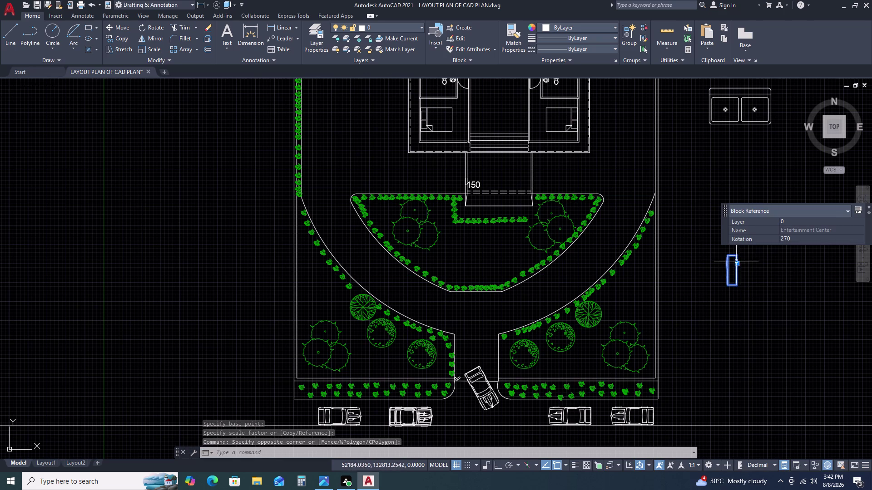
Draw a narrow vertical rectangle with REC, directly above the Entertainment Center block.
key(Escape)
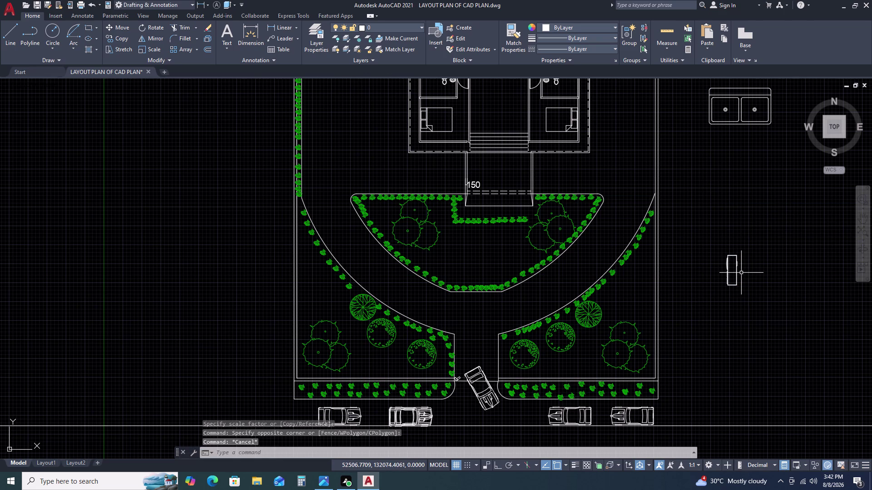
text(REC)
key(space)
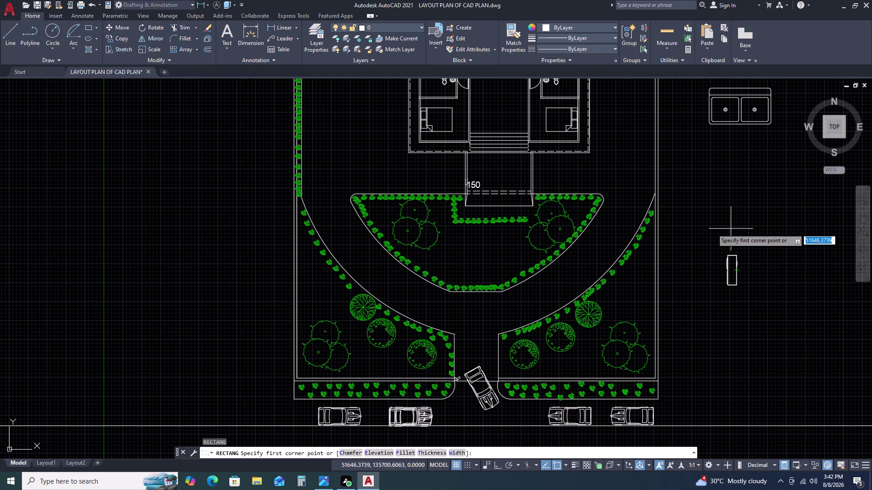
click(713, 192)
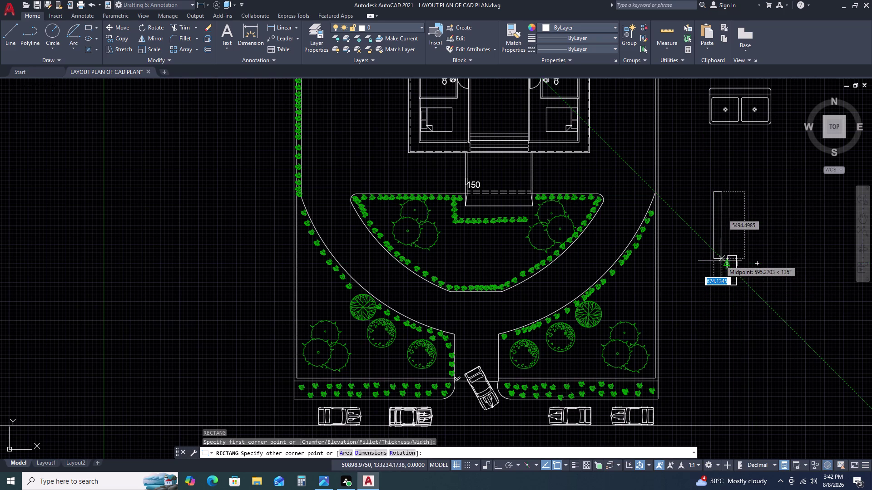
click(720, 261)
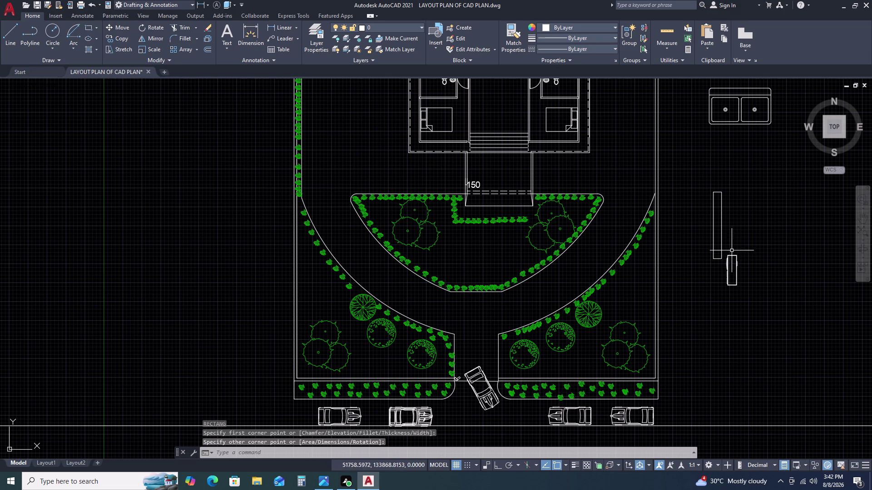
Zoom in and select the Entertainment Center block.
scroll(up, 3)
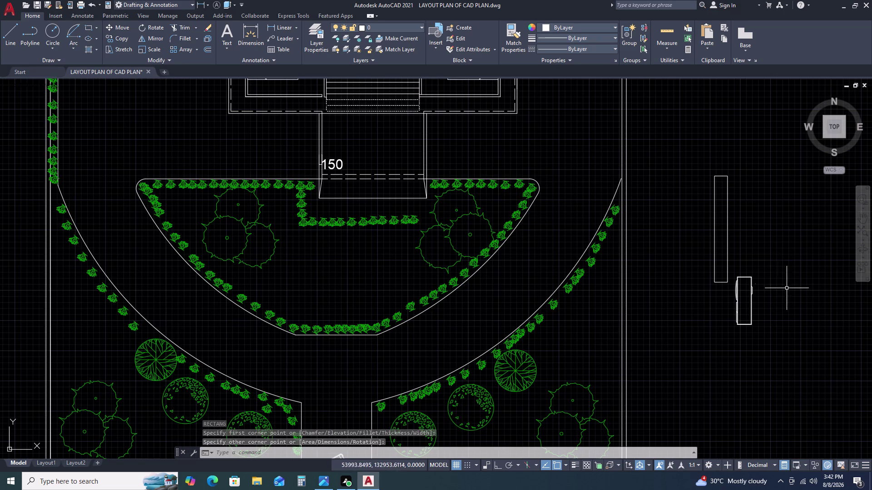
click(757, 285)
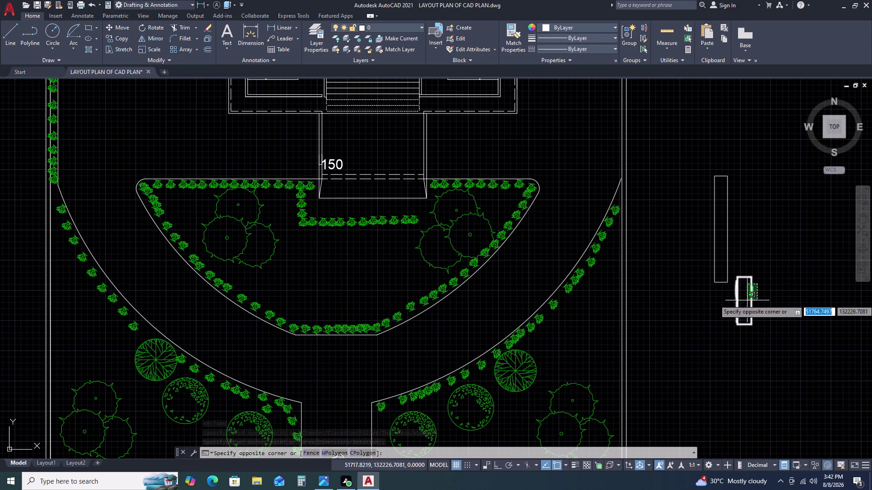
key(Escape)
scroll(up, 3)
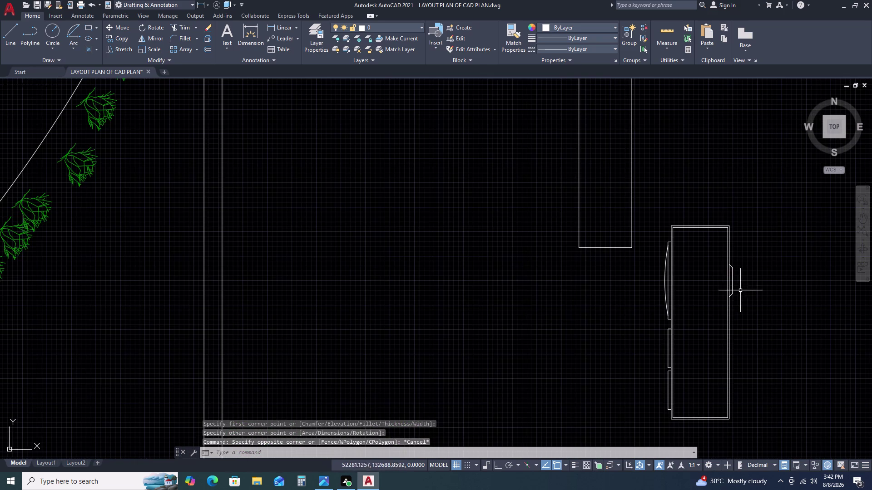
click(732, 279)
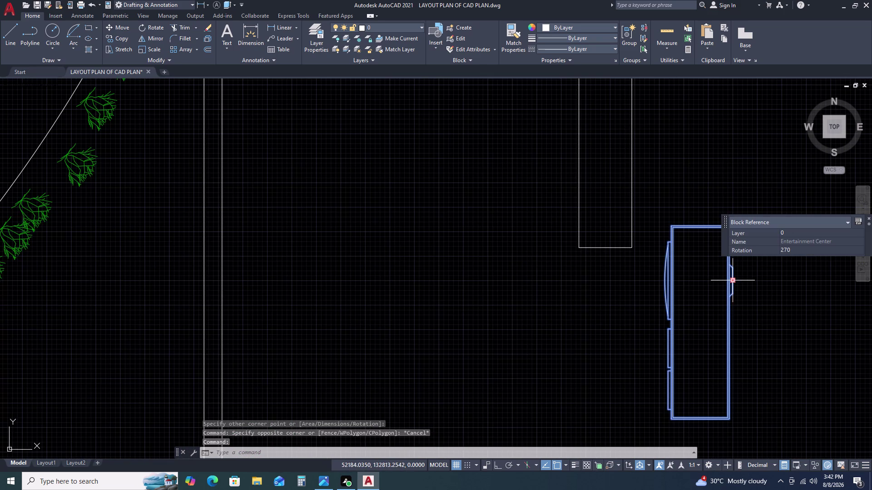
Explode the Entertainment Center block with X and select its small bracket piece.
text(X)
key(space)
click(734, 287)
click(725, 295)
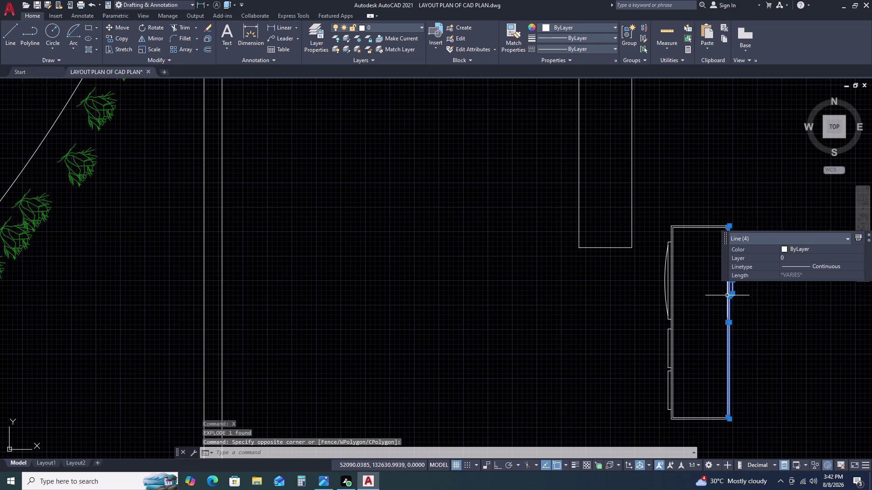
scroll(up, 3)
key(Escape)
click(729, 289)
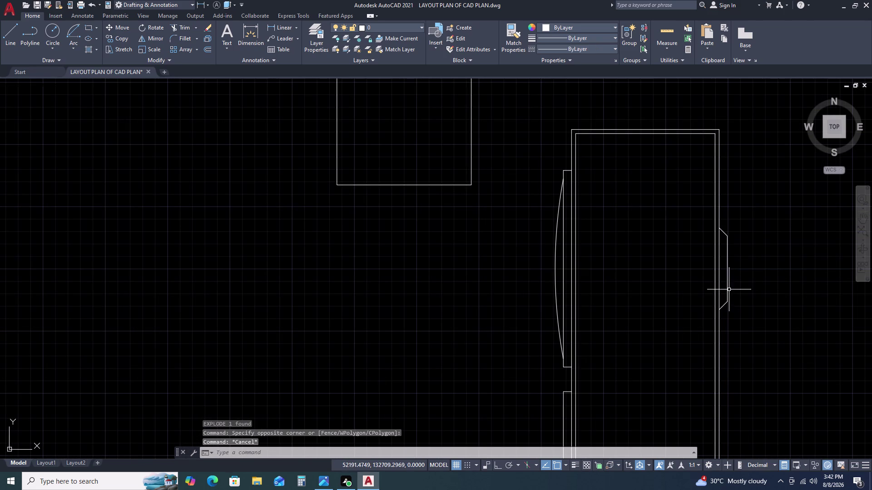
click(728, 298)
key(Escape)
drag(706, 217, 707, 222)
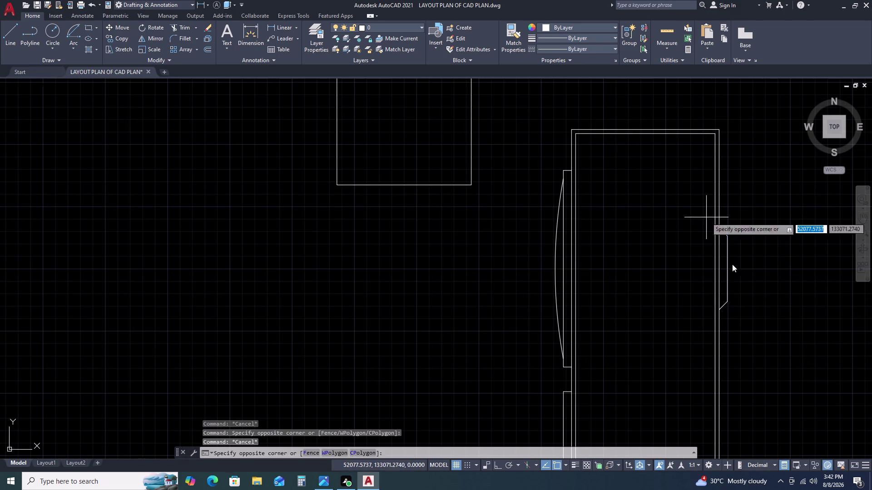
click(751, 323)
Move the bracket piece to the left of the rectangle.
text(M)
key(space)
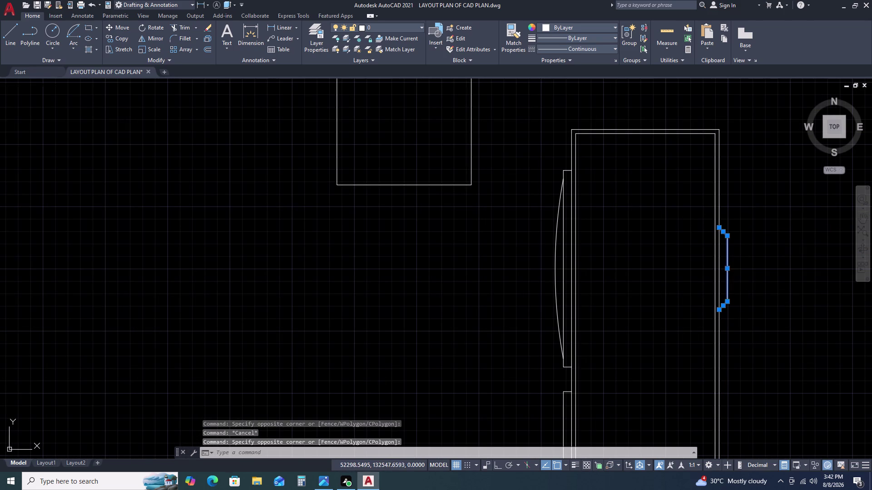
click(730, 270)
scroll(down, 3)
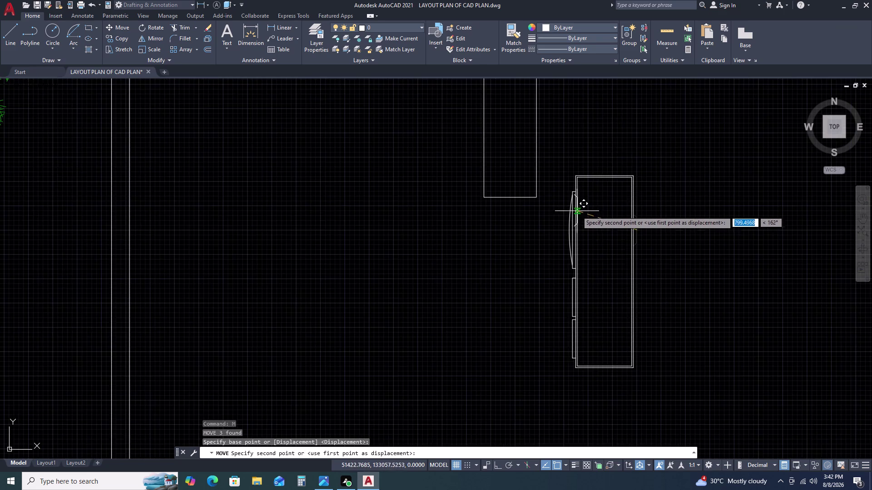
scroll(down, 3)
click(476, 173)
key(Escape)
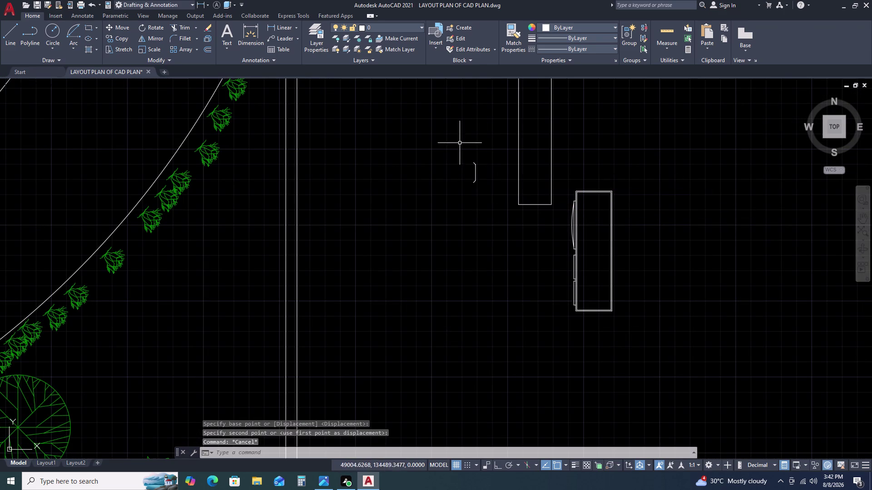
Rotate the moved bracket piece with ortho mode on.
drag(461, 150, 465, 182)
click(497, 223)
text(RO)
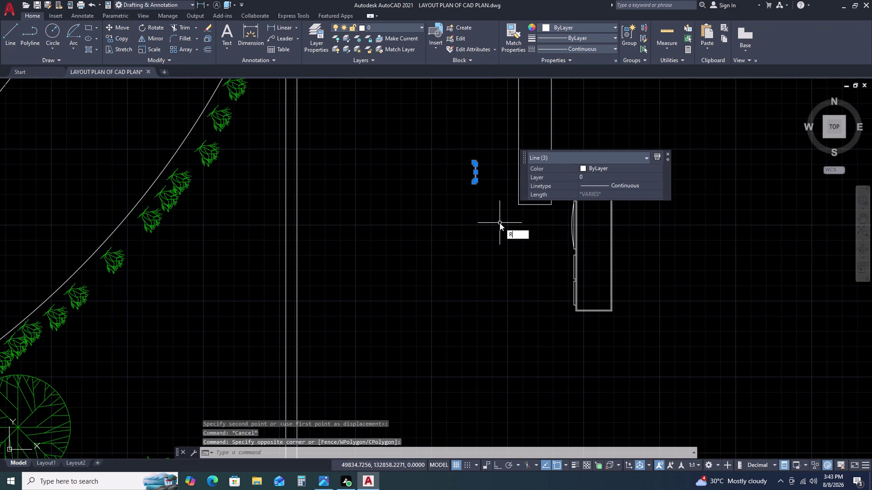
key(space)
drag(491, 216, 493, 211)
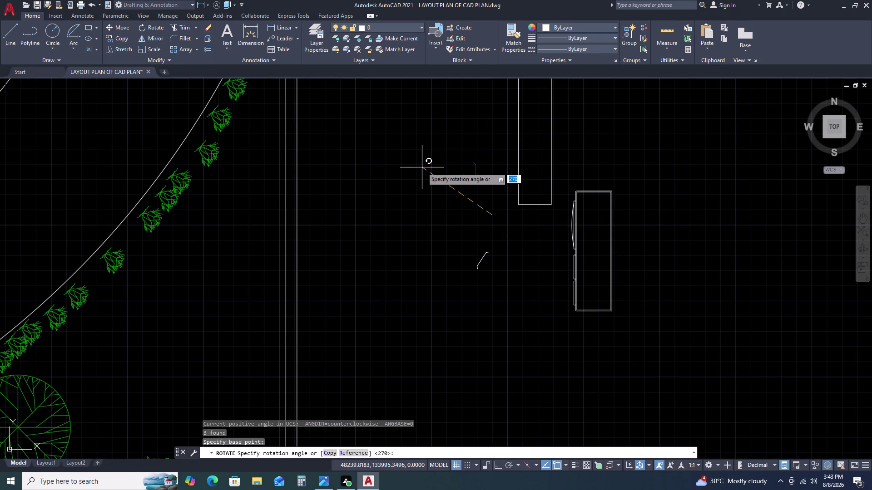
key(F8)
click(433, 178)
Move the rotated bracket piece against the rectangle's left side.
click(521, 225)
click(495, 284)
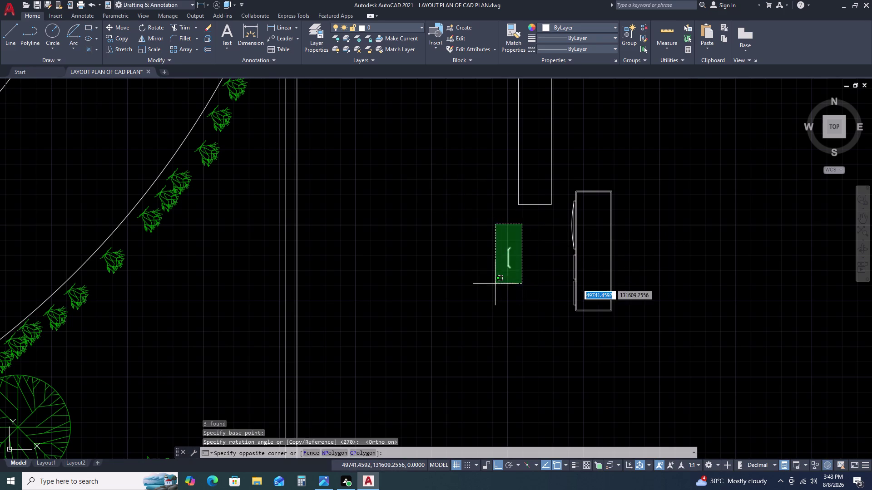
key(m)
key(space)
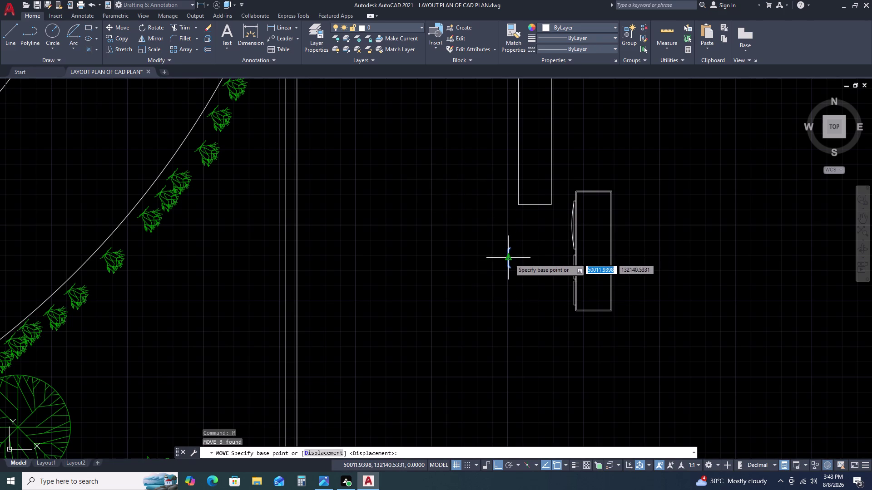
drag(509, 258, 511, 244)
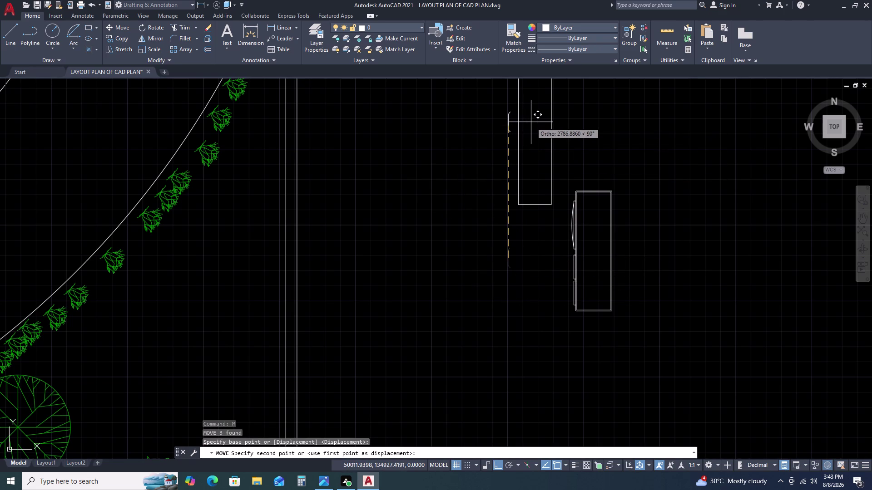
click(532, 123)
scroll(down, 3)
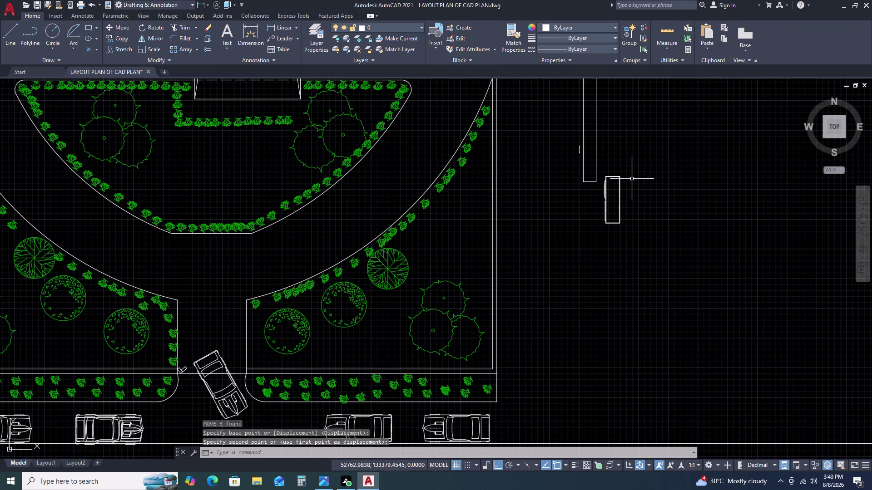
middle_drag(605, 183, 608, 301)
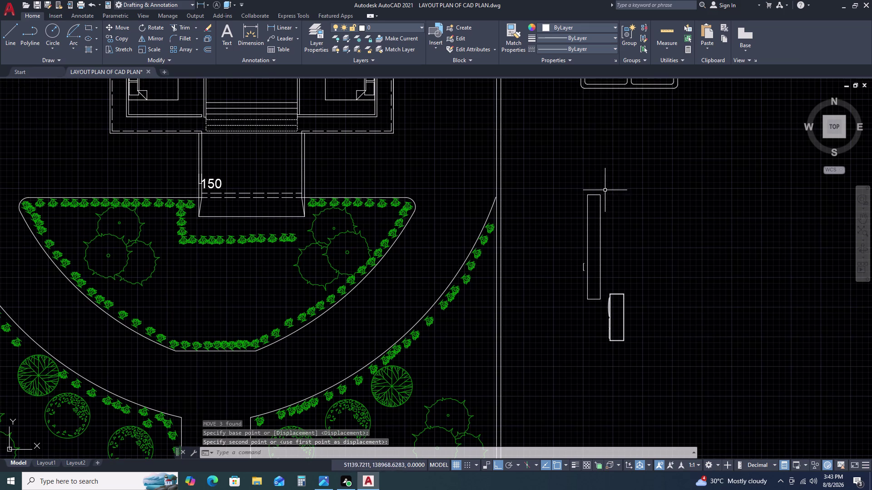
Stretch the rectangle's top corner sideways, then undo the stretch.
click(605, 190)
double_click(581, 199)
click(595, 193)
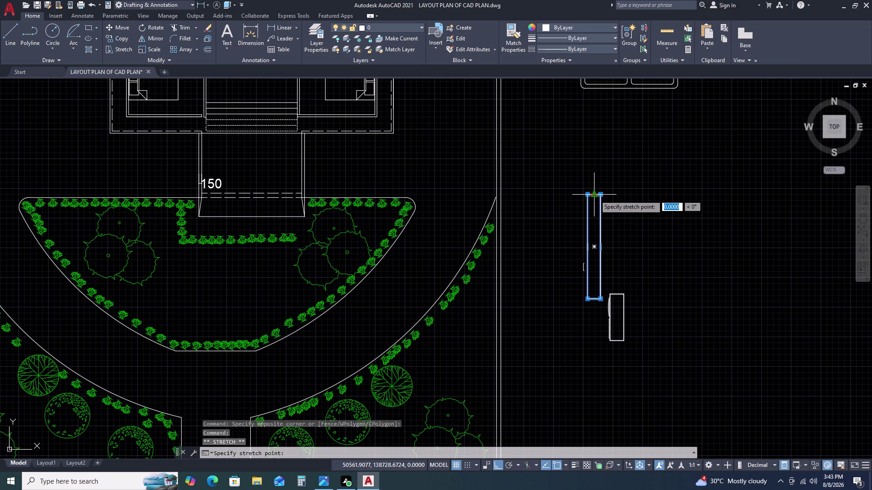
click(591, 219)
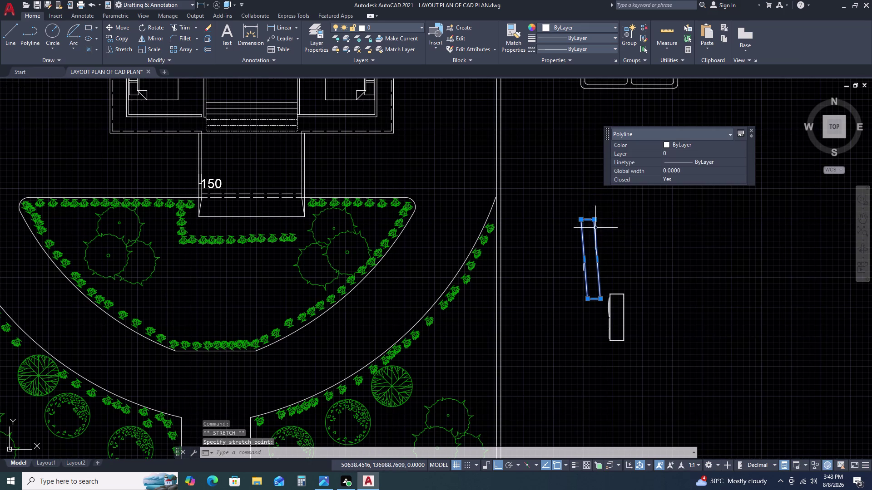
key(ctrl+z)
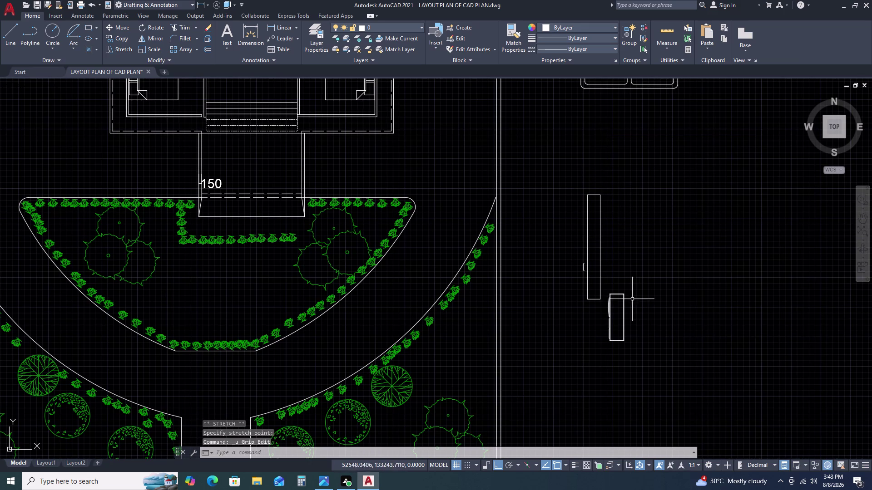
drag(640, 300, 638, 307)
click(618, 333)
key(Escape)
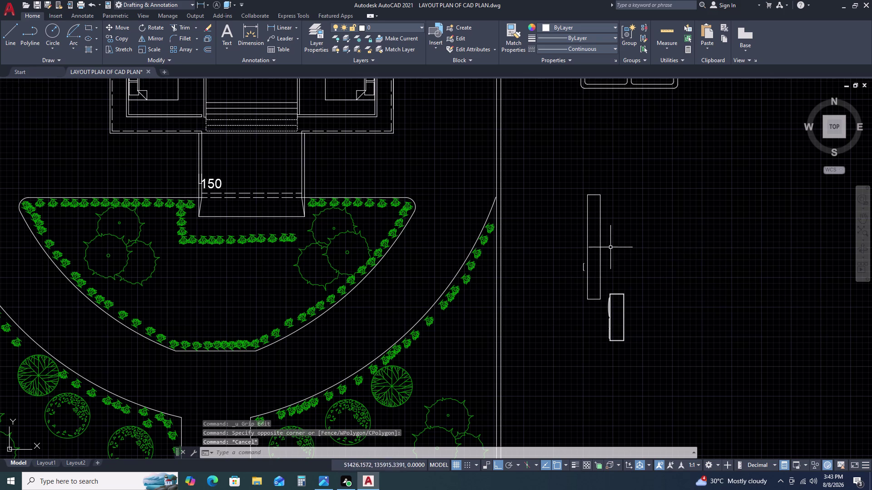
scroll(up, 3)
Move the curved lines from the block's side to a new position, with ortho off.
scroll(up, 3)
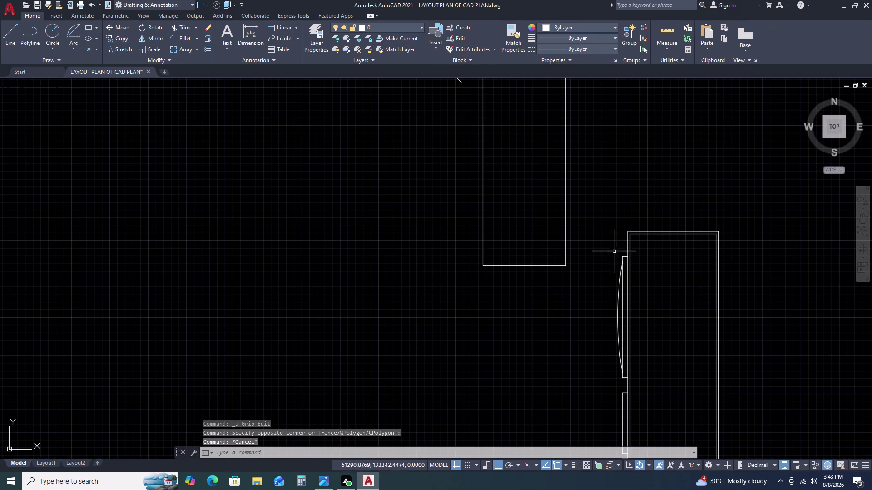
click(614, 248)
double_click(643, 388)
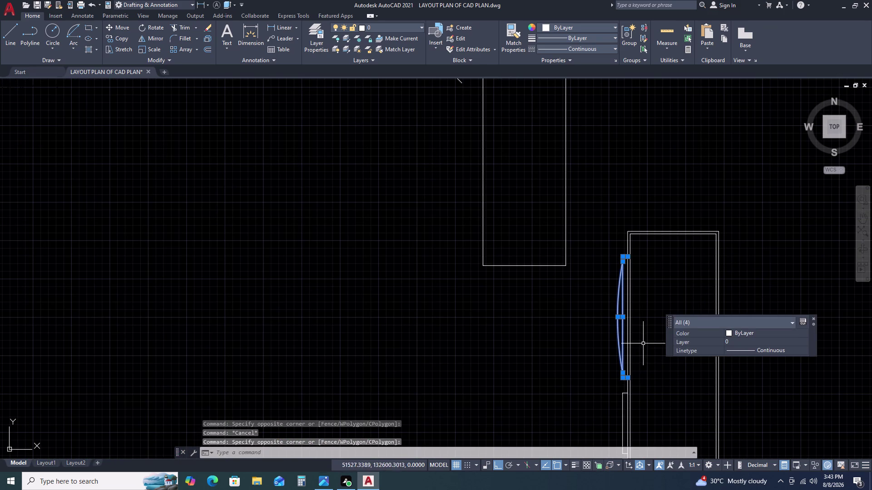
text(M)
key(space)
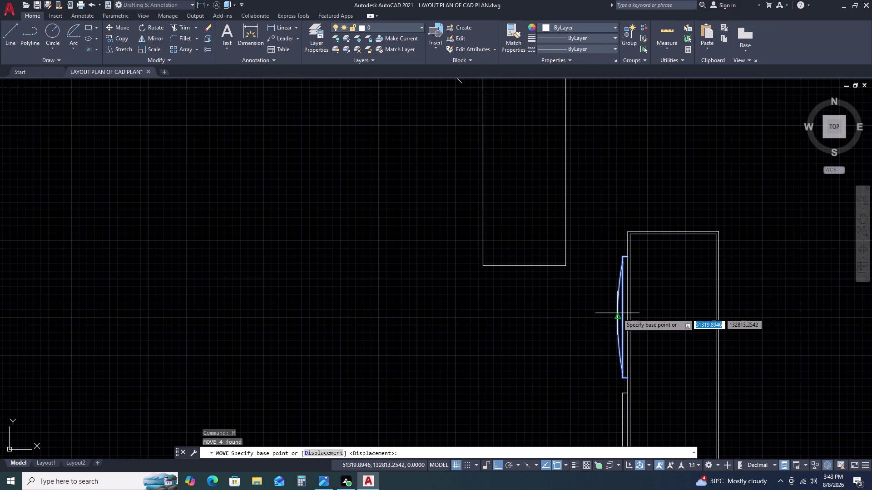
double_click(622, 316)
scroll(down, 3)
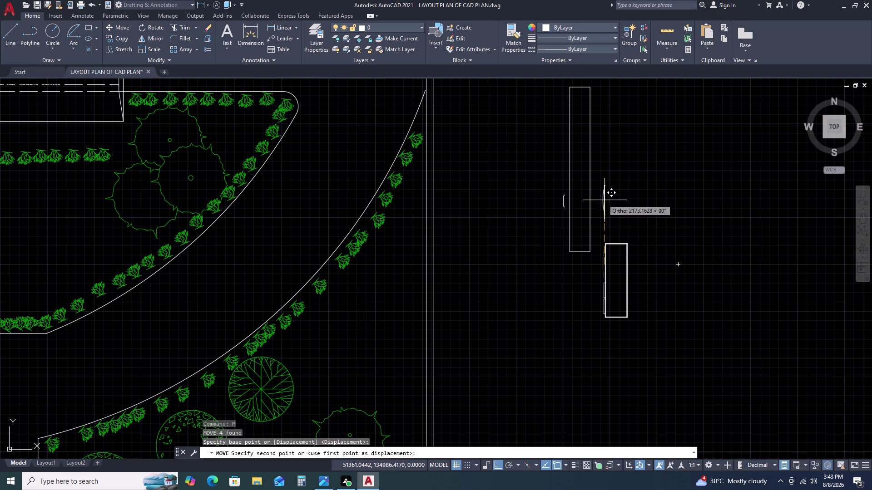
key(F8)
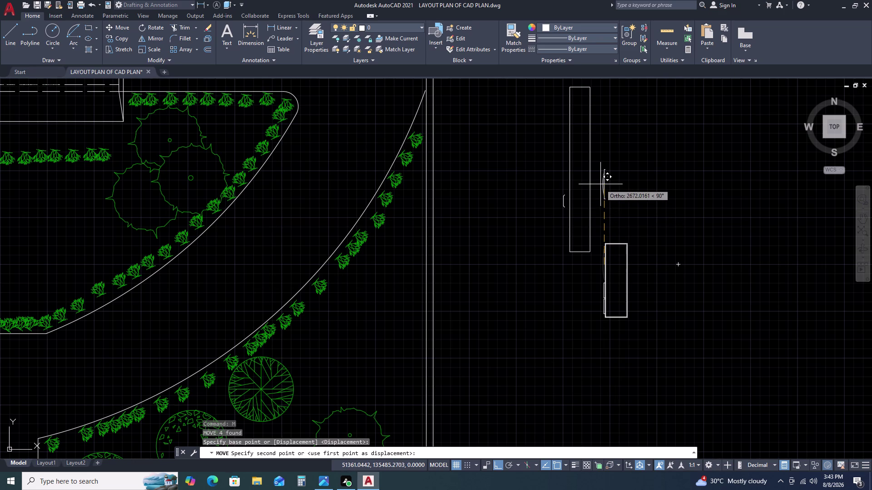
scroll(up, 3)
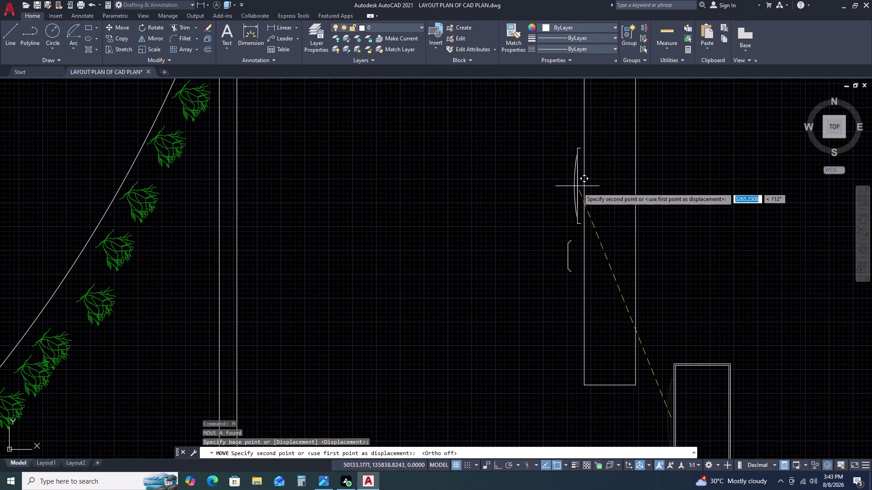
click(580, 193)
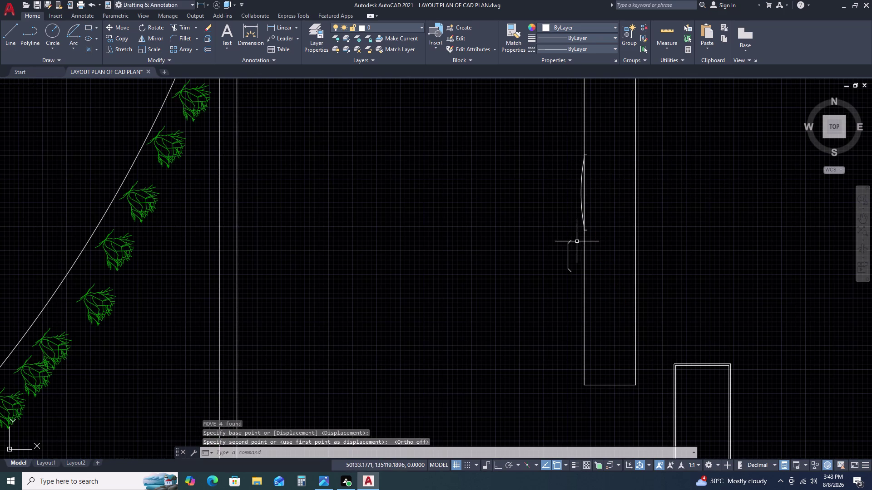
key(Escape)
Erase the stray short lines.
click(576, 242)
click(553, 273)
key(Delete)
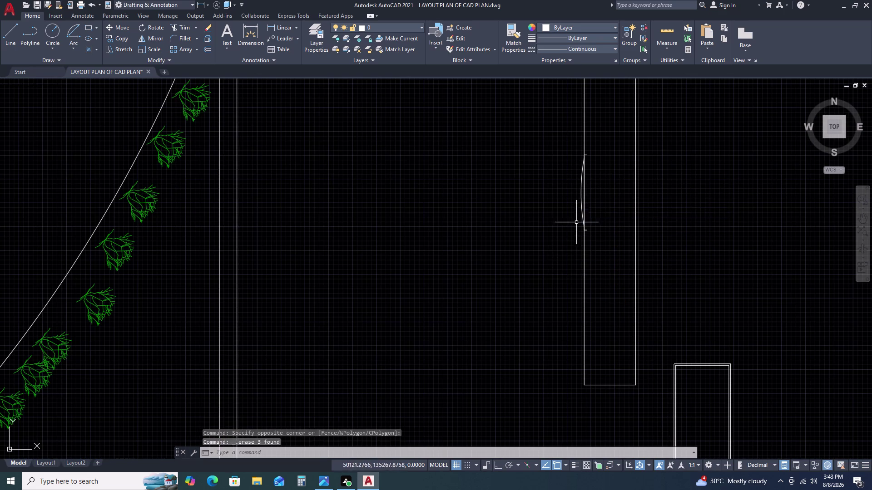
Move the curved piece onto the line's midpoint at the rectangle's edge.
drag(574, 117, 586, 162)
click(613, 257)
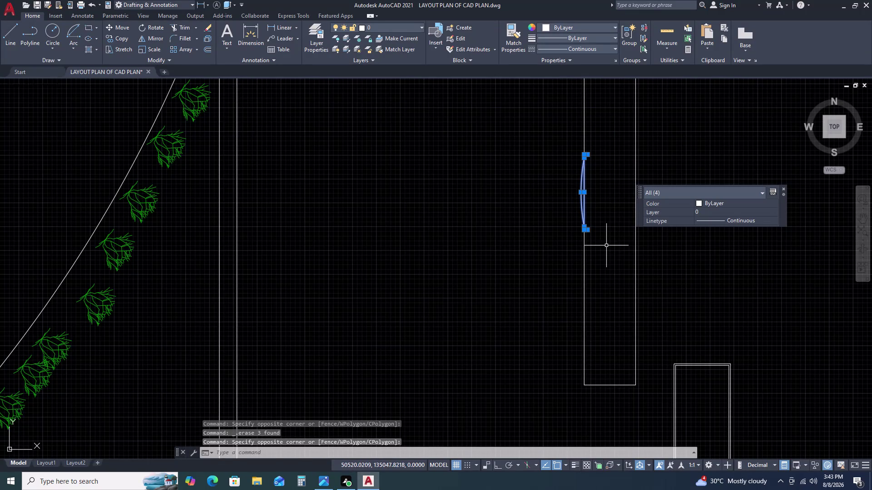
text(M)
key(space)
scroll(up, 3)
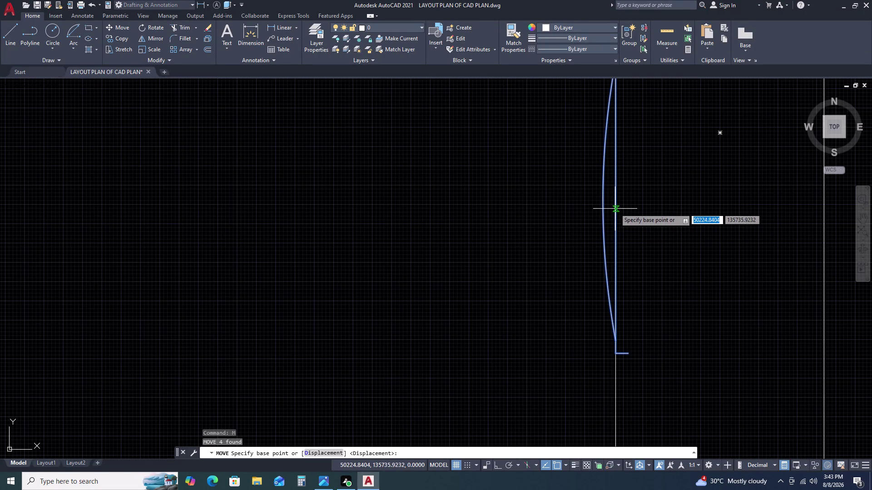
double_click(615, 204)
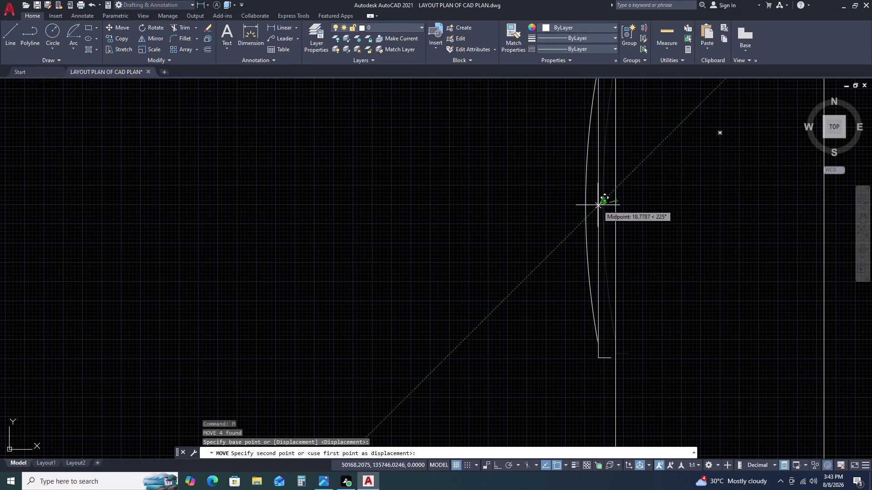
click(602, 208)
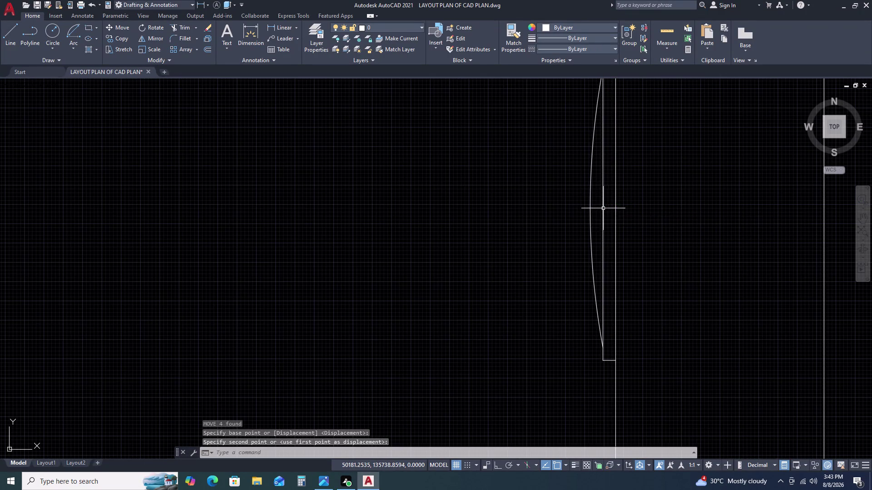
scroll(down, 3)
scroll(down, 3)
click(654, 236)
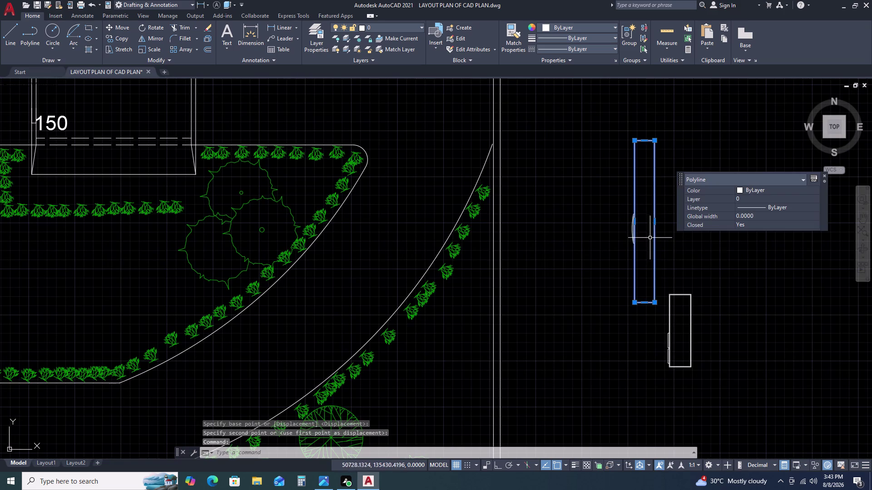
Stretch the narrow rectangle's edge and corner, then undo the outline edit.
click(653, 223)
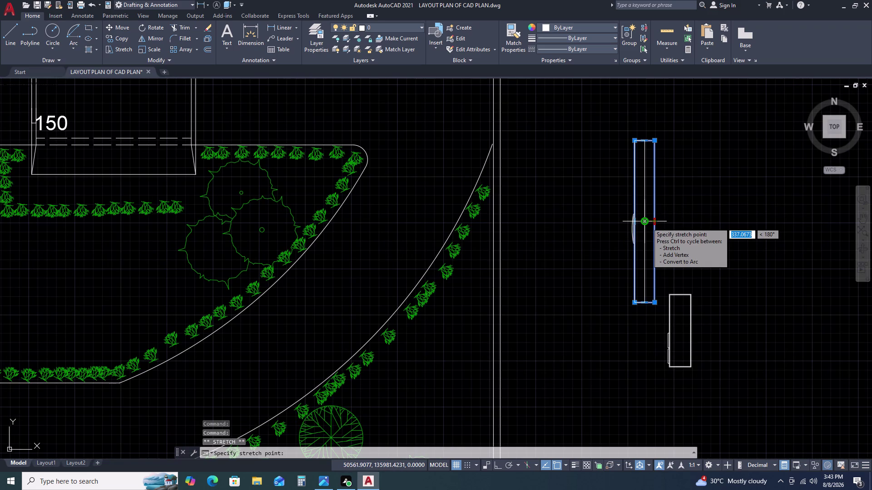
click(647, 223)
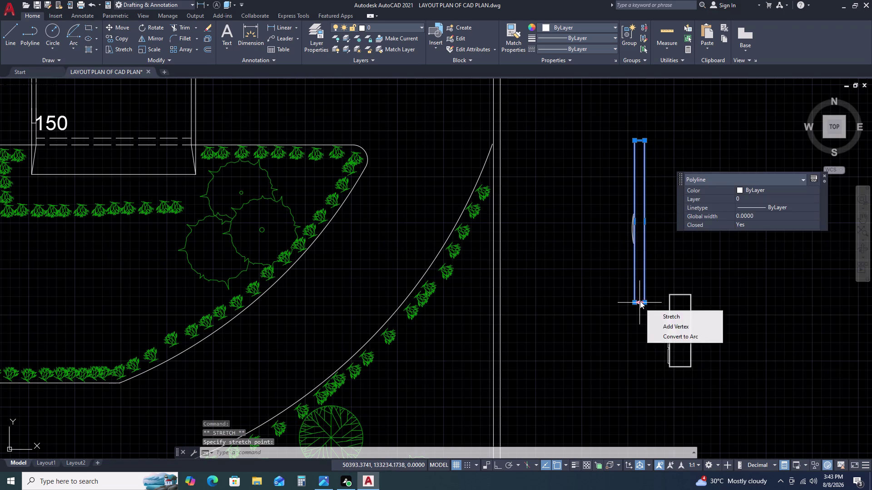
click(640, 301)
key(F8)
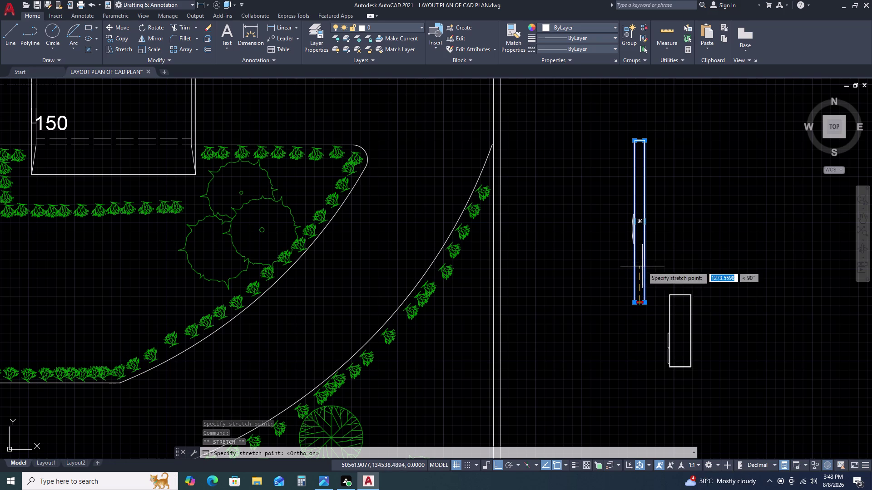
double_click(639, 291)
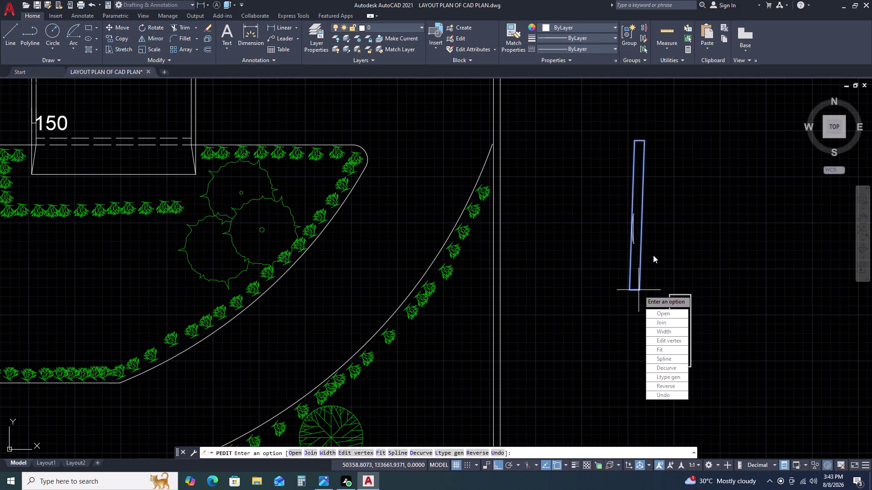
key(ctrl+z)
key(ctrl+z)
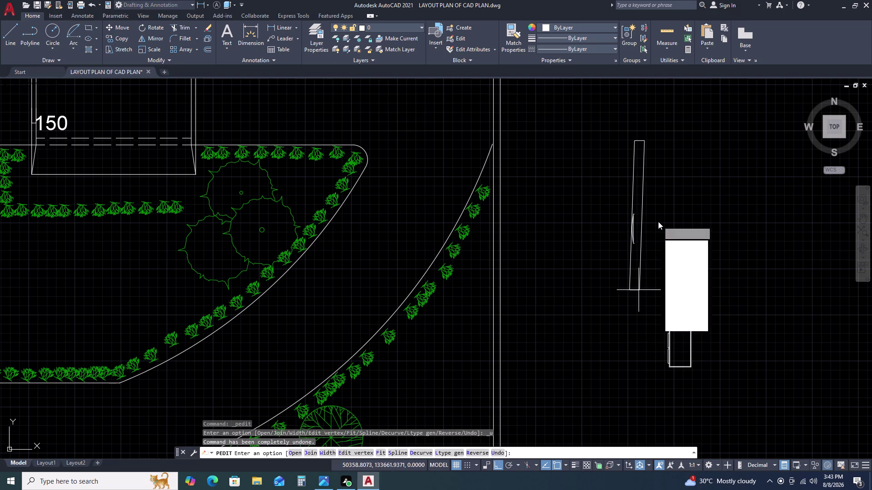
key(ctrl+z)
key(Escape)
Erase the slanted rectangle.
drag(654, 194, 643, 187)
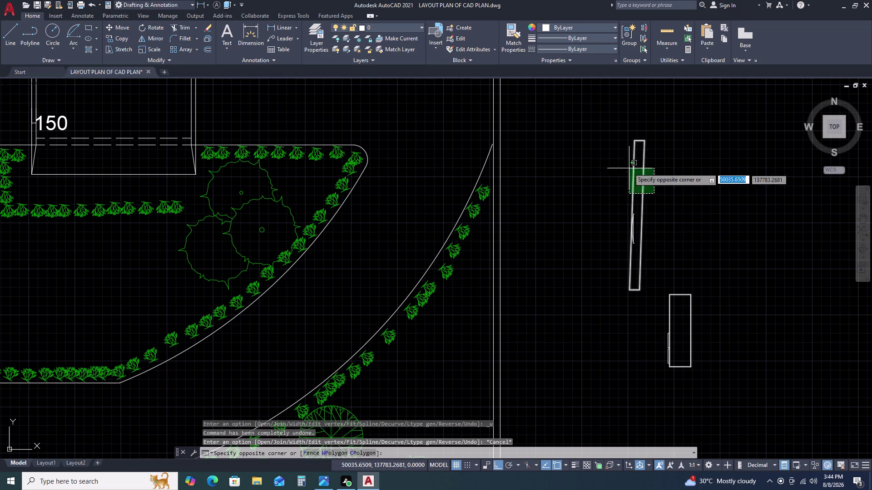
click(627, 167)
key(Delete)
Draw a new tall thin rectangle with RECTANG.
text(RE)
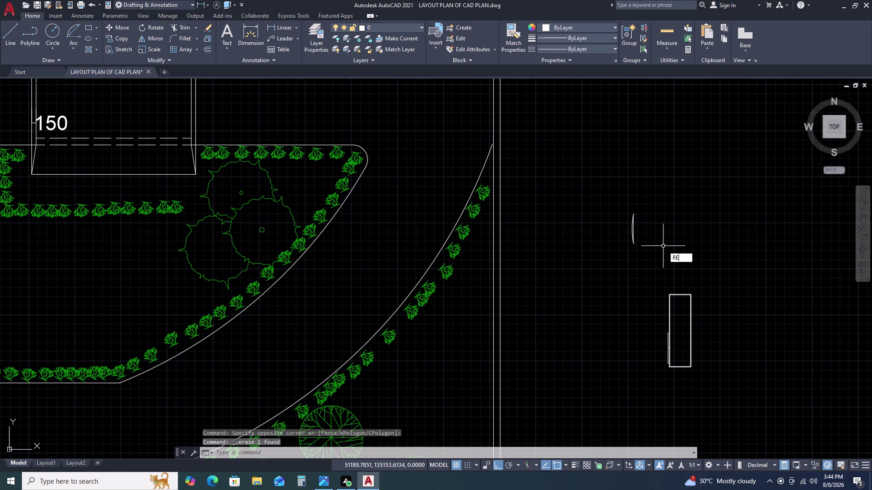
text(C)
key(space)
click(668, 201)
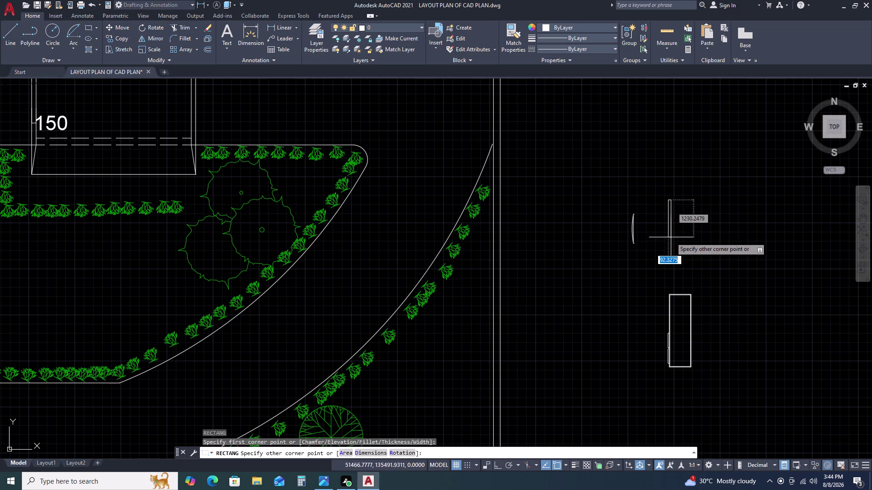
click(673, 290)
click(699, 307)
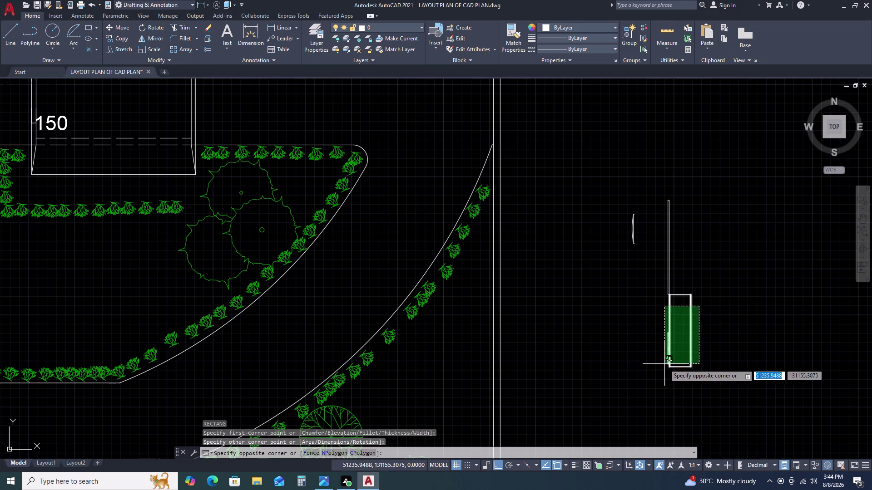
Erase the leftover short box below.
click(665, 365)
key(Delete)
drag(705, 243, 704, 266)
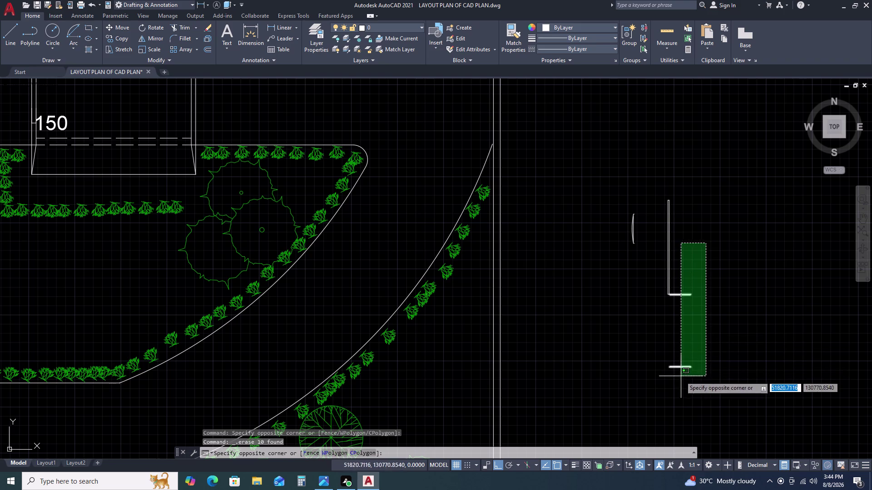
click(677, 378)
key(Delete)
Move the tall rectangle so its left edge meets the curved piece.
scroll(up, 3)
click(676, 250)
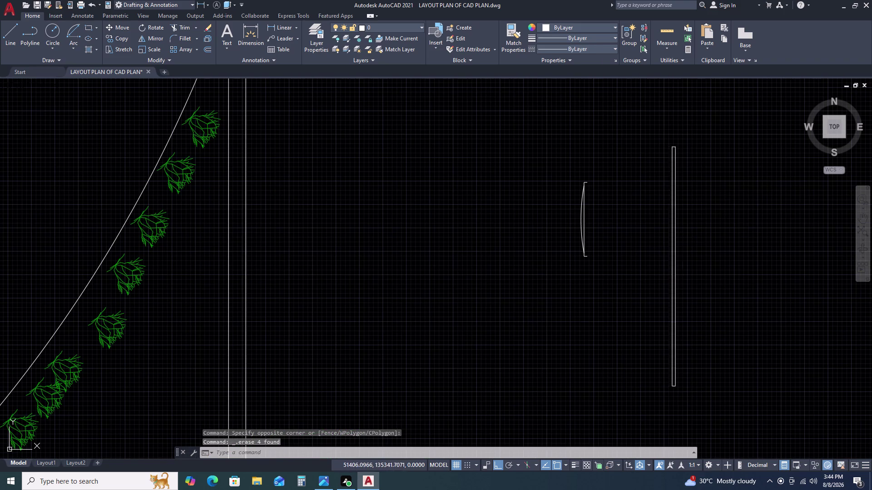
click(675, 265)
click(681, 267)
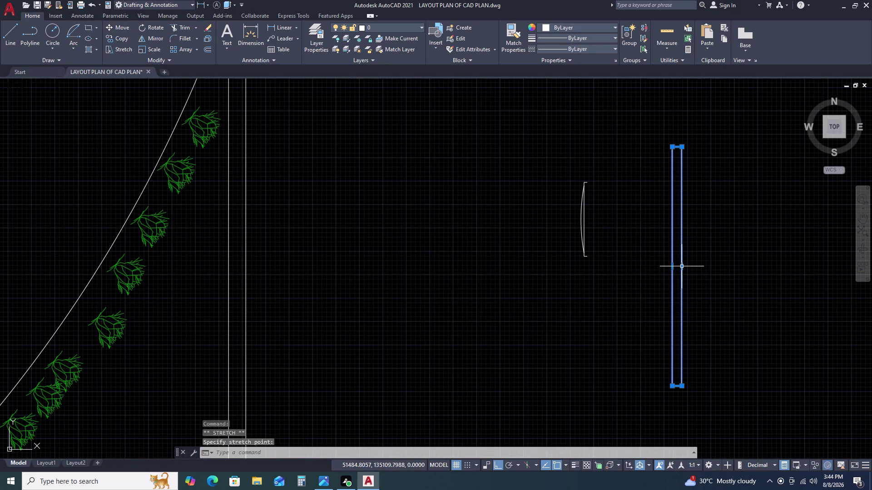
text(M)
key(space)
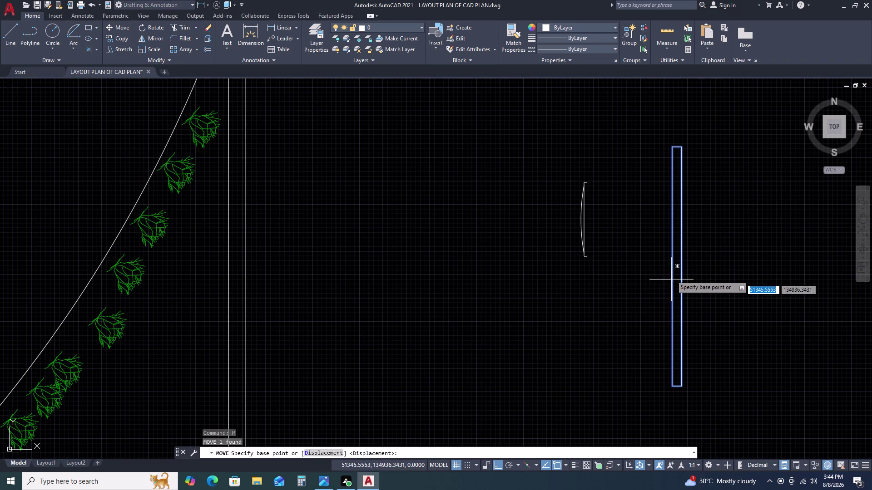
scroll(up, 3)
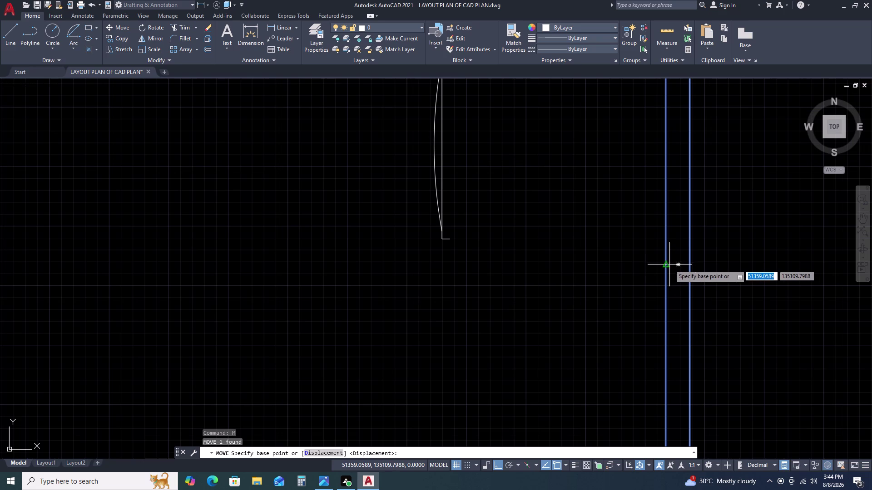
click(663, 266)
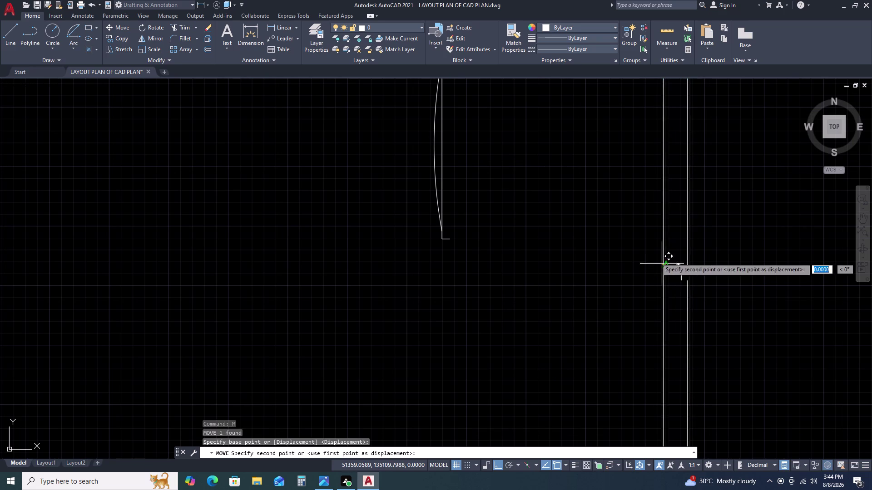
key(F8)
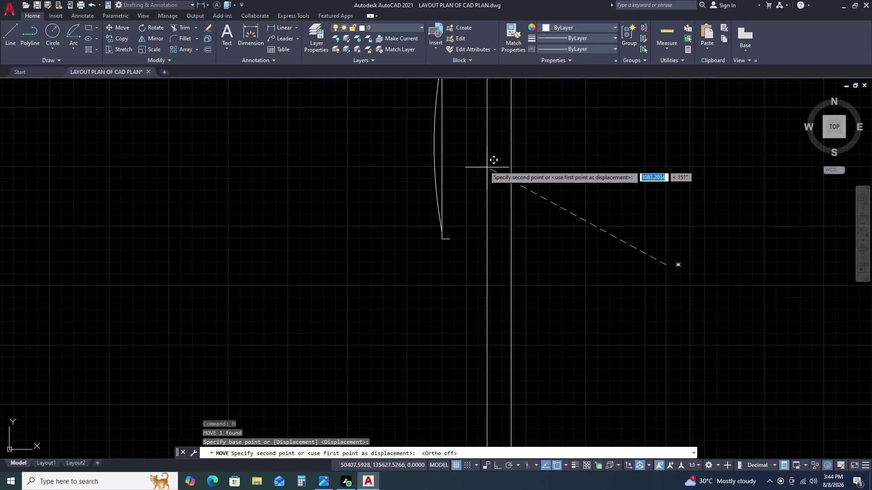
scroll(down, 3)
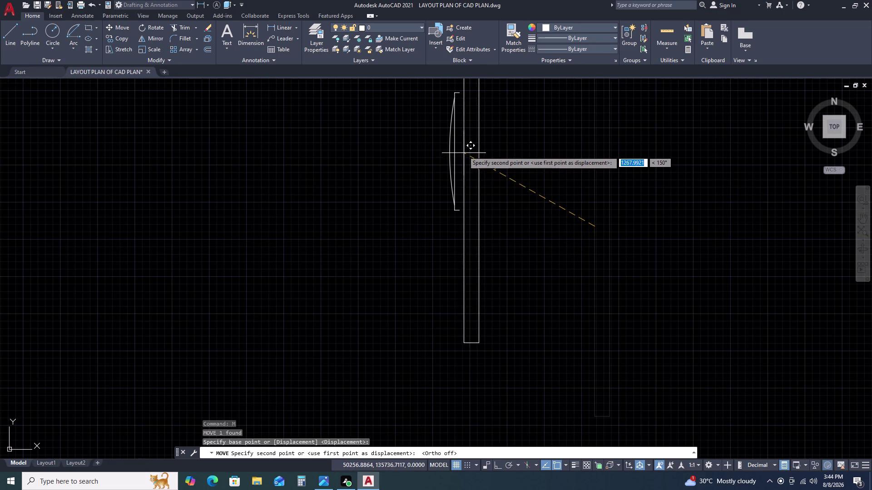
click(459, 151)
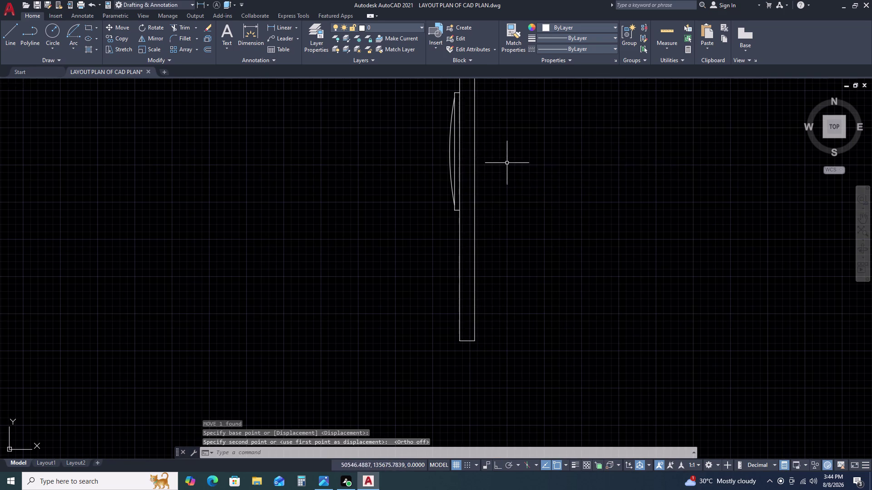
scroll(down, 3)
Move the strip and curve to sit beside the entrance steps.
click(540, 117)
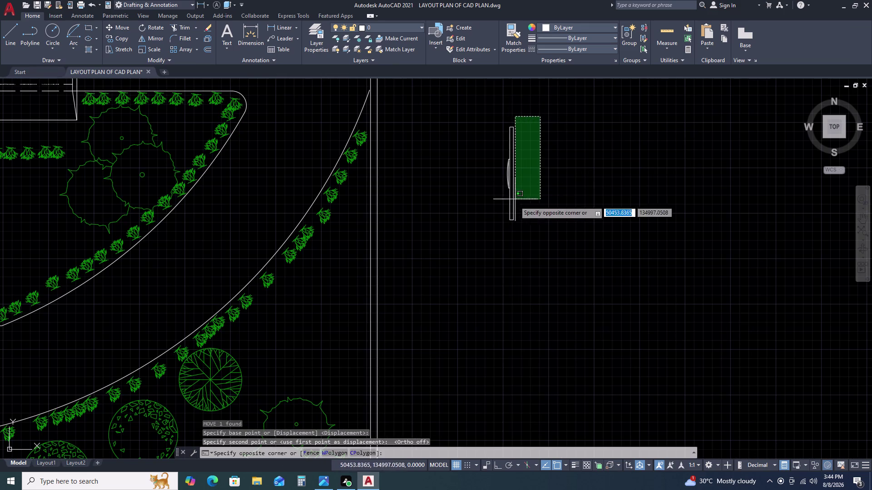
click(491, 229)
text(M)
key(space)
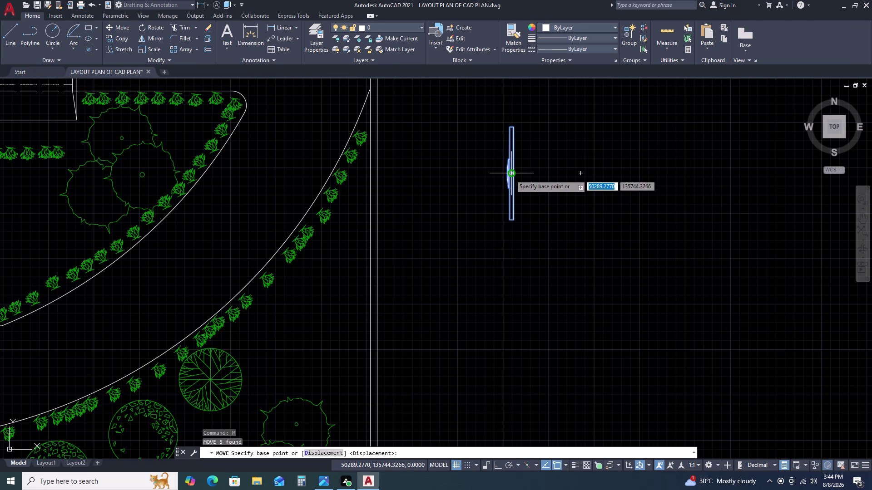
scroll(up, 3)
click(511, 167)
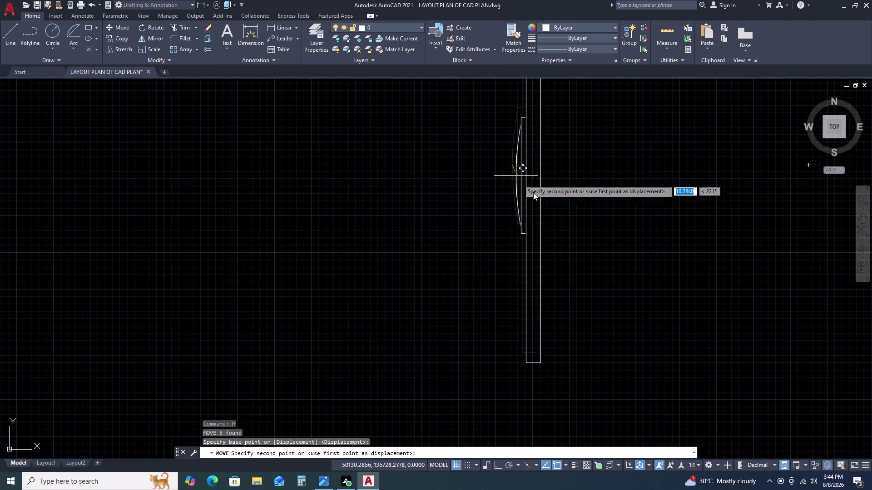
scroll(down, 3)
scroll(down, 3)
scroll(up, 3)
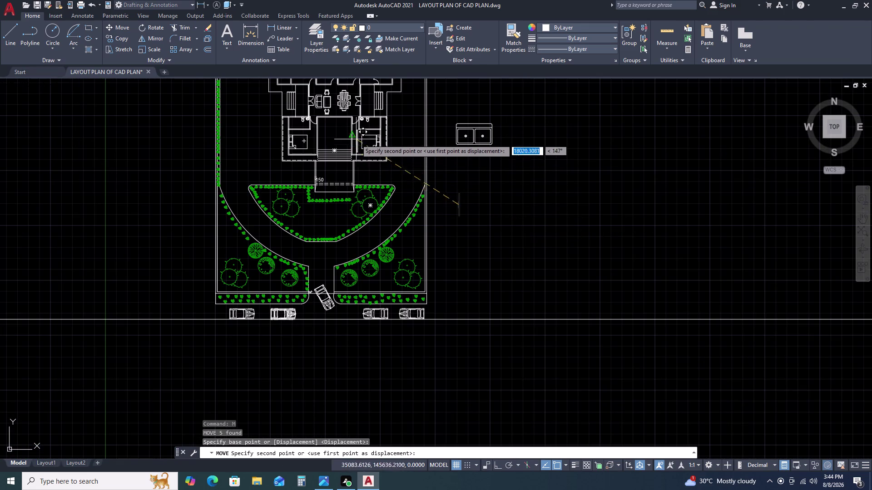
scroll(up, 3)
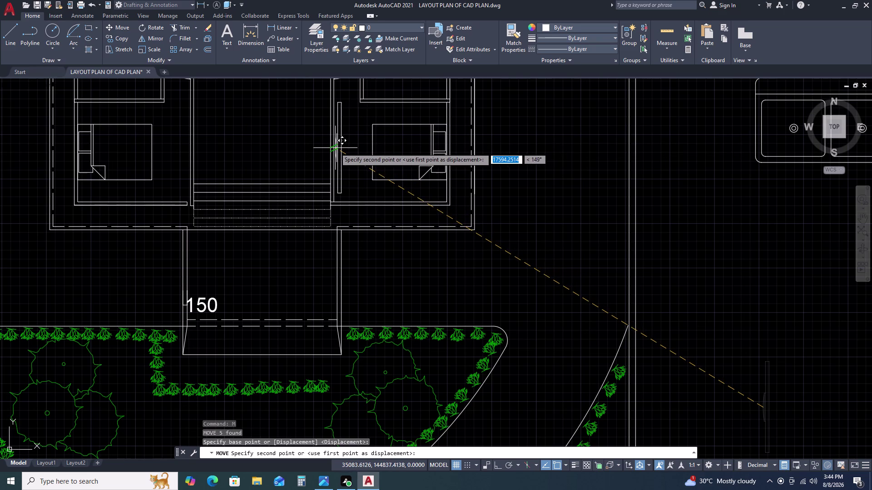
click(335, 148)
scroll(down, 3)
scroll(up, 3)
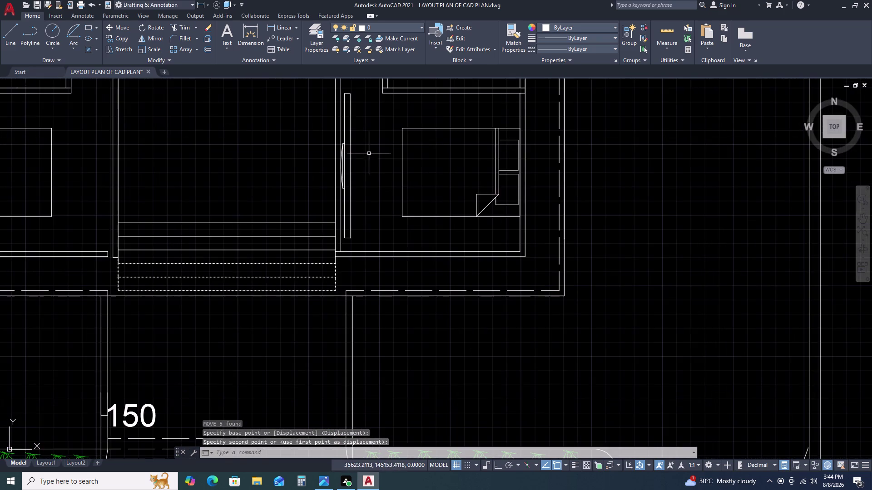
scroll(down, 3)
Scale down the wall fitting with SC, from a chosen base point.
click(350, 132)
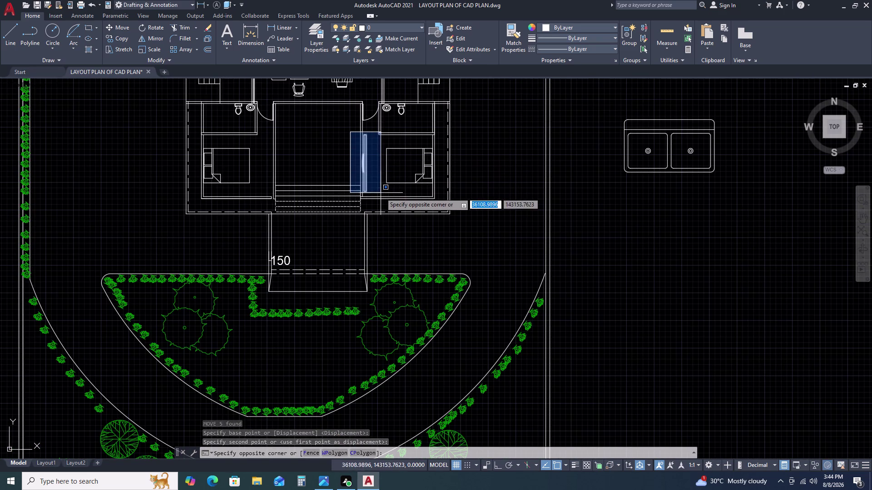
click(379, 195)
scroll(up, 3)
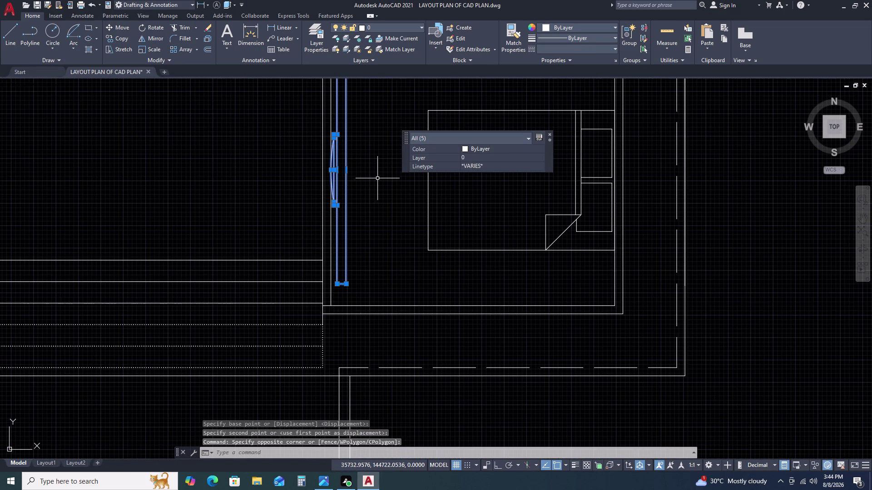
text(SC)
key(space)
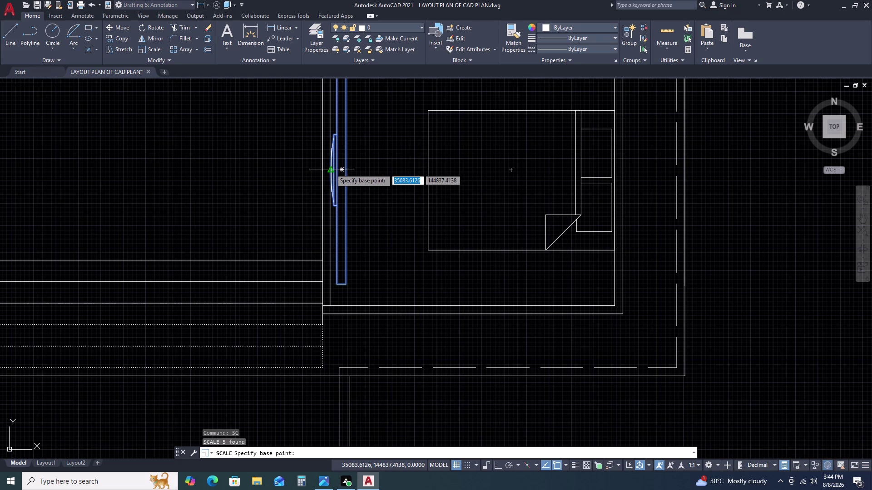
click(331, 169)
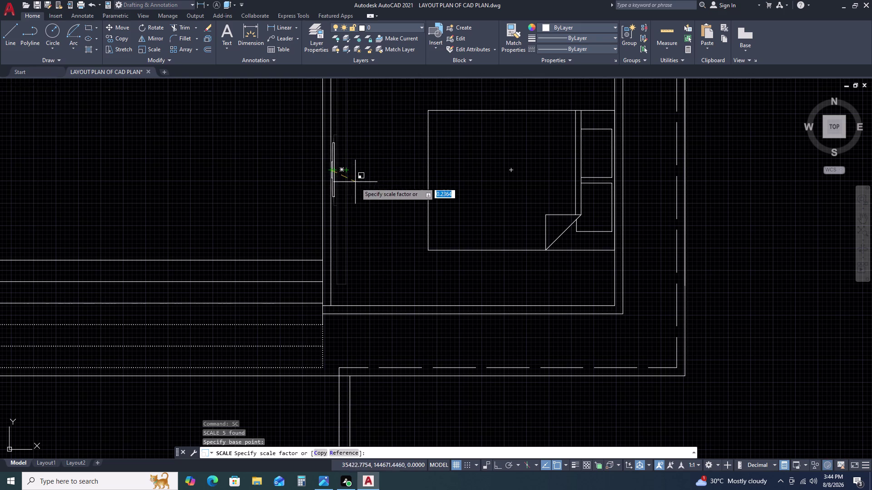
click(363, 196)
scroll(down, 3)
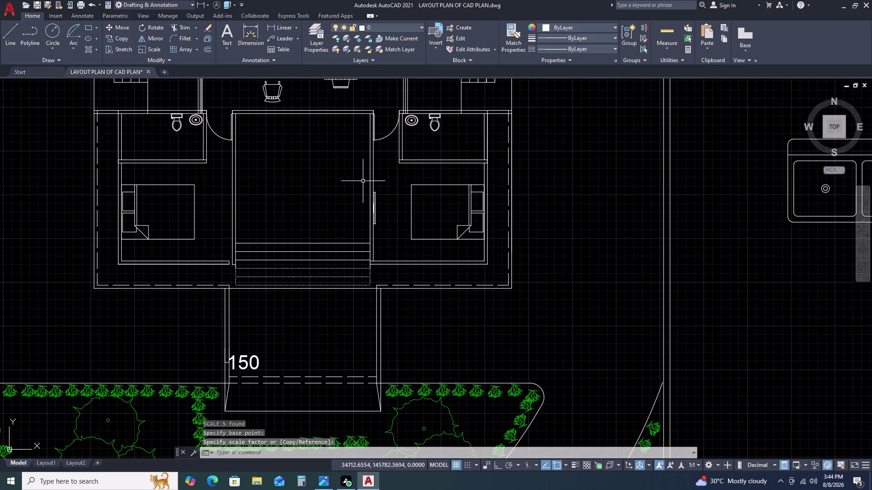
Select the fitting on the hall wall and start copying it with CO.
click(363, 179)
click(398, 239)
key(c)
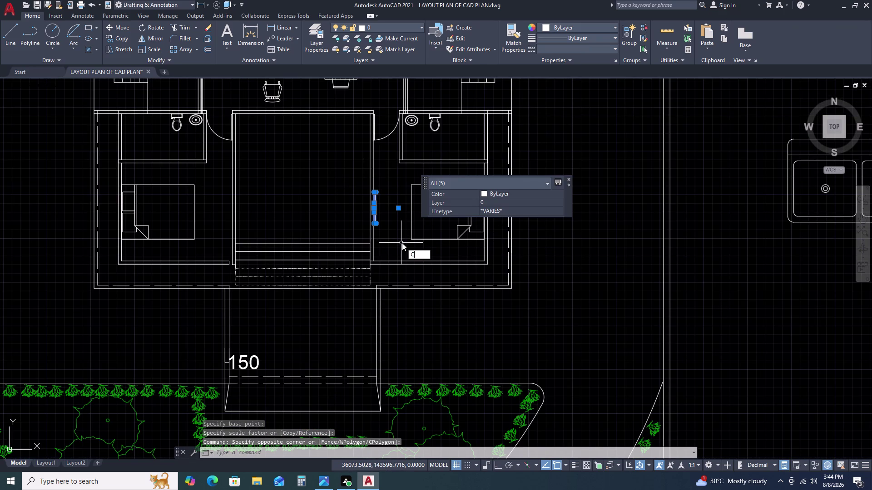
key(o)
key(space)
scroll(up, 3)
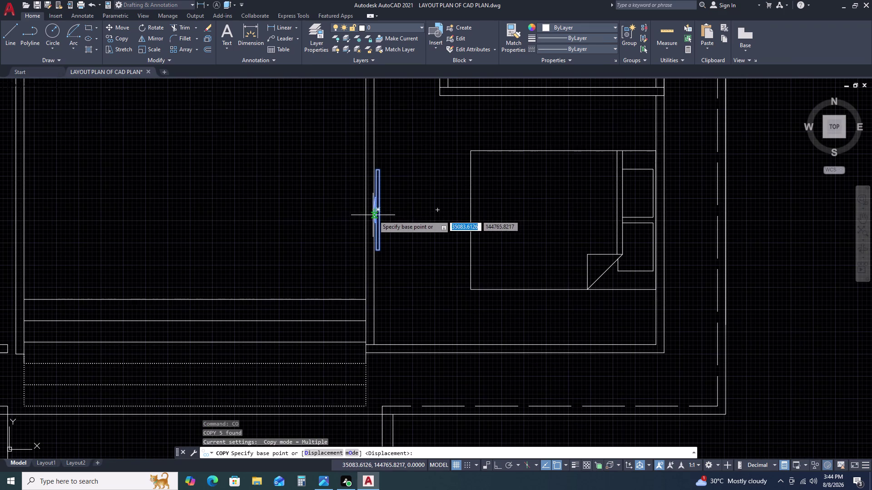
Copy the wall fitting onto the far wall.
click(372, 211)
scroll(down, 3)
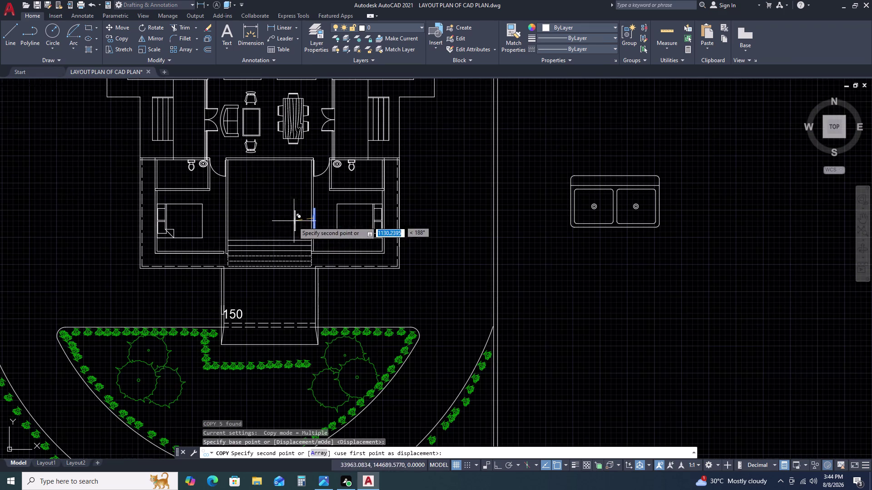
scroll(up, 3)
middle_drag(229, 220, 373, 234)
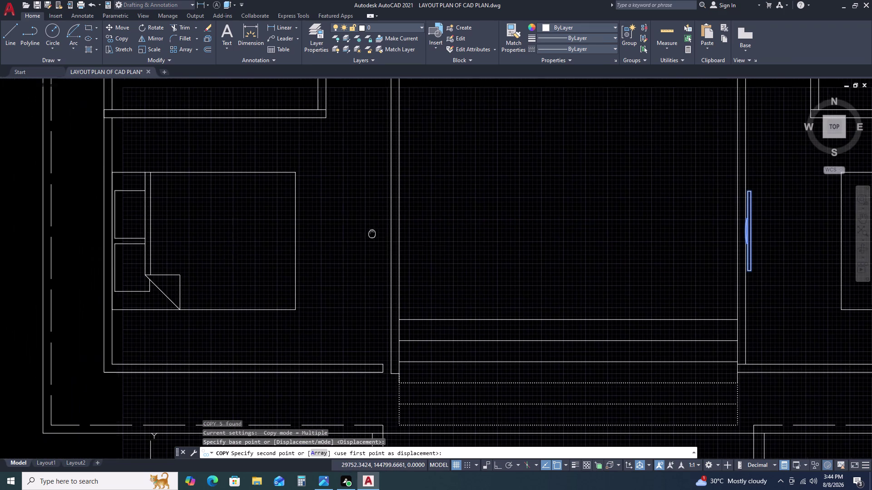
click(349, 233)
key(Escape)
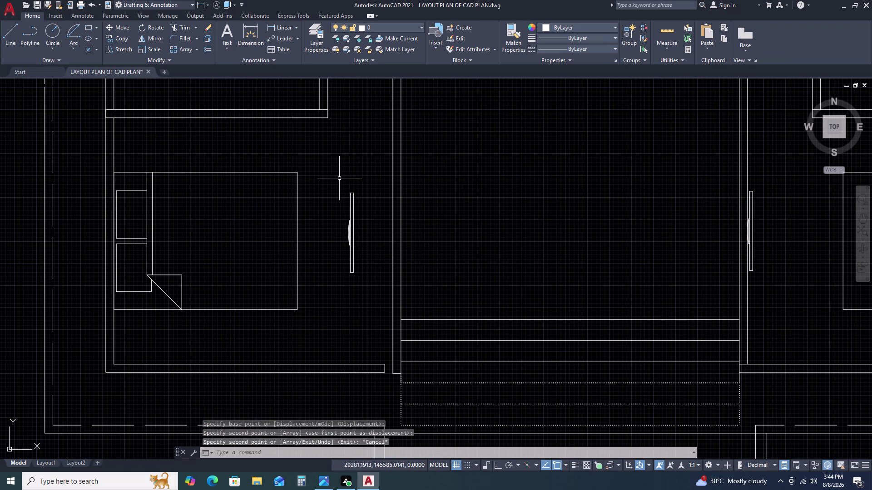
Rotate the copied fitting by 90 degrees.
drag(342, 184, 353, 209)
click(371, 301)
text(RO)
key(space)
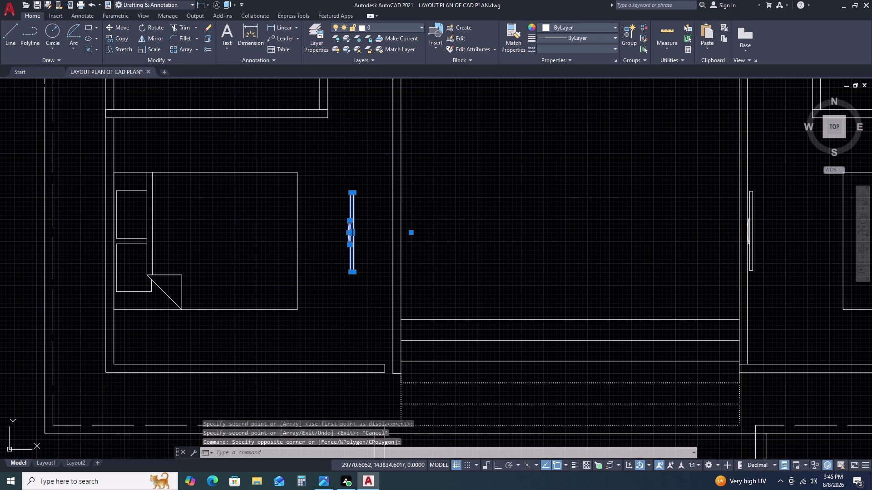
drag(370, 287, 372, 281)
key(F8)
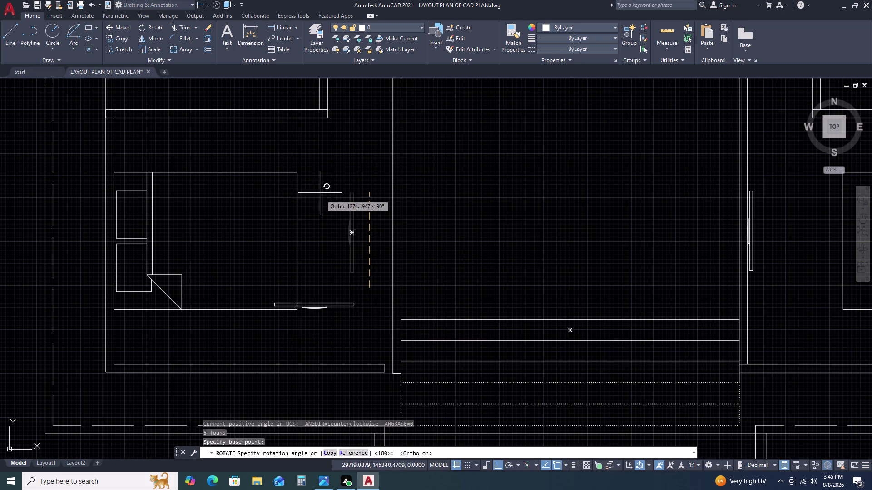
click(328, 296)
Move the fitting at the wall corner to its new wall spot.
middle_drag(461, 288, 519, 193)
click(428, 202)
drag(427, 202, 435, 209)
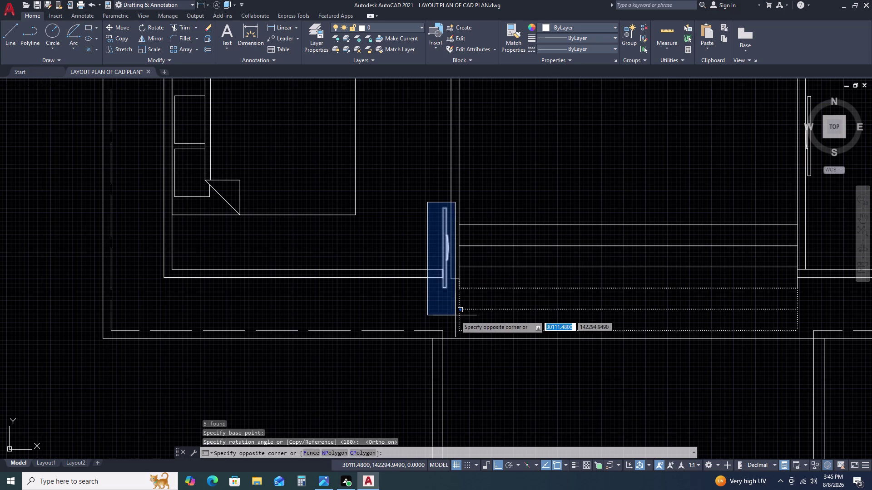
click(455, 315)
key(m)
key(space)
scroll(up, 3)
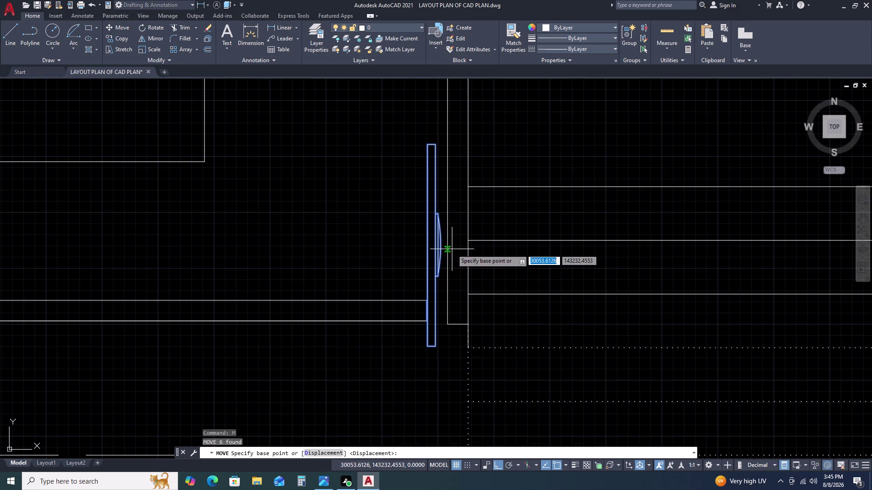
click(441, 243)
scroll(down, 3)
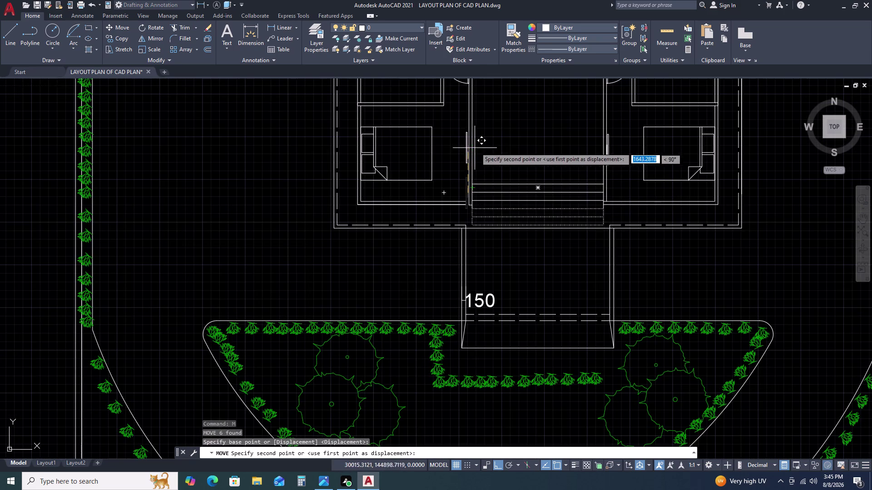
scroll(up, 3)
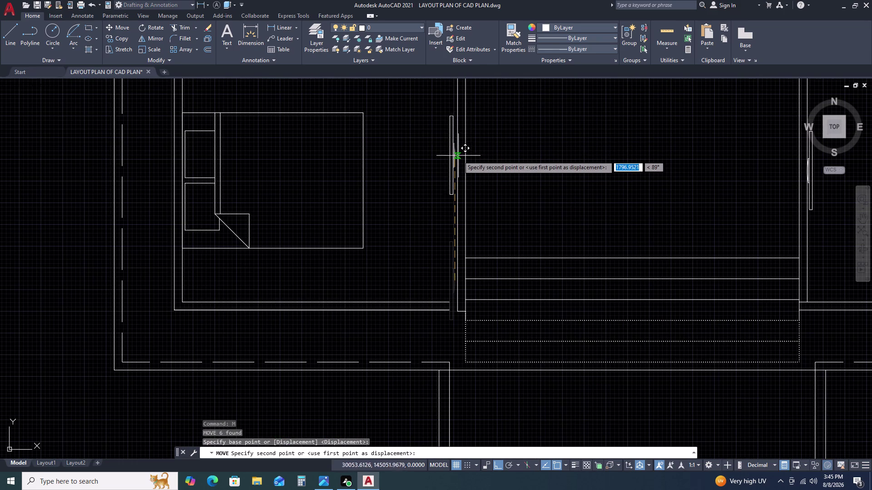
click(459, 168)
Window-select the stray fitting copy and delete it.
scroll(down, 3)
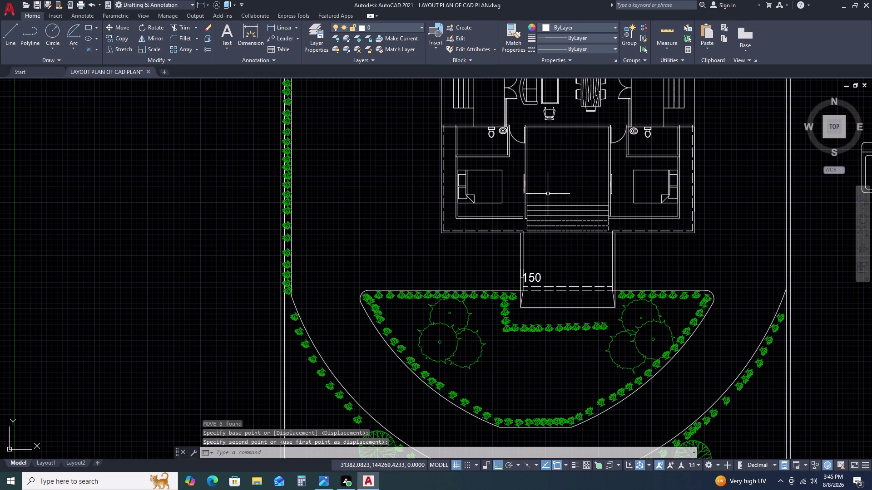
scroll(up, 3)
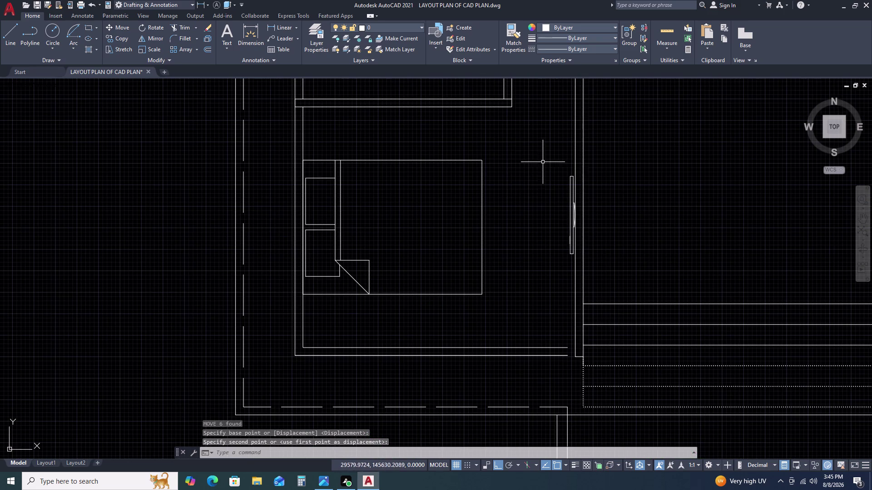
click(543, 157)
click(599, 291)
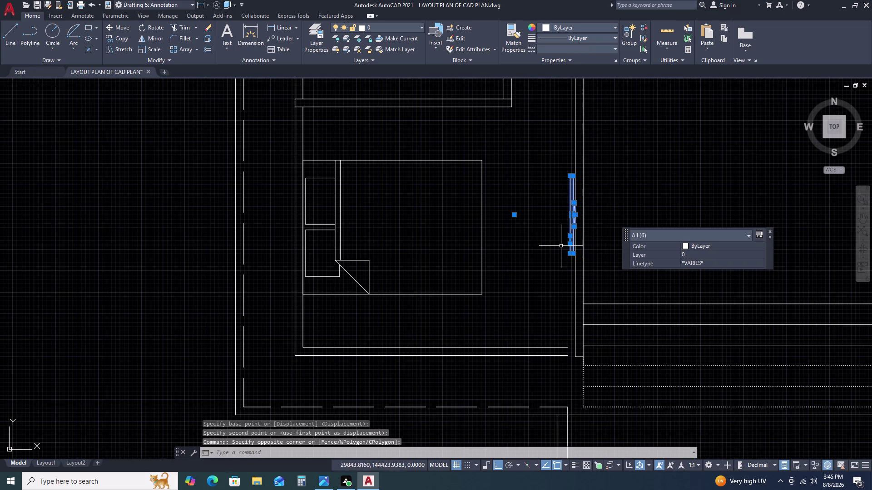
key(Escape)
click(564, 169)
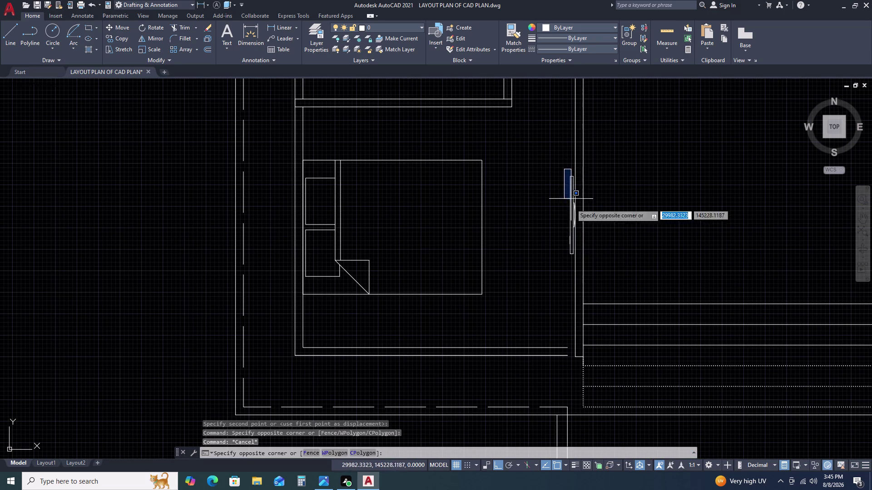
click(588, 267)
key(Delete)
scroll(down, 3)
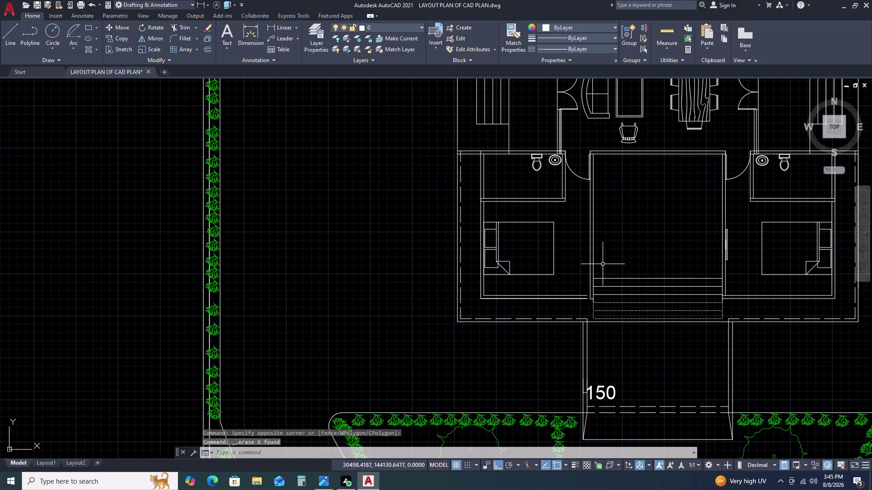
Mirror the fitting on the hall wall across a line beside it.
click(710, 214)
click(741, 278)
text(M)
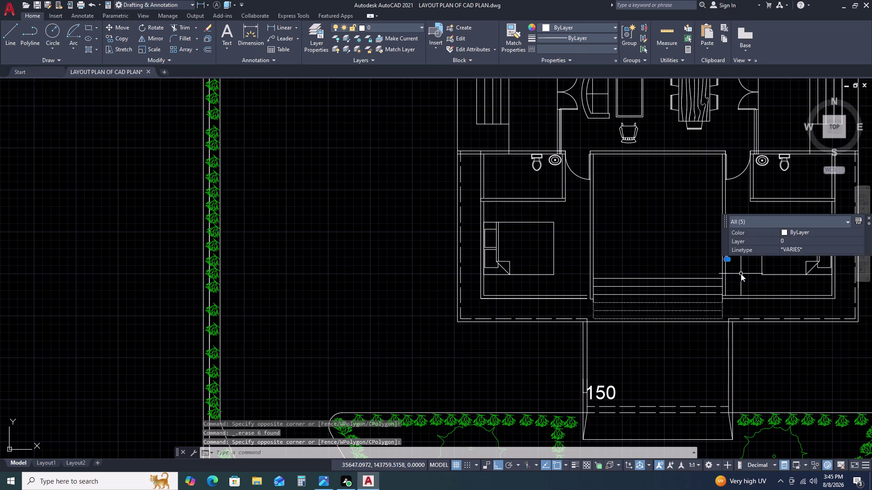
text(I)
key(space)
drag(658, 279, 659, 271)
click(650, 224)
drag(666, 255, 649, 224)
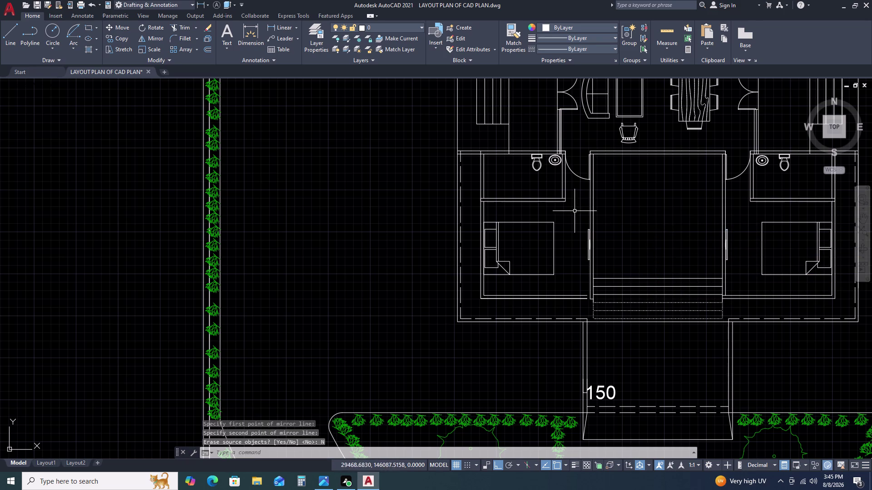
Mirror the mirrored fitting again, keeping the source fitting.
drag(572, 209, 571, 213)
click(612, 274)
text(MI)
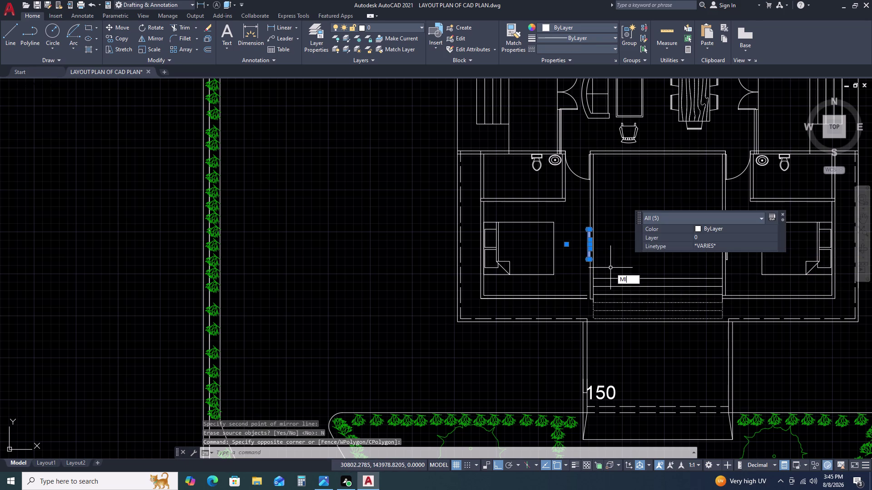
key(space)
scroll(down, 3)
scroll(up, 3)
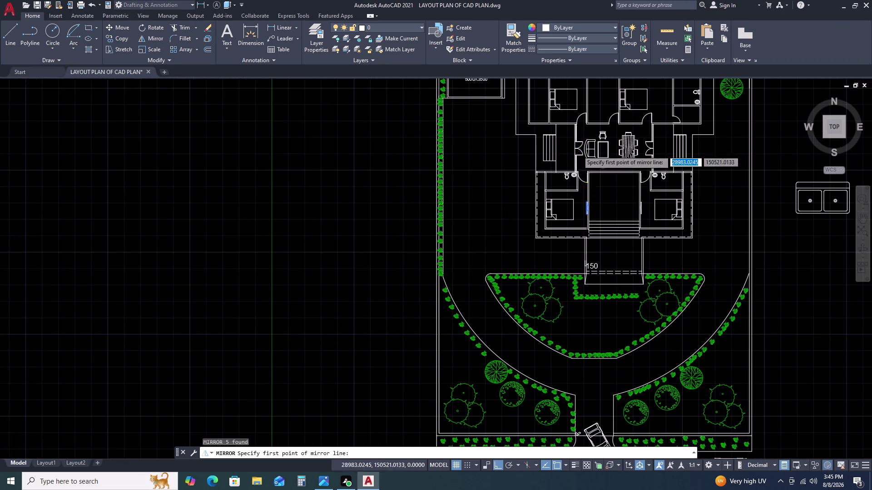
scroll(up, 3)
scroll(down, 3)
scroll(down, 3)
scroll(up, 3)
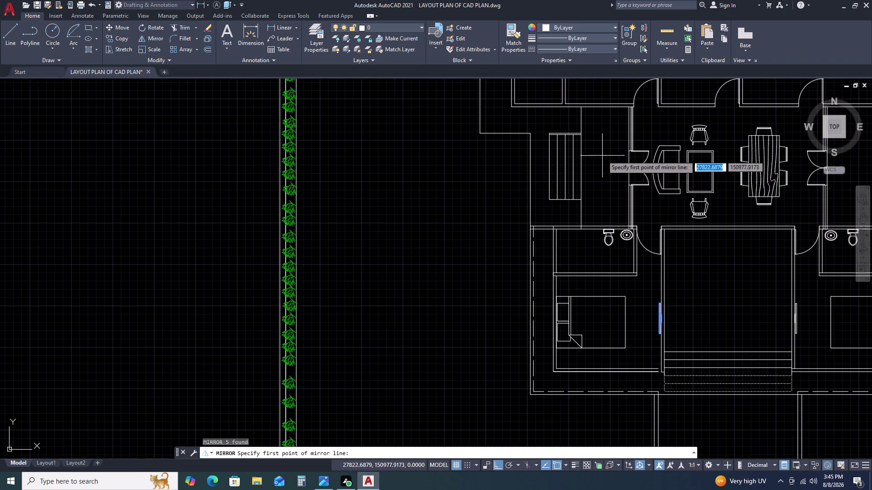
click(628, 170)
scroll(down, 3)
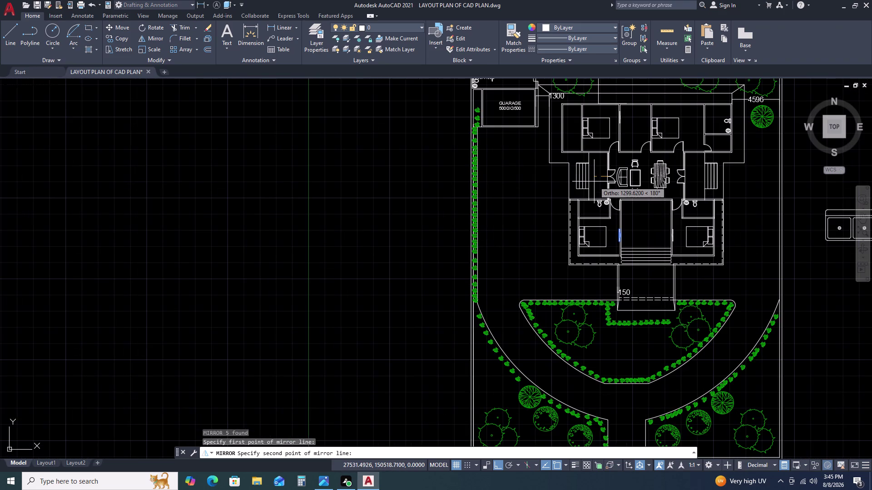
double_click(546, 183)
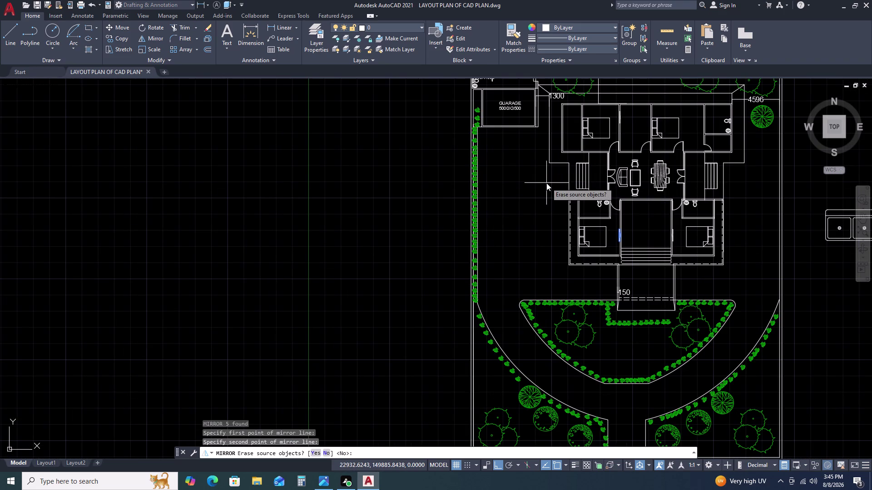
click(566, 214)
scroll(up, 3)
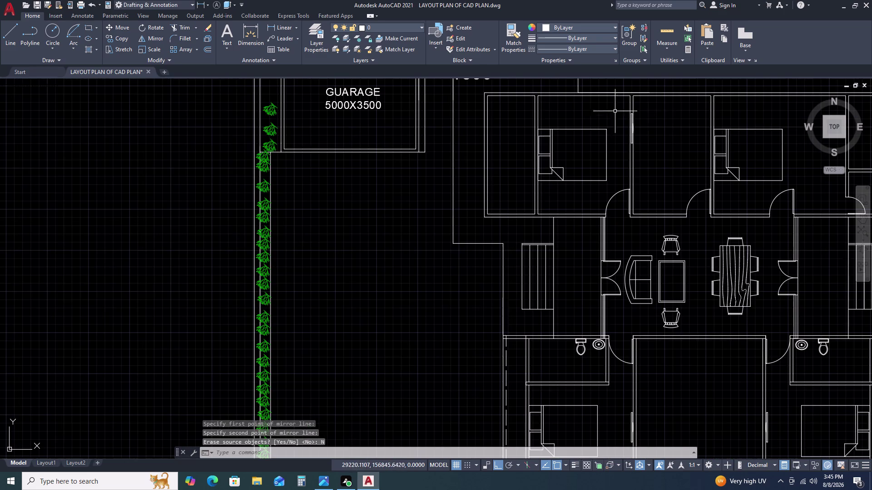
Move the new fitting by the upper bedroom against the bedroom wall.
click(616, 104)
drag(616, 103, 619, 110)
click(644, 169)
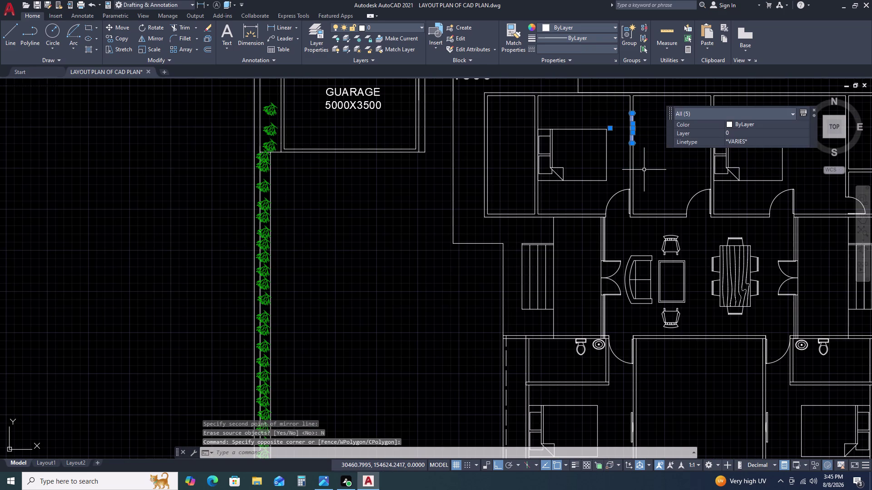
key(m)
key(space)
scroll(up, 3)
scroll(up, 3)
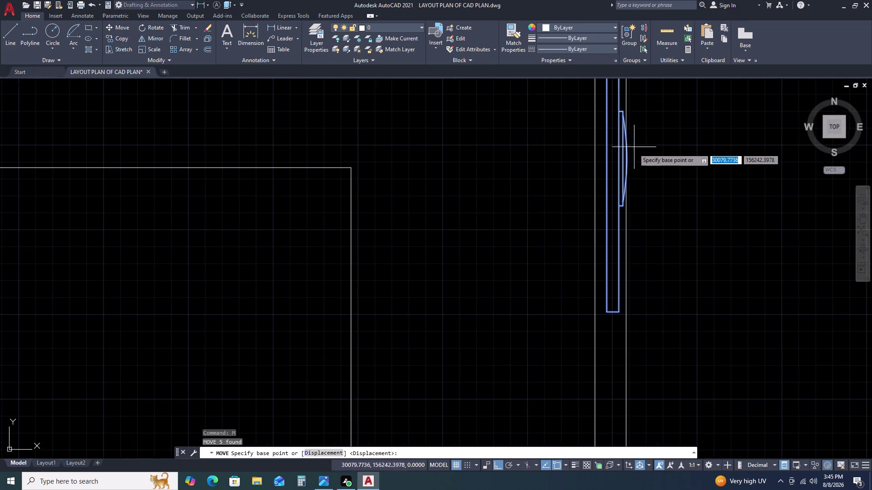
double_click(627, 159)
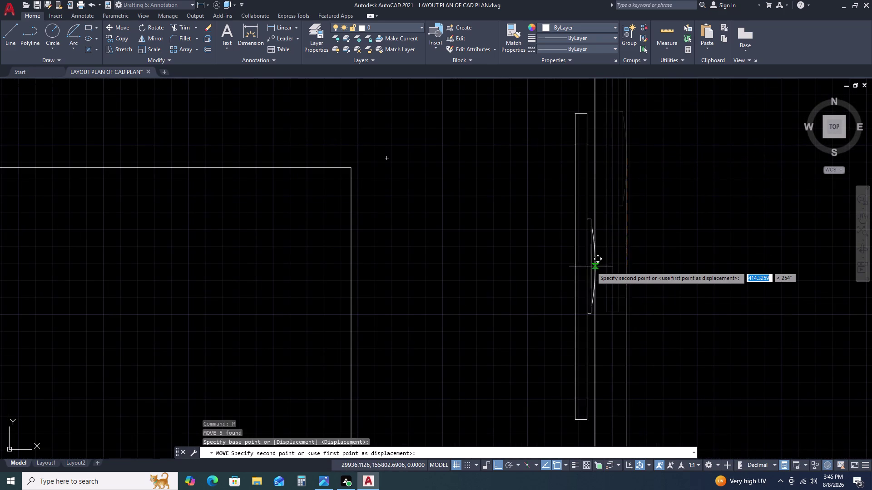
click(594, 272)
scroll(down, 3)
scroll(down, 3)
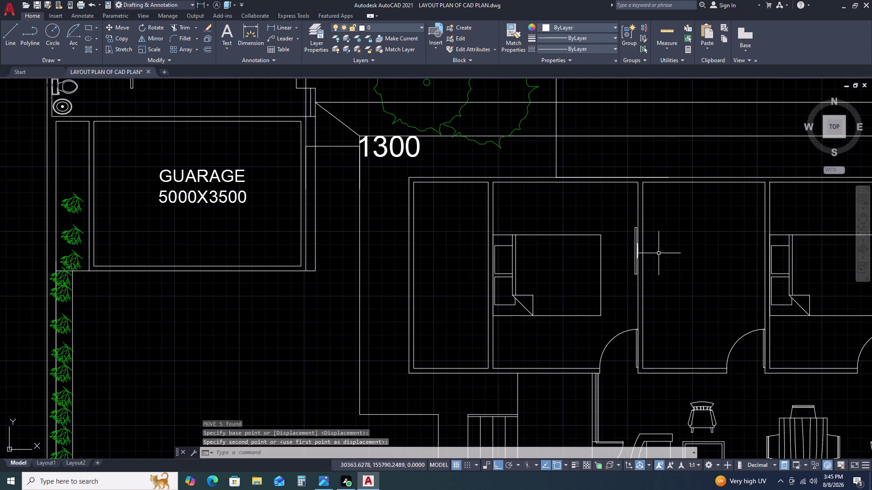
Move the window symbol to a new spot on the bedroom's right wall.
click(623, 218)
double_click(647, 296)
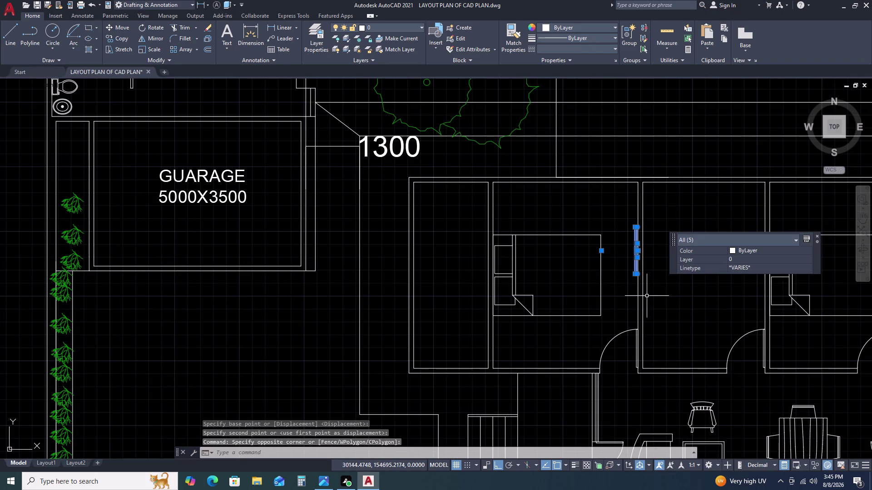
text(M)
key(space)
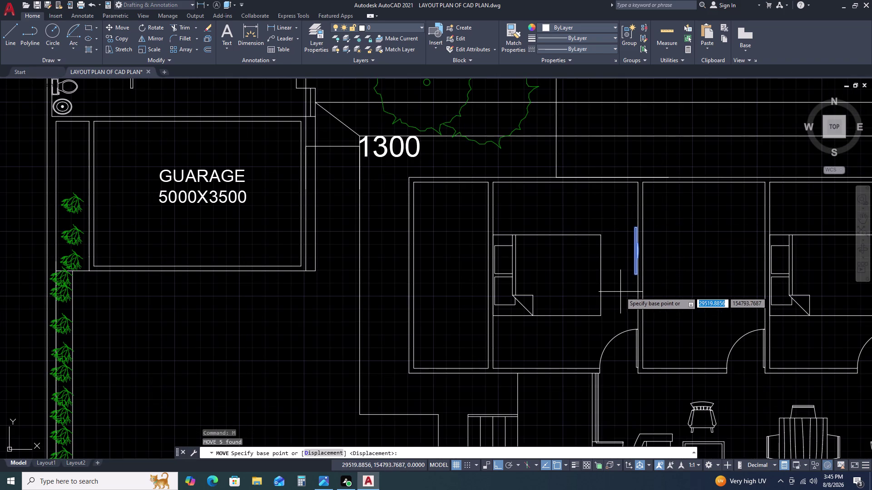
scroll(up, 3)
scroll(up, 3)
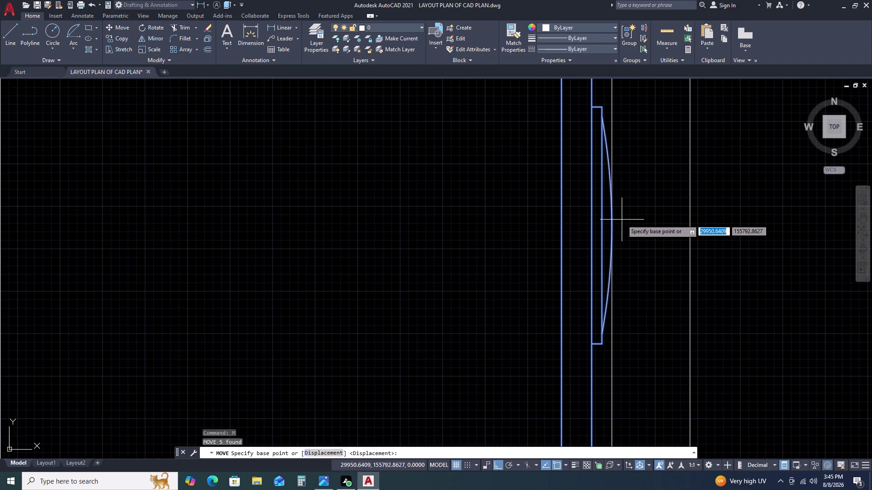
click(612, 225)
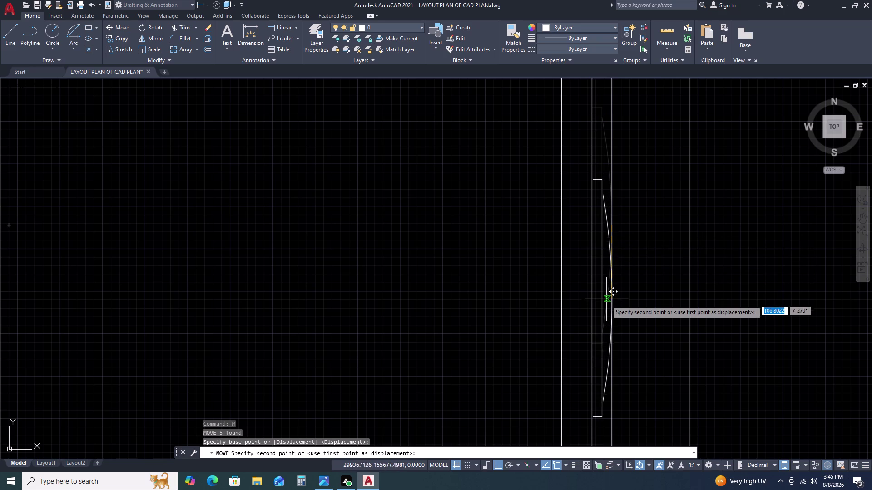
click(607, 309)
scroll(down, 3)
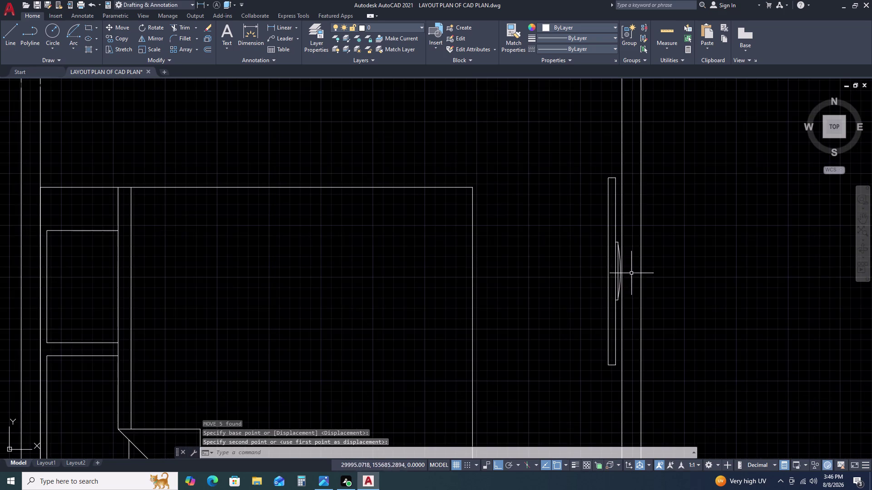
scroll(down, 3)
Shift the window symbol slightly with a second move.
drag(607, 235, 610, 241)
click(672, 387)
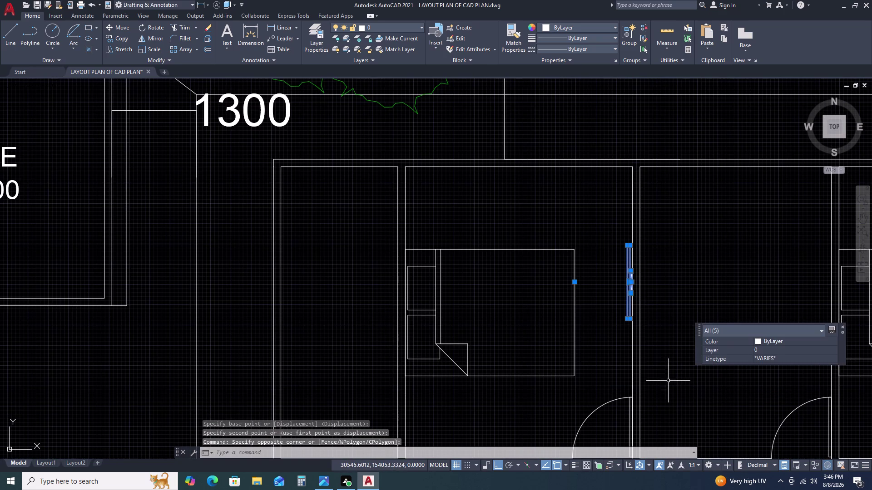
key(m)
key(space)
scroll(up, 3)
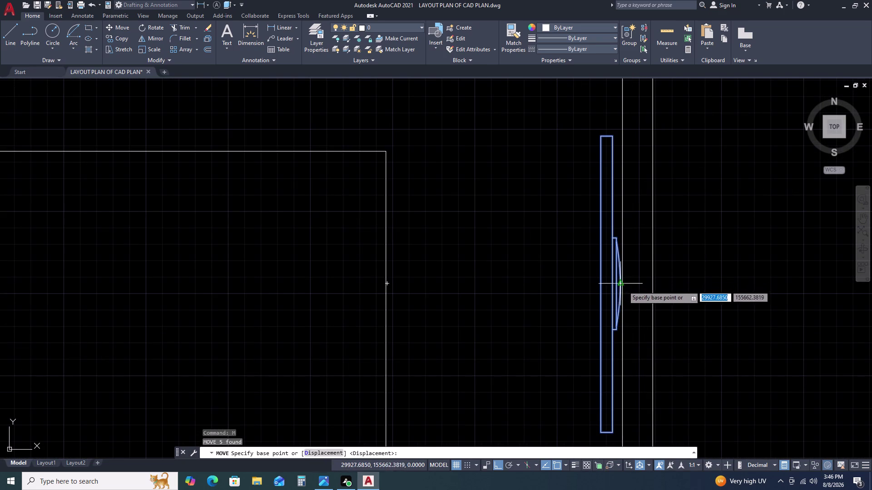
click(622, 285)
click(621, 318)
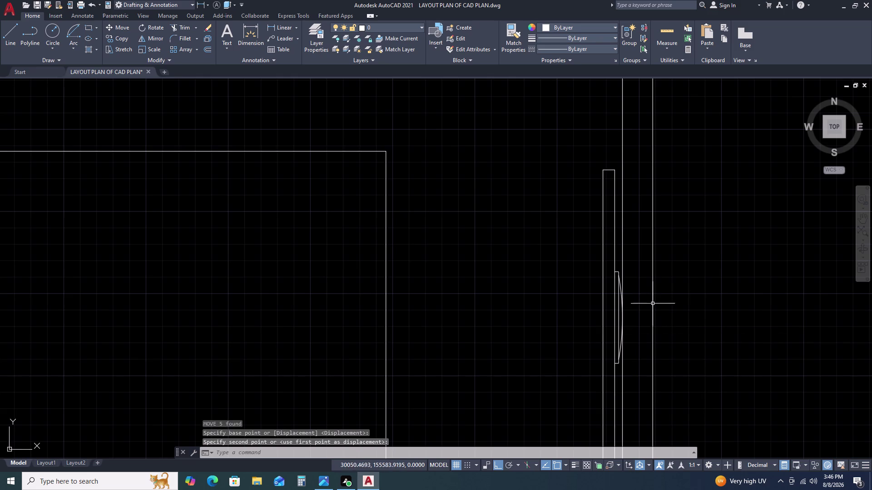
scroll(down, 3)
Move the window symbol so it sits within the bedroom wall.
middle_drag(651, 337, 626, 211)
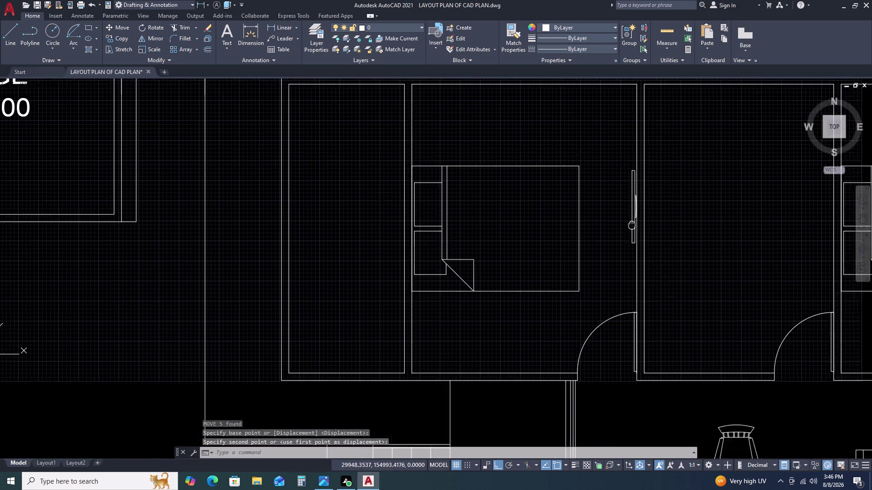
click(601, 128)
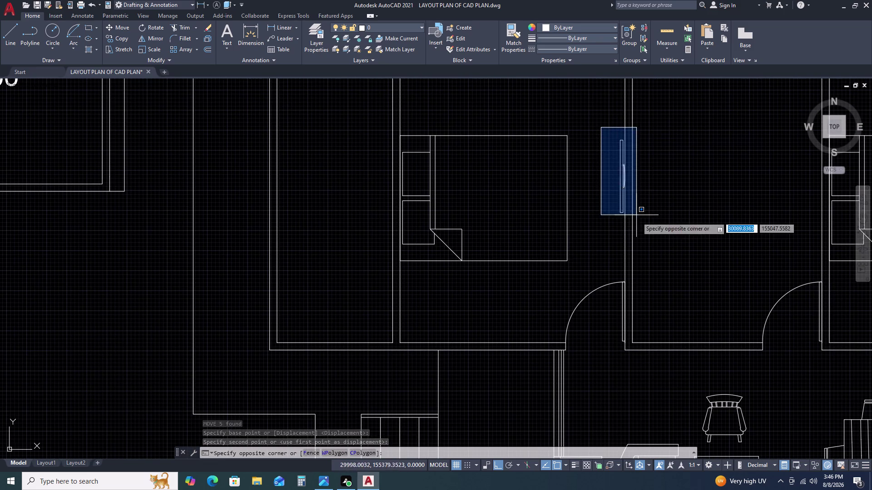
click(646, 259)
key(m)
key(space)
scroll(up, 3)
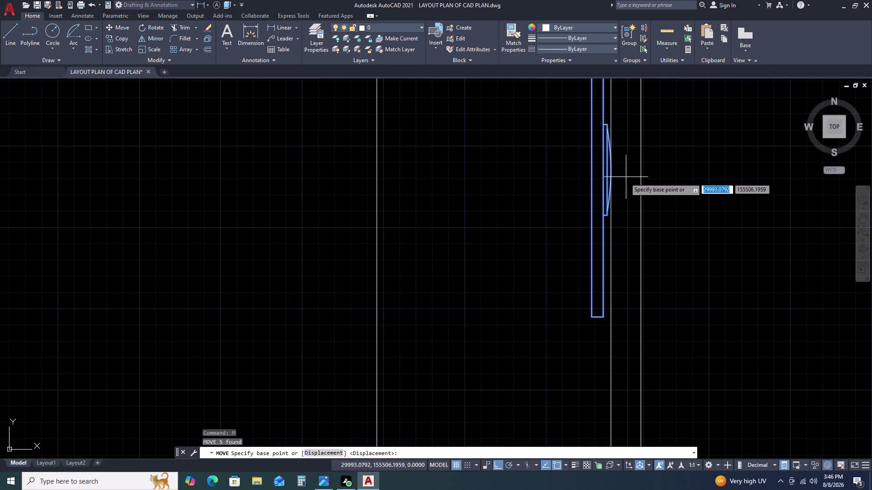
scroll(up, 3)
click(594, 154)
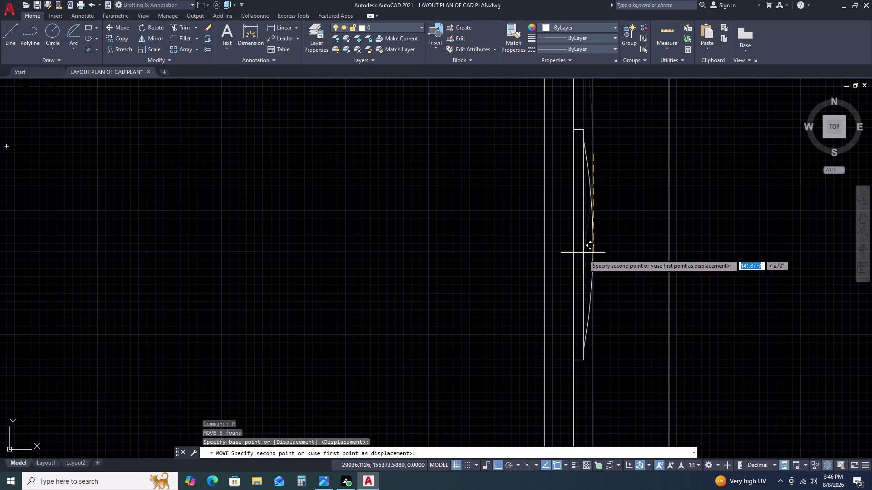
click(594, 278)
scroll(down, 3)
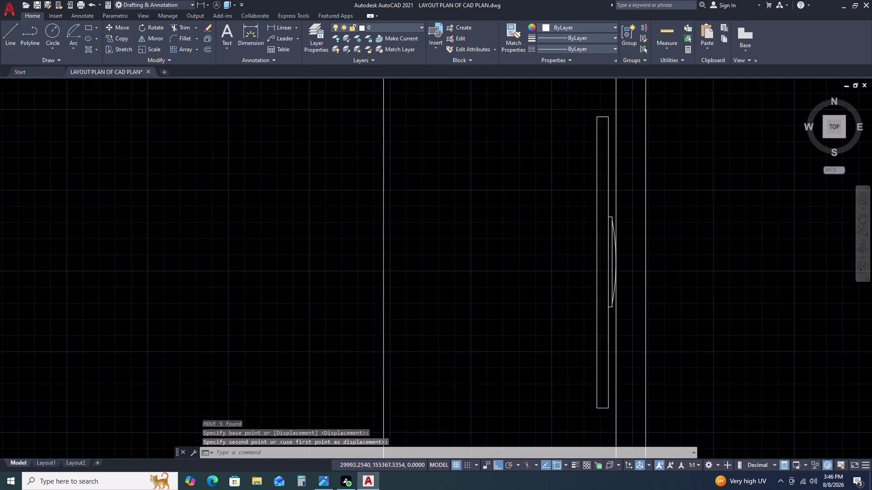
scroll(down, 3)
Select the window symbol and start mirroring it with MI.
drag(603, 218, 614, 271)
click(643, 325)
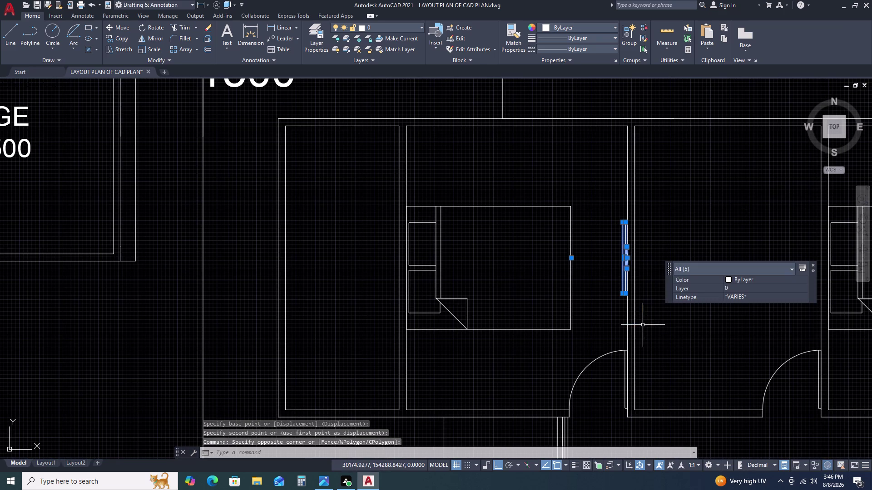
text(MI)
key(space)
scroll(down, 3)
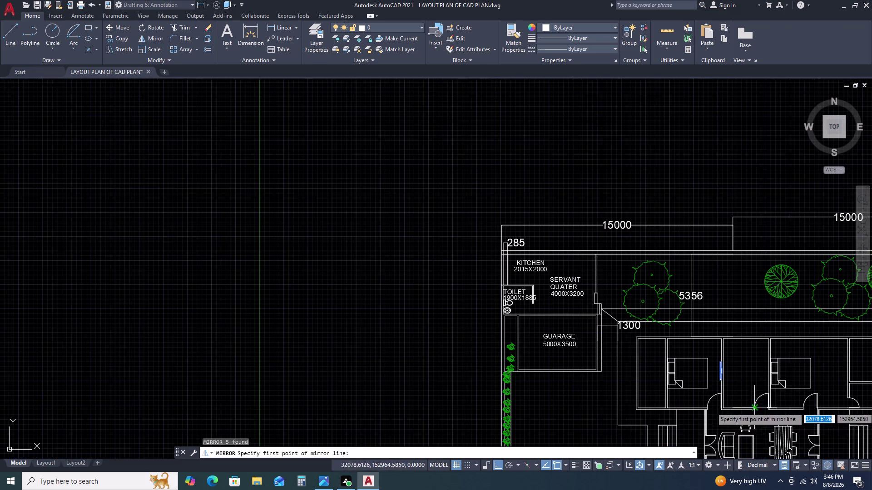
Mirror the window across a vertical line through the house, keeping the original.
middle_drag(790, 366, 706, 342)
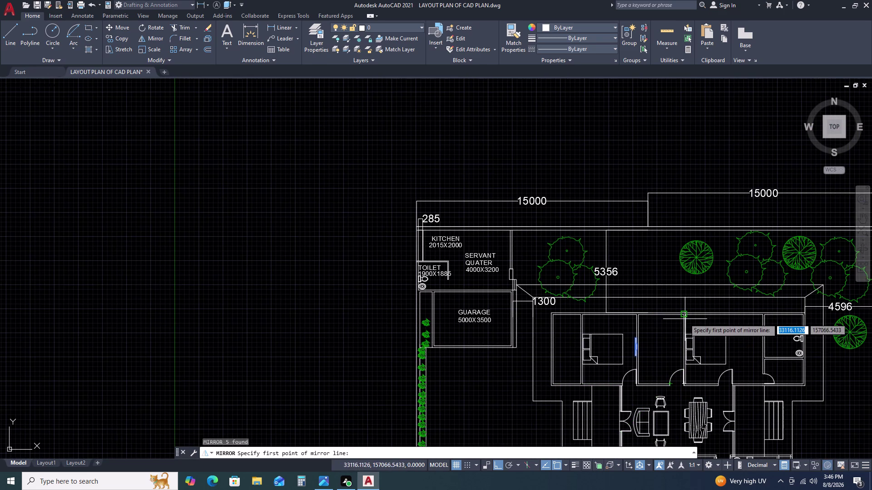
click(685, 312)
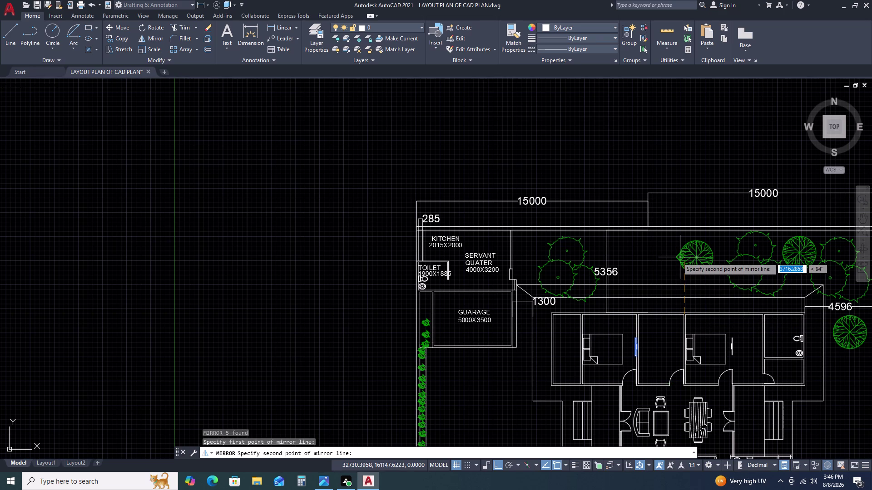
click(677, 237)
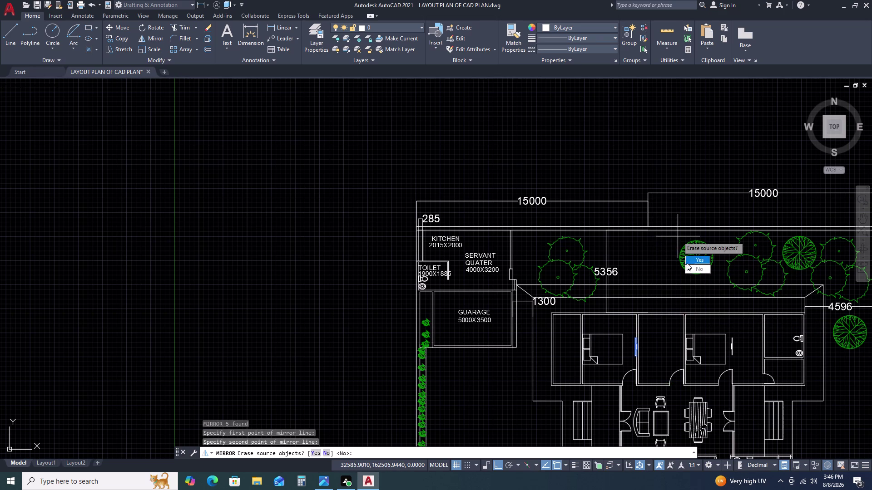
click(694, 266)
middle_drag(742, 371, 698, 334)
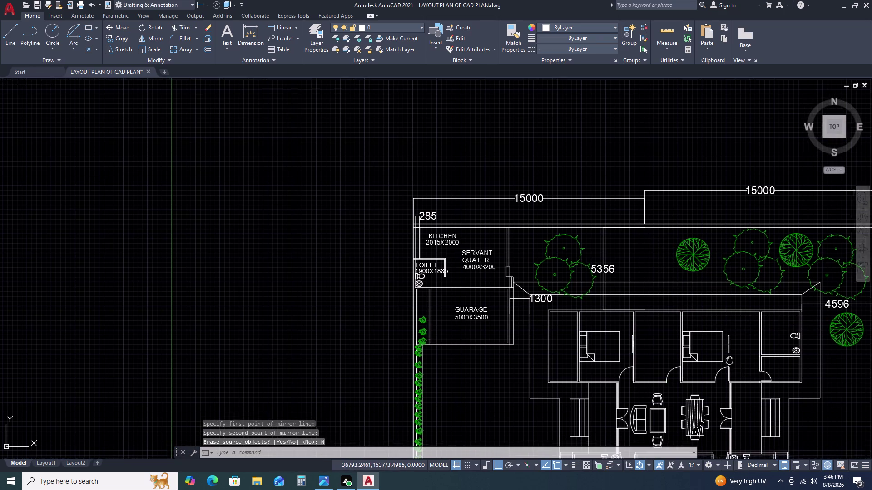
middle_drag(699, 335, 669, 304)
scroll(up, 3)
middle_drag(742, 322, 666, 244)
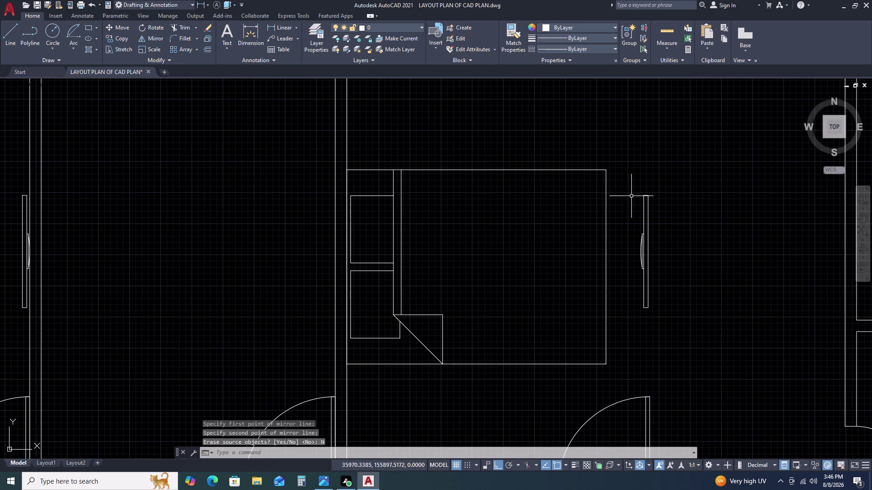
Mirror the new window copy again, replacing it with its flipped version.
click(630, 187)
drag(666, 342, 671, 338)
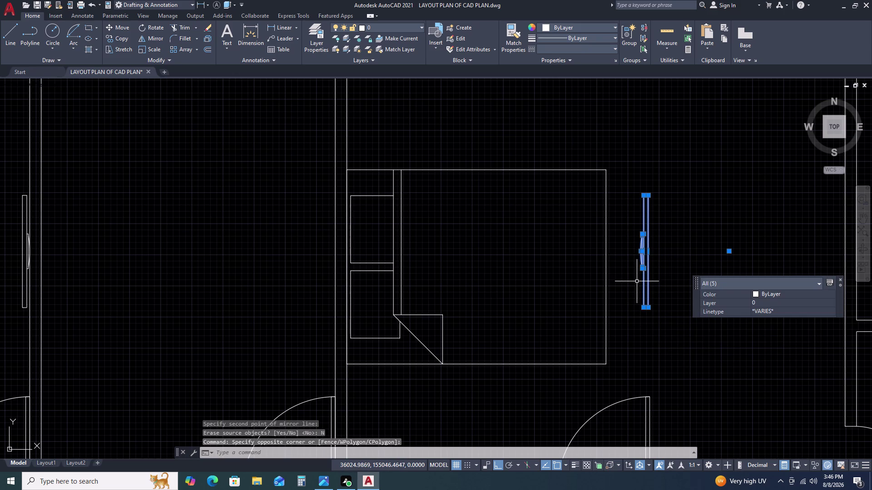
key(m)
text(I)
key(space)
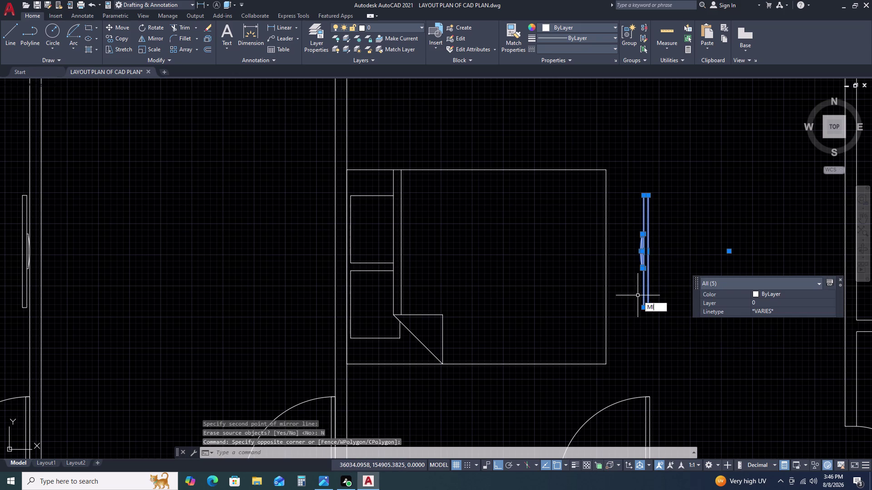
drag(654, 320, 655, 311)
click(654, 199)
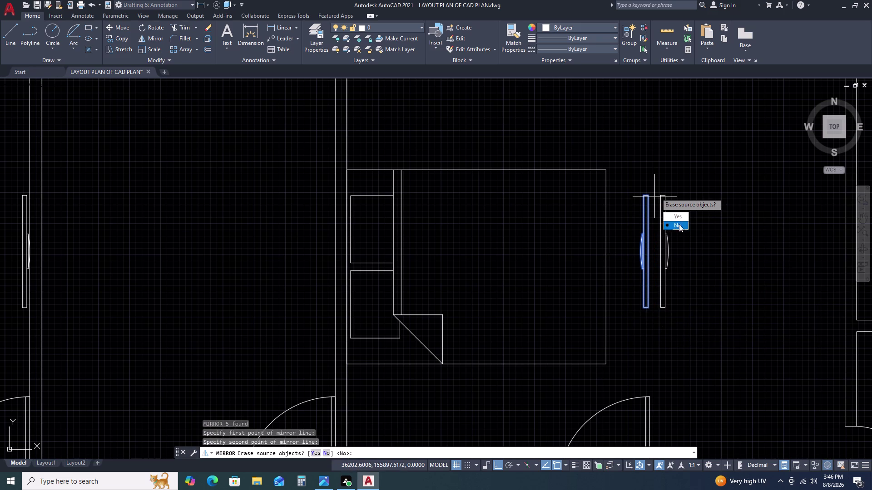
drag(680, 215, 656, 190)
drag(636, 179, 639, 193)
click(695, 341)
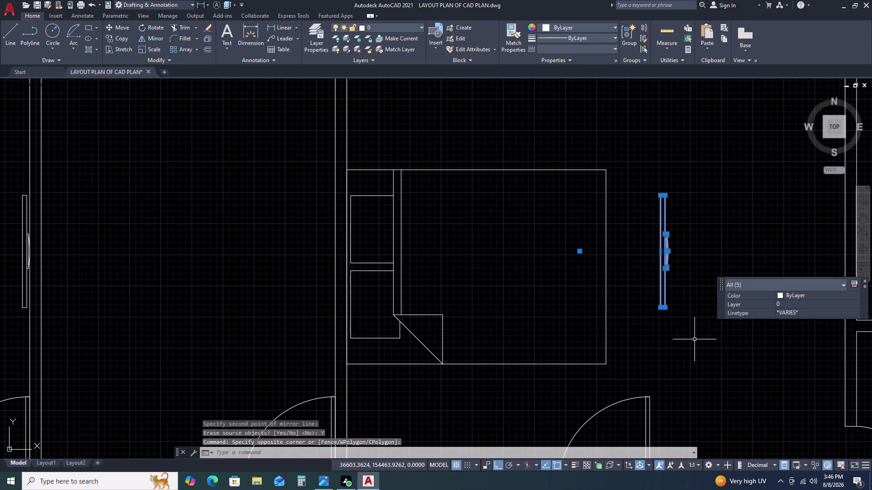
Cancel a move of the flipped window and zoom out to the whole site plan.
text(M)
key(space)
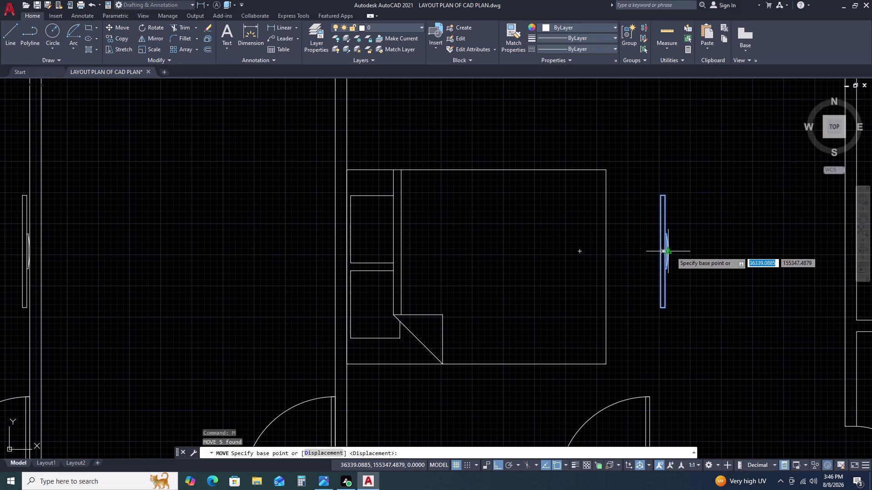
click(670, 251)
scroll(down, 3)
click(793, 260)
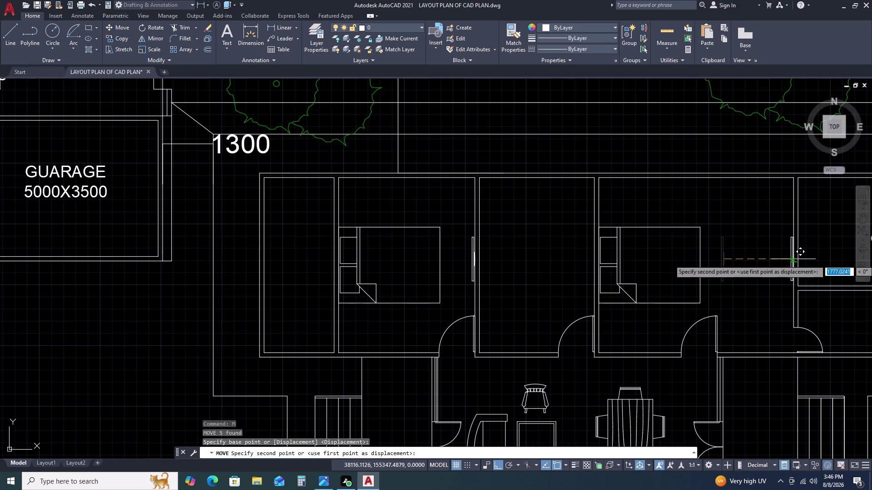
key(Escape)
middle_drag(811, 277, 749, 246)
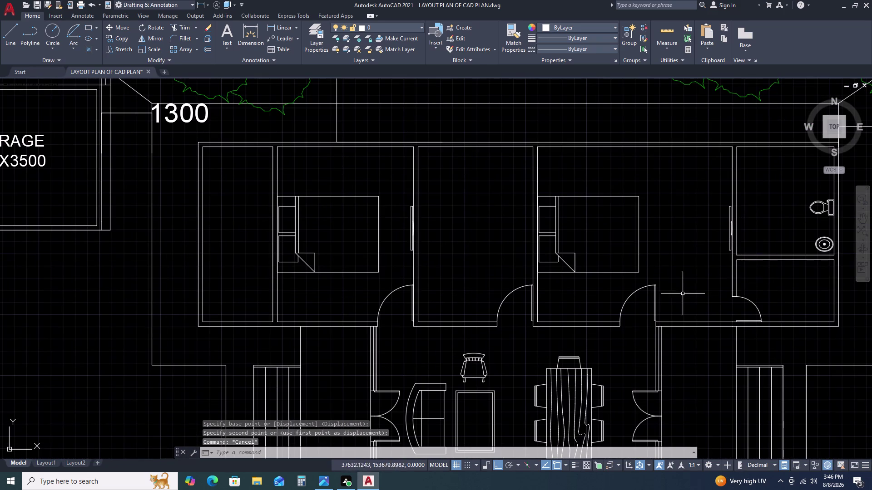
scroll(down, 3)
middle_drag(732, 301, 661, 216)
scroll(down, 3)
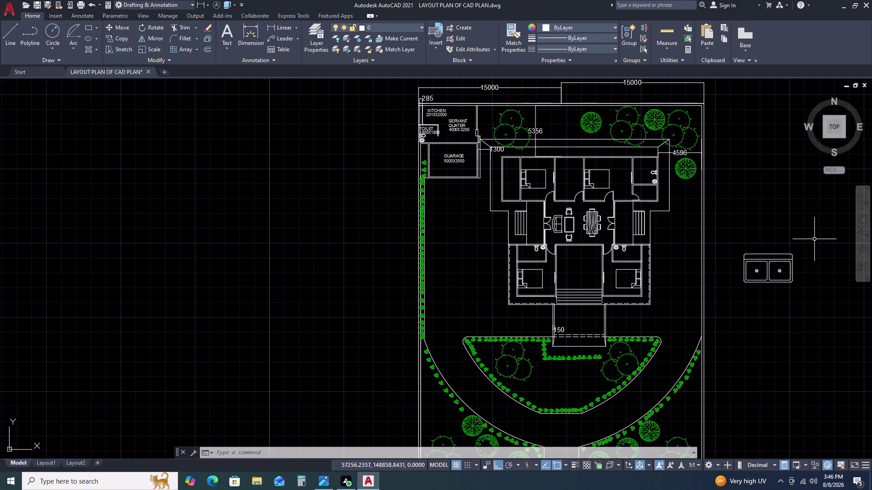
Rotate the double-sink block a quarter turn with RO.
click(820, 250)
click(766, 285)
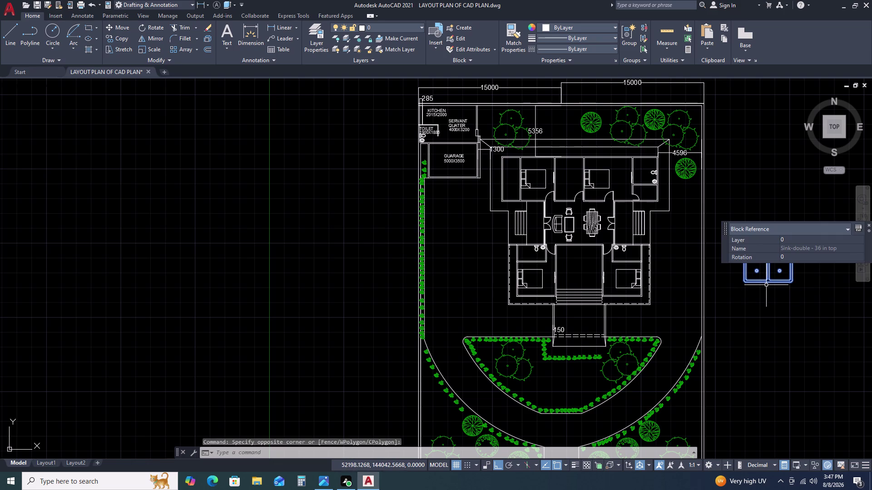
key(r)
text(O)
key(space)
click(767, 292)
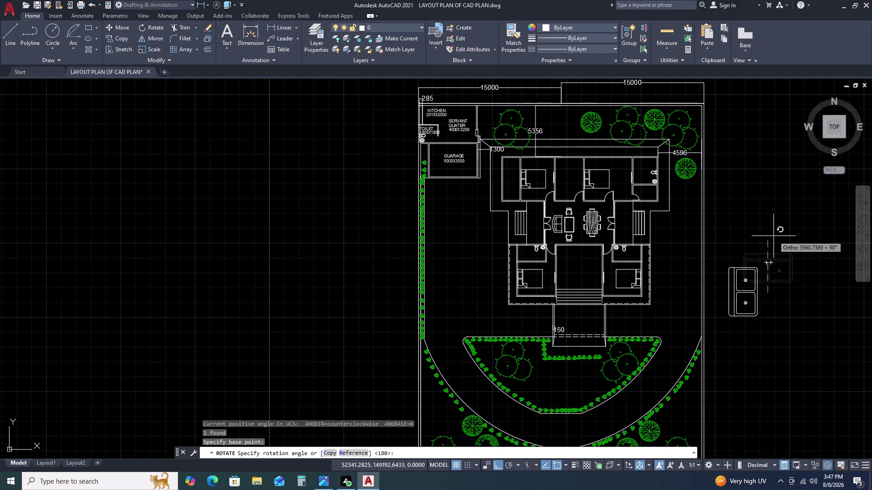
click(774, 237)
Scale the rotated sink block down with SC.
click(771, 245)
click(740, 352)
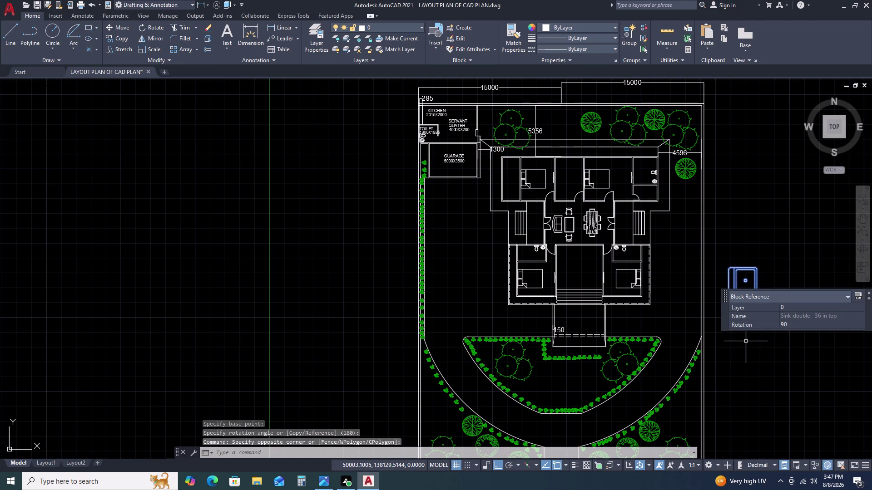
key(s)
text(C)
key(space)
click(746, 342)
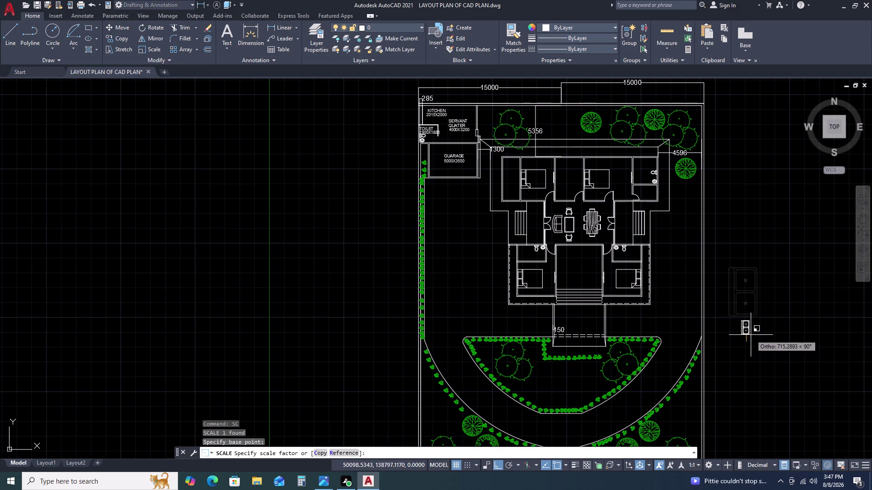
click(751, 335)
Move the sink with Ortho off onto the wall between the upper bedrooms.
click(763, 328)
click(740, 337)
text(M)
key(space)
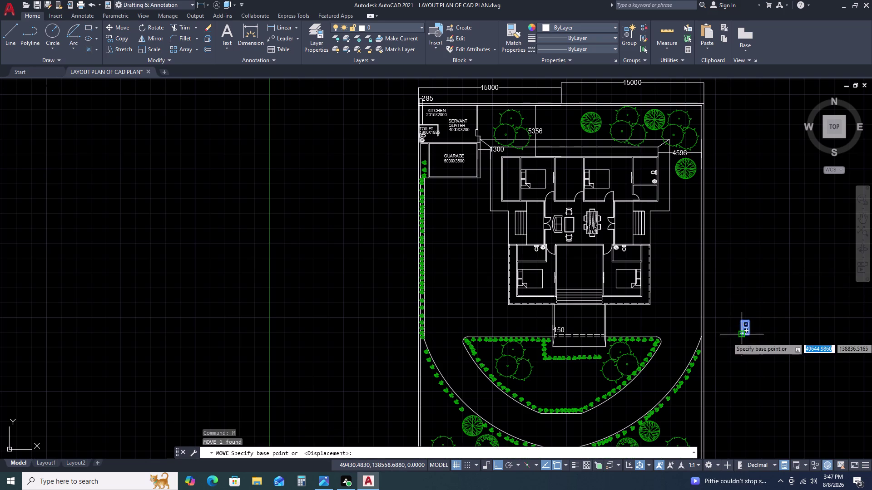
drag(739, 337, 735, 328)
key(F8)
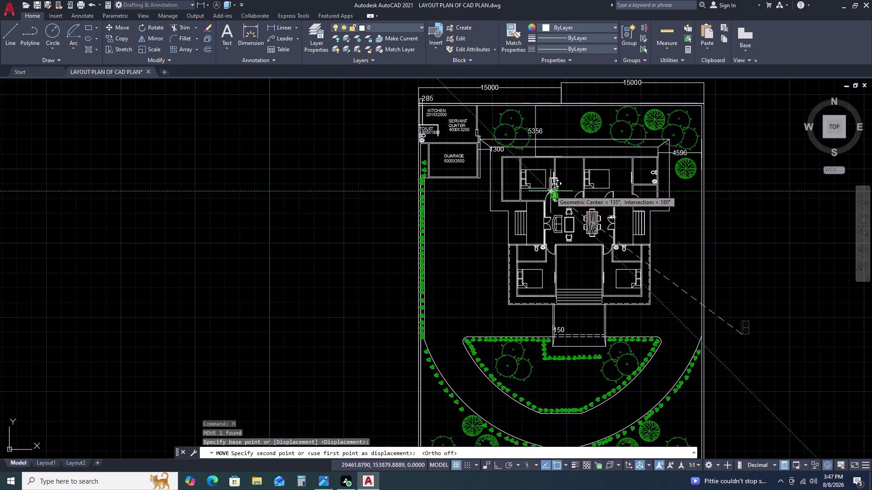
scroll(up, 3)
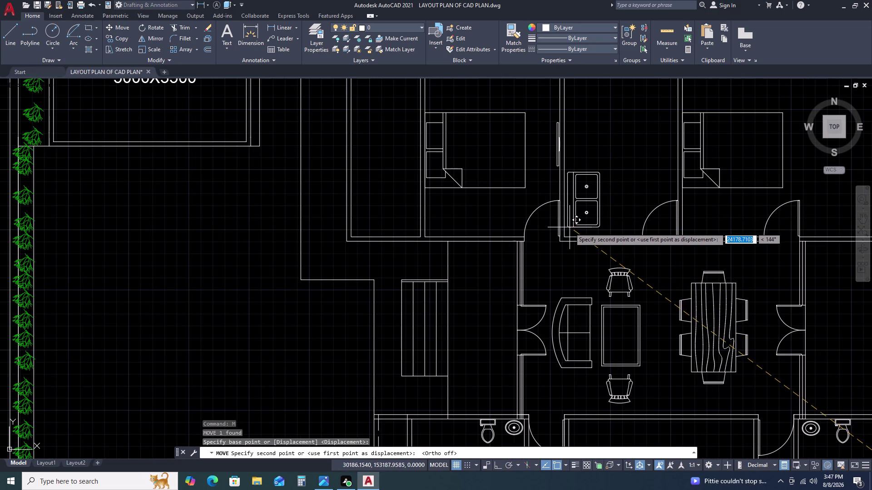
click(569, 232)
scroll(down, 3)
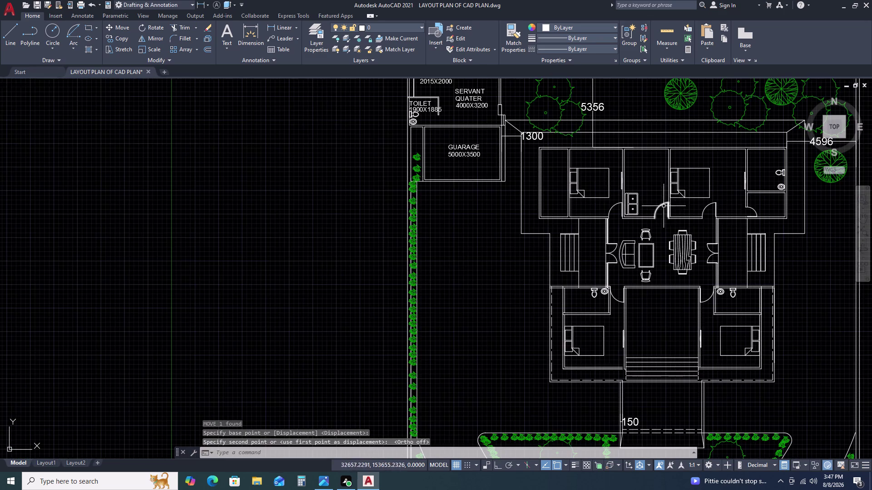
middle_drag(737, 206, 625, 196)
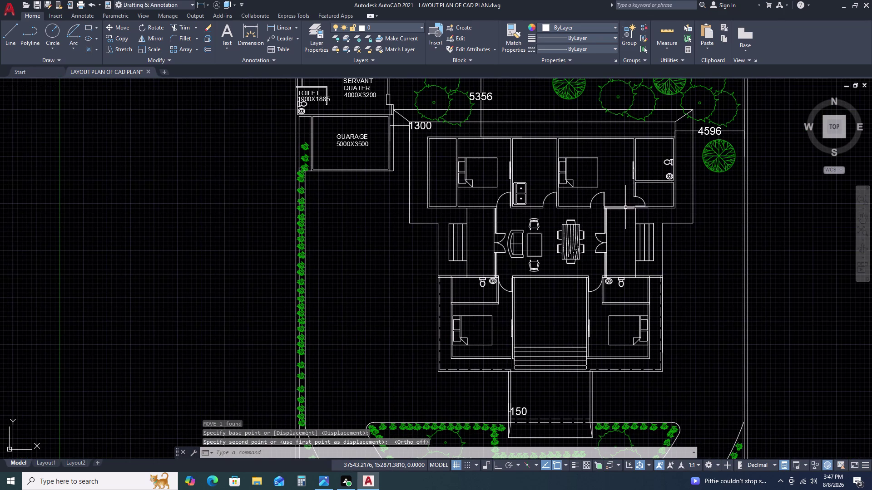
scroll(down, 3)
scroll(down, 3)
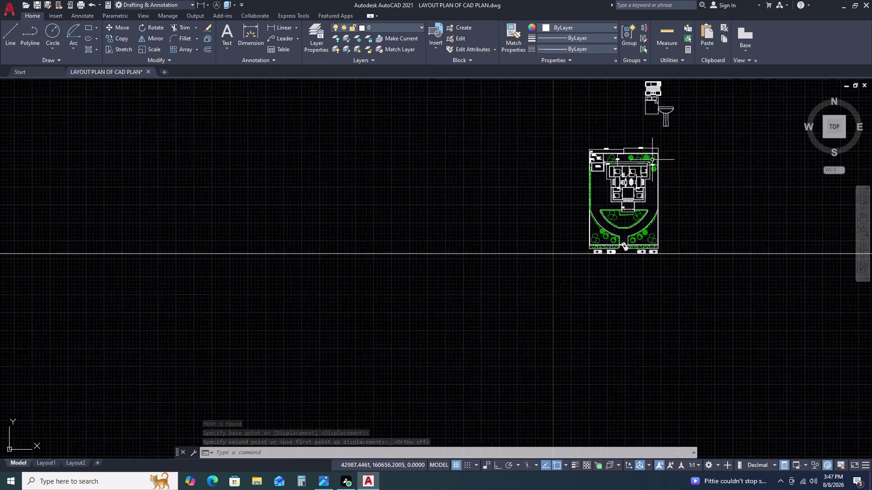
Move the Kitchen Layout - 7 x 8 ft block beside the house.
scroll(up, 3)
scroll(up, 3)
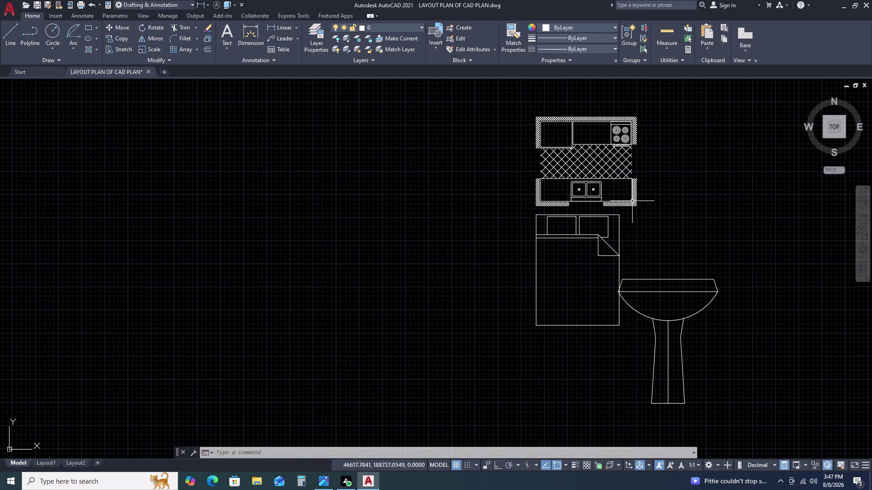
drag(642, 201, 629, 192)
click(604, 171)
text(M)
key(space)
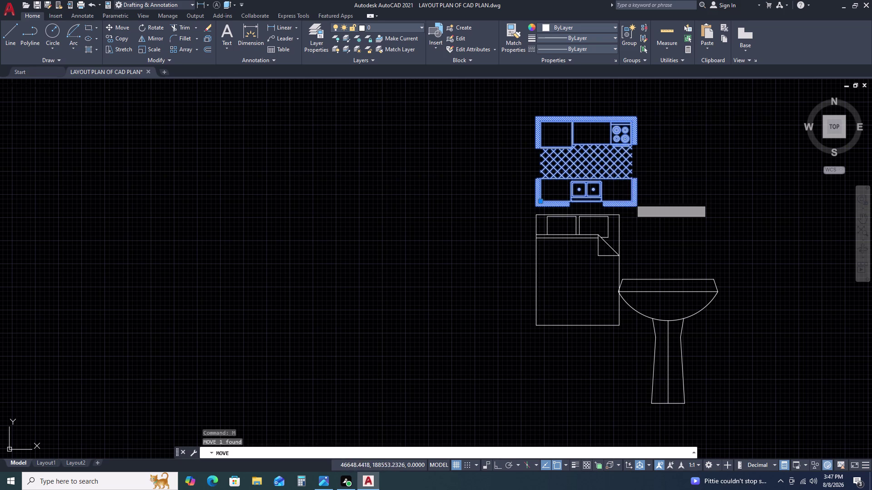
click(641, 169)
scroll(down, 3)
scroll(down, 3)
middle_drag(621, 362, 601, 213)
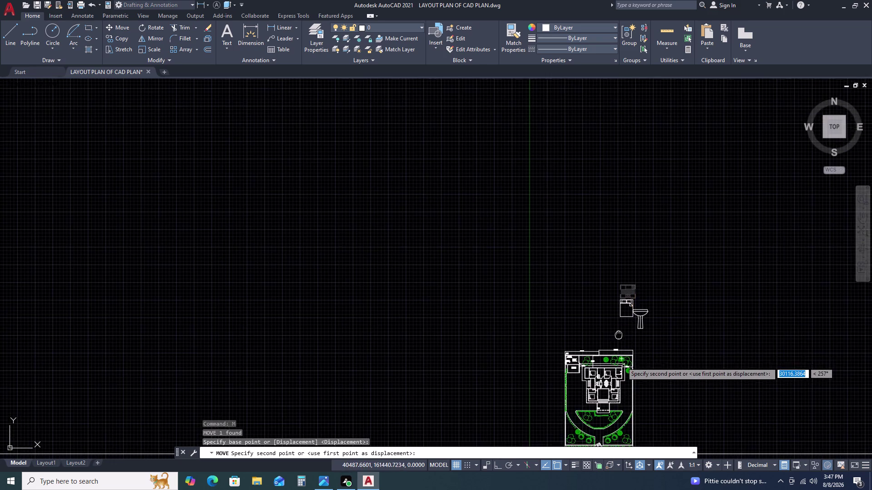
scroll(up, 3)
scroll(up, 3)
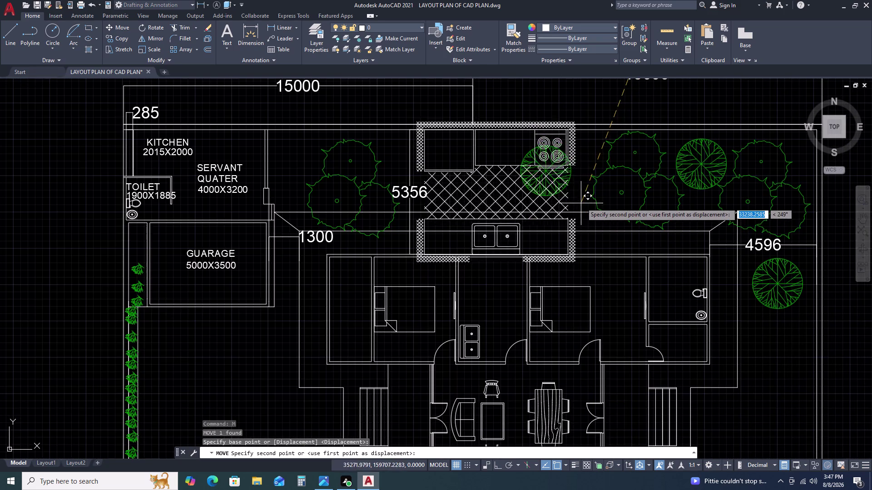
scroll(down, 3)
click(650, 219)
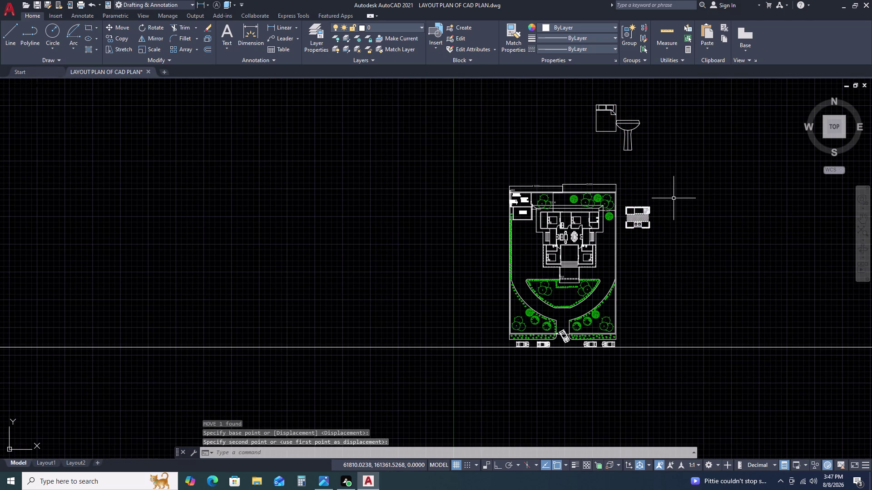
key(Escape)
Scale the kitchen layout block down with SC.
click(662, 217)
click(649, 234)
key(s)
text(C)
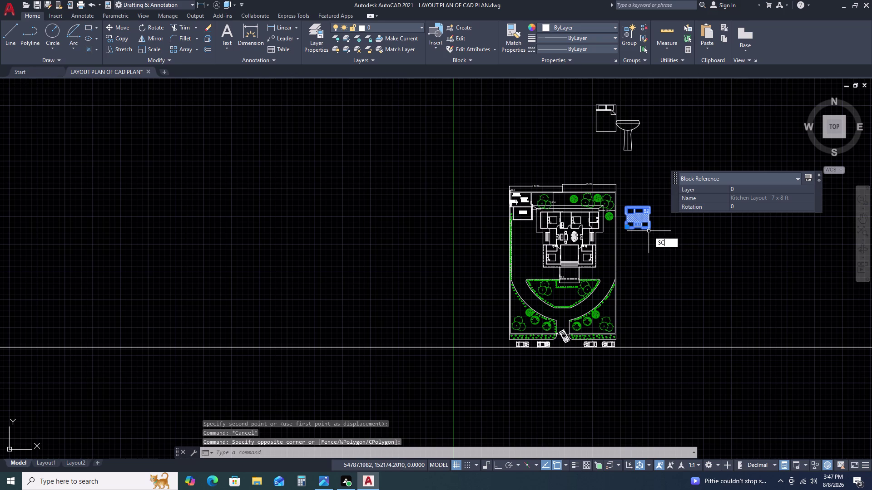
key(space)
double_click(646, 220)
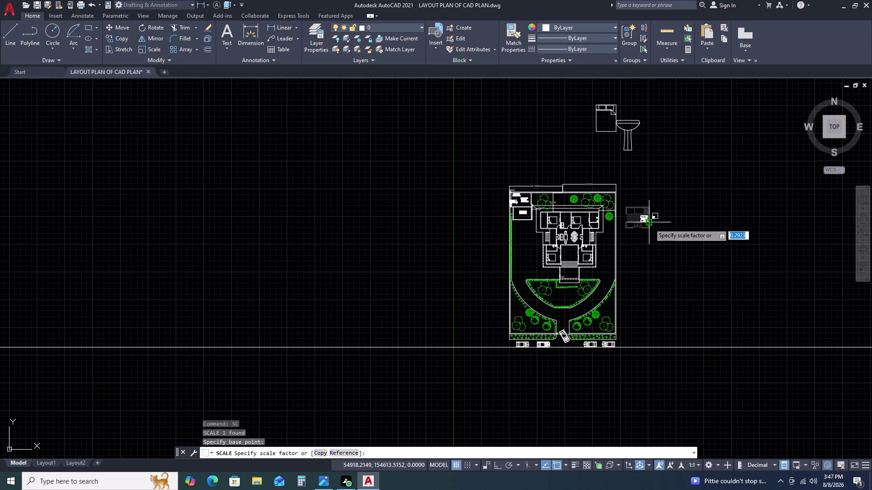
double_click(650, 224)
scroll(up, 3)
Move the shrunken kitchen block into the upper central room.
click(647, 211)
click(633, 242)
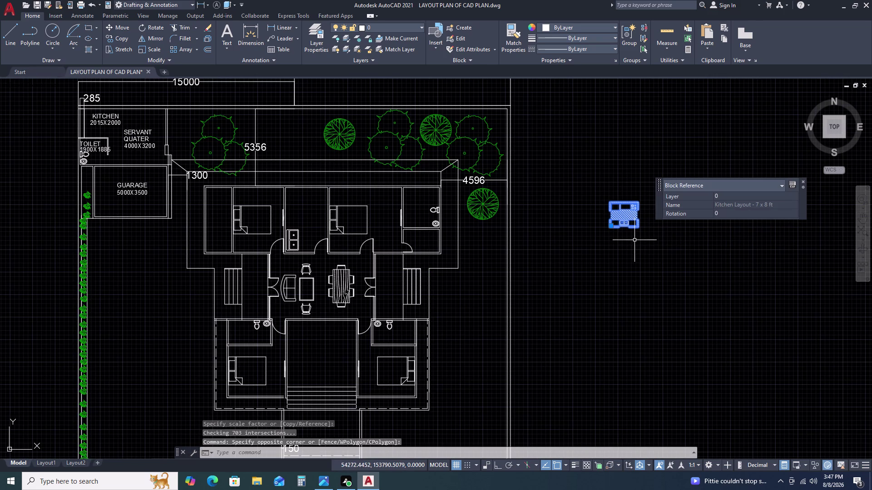
key(m)
key(space)
double_click(637, 211)
scroll(up, 3)
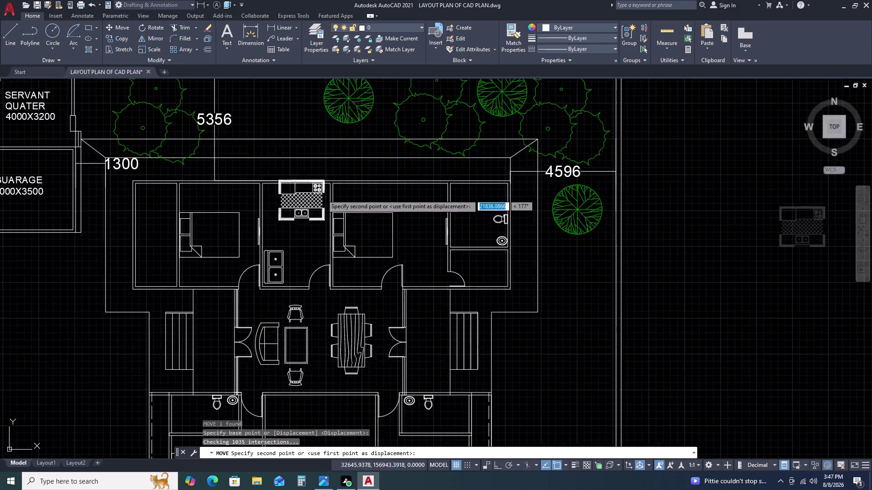
scroll(up, 3)
click(325, 206)
scroll(down, 3)
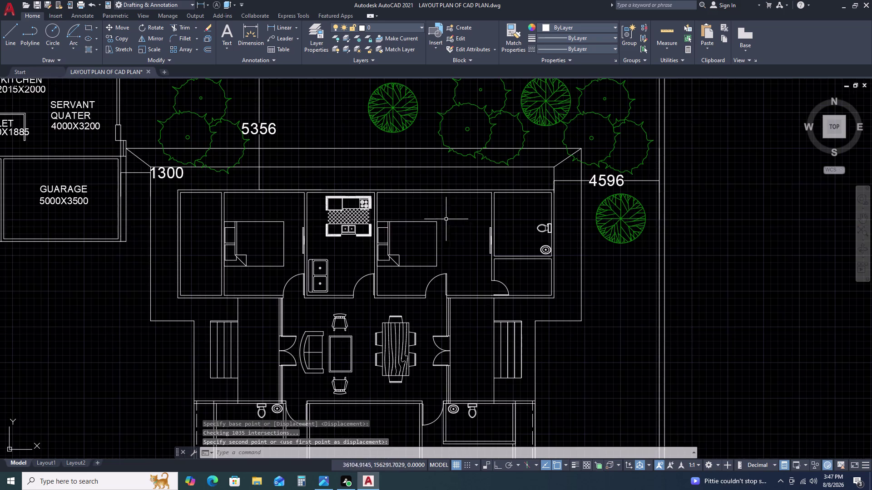
middle_drag(353, 230, 535, 191)
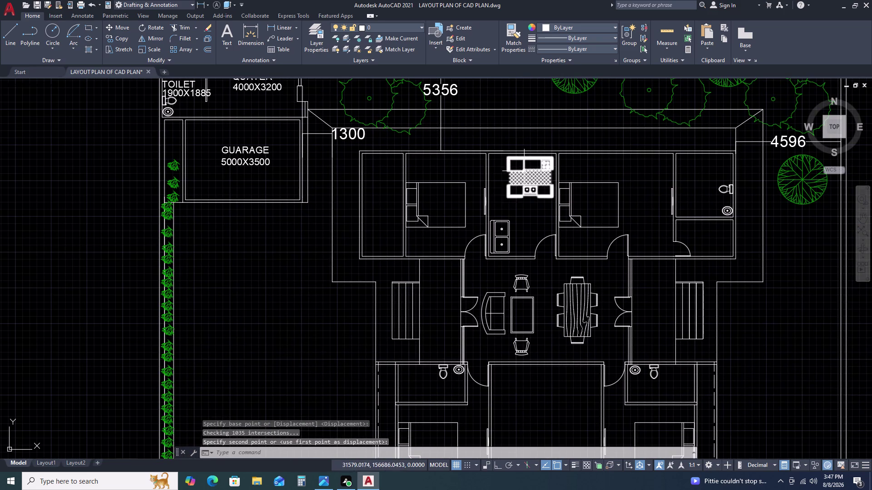
Scale the kitchen block down further from a base point at its top.
click(524, 172)
key(s)
text(C)
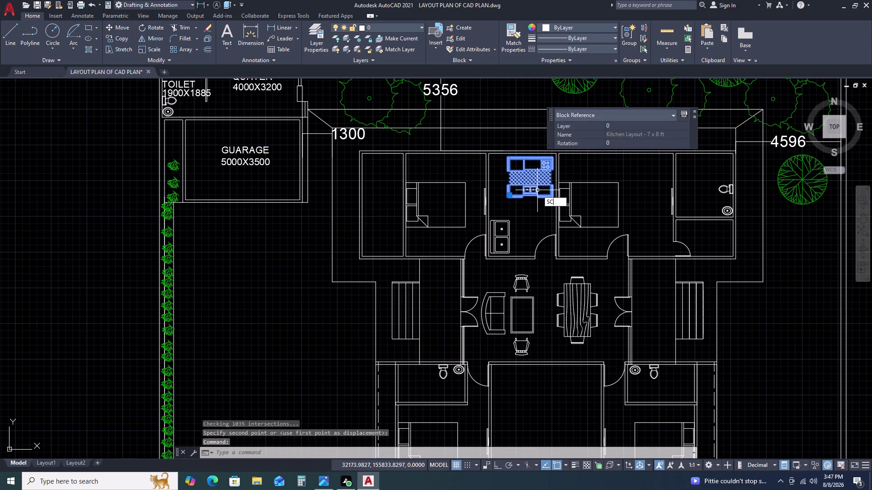
key(space)
scroll(up, 3)
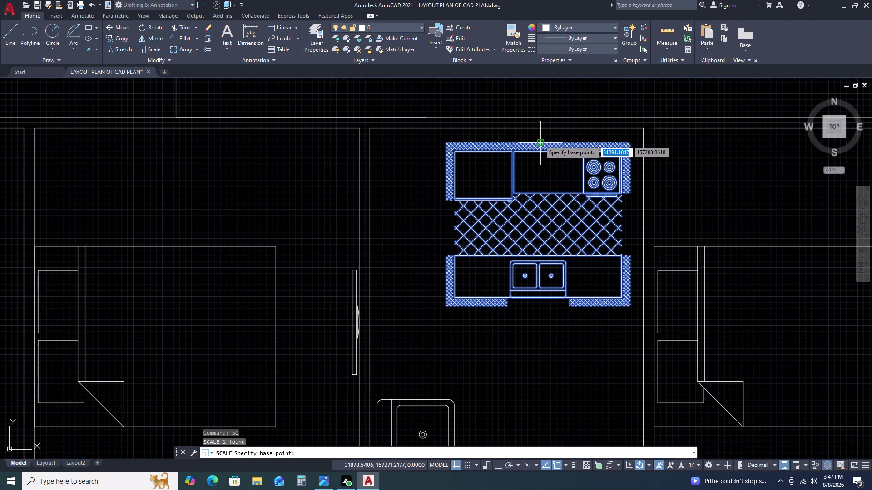
click(539, 140)
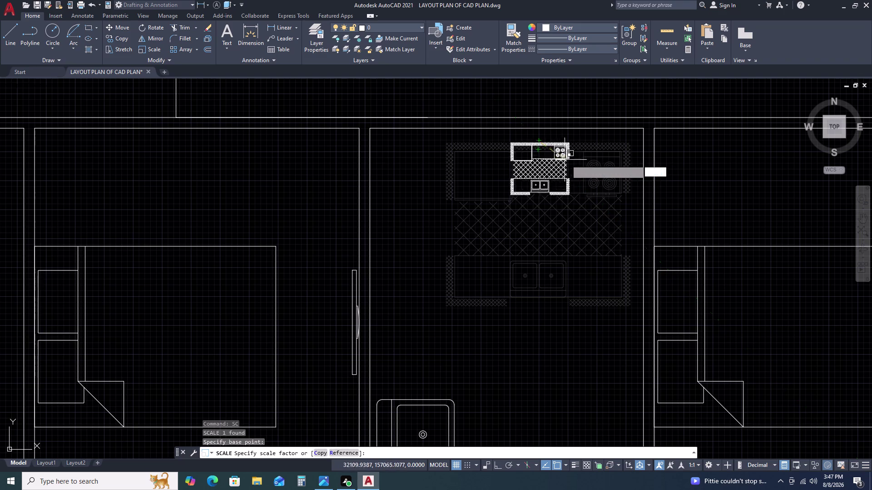
click(582, 160)
scroll(down, 3)
middle_drag(663, 212, 622, 132)
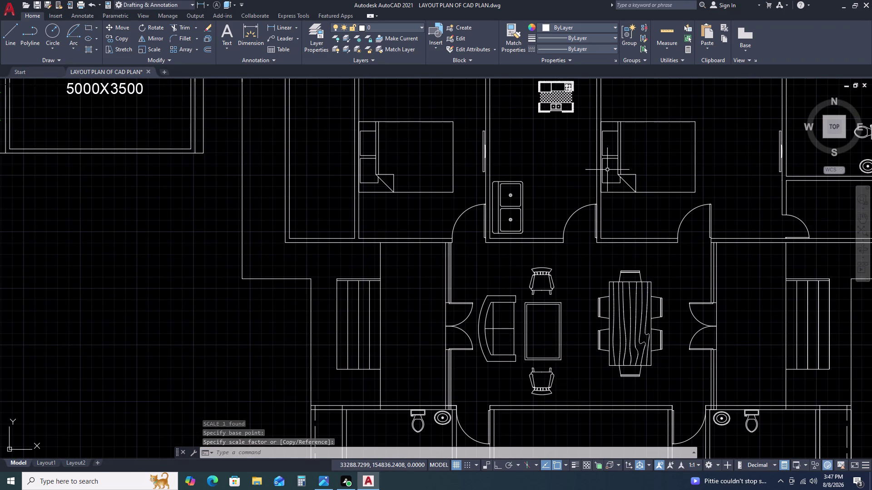
Draw an L-shaped line from the sink counter corner to the right wall with Ortho.
text(L)
key(space)
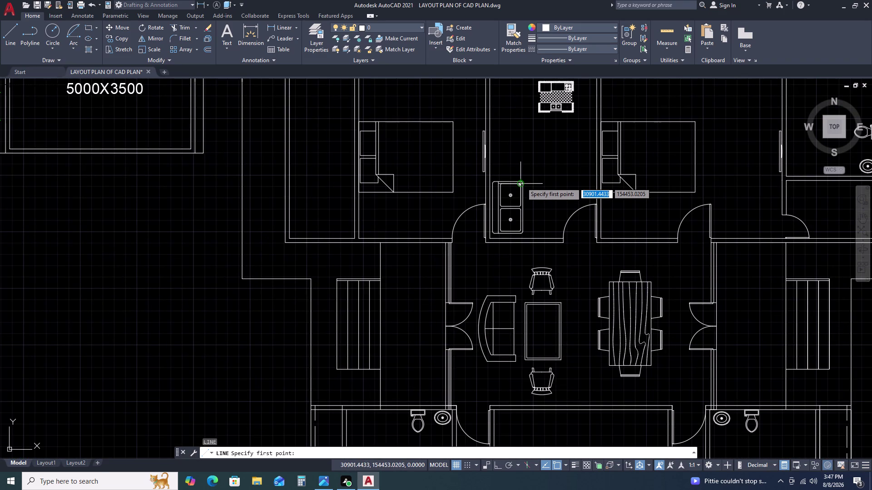
scroll(up, 3)
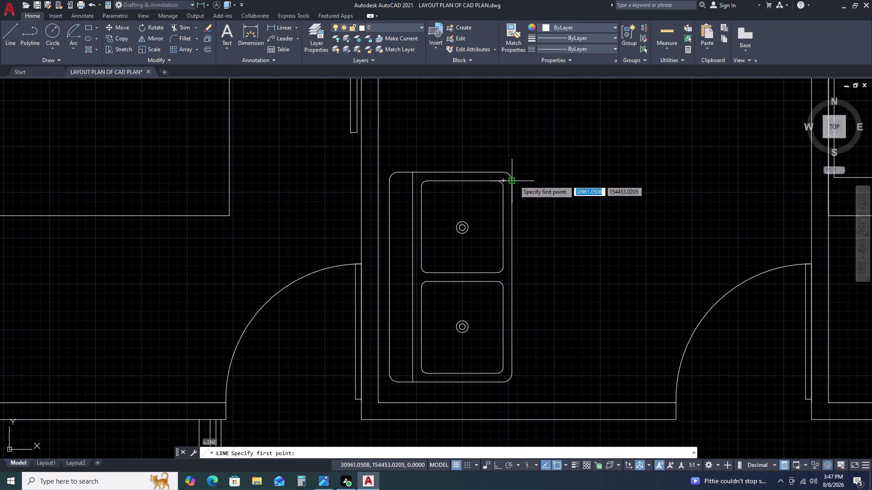
click(514, 180)
scroll(down, 3)
middle_drag(532, 105, 517, 213)
key(F8)
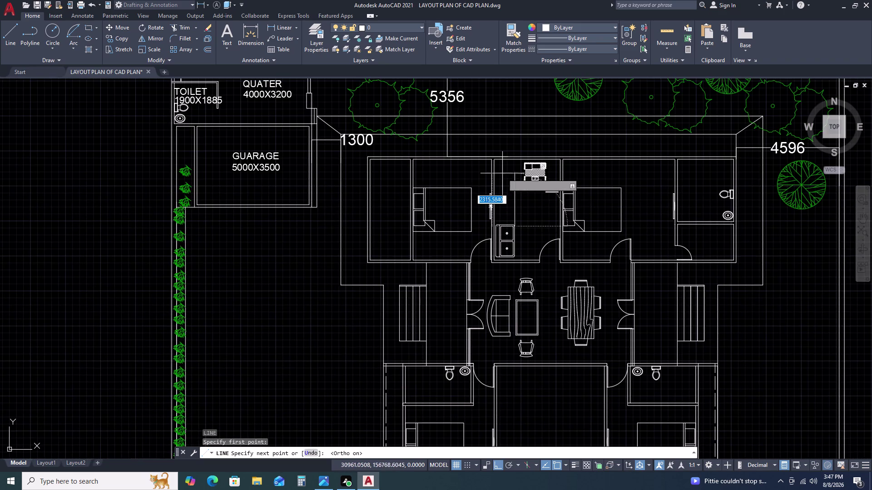
scroll(up, 3)
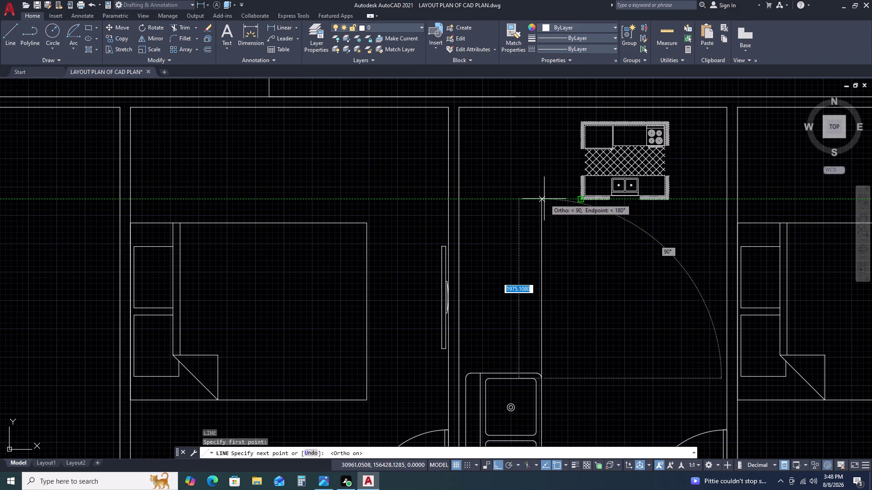
click(543, 192)
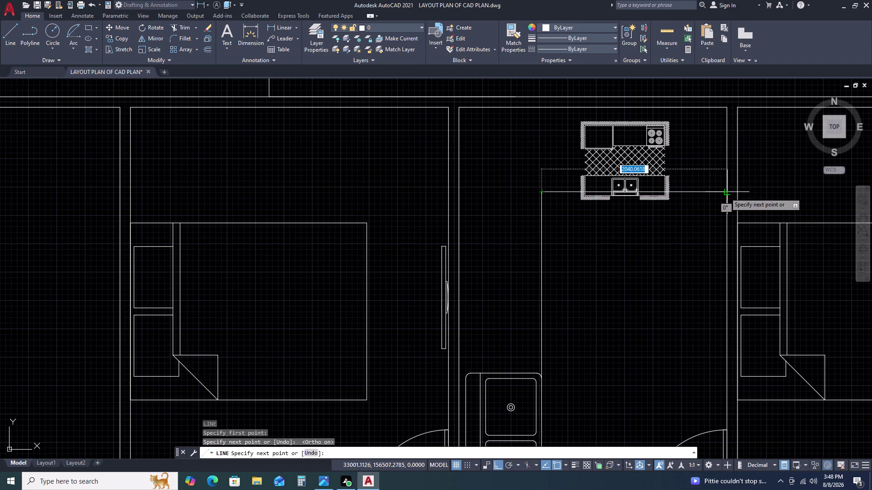
click(727, 193)
key(Escape)
Select the kitchen block and start moving it.
click(679, 159)
click(620, 155)
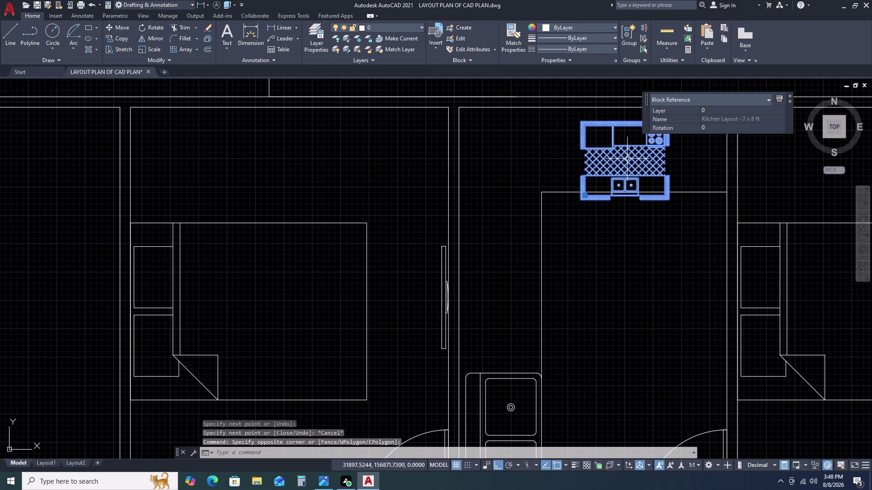
text(M)
key(space)
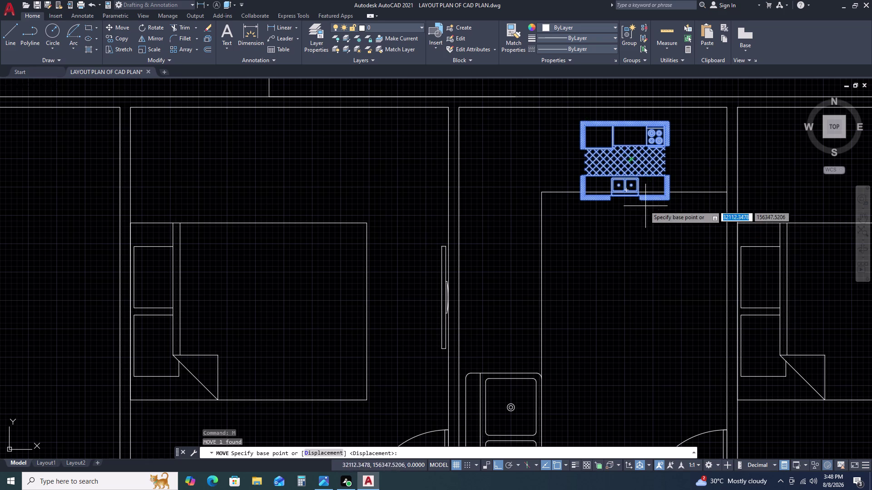
Place the kitchen block at the upper end of the central room.
click(624, 184)
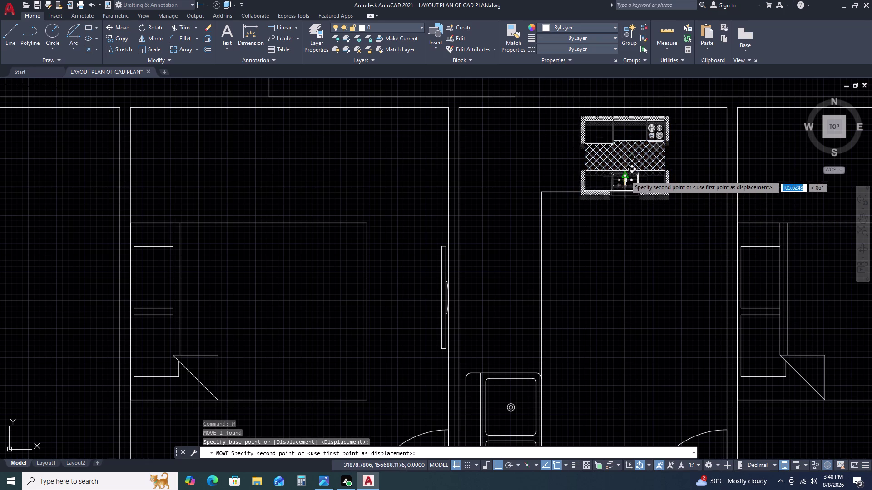
click(628, 173)
scroll(down, 3)
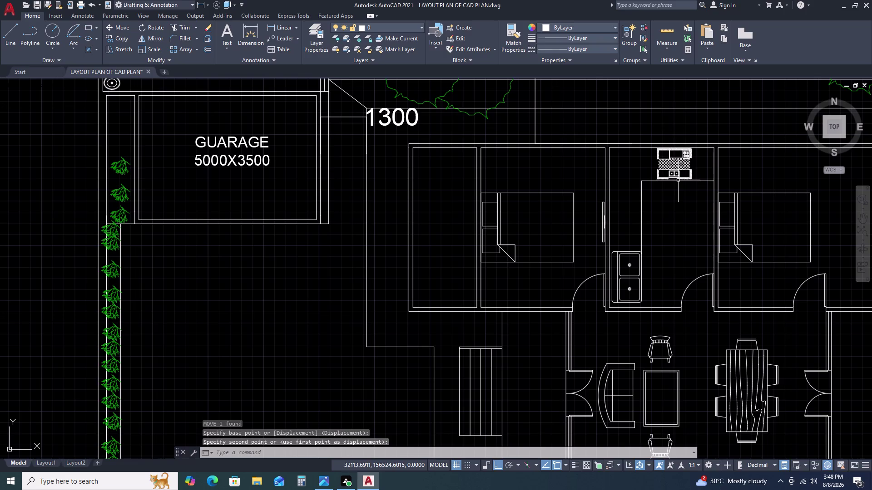
middle_drag(743, 192, 608, 201)
Survey the full site plan, then open the Layer Properties Manager.
scroll(down, 3)
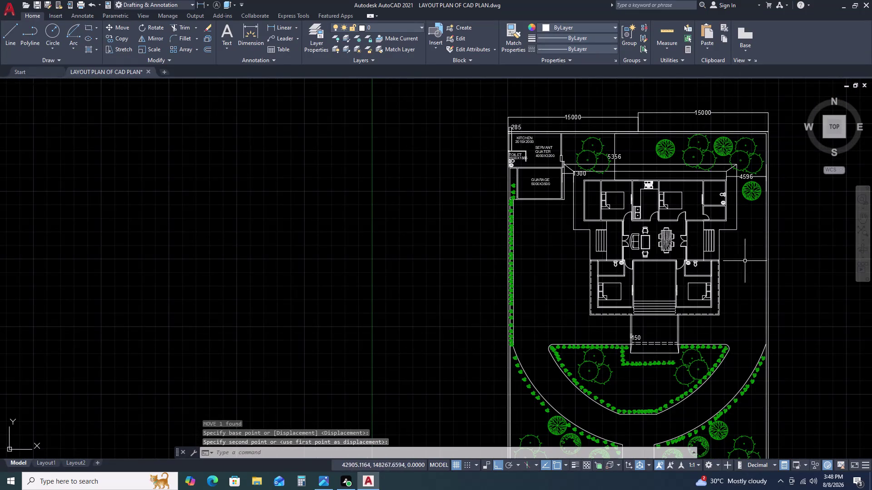
middle_drag(747, 265, 633, 223)
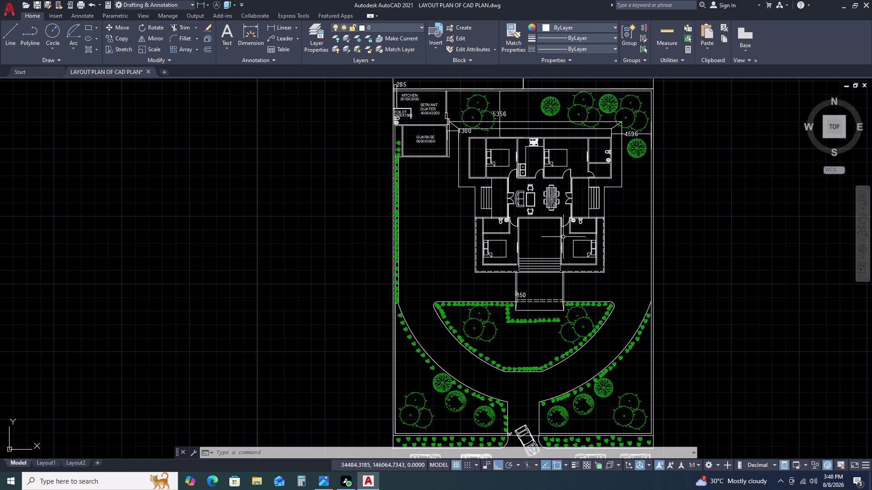
scroll(down, 3)
middle_drag(618, 265, 572, 229)
scroll(down, 3)
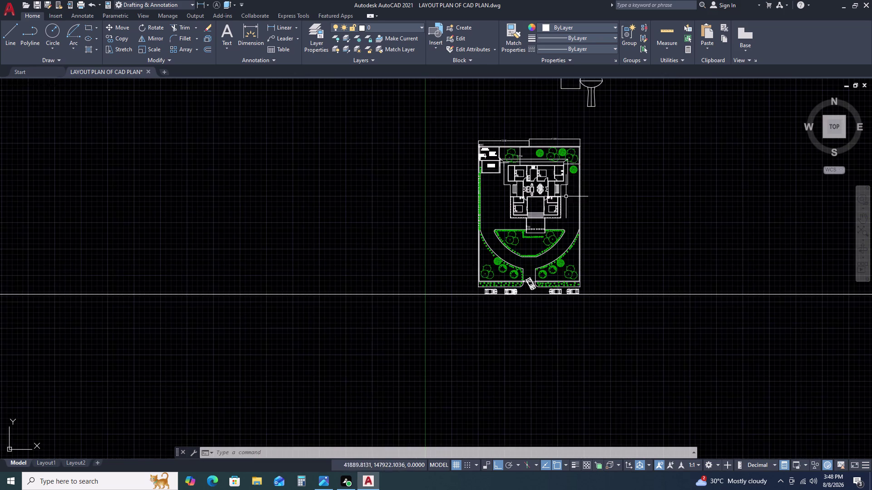
scroll(up, 3)
scroll(up, 3)
scroll(up, 3)
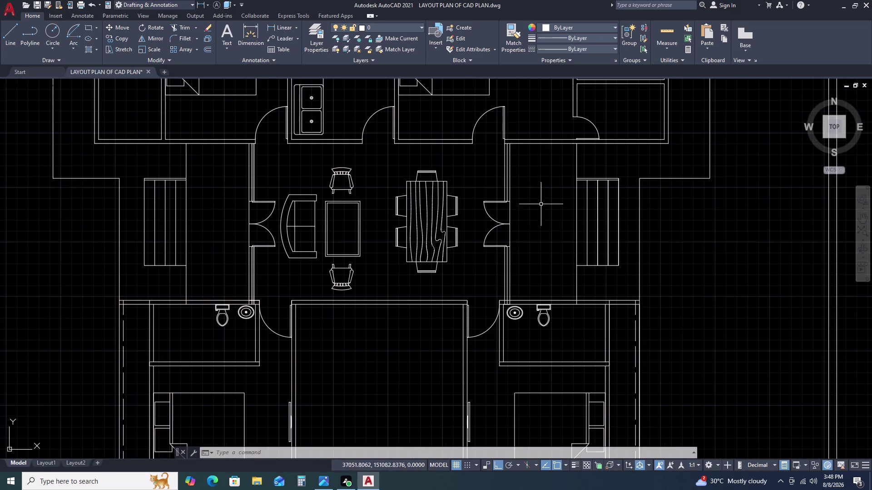
scroll(down, 3)
scroll(down, 3)
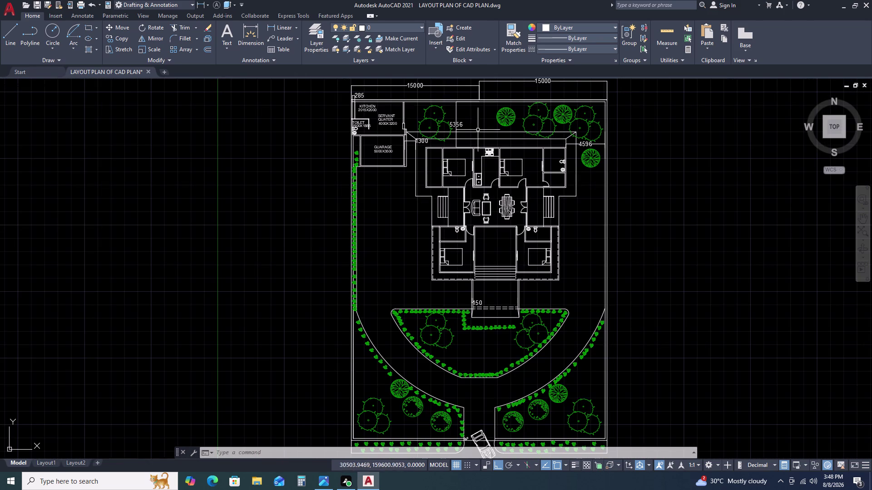
click(313, 32)
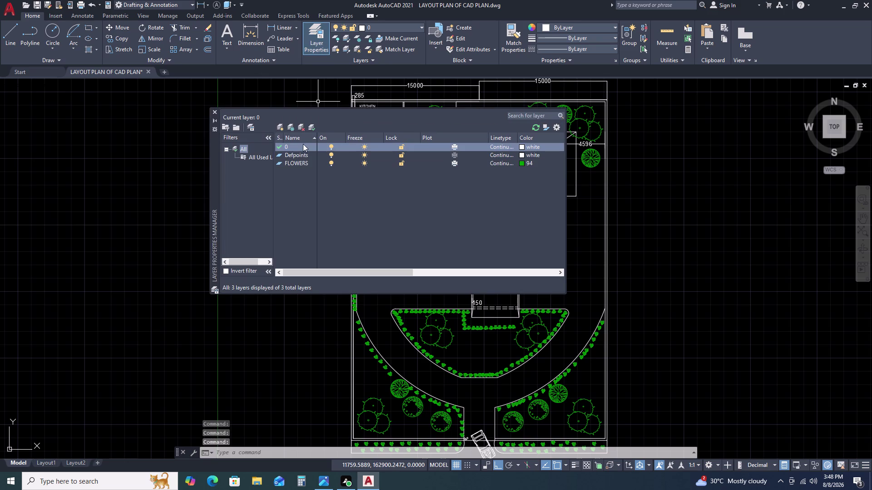
Create a new layer named FURNITURES.
click(280, 124)
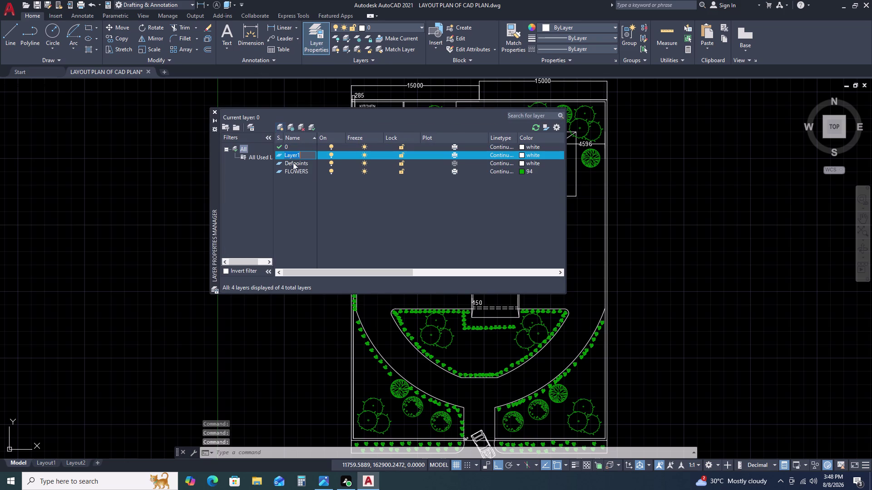
text(FU)
text(R)
key(n)
key(i)
text(T)
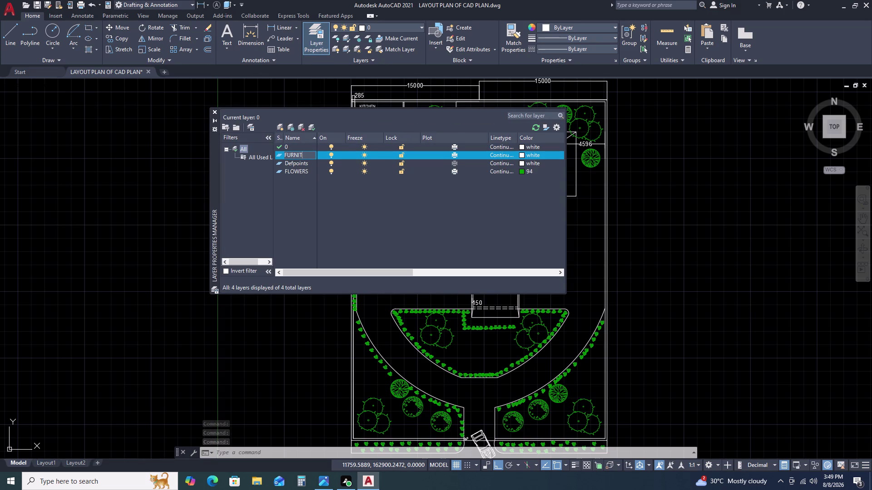
text(U)
text(RE)
key(s)
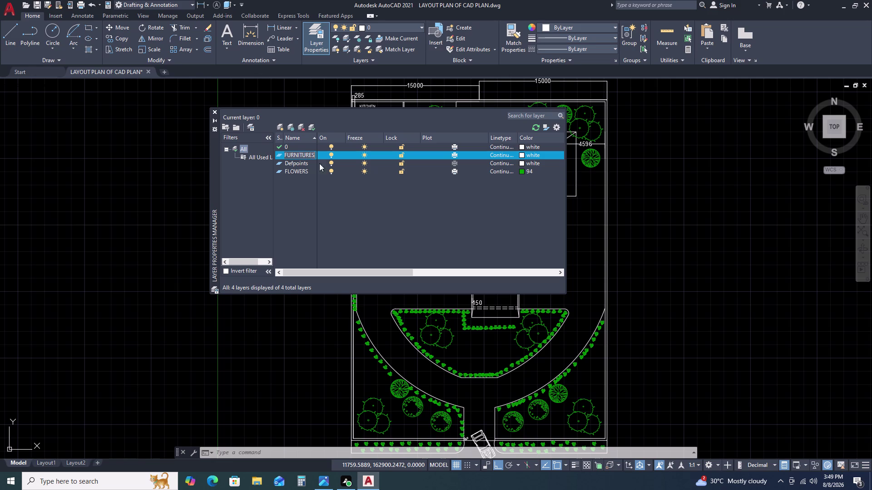
Give FURNITURES colour 22 (red), make it current, and close the manager.
click(524, 154)
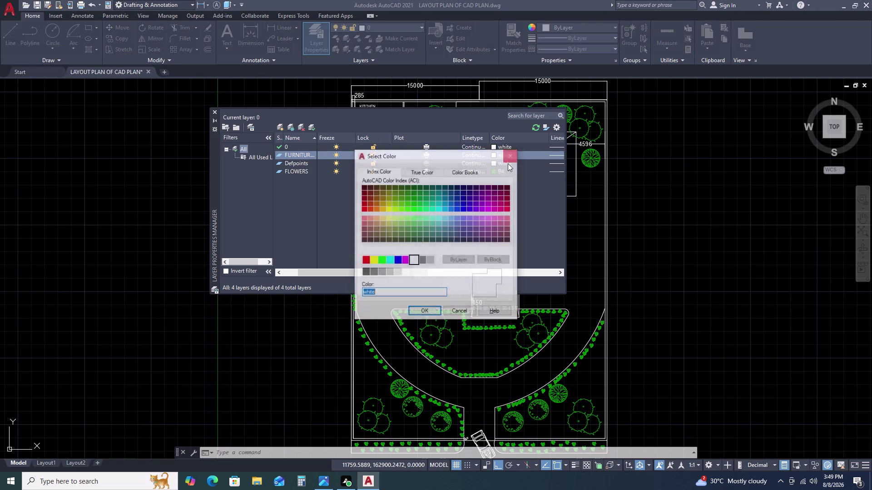
click(370, 208)
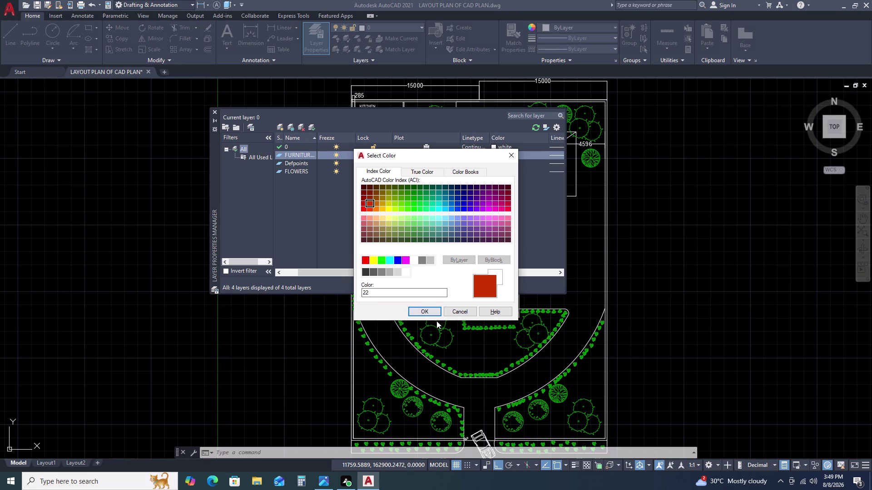
click(436, 322)
click(429, 313)
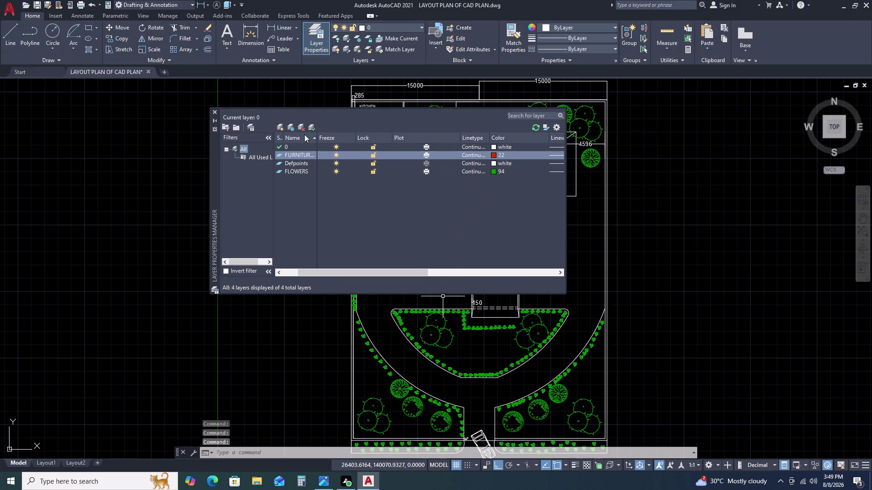
click(311, 127)
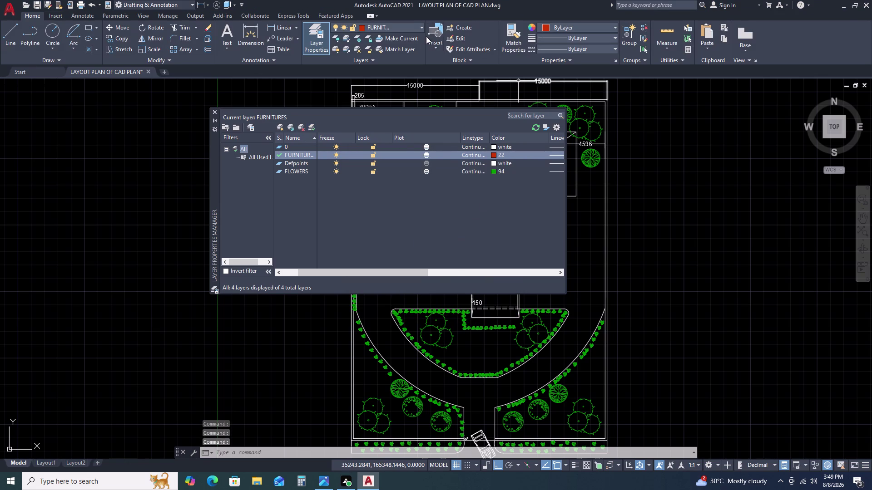
click(217, 113)
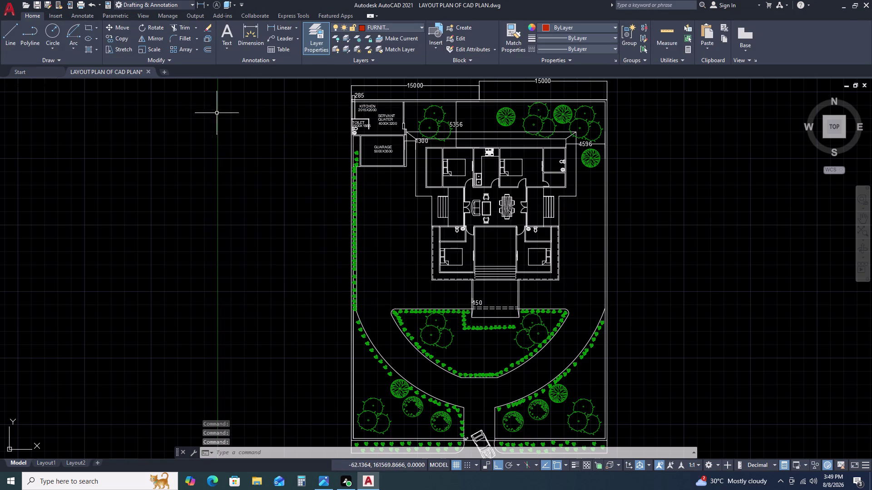
Select the dining table set and assign it a layer from the layer list.
click(508, 209)
click(399, 29)
click(382, 69)
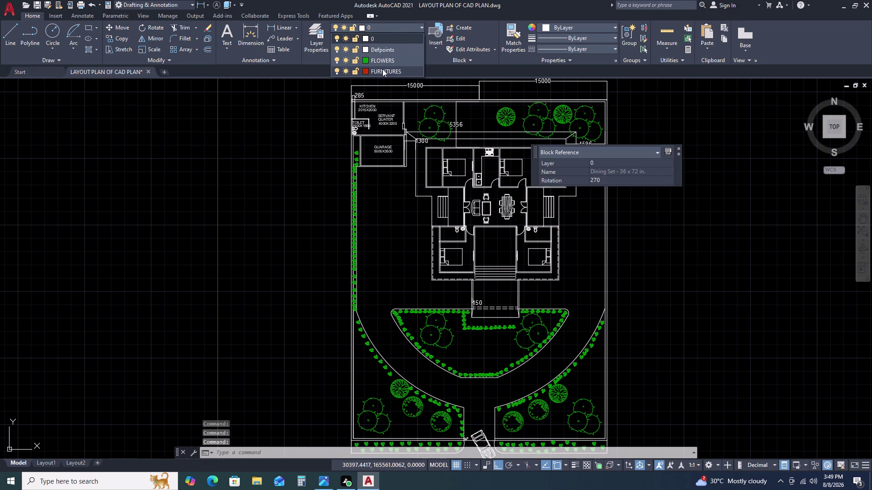
Use MATCHPROP (MA) to make the living-room centre table, chairs and sofa red furniture.
key(m)
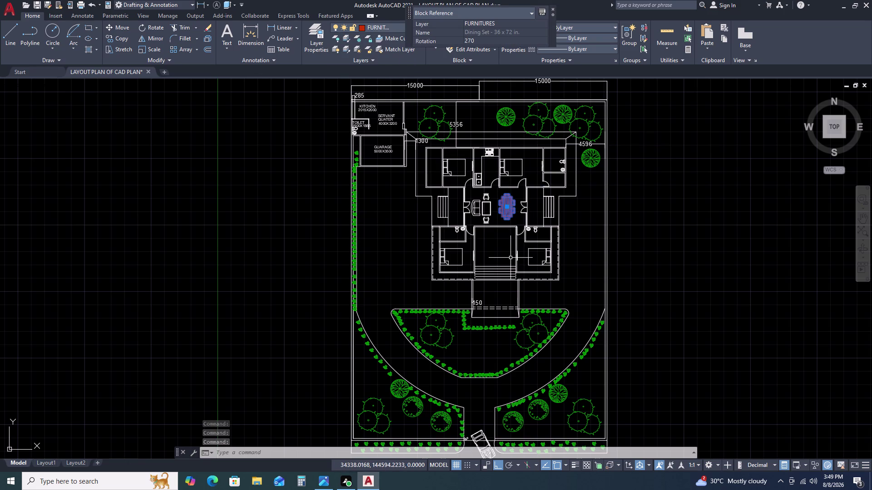
text(A)
key(space)
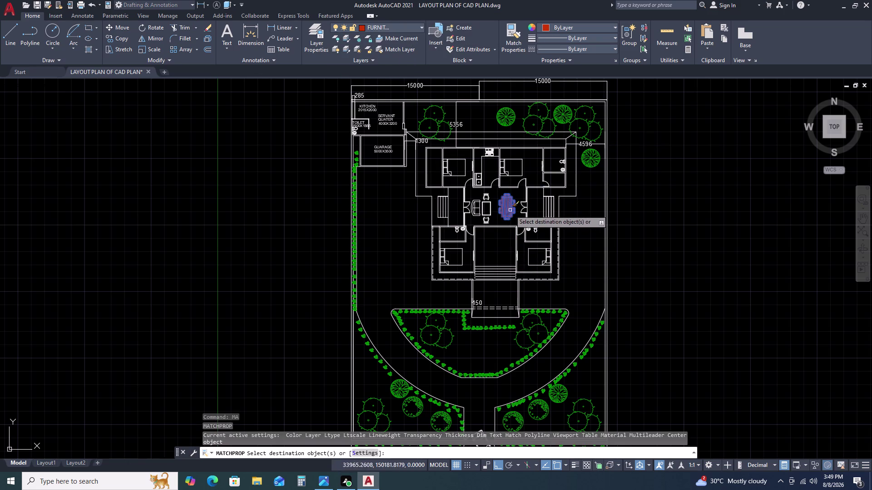
scroll(up, 3)
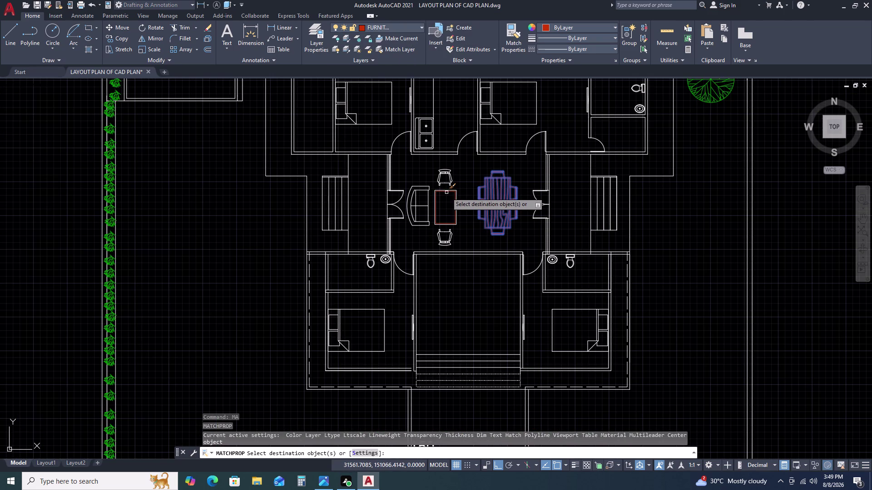
click(447, 193)
click(453, 178)
click(414, 201)
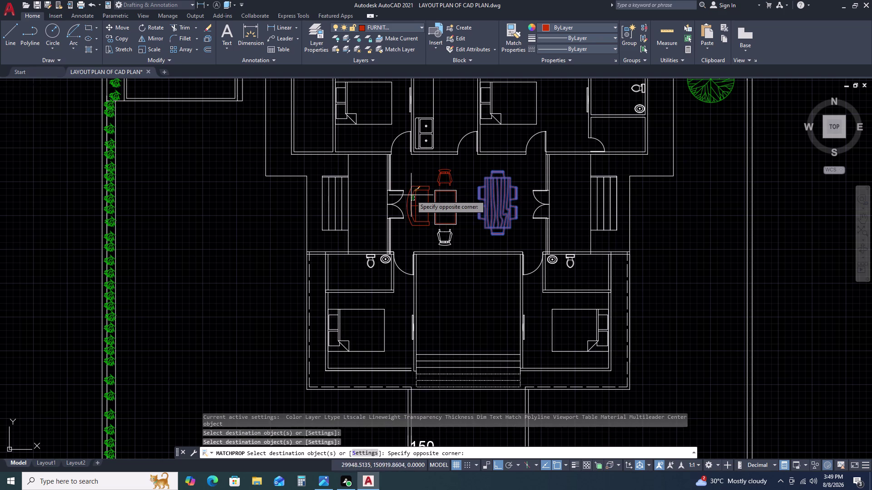
click(402, 190)
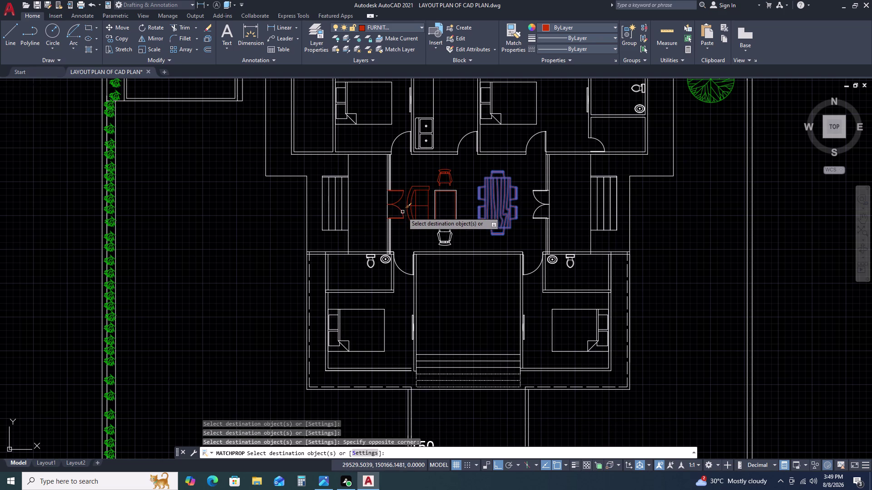
click(402, 212)
click(450, 240)
click(436, 195)
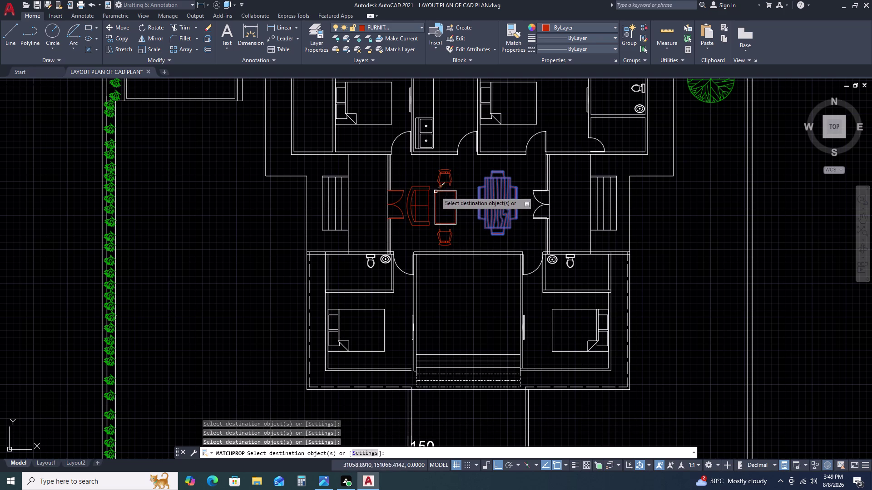
double_click(434, 189)
click(480, 224)
double_click(460, 181)
click(438, 210)
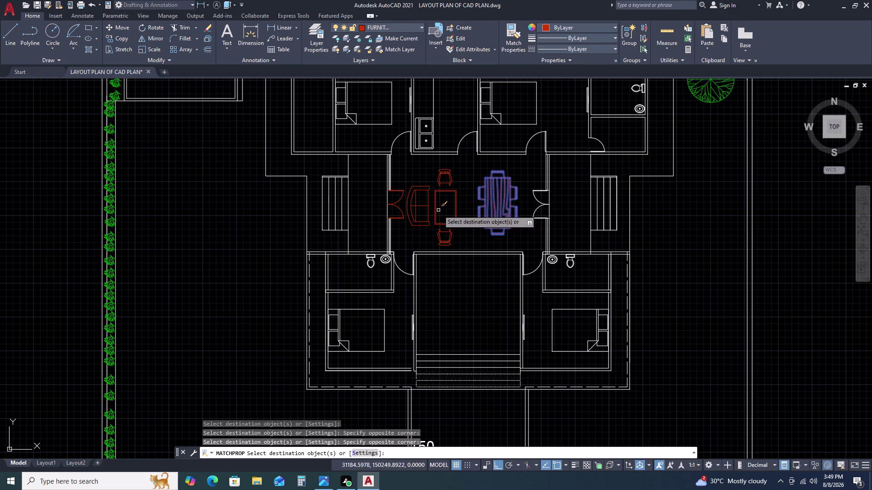
Match the right-hand double door, upper bedroom bed and bedroom doors to the furniture properties.
click(537, 187)
click(534, 230)
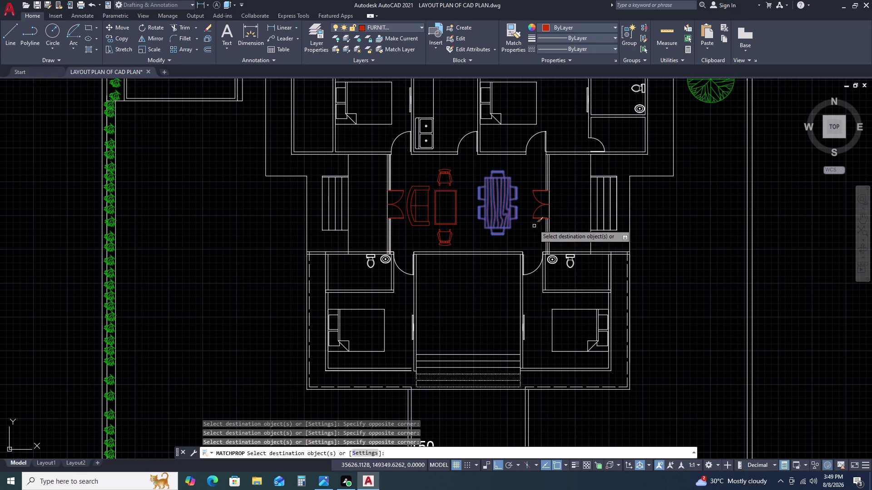
click(551, 134)
click(527, 138)
click(538, 112)
click(512, 126)
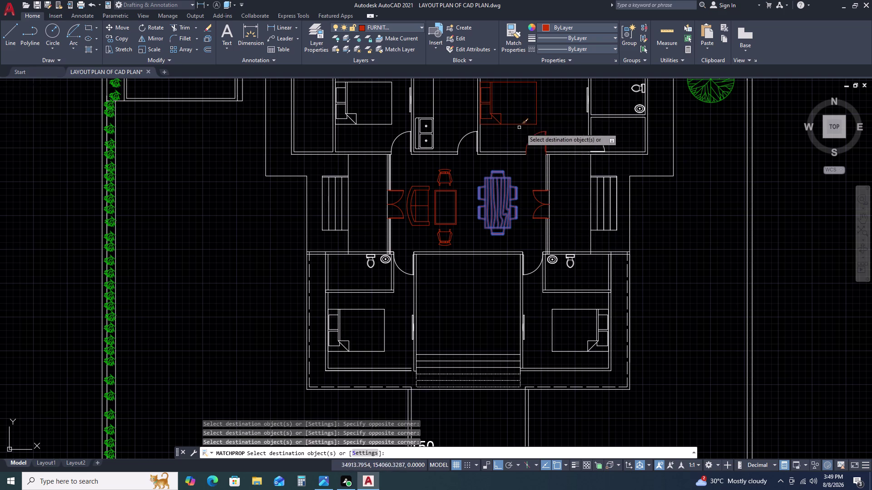
click(603, 142)
click(592, 146)
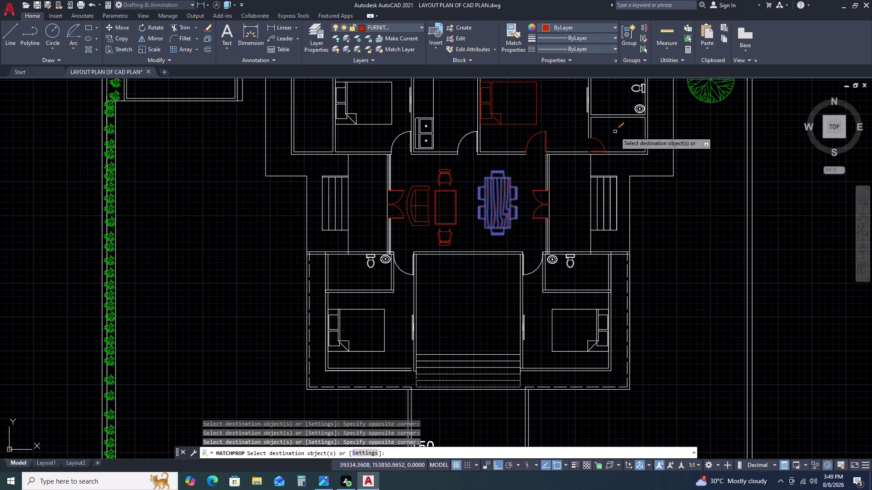
Match the corner toilet, washbasins, narrow wall unit and thin wall panel to furniture properties.
scroll(down, 3)
scroll(up, 3)
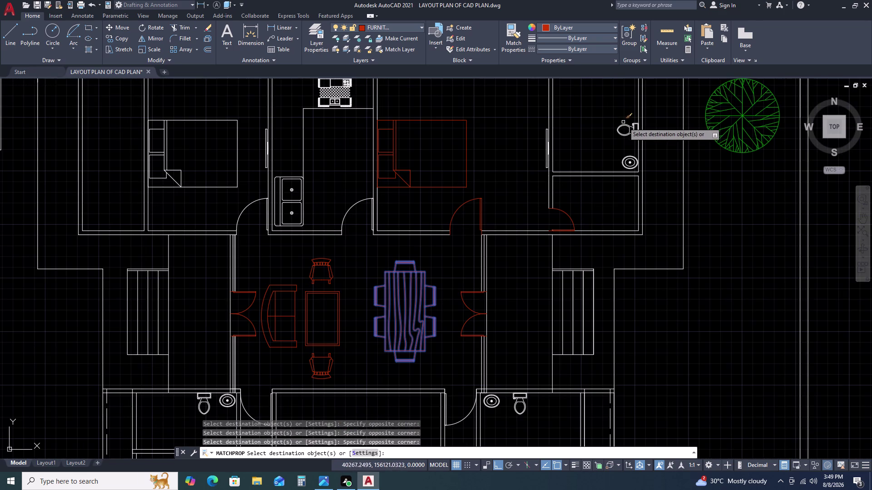
click(625, 124)
click(626, 157)
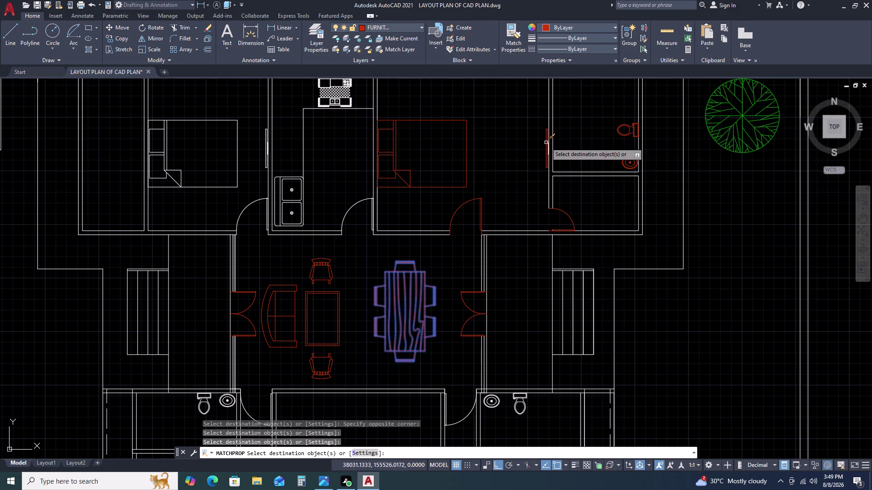
scroll(up, 3)
click(545, 144)
click(550, 153)
scroll(up, 3)
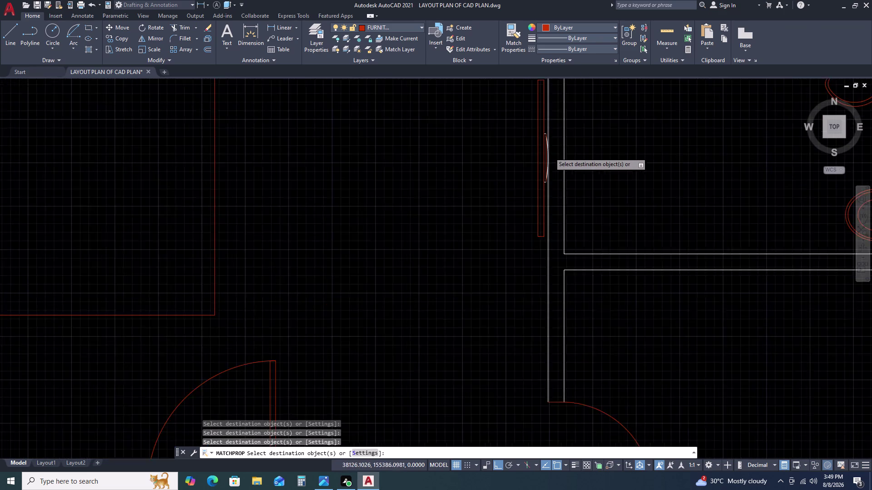
scroll(up, 3)
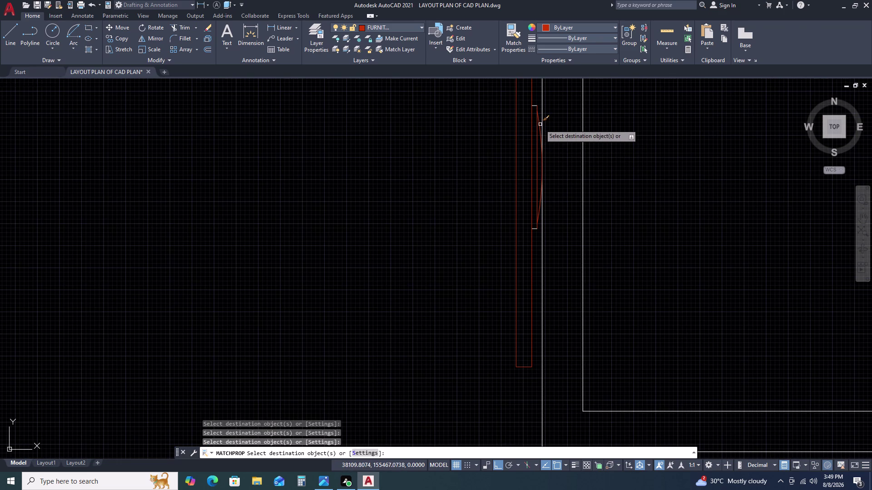
click(540, 124)
double_click(536, 105)
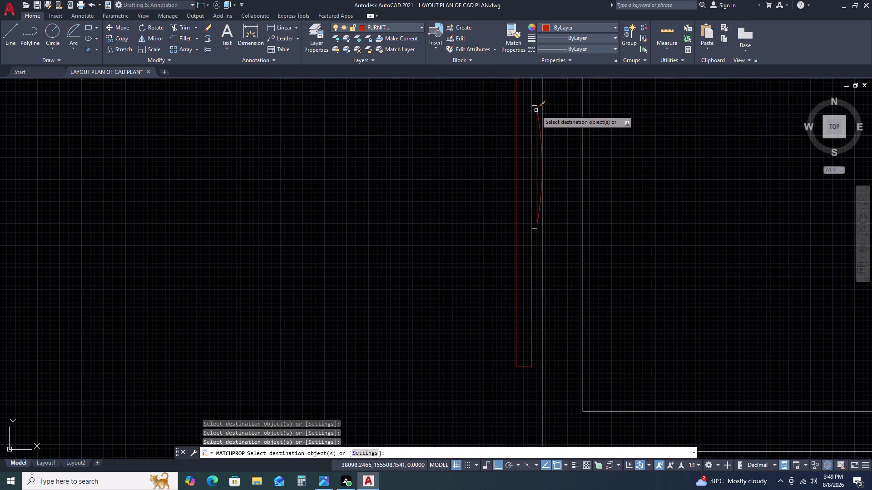
click(533, 106)
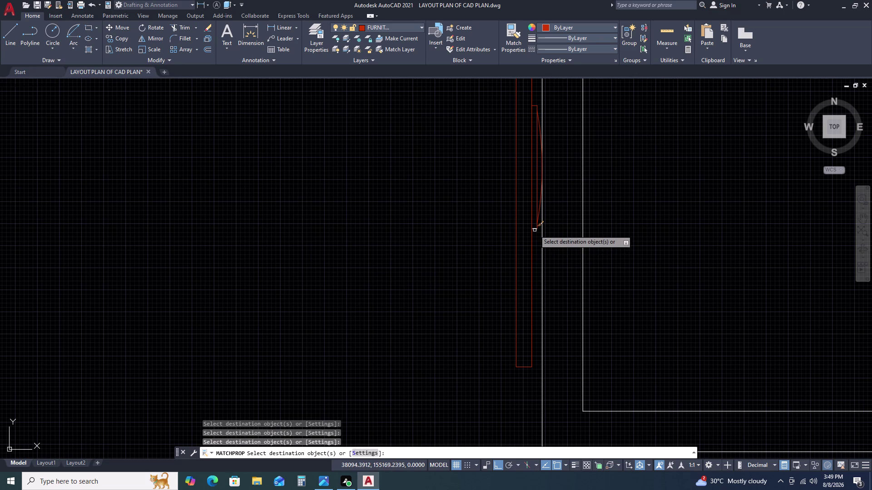
click(534, 230)
click(531, 204)
Window the kitchen sink and the bedroom wardrobe parts to turn them red.
scroll(down, 3)
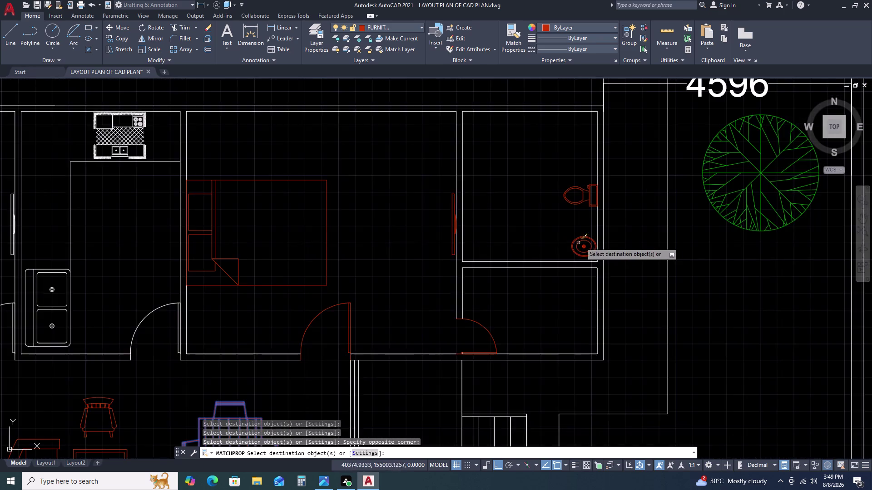
scroll(down, 3)
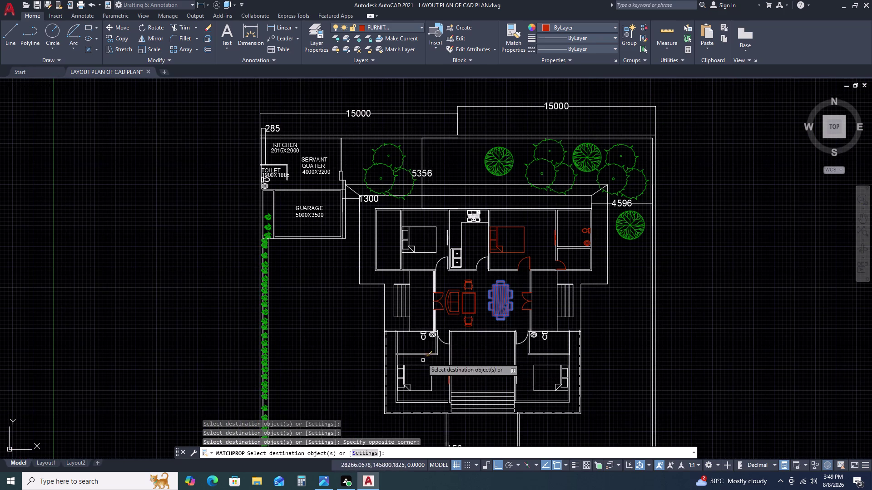
scroll(up, 3)
click(590, 249)
click(566, 297)
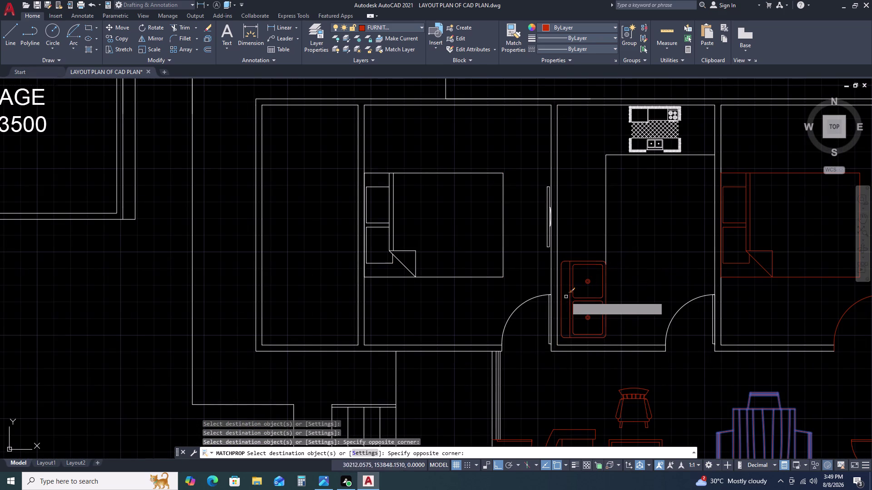
drag(685, 332, 674, 306)
drag(672, 291, 671, 285)
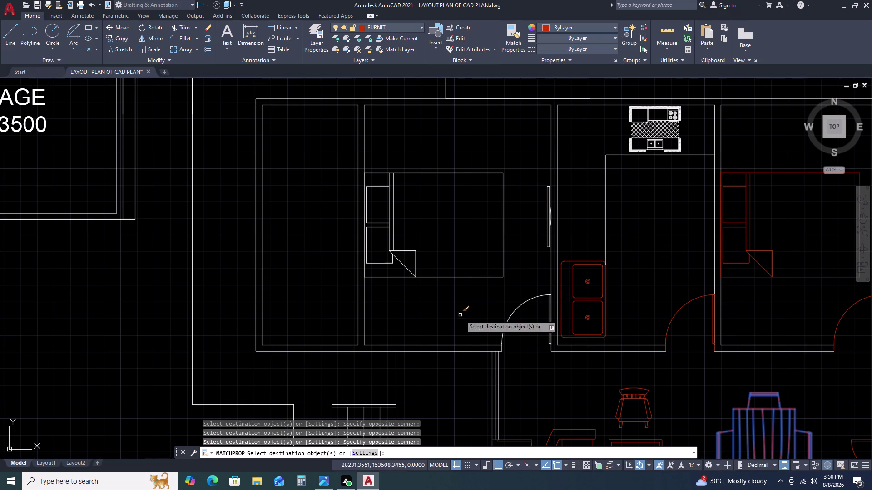
drag(523, 323, 516, 303)
click(510, 282)
drag(507, 268, 495, 244)
click(478, 214)
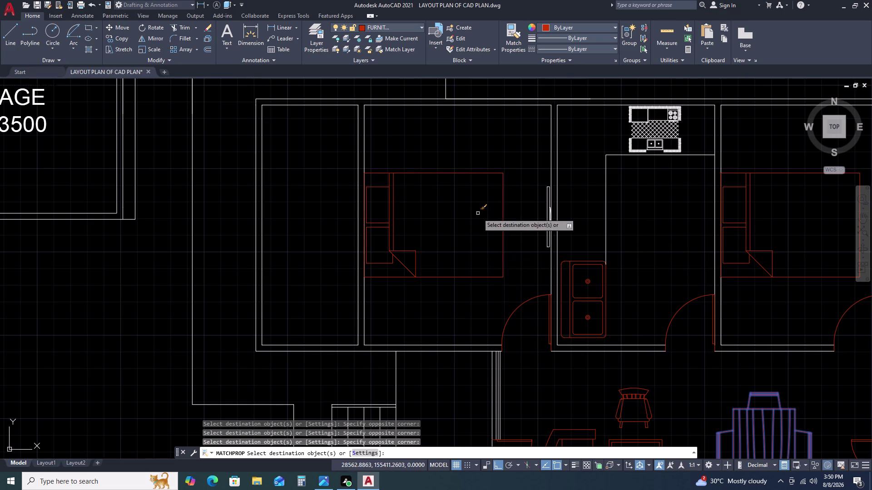
Turn the sliding door panel, kitchen fittings, dining-room doors, wash basin and toilet red.
click(538, 177)
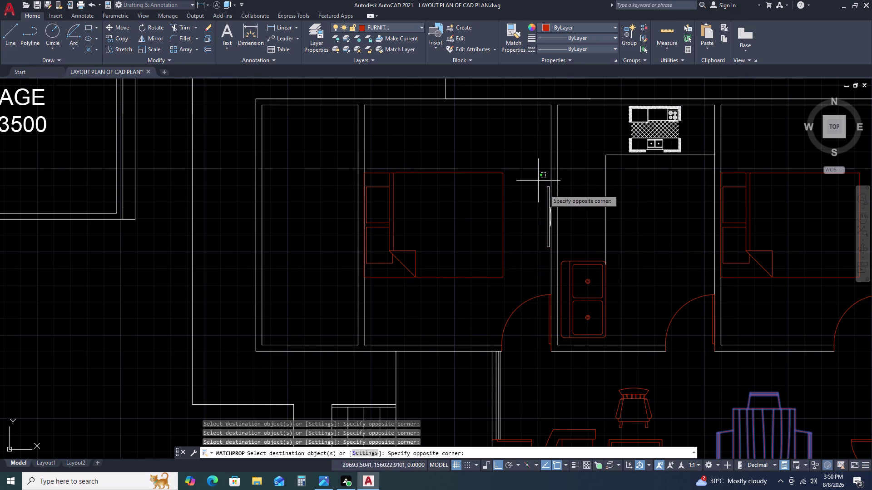
click(557, 252)
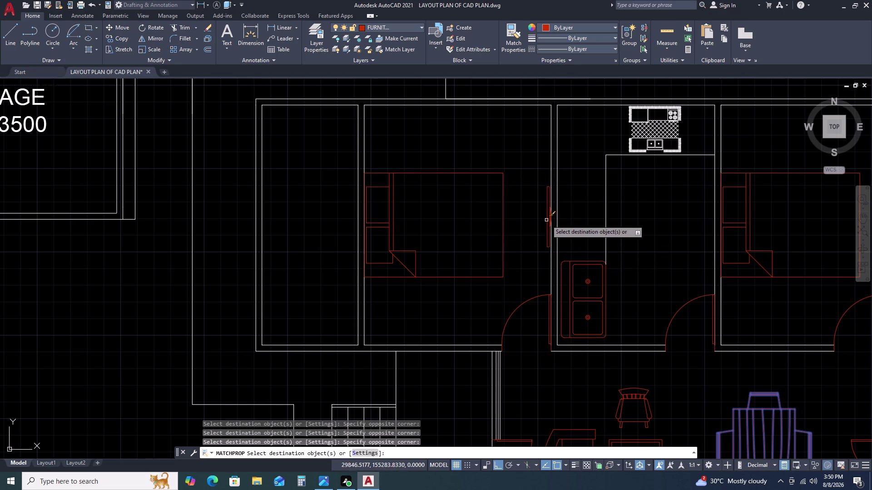
scroll(up, 3)
scroll(down, 3)
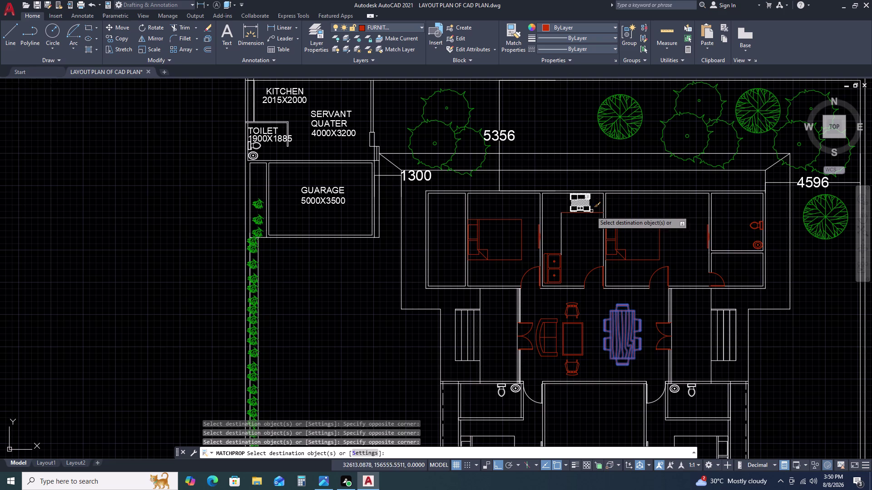
click(582, 203)
middle_drag(523, 356, 496, 256)
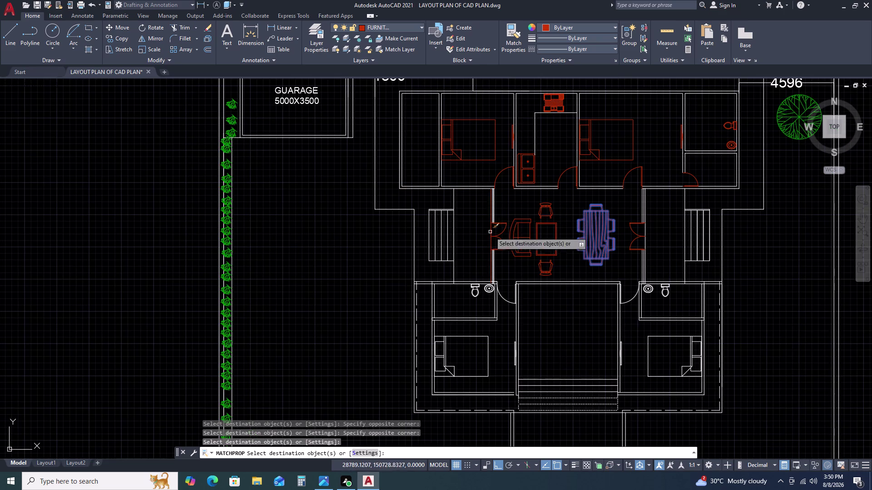
scroll(up, 3)
click(494, 269)
click(467, 280)
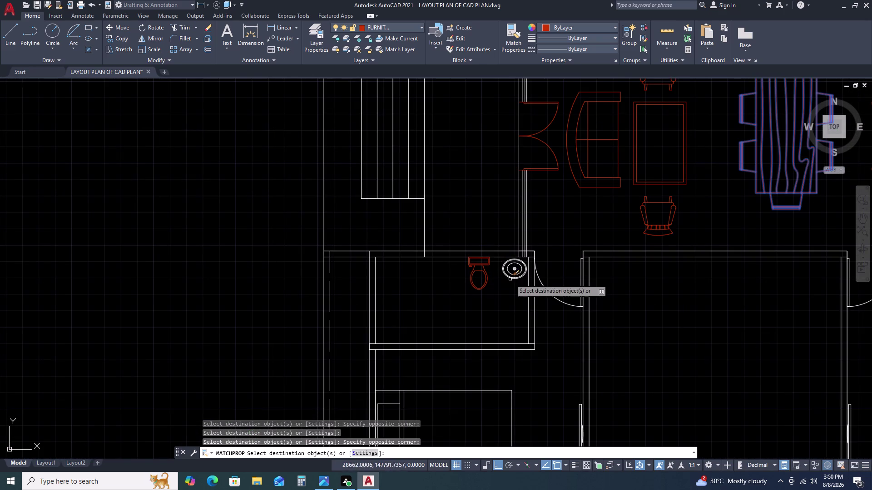
click(513, 271)
click(565, 280)
click(554, 314)
Make the lower bedrooms' furniture, beds, doors and wardrobe door panel red.
scroll(down, 3)
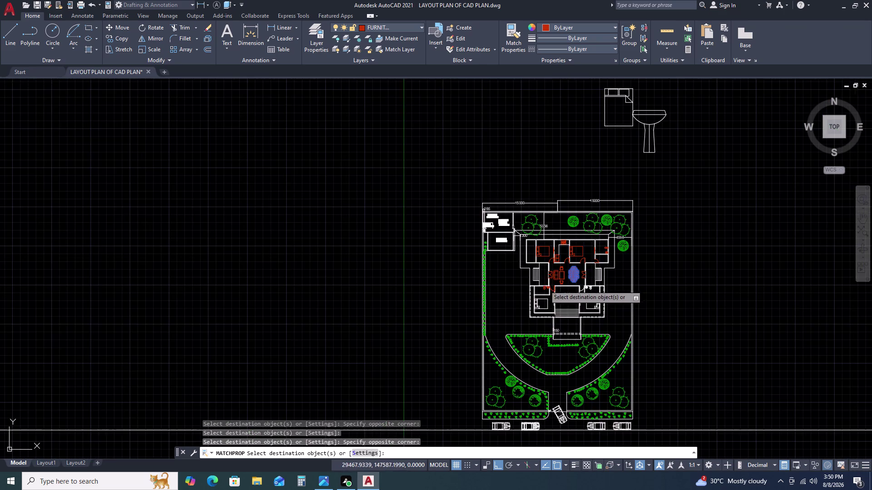
scroll(up, 3)
click(554, 285)
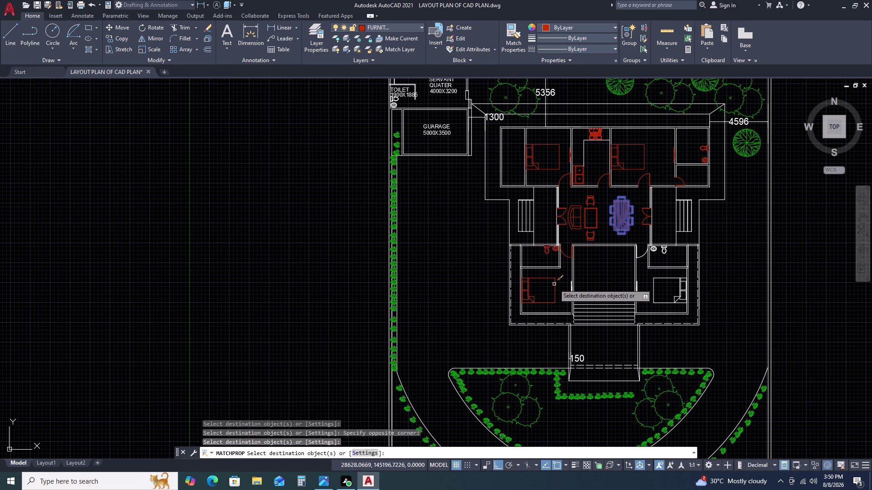
scroll(up, 3)
double_click(538, 189)
click(587, 315)
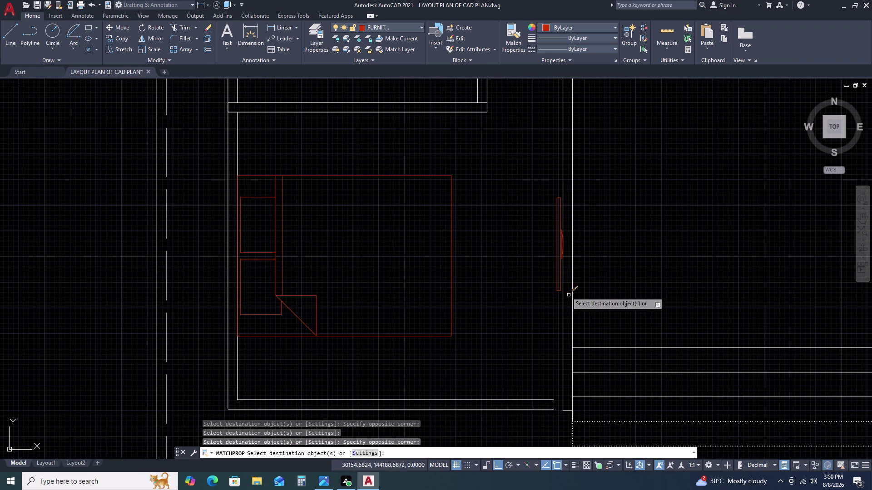
scroll(down, 3)
click(688, 220)
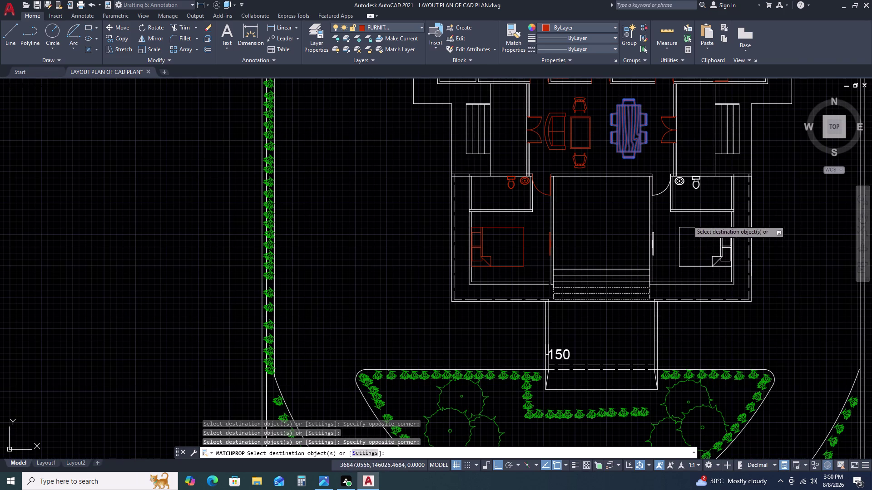
click(684, 257)
click(662, 190)
click(661, 202)
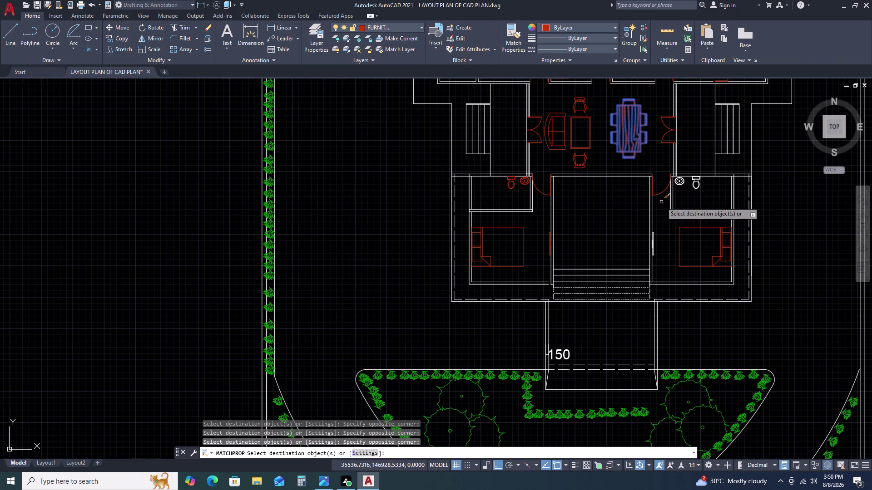
Make the right-hand wash basin, toilet and sliding door panels red.
scroll(up, 3)
click(683, 184)
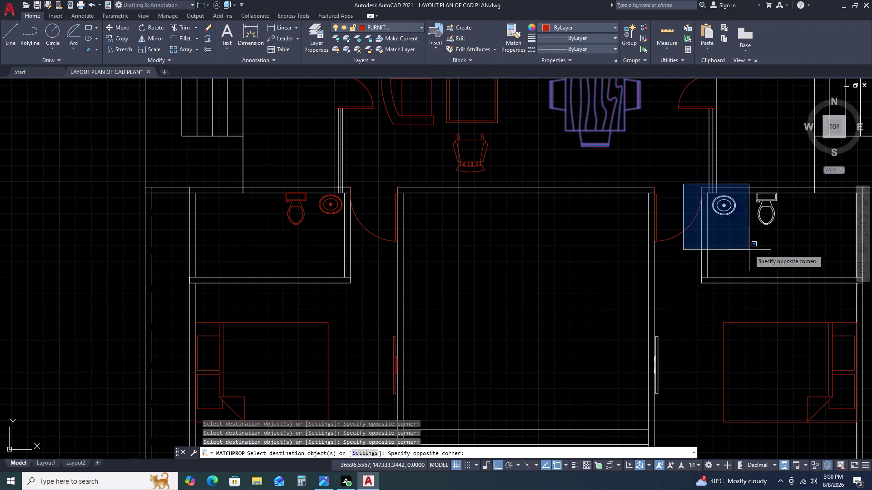
double_click(684, 186)
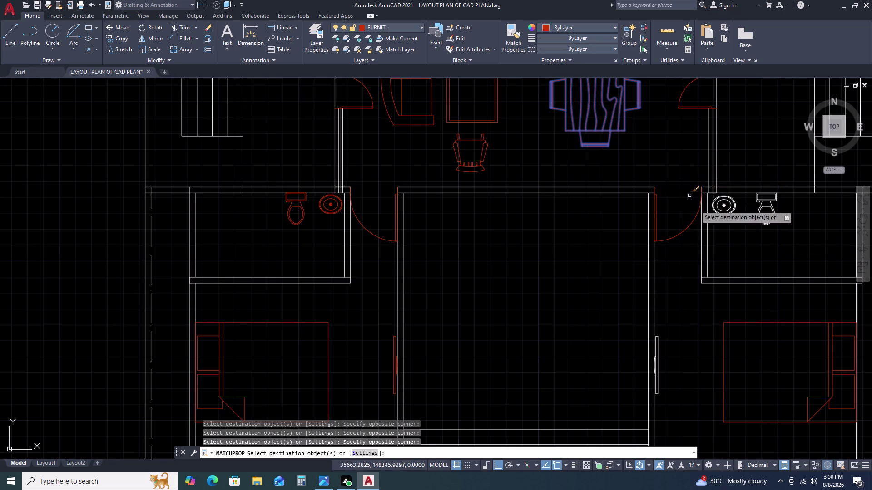
click(724, 211)
double_click(770, 221)
scroll(down, 3)
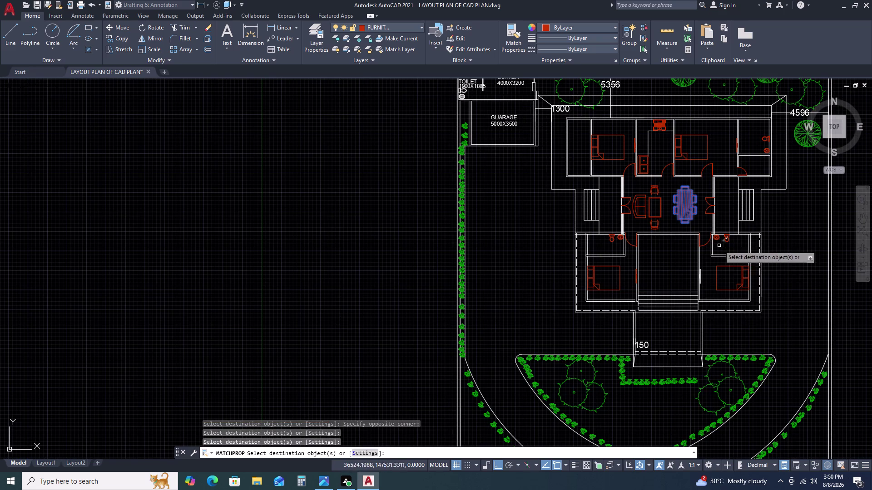
scroll(up, 3)
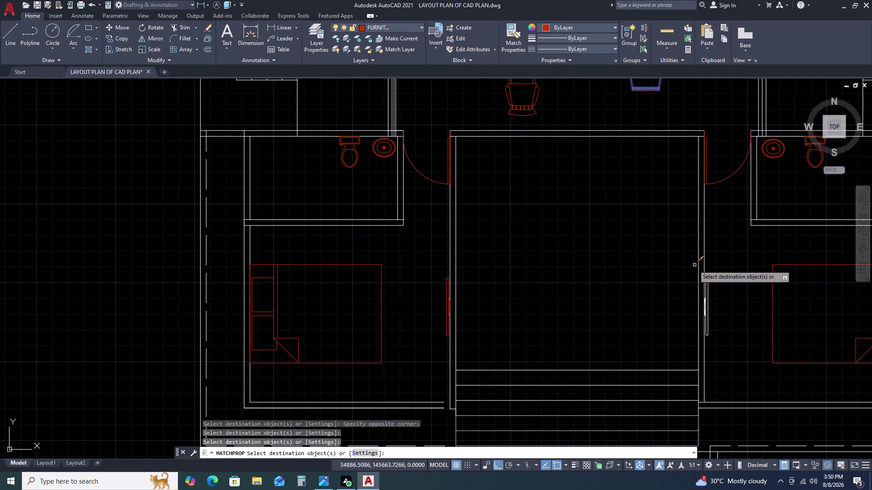
click(682, 262)
scroll(down, 3)
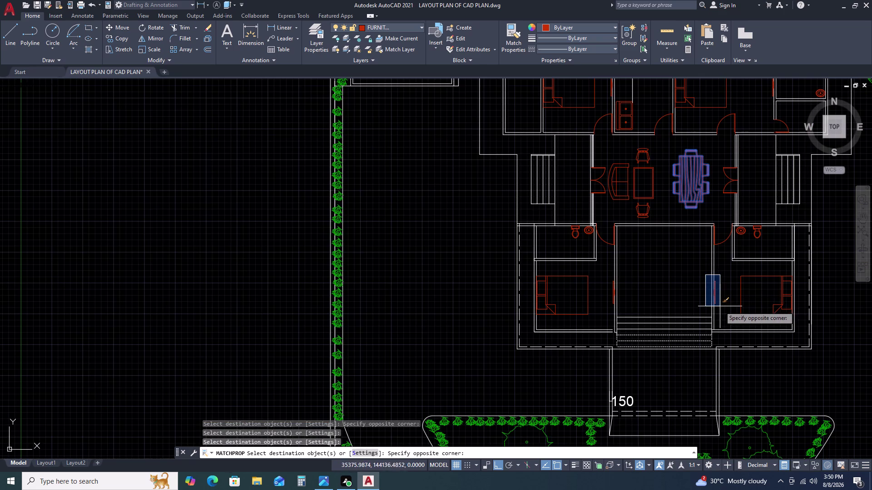
click(720, 310)
scroll(down, 3)
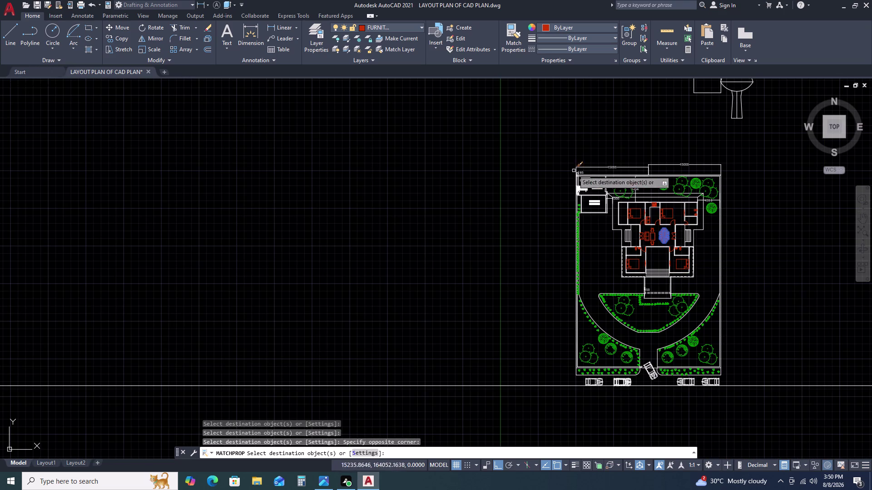
Give one parked car the red furniture properties and end MATCHPROP.
middle_drag(712, 326, 666, 250)
scroll(up, 3)
click(625, 306)
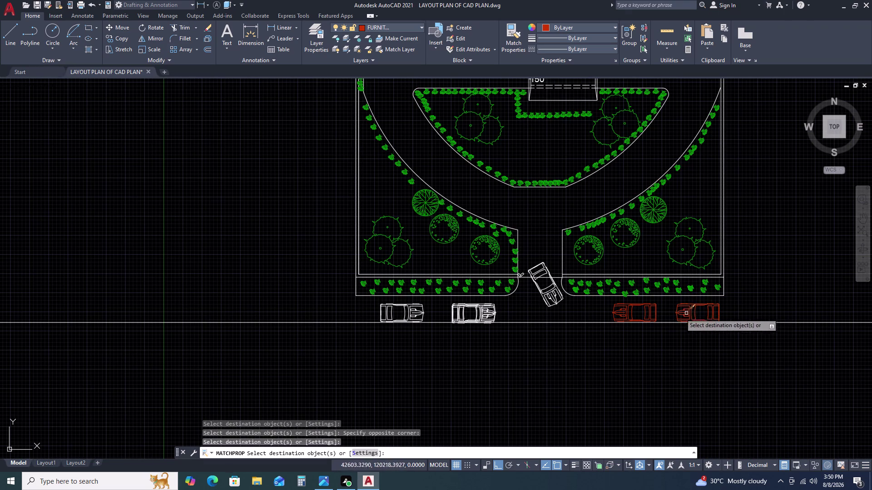
key(Escape)
key(Escape)
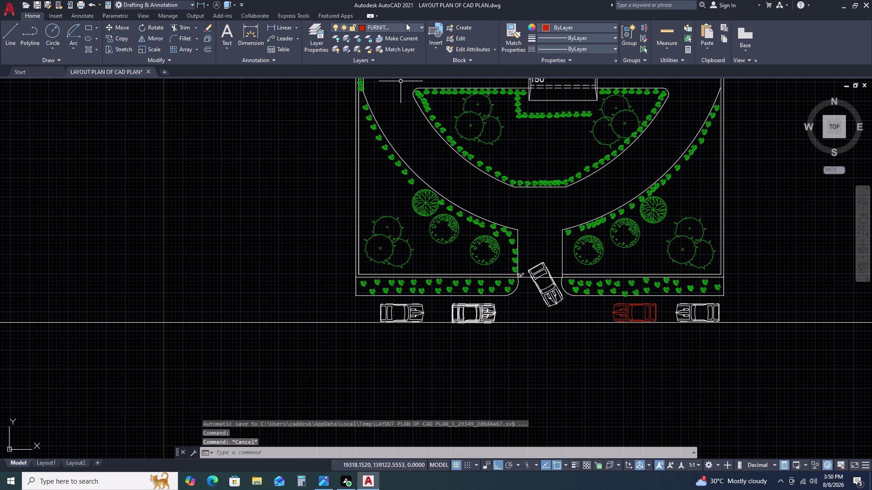
In Layer Properties, create layer CARS with blue colour and set it current.
click(407, 27)
key(Escape)
click(320, 41)
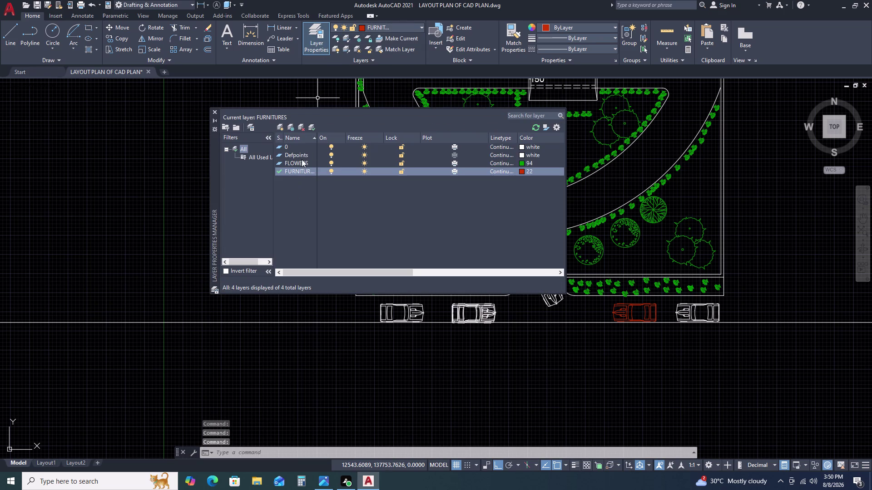
click(278, 126)
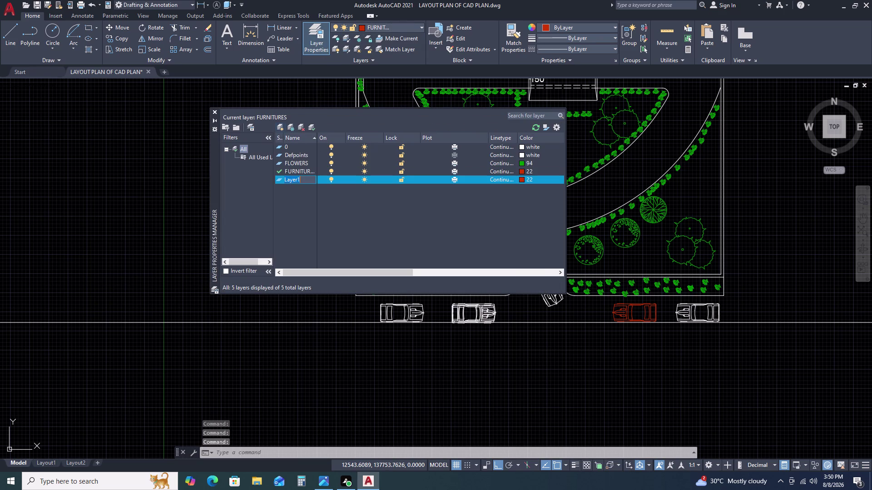
key(c)
text(ARS)
key(Return)
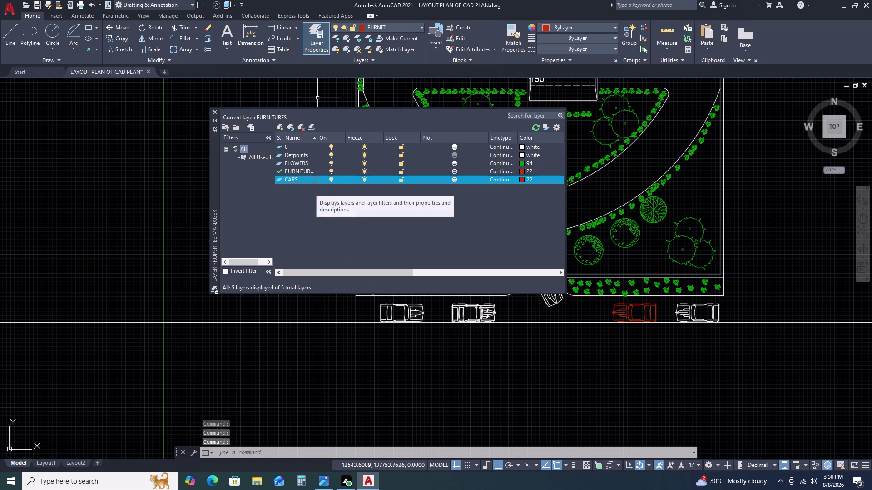
click(524, 178)
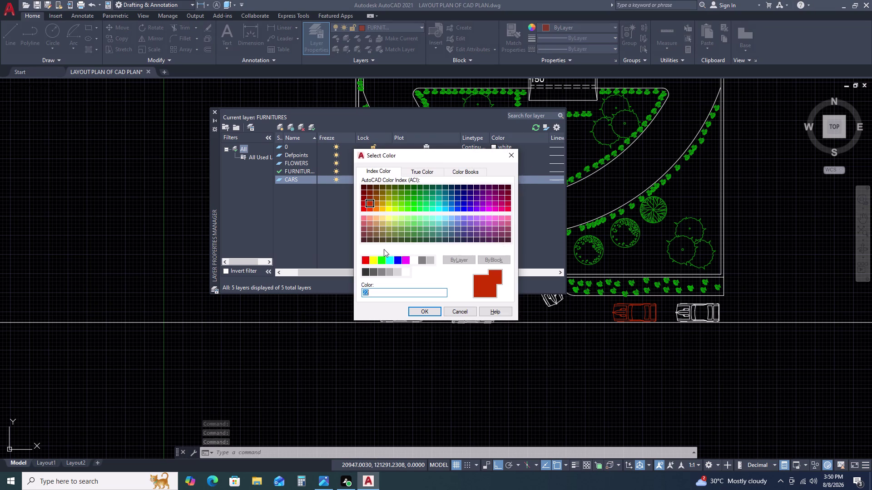
click(397, 259)
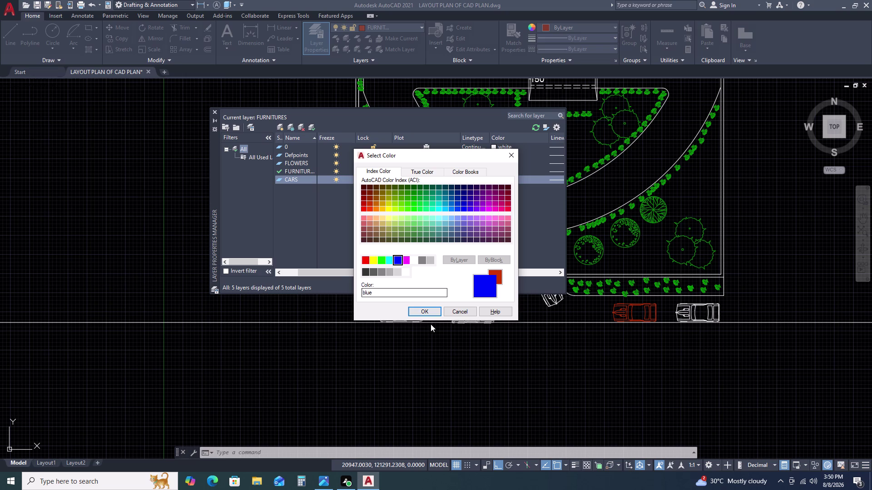
click(418, 310)
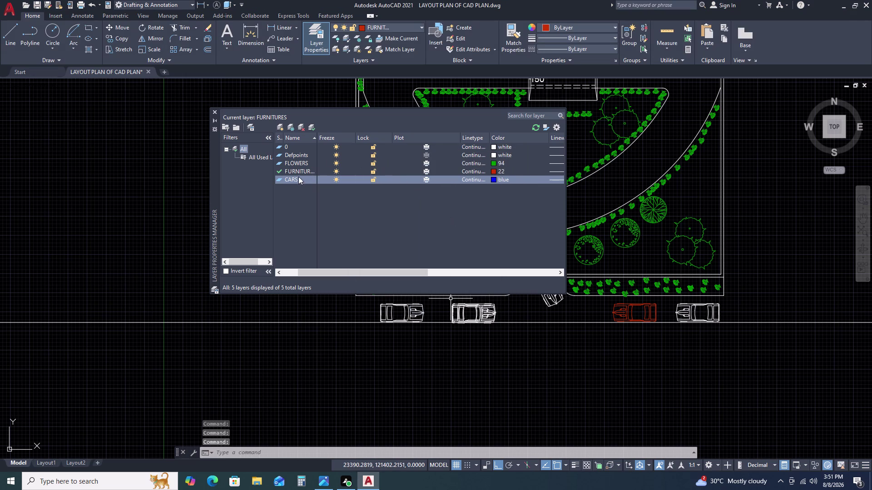
click(311, 128)
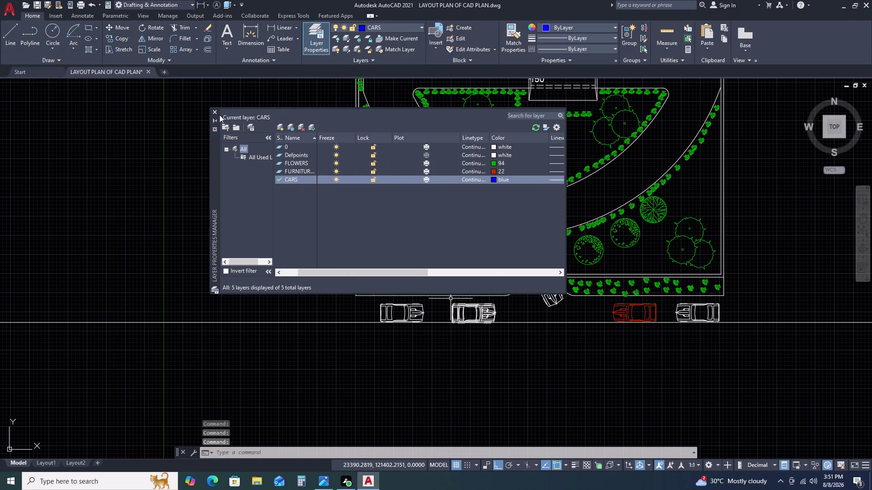
click(216, 111)
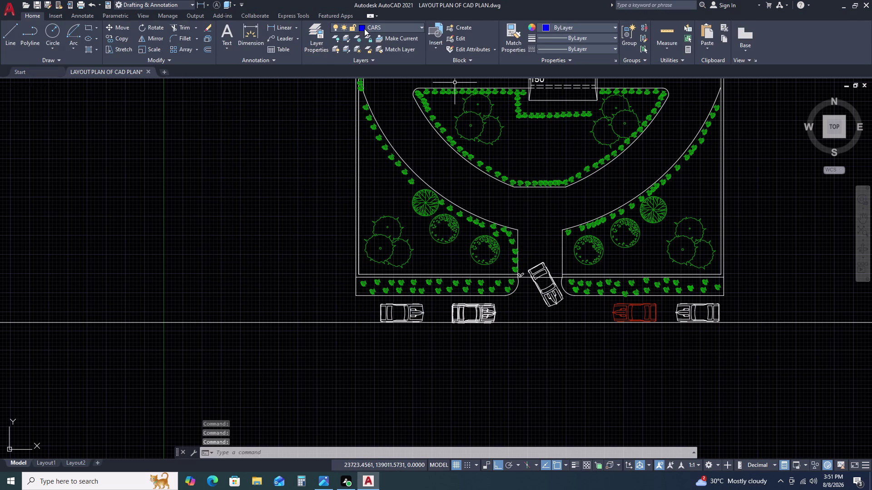
Move the red parked car onto the blue CARS layer.
click(368, 27)
click(390, 51)
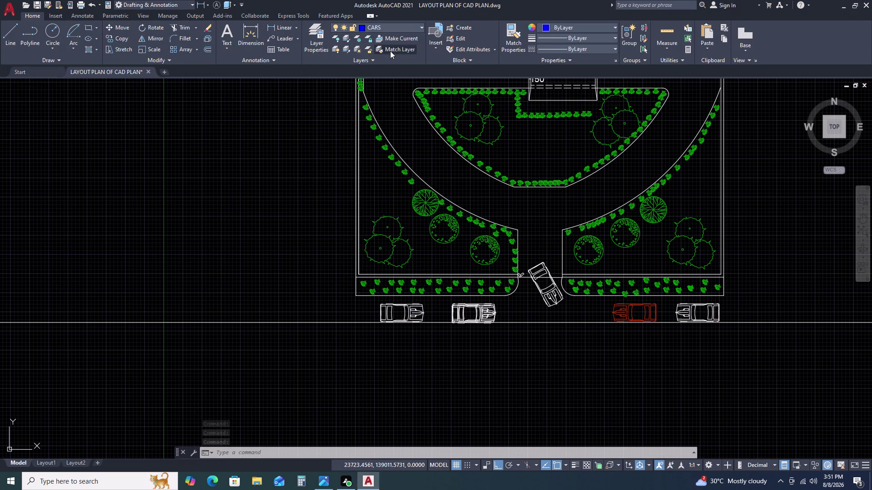
click(631, 313)
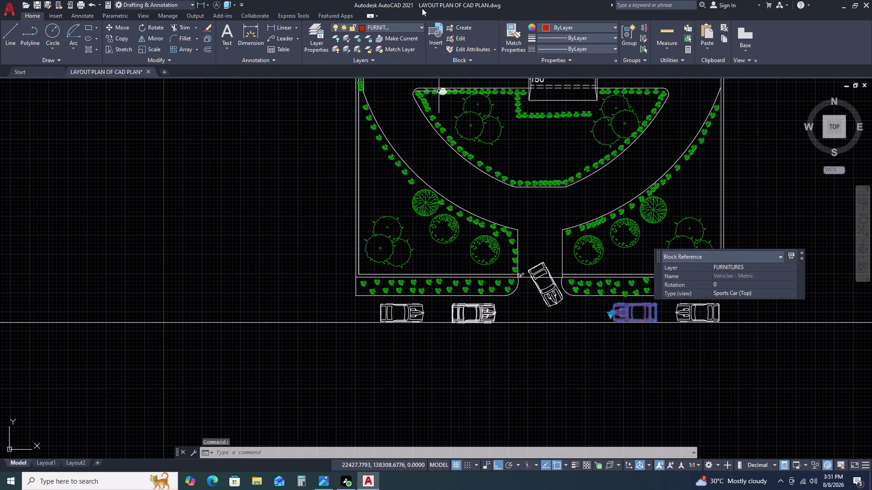
double_click(403, 24)
click(402, 28)
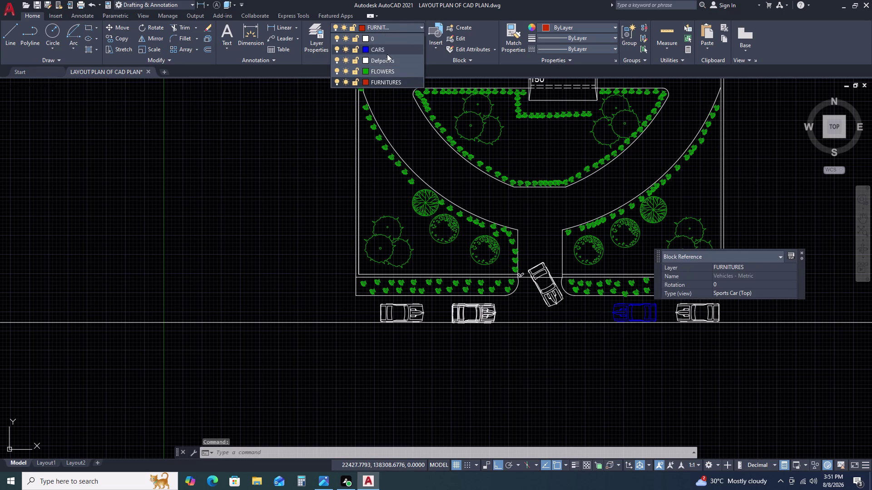
double_click(387, 54)
key(Escape)
scroll(down, 3)
middle_drag(766, 363, 698, 316)
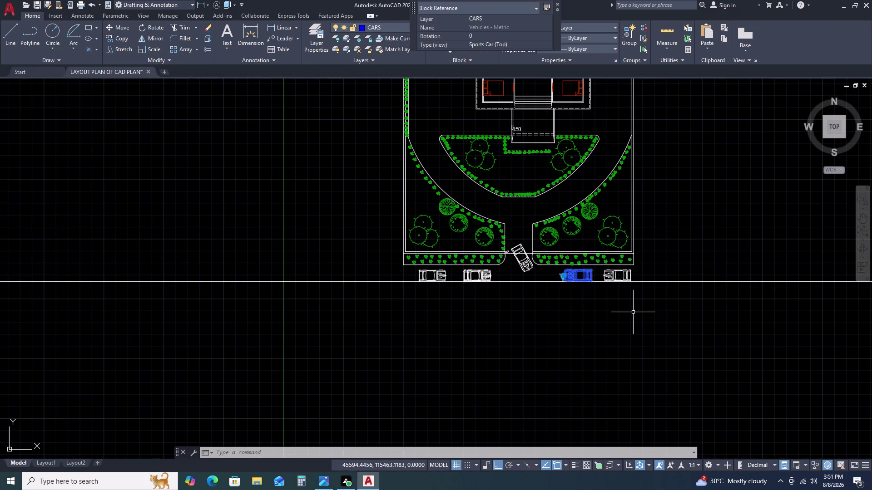
With MATCHPROP (MA), give the gate car and remaining left and right cars the CARS properties.
text(MA)
key(space)
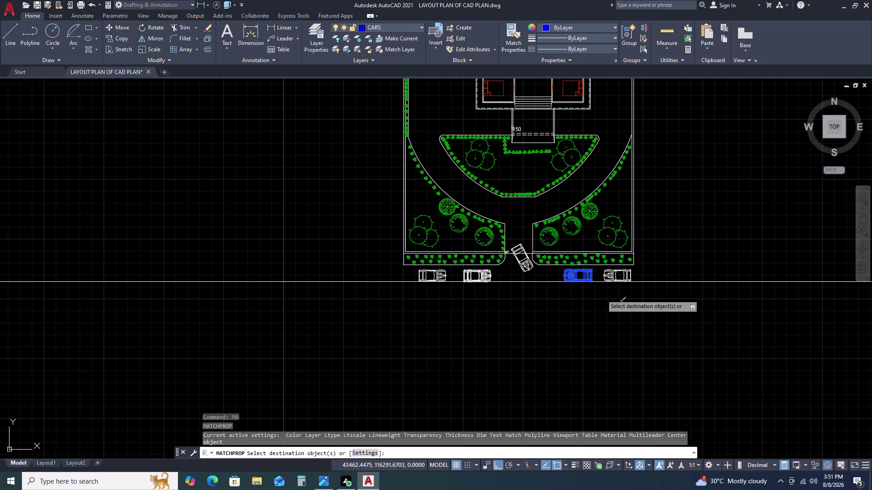
click(614, 276)
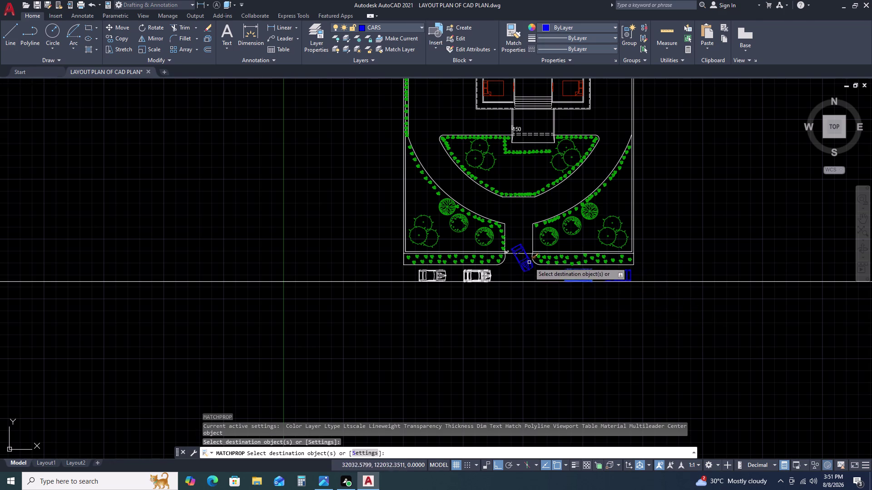
click(529, 264)
click(493, 275)
click(479, 274)
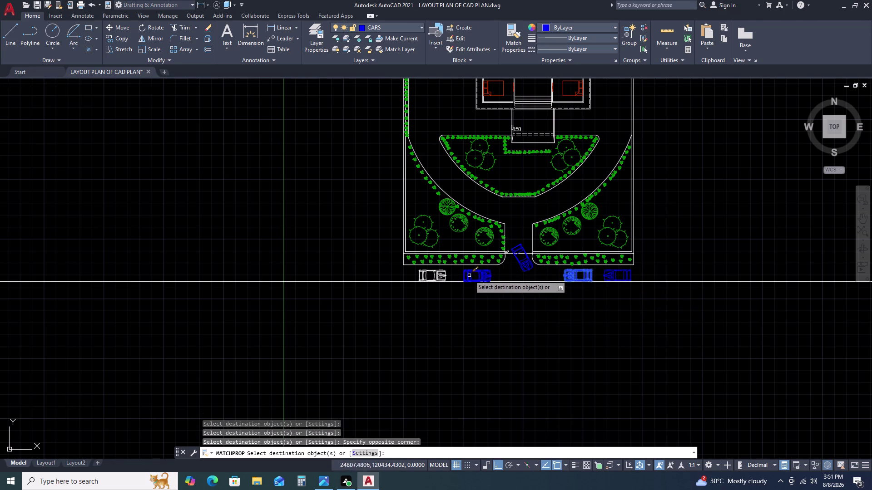
click(442, 274)
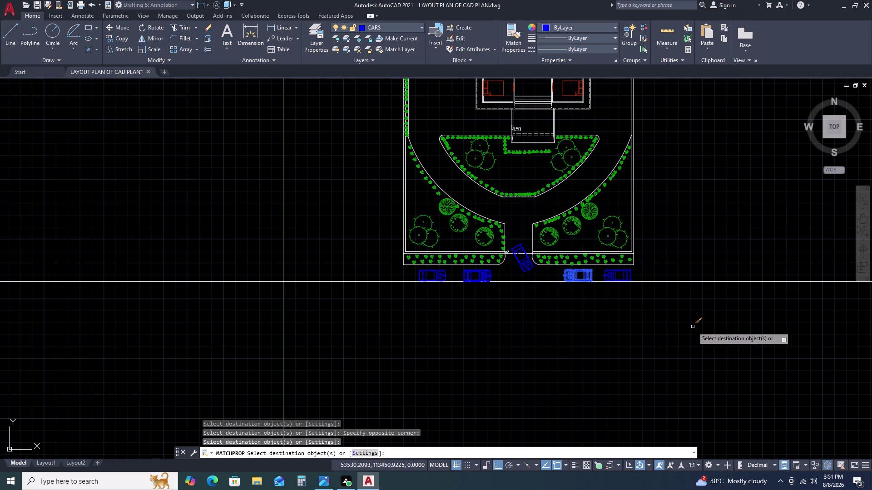
key(Escape)
Erase the long horizontal construction line.
click(758, 275)
click(684, 314)
click(688, 318)
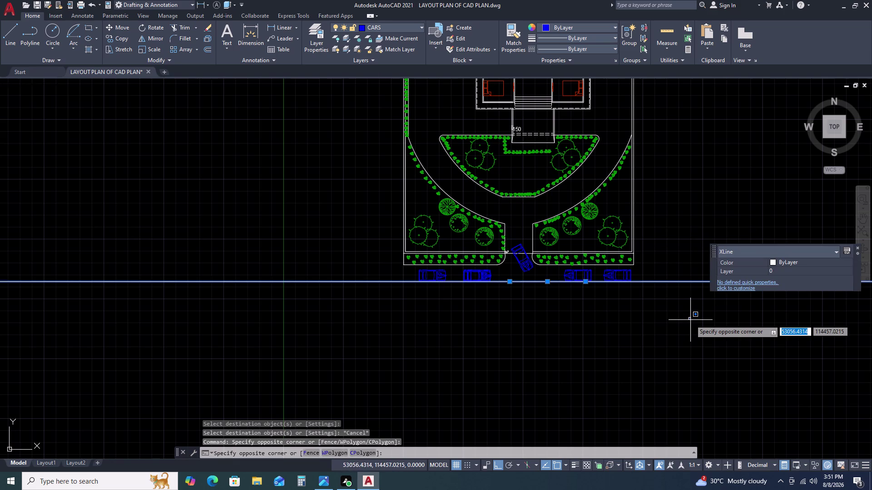
key(Delete)
key(End)
key(Delete)
key(Delete)
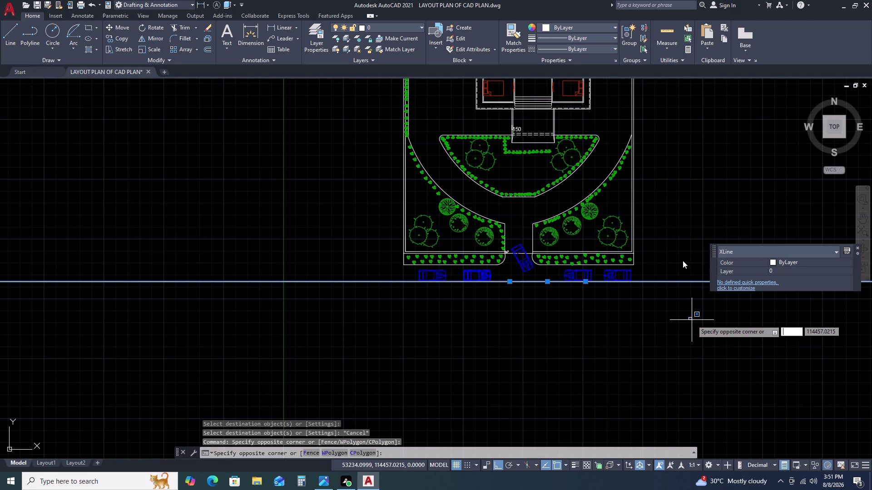
key(Delete)
key(Escape)
key(Delete)
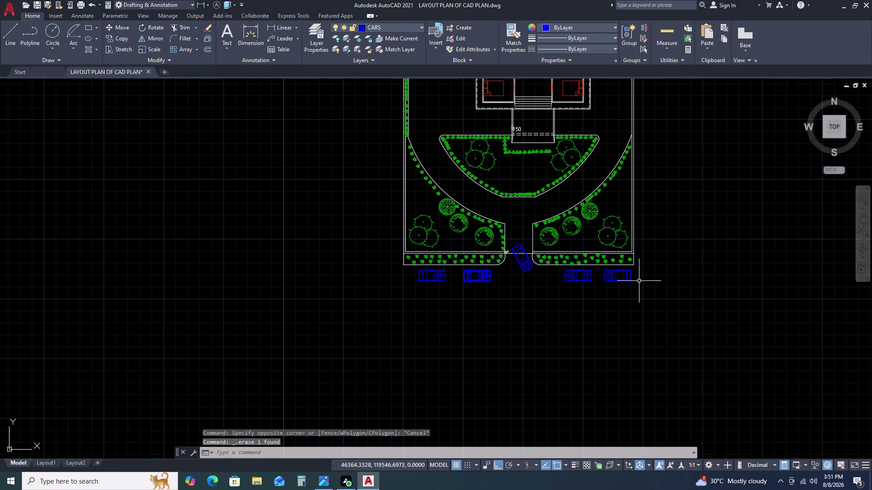
scroll(down, 3)
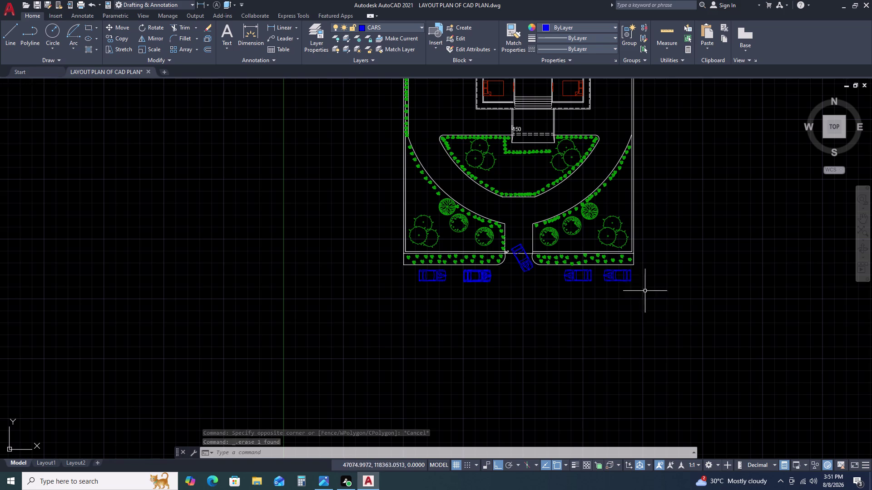
scroll(down, 3)
scroll(up, 3)
scroll(up, 3)
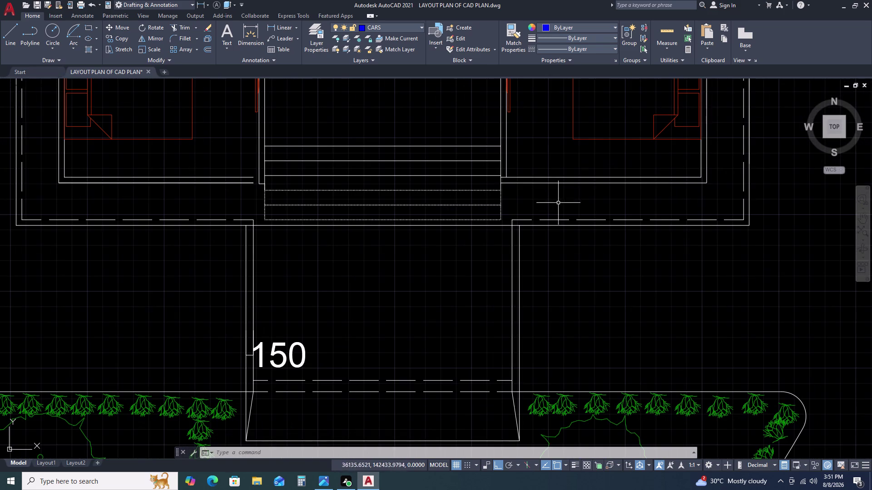
Abandon a first rectangle attempt and make layer 0 the current layer.
scroll(down, 3)
middle_drag(720, 211, 672, 243)
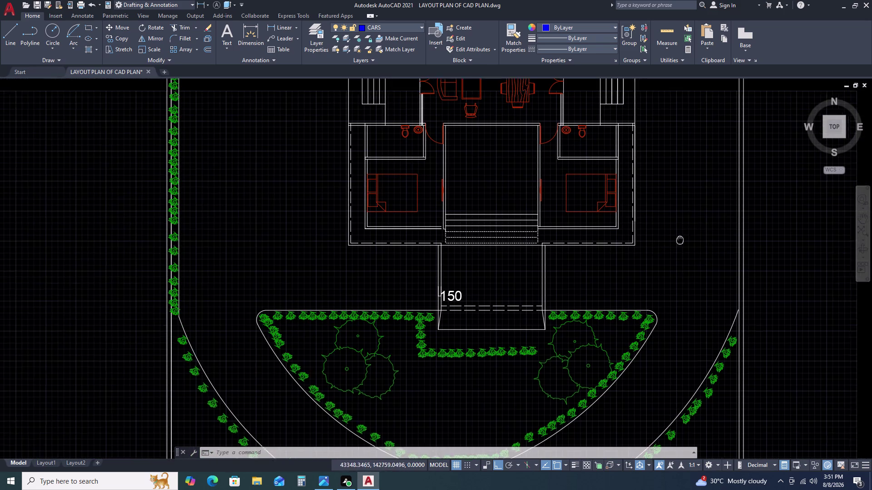
scroll(down, 3)
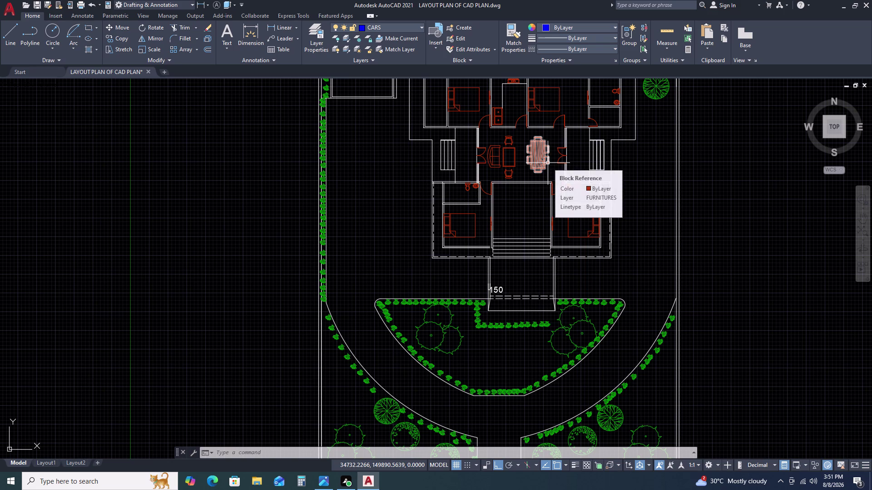
scroll(down, 3)
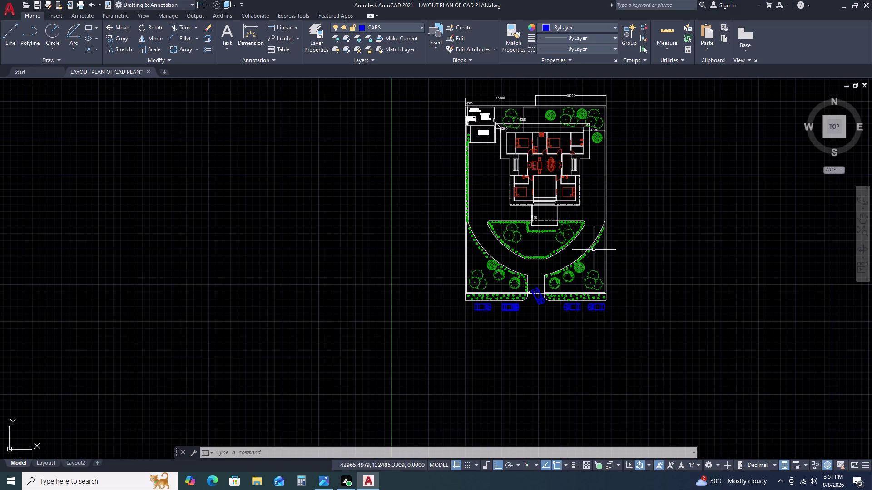
scroll(up, 3)
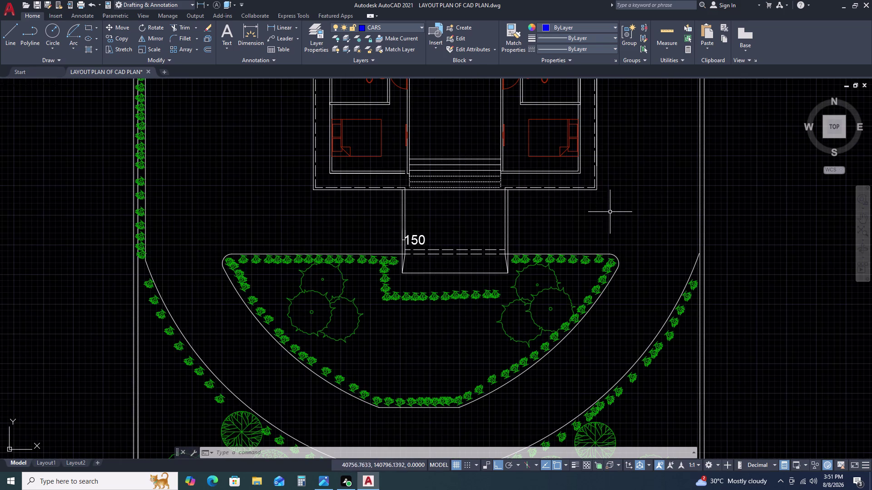
scroll(up, 3)
key(r)
key(e)
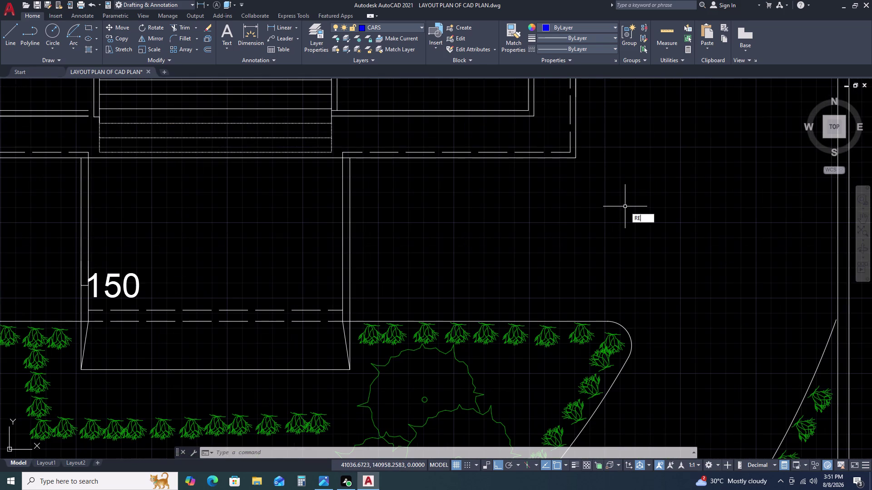
key(c)
key(space)
click(622, 147)
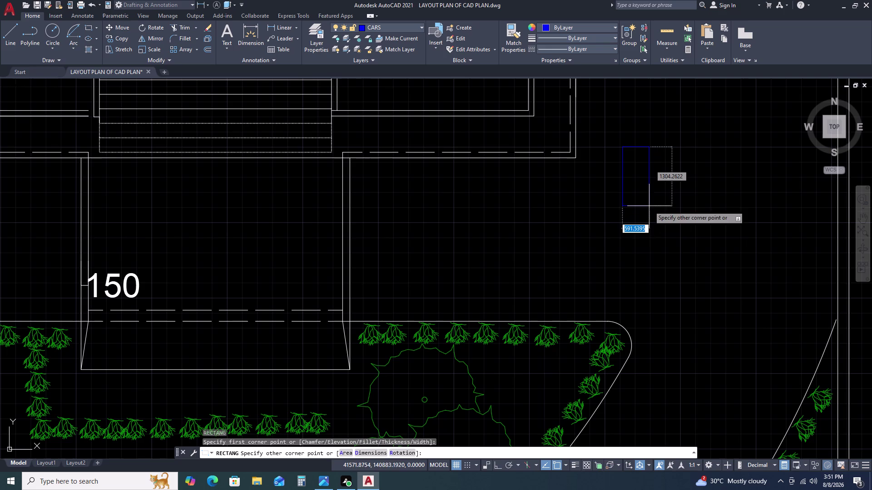
key(Escape)
click(399, 27)
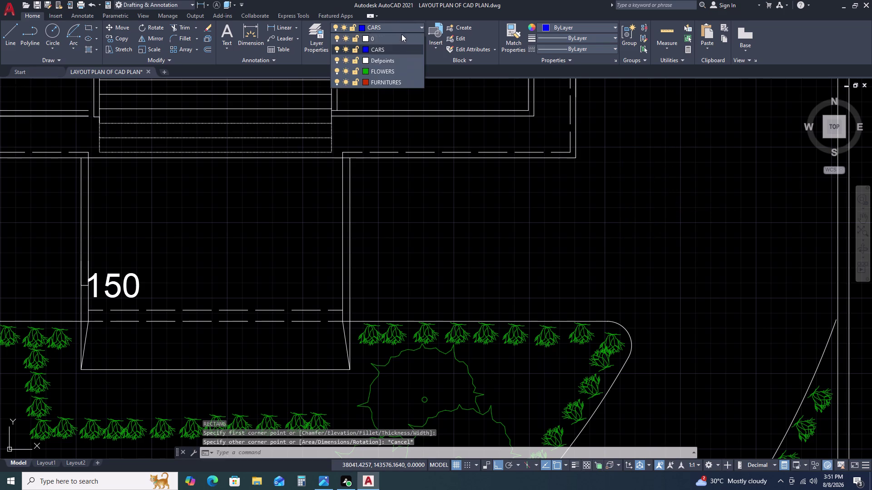
click(385, 38)
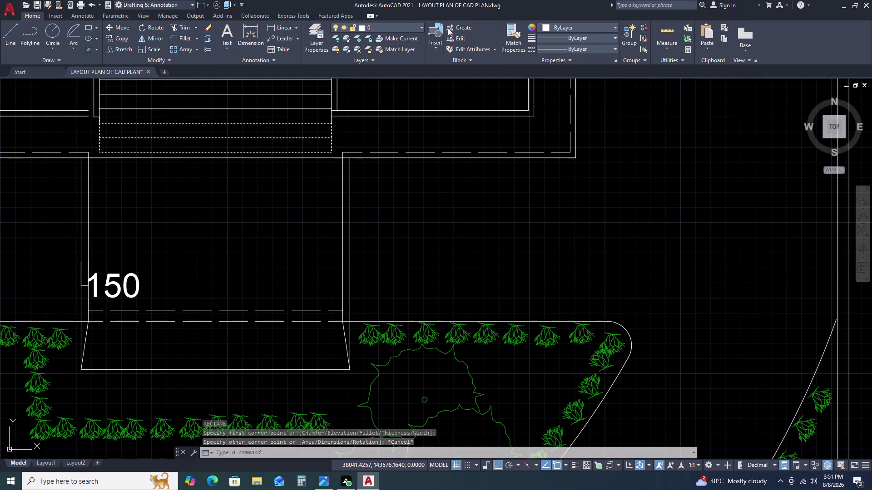
Draw a 230 by 250 rectangle in the empty space right of the entrance path.
text(RE)
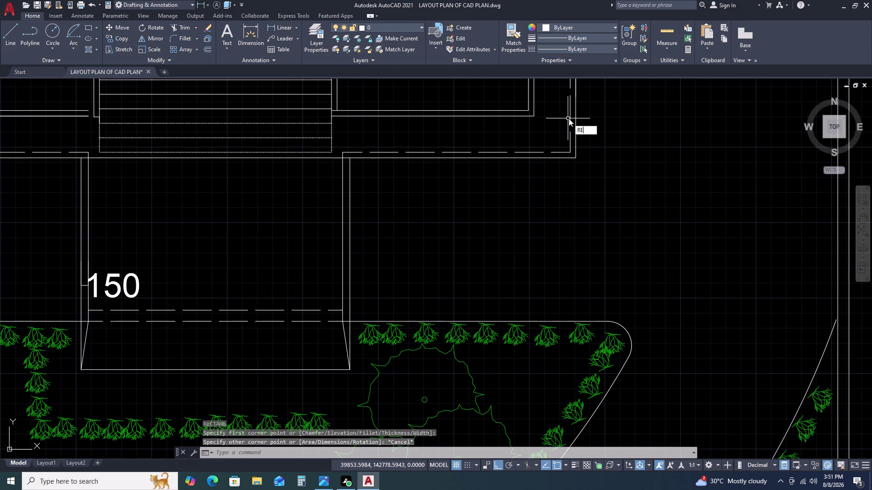
key(c)
key(space)
click(624, 182)
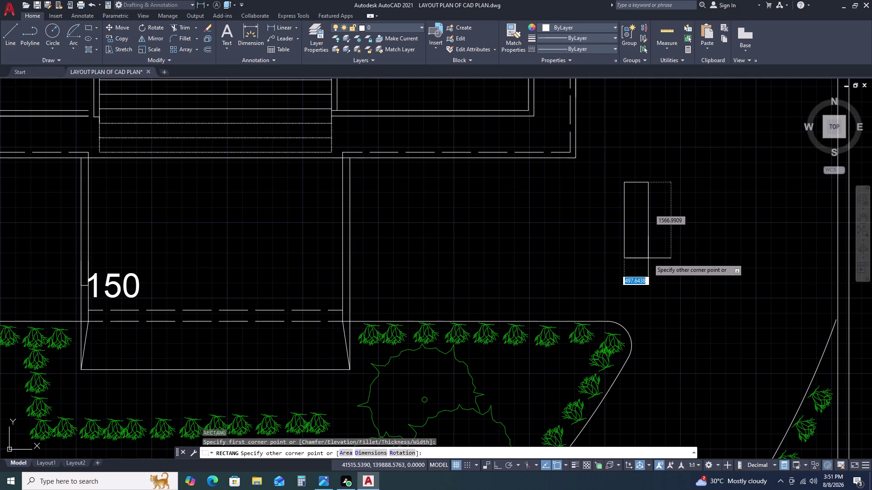
text(D)
key(space)
text(23)
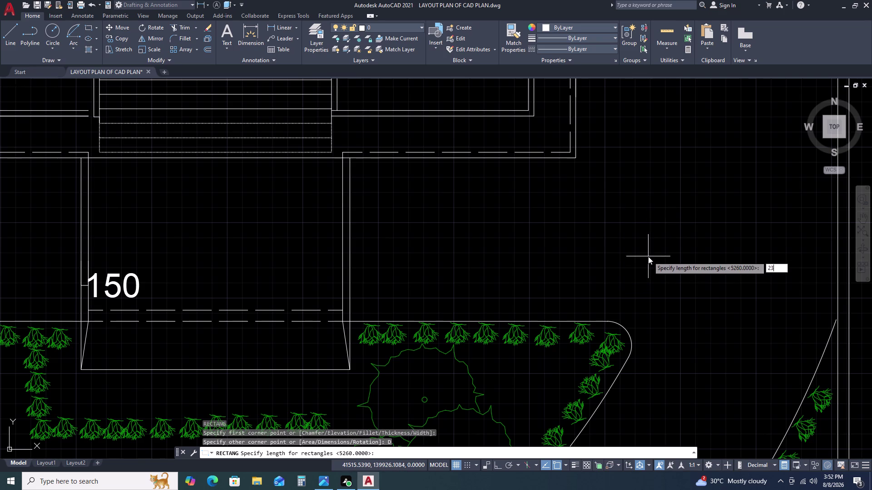
text(0)
key(space)
text(2)
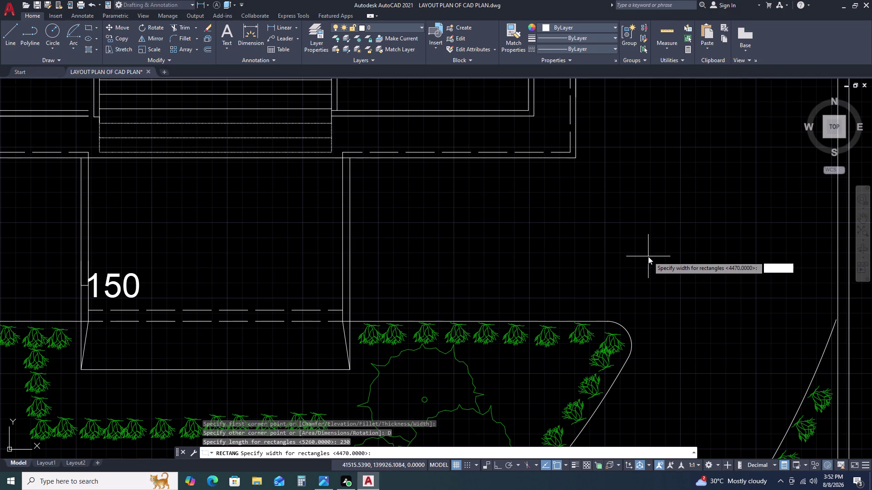
text(5)
key(0)
key(space)
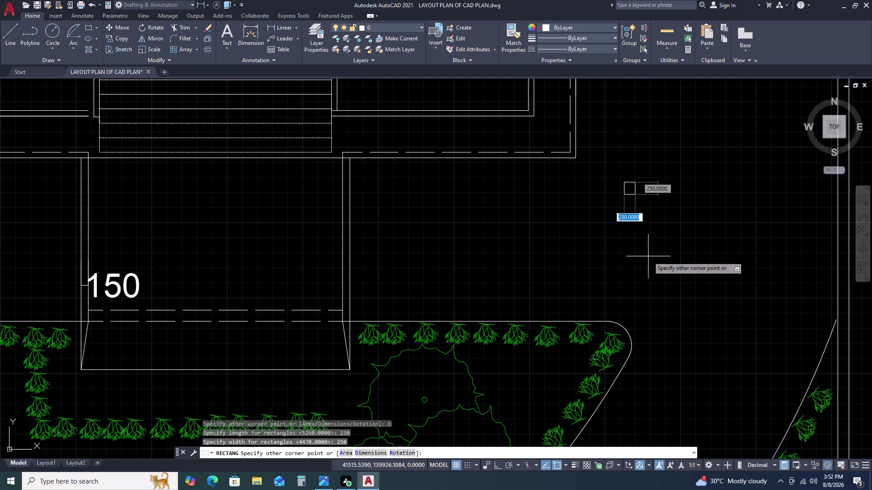
click(648, 256)
scroll(up, 3)
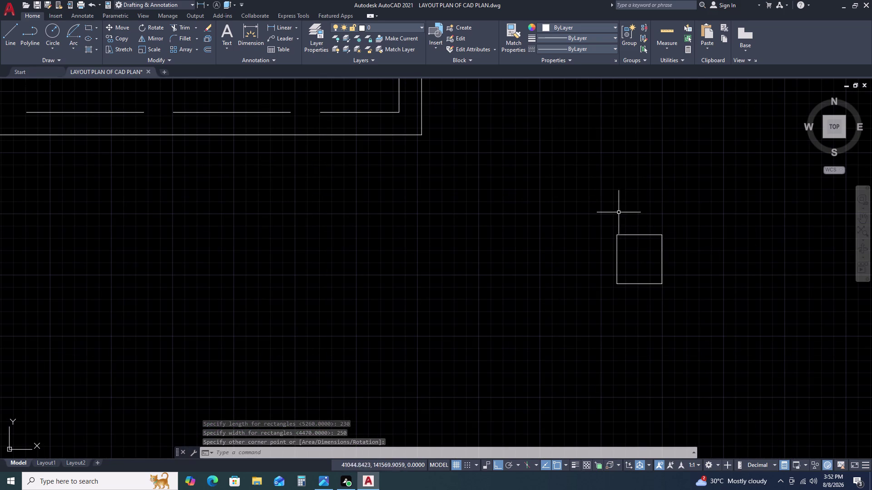
scroll(down, 3)
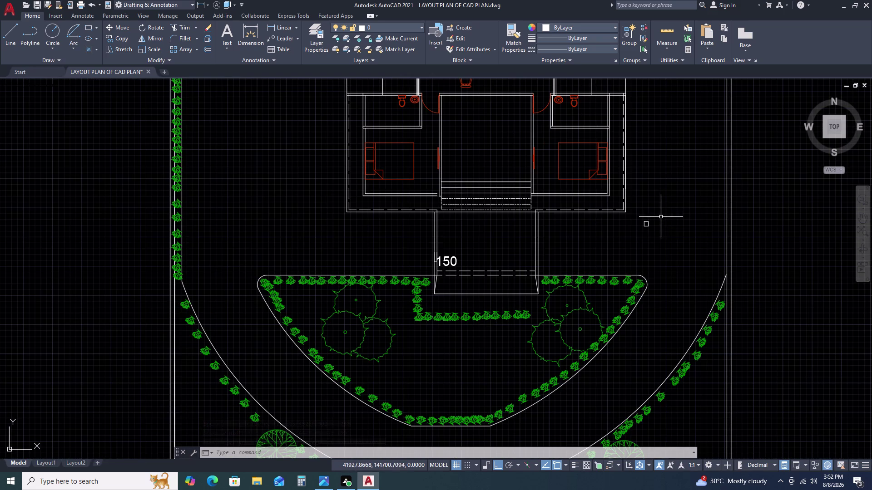
Erase the 230 by 250 rectangle and bring the room doorway back into view.
drag(658, 214, 655, 215)
drag(633, 235, 643, 233)
key(Delete)
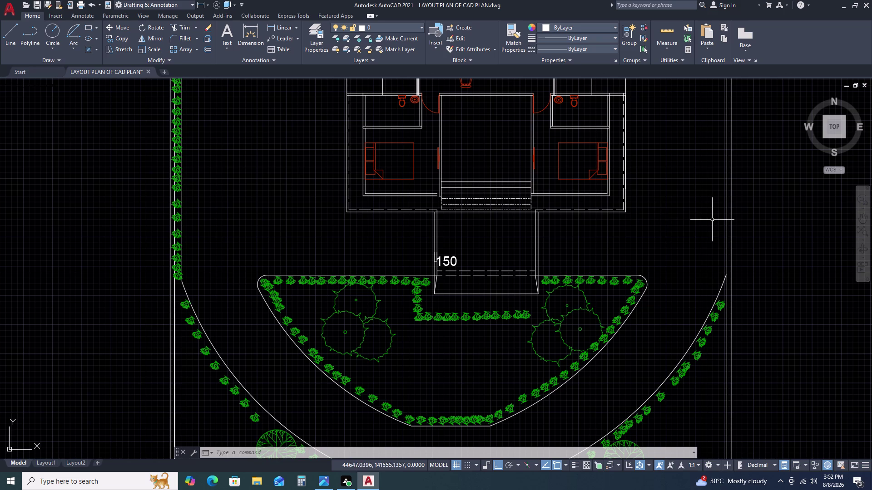
scroll(down, 3)
scroll(up, 3)
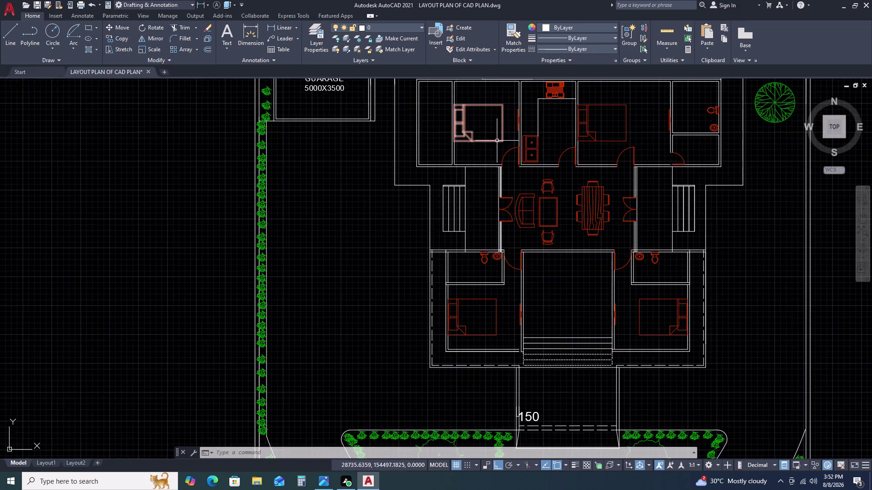
scroll(up, 3)
drag(532, 197, 530, 180)
Copy the room door from its hinge into the neighbouring left room's opening.
click(526, 163)
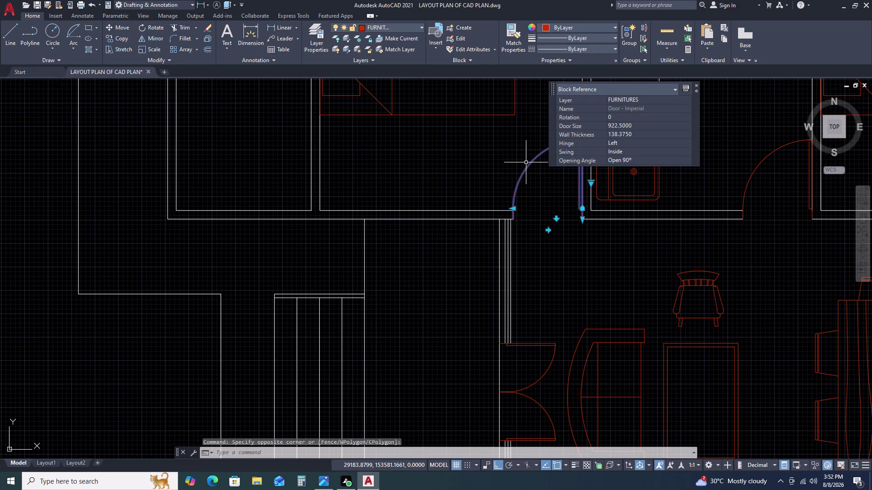
text(CO)
key(space)
click(526, 163)
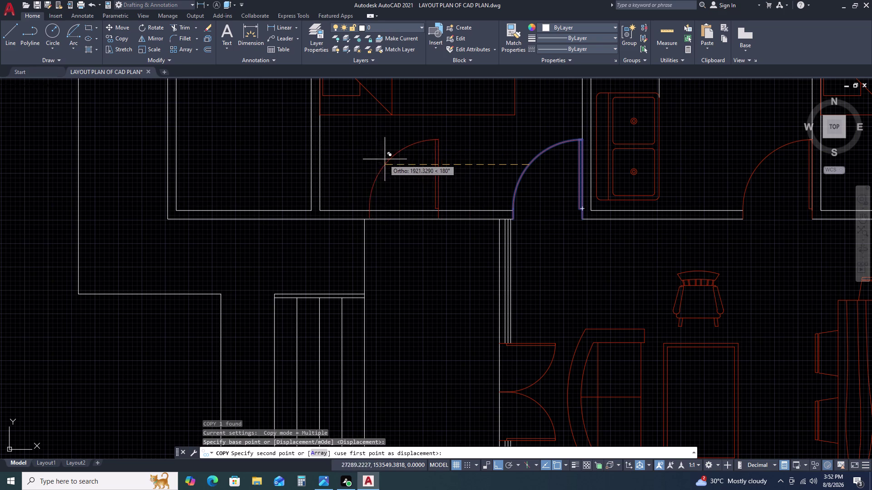
double_click(378, 158)
key(Escape)
Select the copied door and start rotating it about its hinge.
click(438, 164)
click(425, 154)
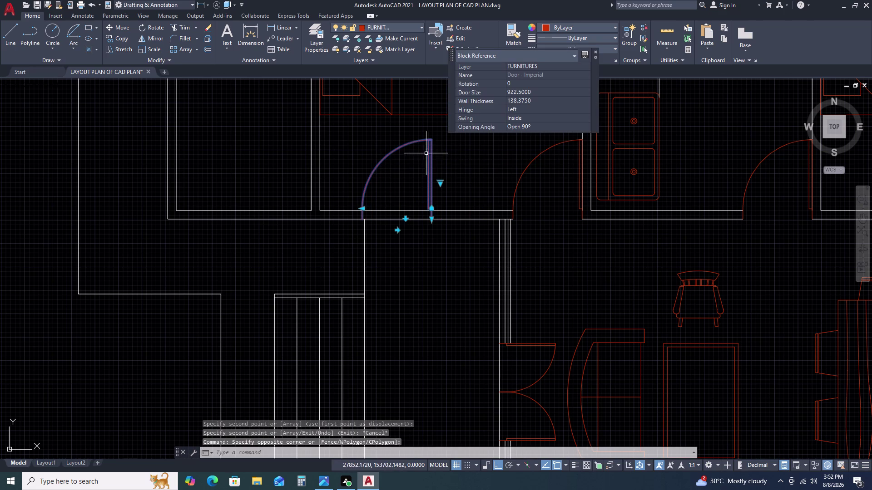
text(RO)
key(space)
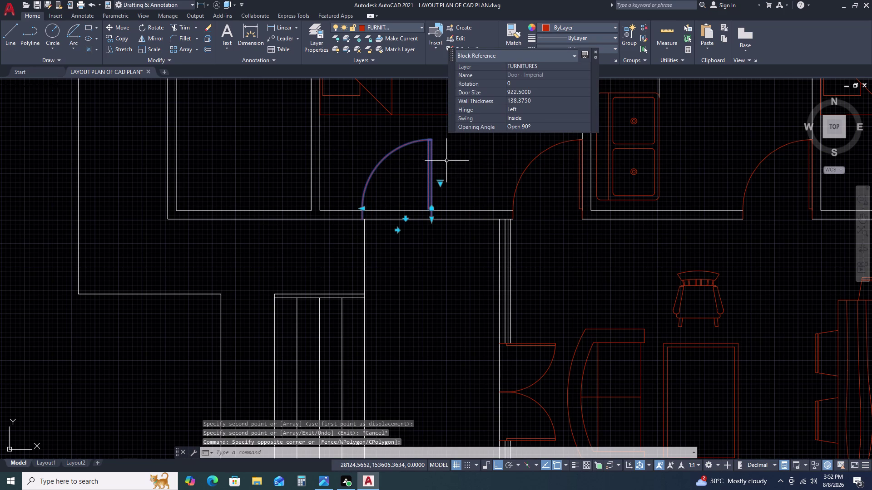
click(447, 160)
drag(448, 160, 451, 155)
drag(460, 150, 449, 151)
click(382, 167)
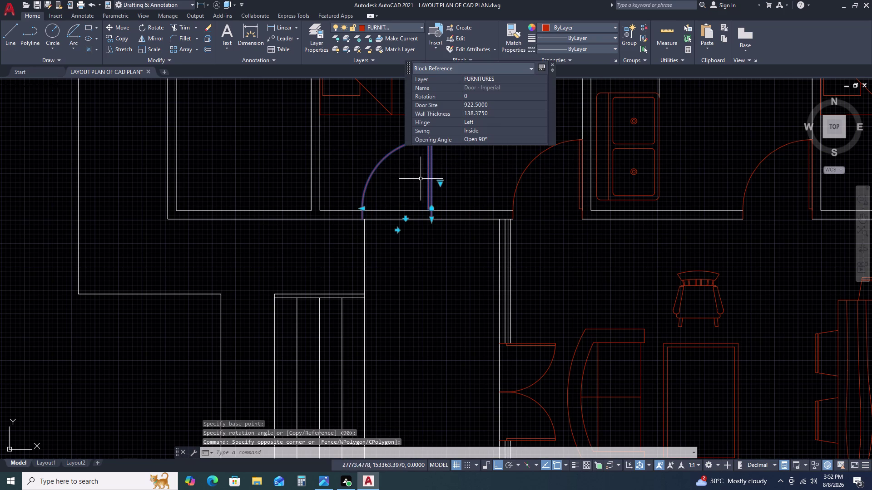
text(RO)
key(space)
click(436, 184)
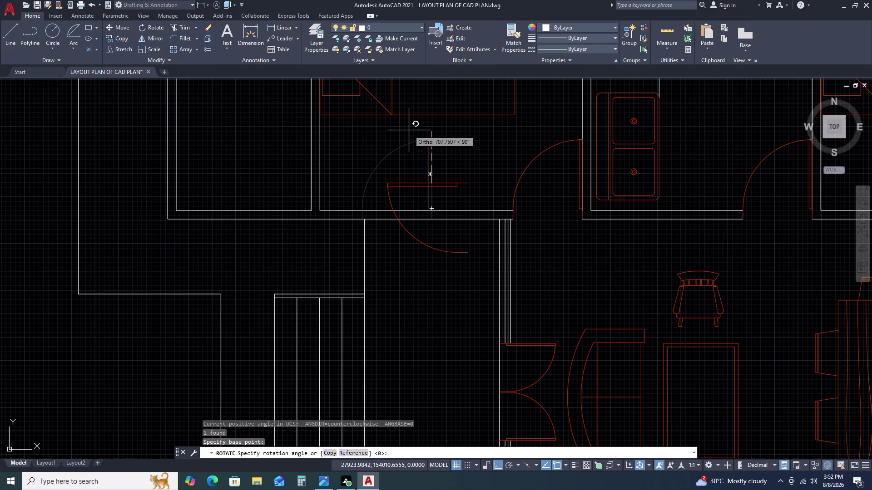
Set the copied door's rotation angle and dismiss a mistyped command.
click(408, 130)
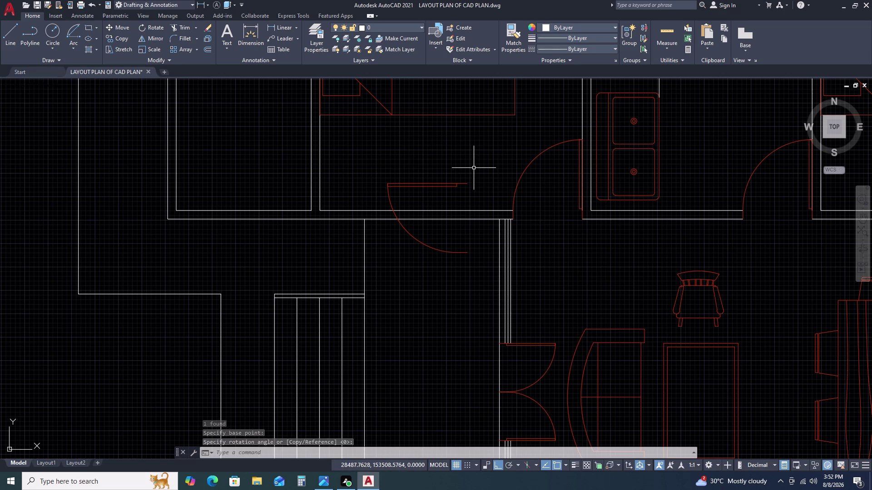
click(473, 170)
click(456, 185)
key(m)
key(m)
key(m)
text(I)
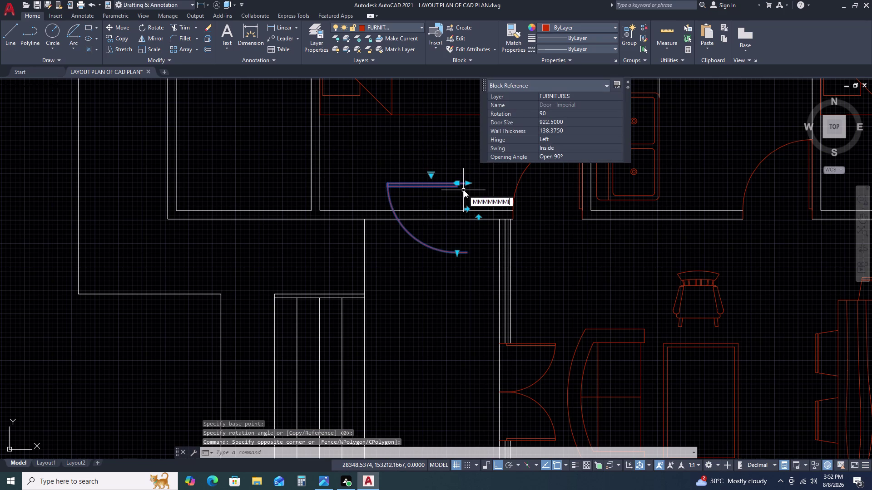
key(space)
key(Escape)
Mirror the door swing to open upward and erase the original downward swing.
text(MI)
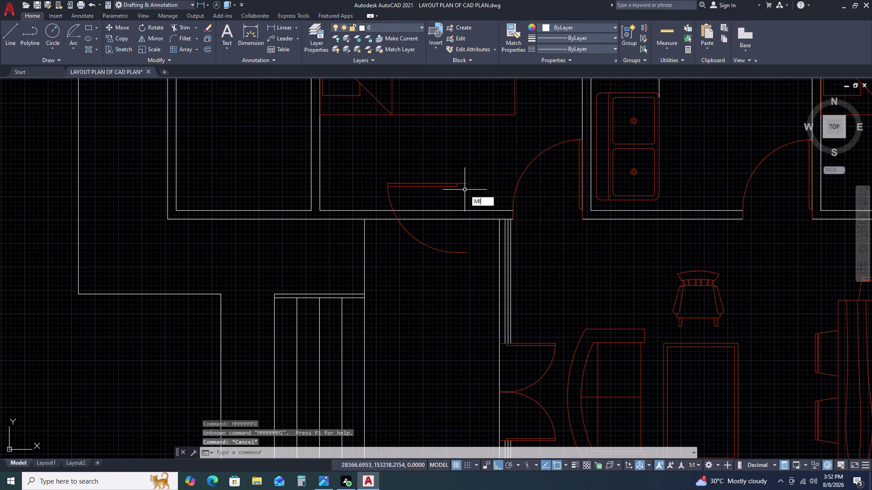
key(space)
click(462, 182)
click(447, 190)
key(space)
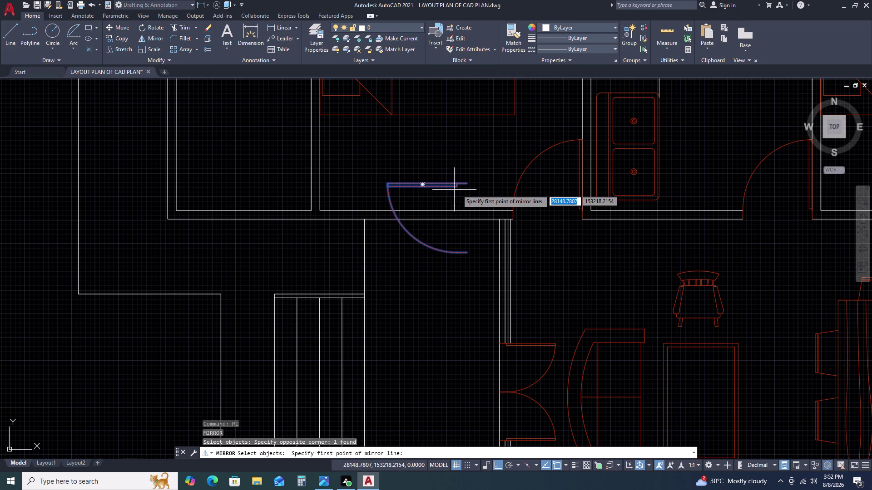
click(469, 182)
click(420, 170)
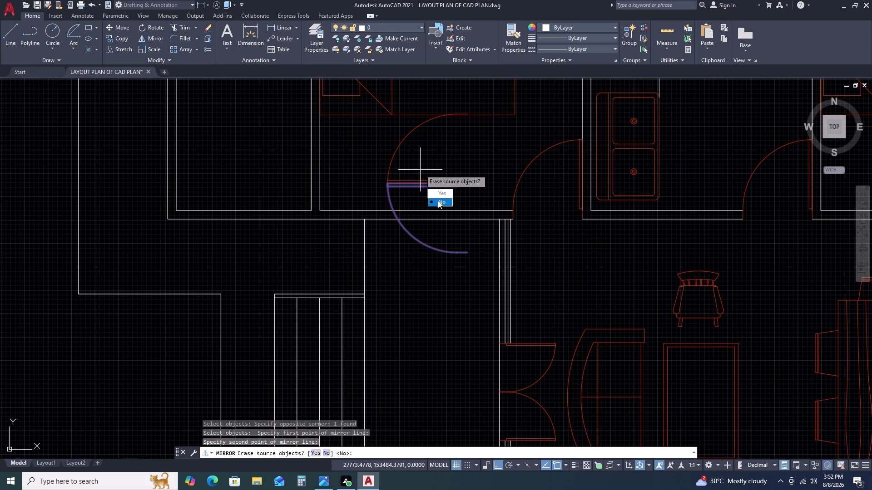
drag(438, 201, 420, 170)
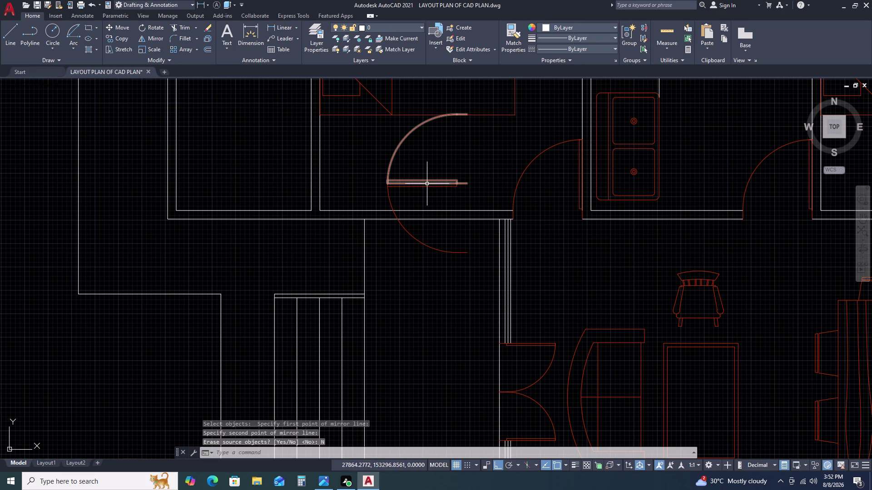
click(426, 188)
key(Delete)
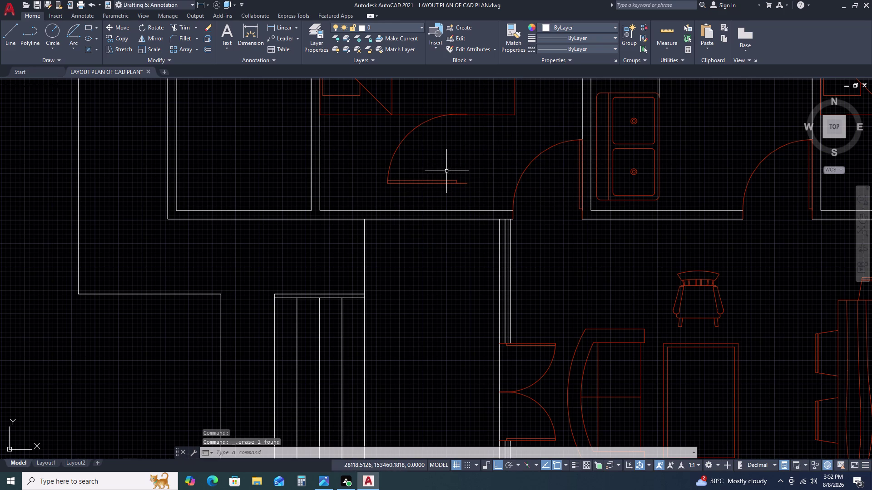
Move the flipped door into the left doorway with Ortho off.
click(446, 171)
click(425, 188)
key(m)
key(space)
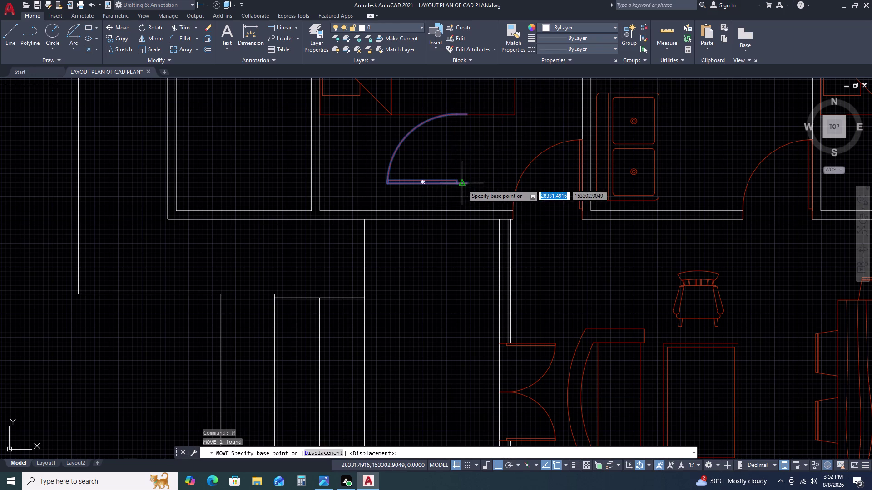
click(468, 185)
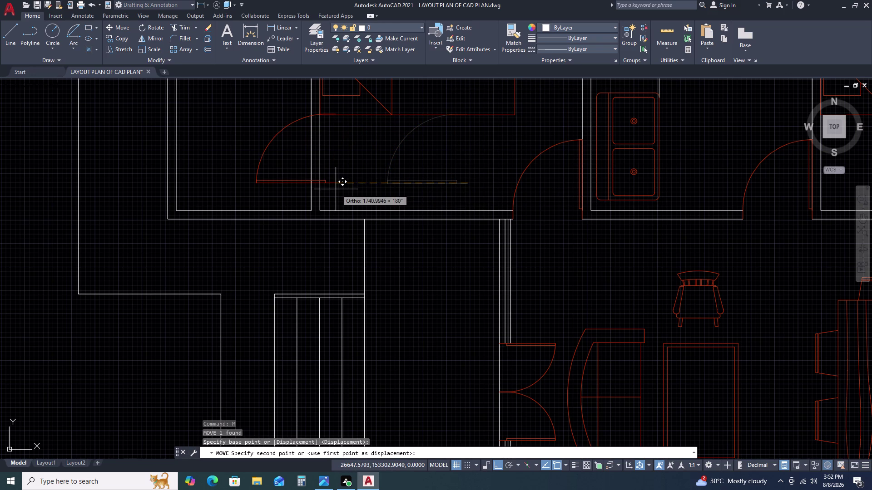
key(F8)
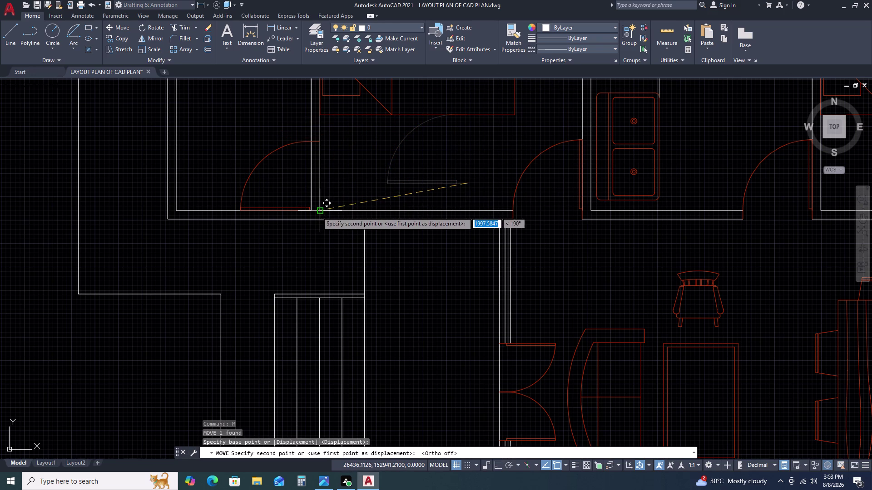
click(319, 213)
Trim lines around the left doorway.
text(TR)
key(space)
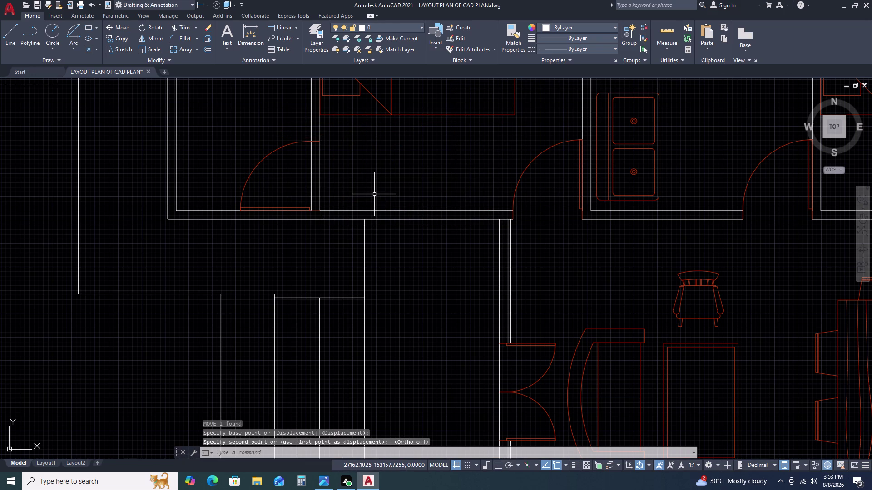
click(354, 166)
click(305, 175)
key(Escape)
scroll(down, 3)
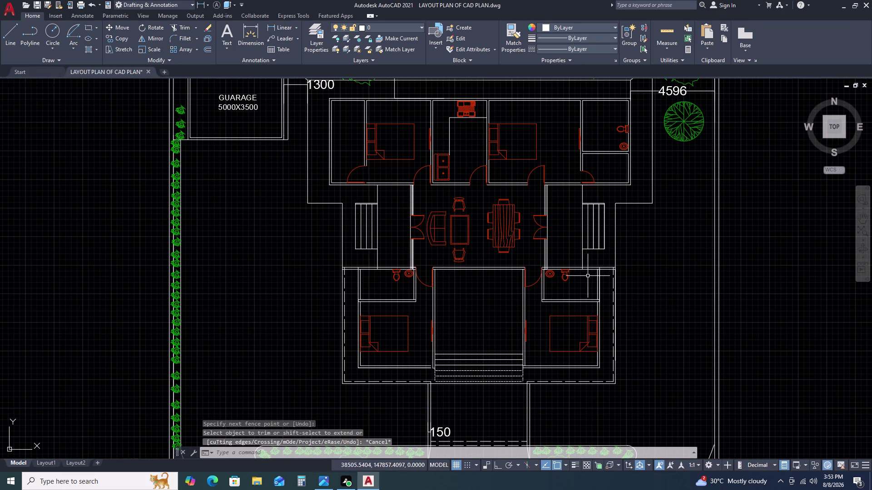
middle_drag(587, 276, 595, 212)
scroll(down, 3)
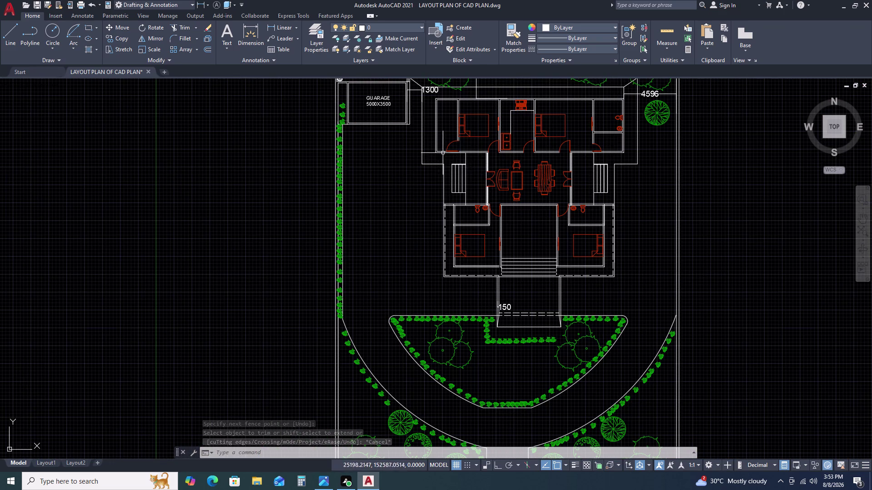
scroll(up, 3)
scroll(up, 3)
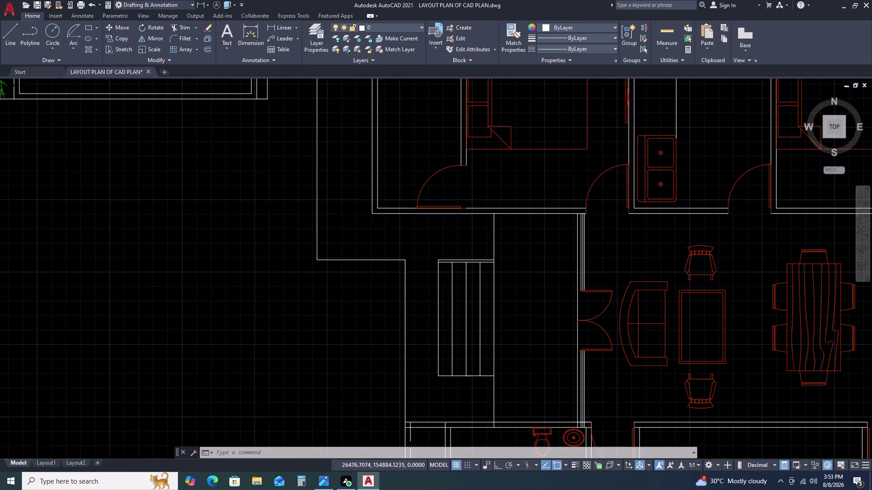
scroll(down, 3)
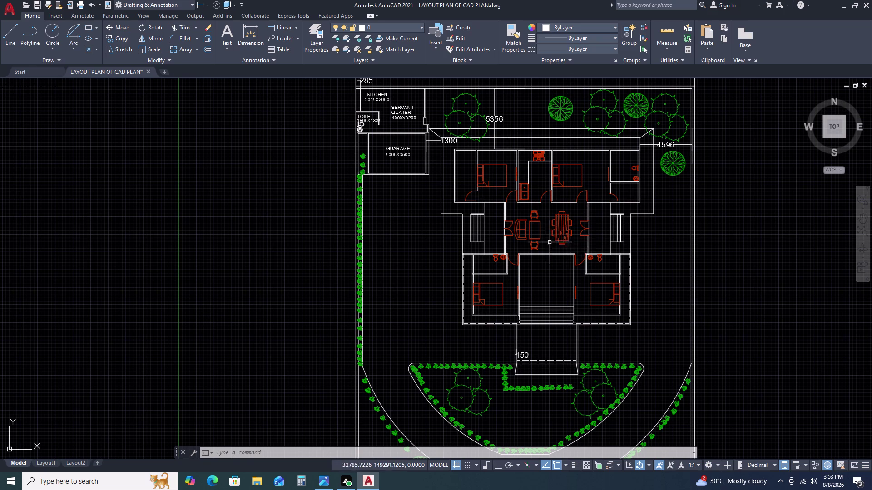
middle_drag(621, 299, 589, 232)
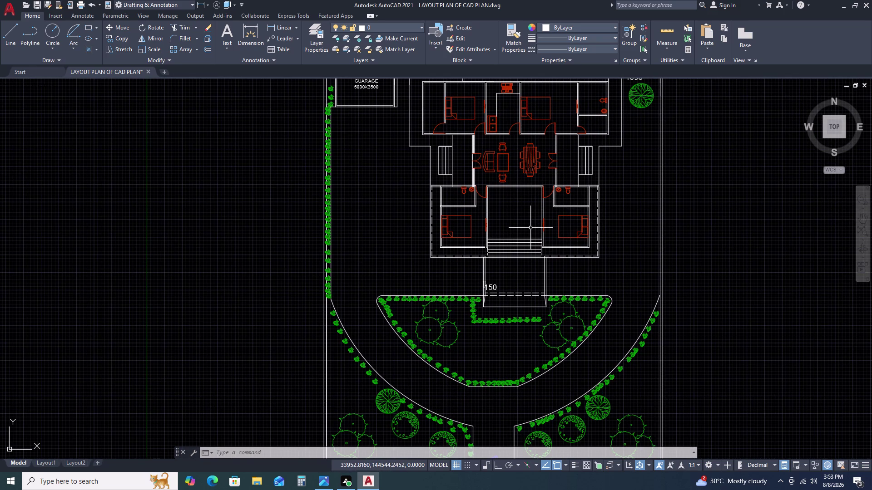
scroll(down, 3)
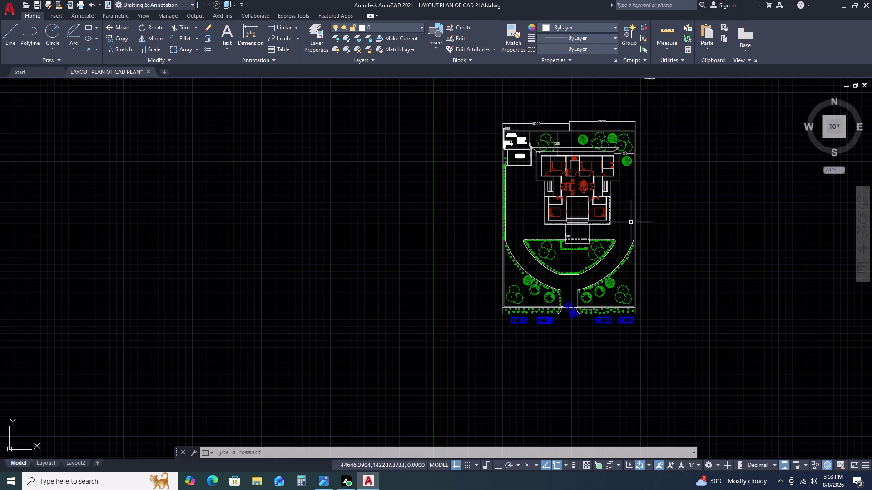
scroll(up, 3)
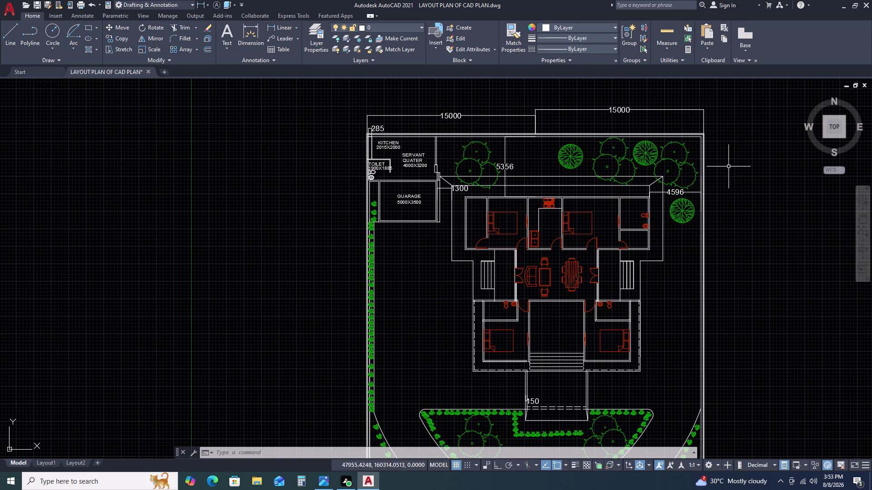
Erase both 15000 dimensions along the top edge and pan down to the gate.
click(631, 99)
click(483, 111)
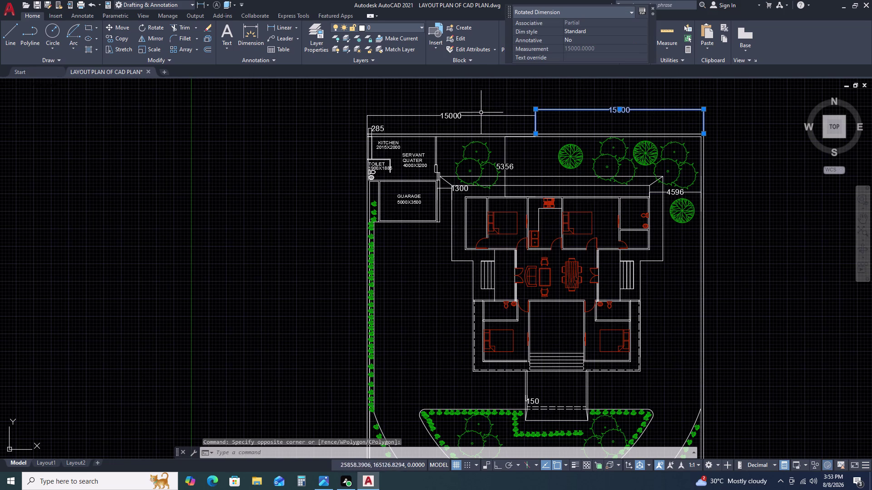
click(540, 103)
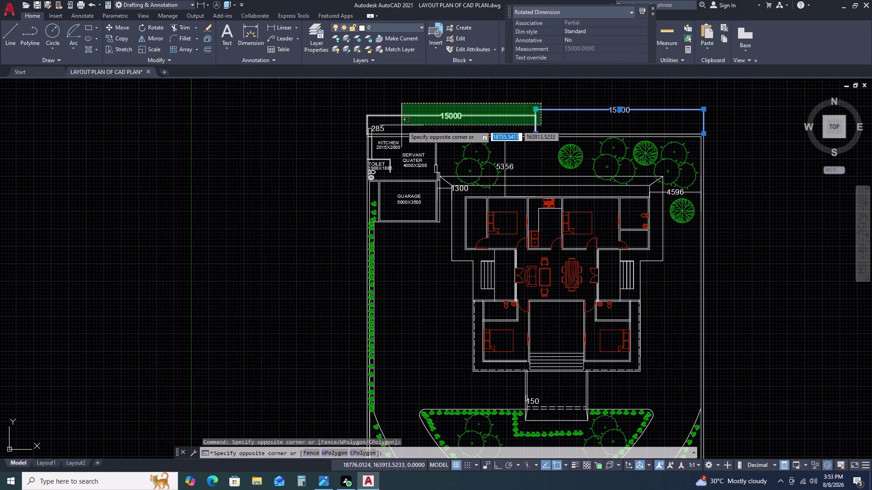
click(368, 129)
key(Delete)
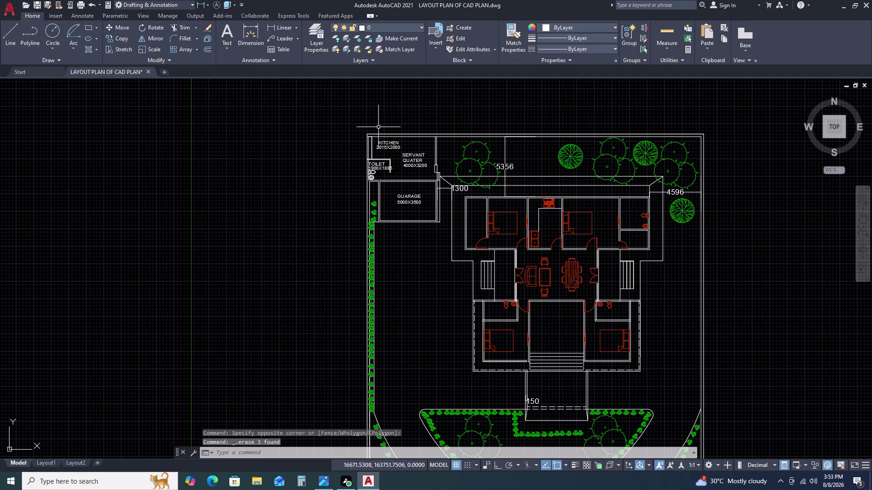
middle_drag(744, 164, 635, 76)
scroll(down, 3)
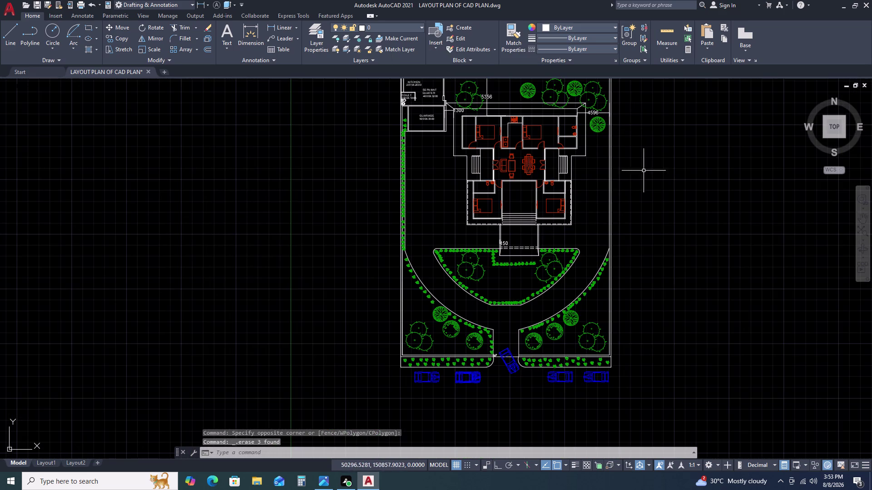
middle_drag(644, 175, 669, 157)
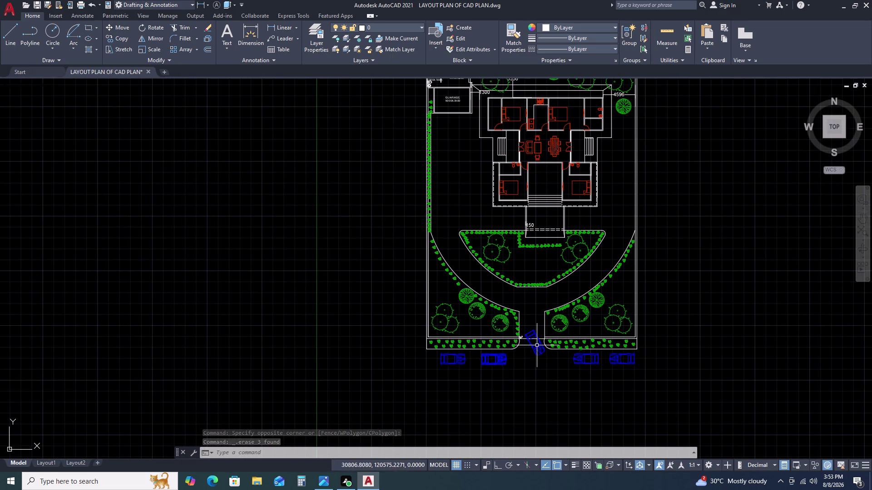
scroll(up, 3)
scroll(up, 3)
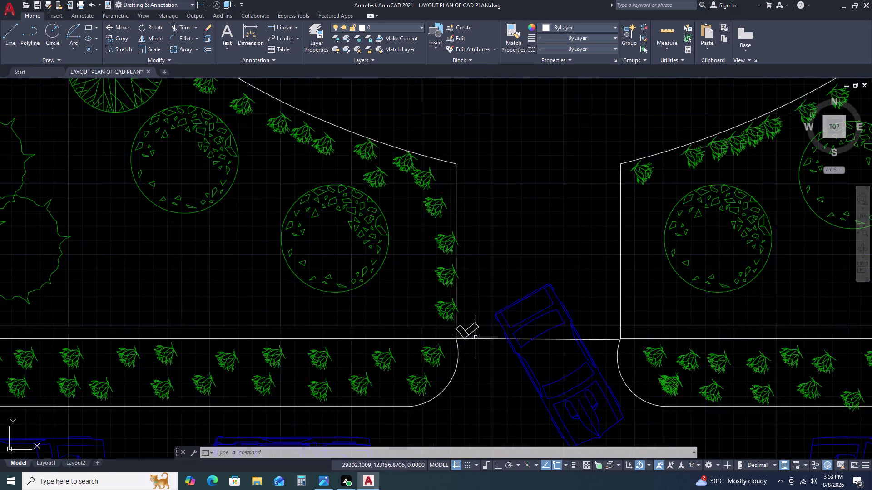
scroll(down, 3)
scroll(down, 3)
scroll(down, 3)
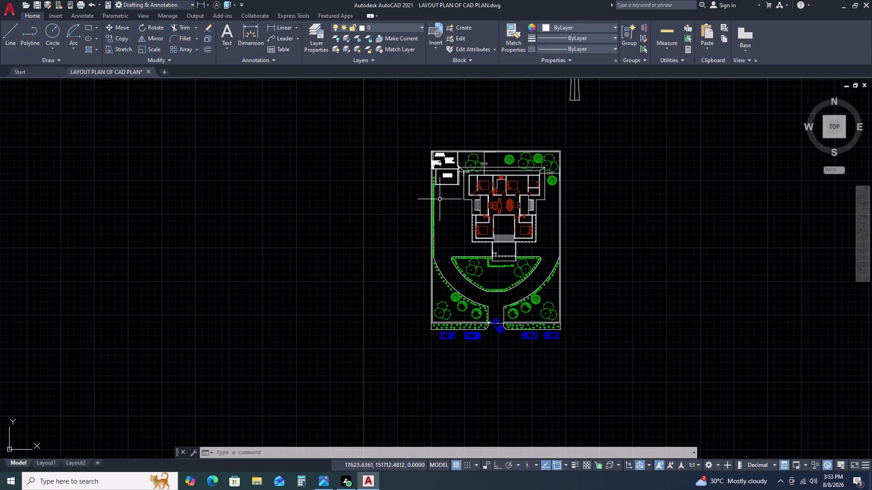
scroll(up, 3)
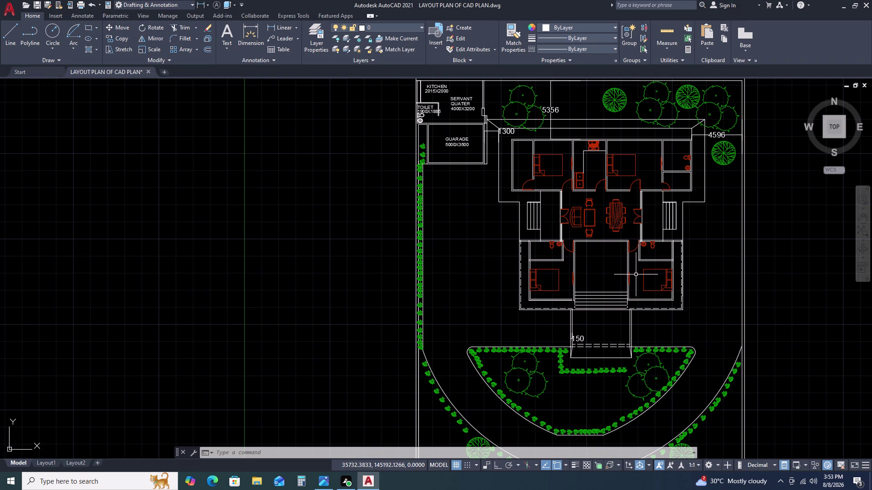
scroll(up, 3)
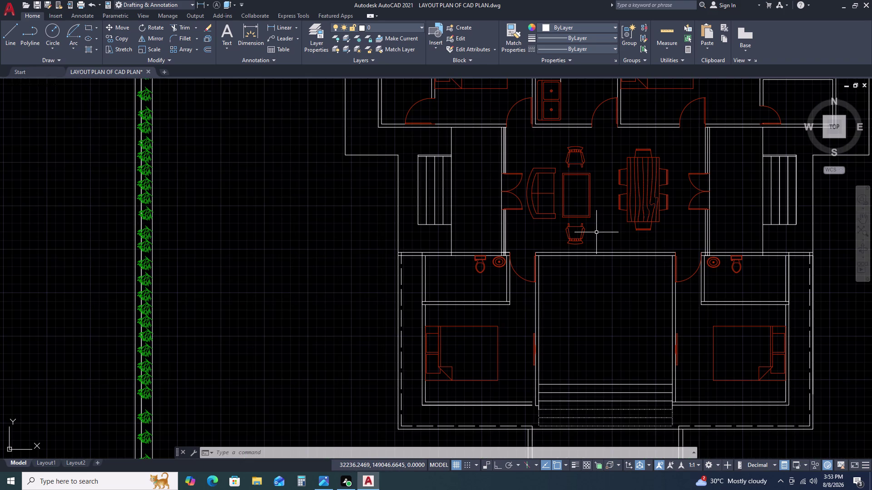
scroll(down, 3)
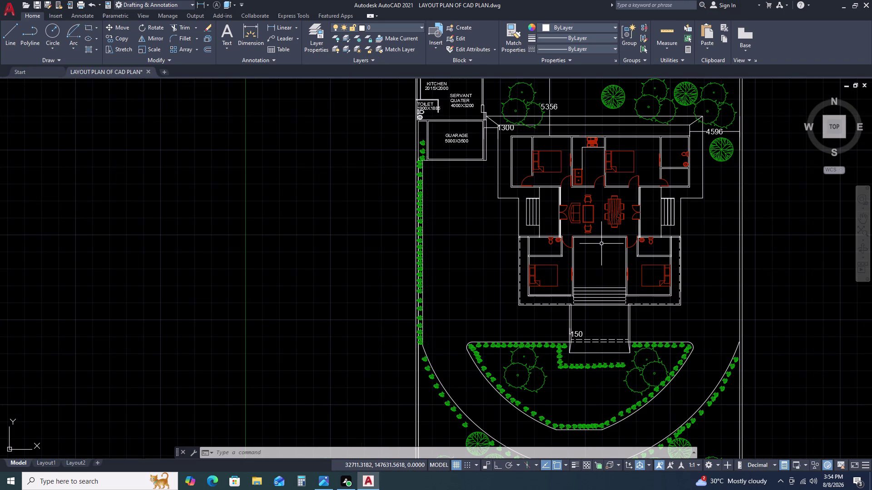
scroll(up, 3)
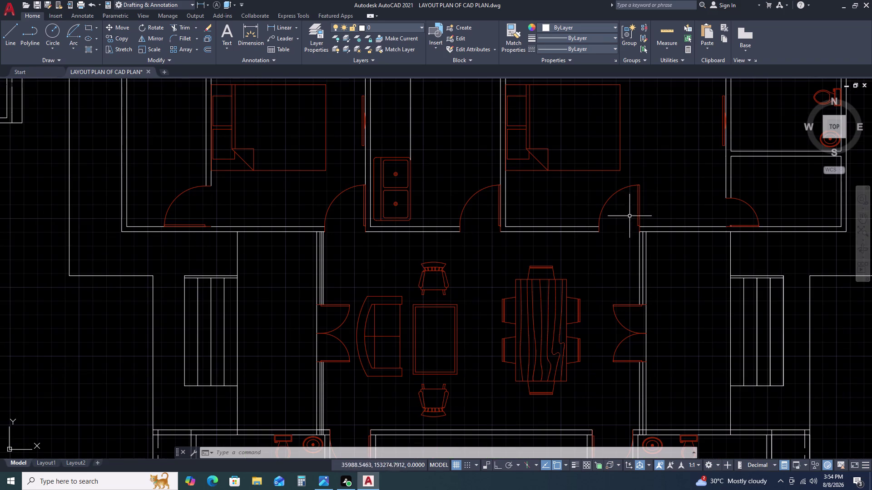
click(625, 223)
scroll(down, 3)
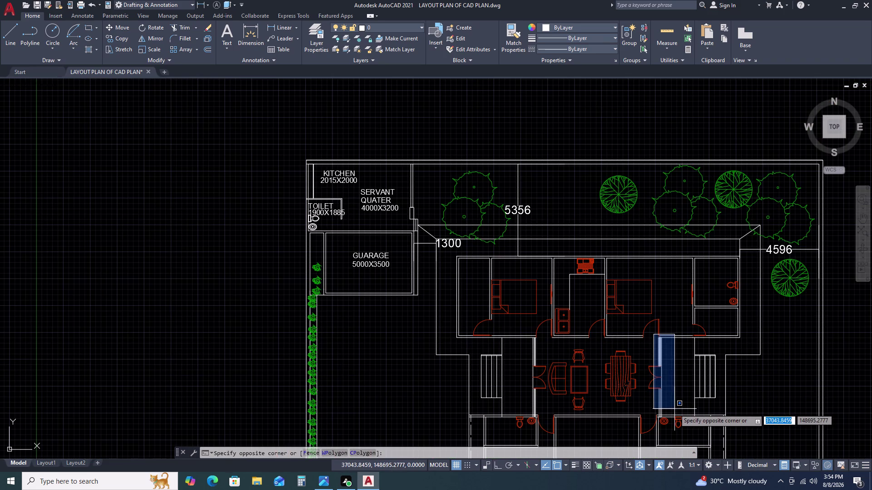
Copy the dining-area double door to the front entrance.
click(674, 409)
middle_drag(677, 397, 656, 336)
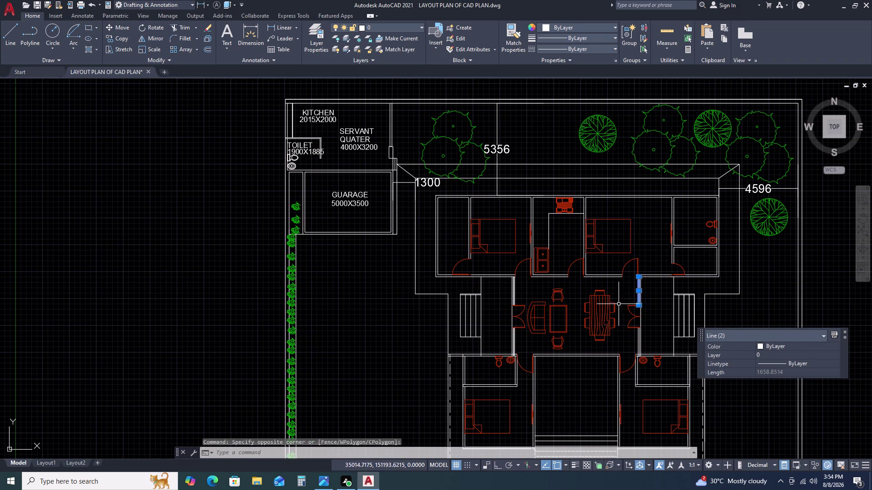
click(622, 301)
click(648, 361)
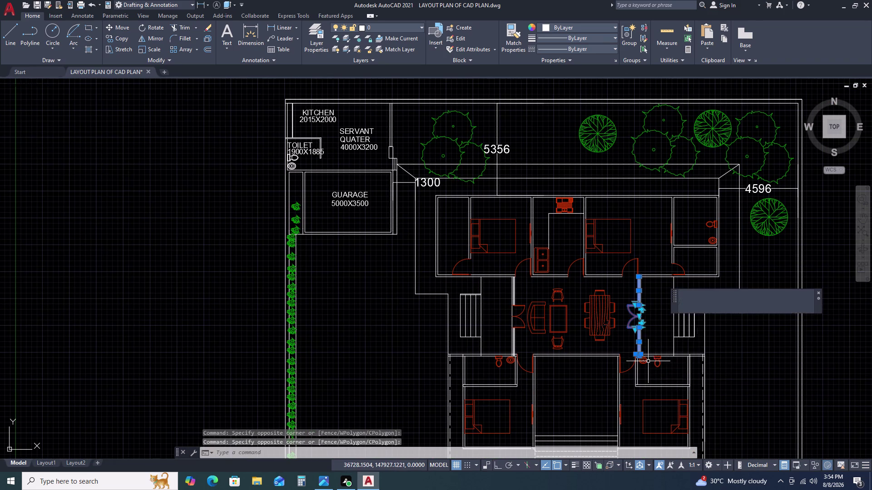
scroll(up, 3)
text(CO)
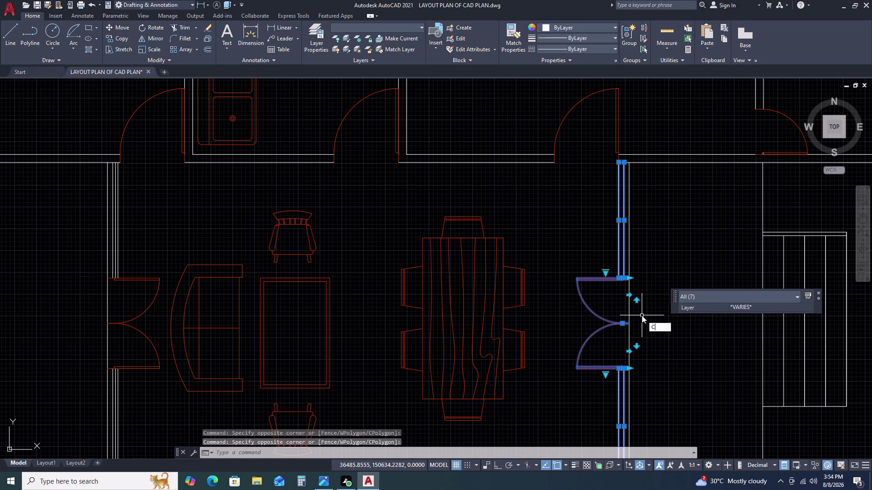
key(space)
click(656, 286)
scroll(down, 3)
scroll(down, 3)
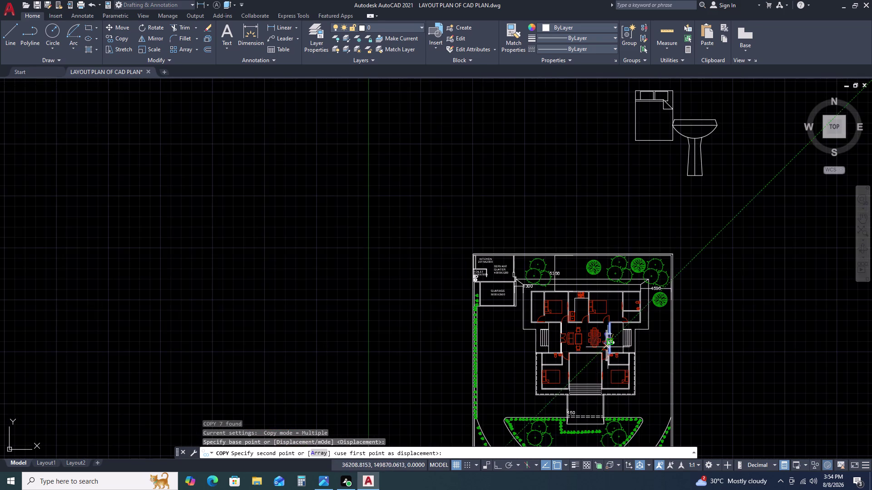
scroll(up, 3)
click(593, 351)
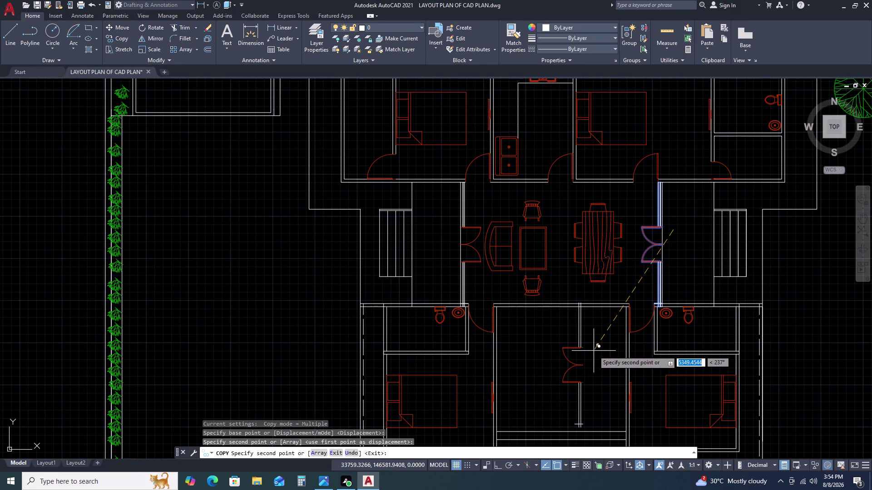
key(Escape)
Rotate the copied double door 90° with Ortho on so it lies crosswise.
drag(599, 328, 595, 339)
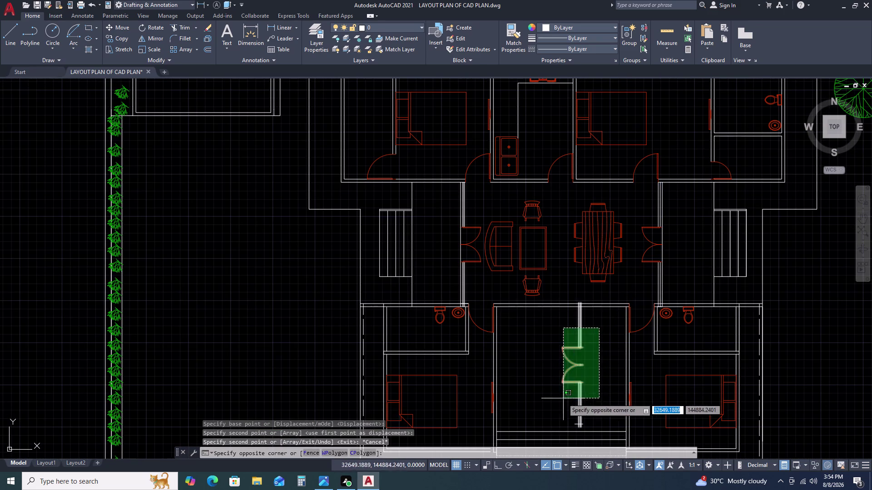
click(561, 403)
text(RO)
key(space)
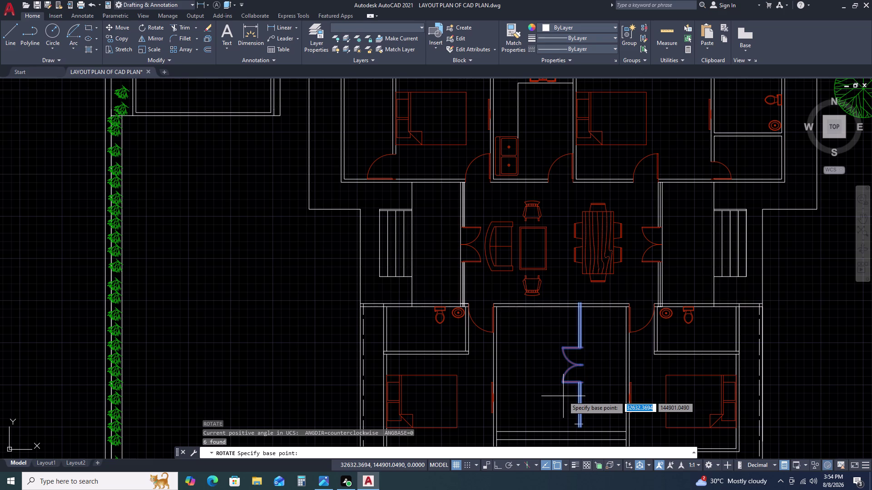
drag(561, 381, 558, 372)
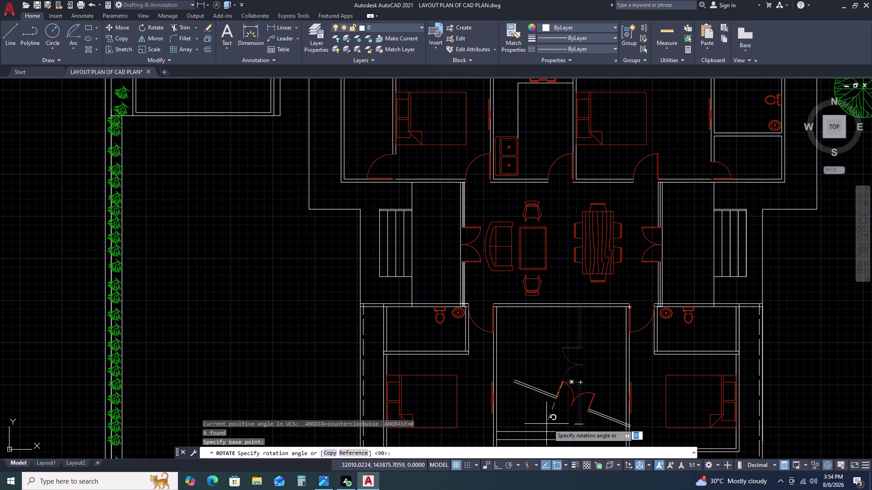
key(F8)
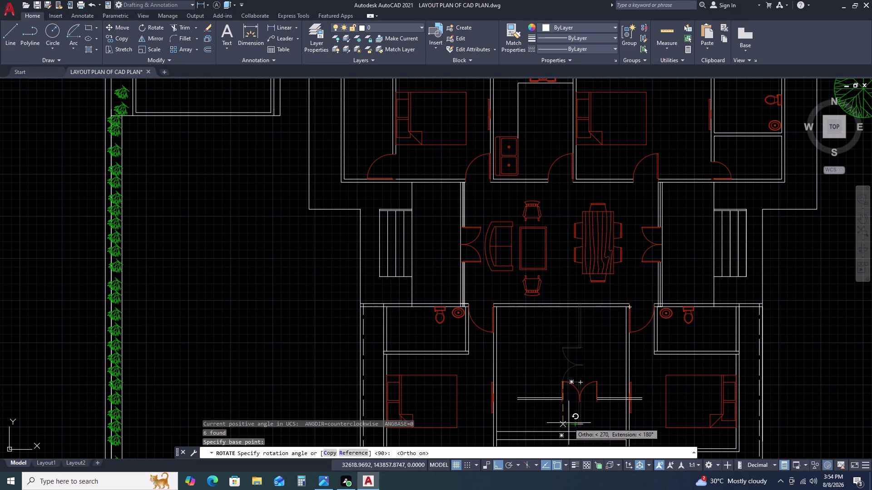
click(568, 423)
Move the rotated double door down onto the front wall line.
middle_drag(592, 423, 598, 310)
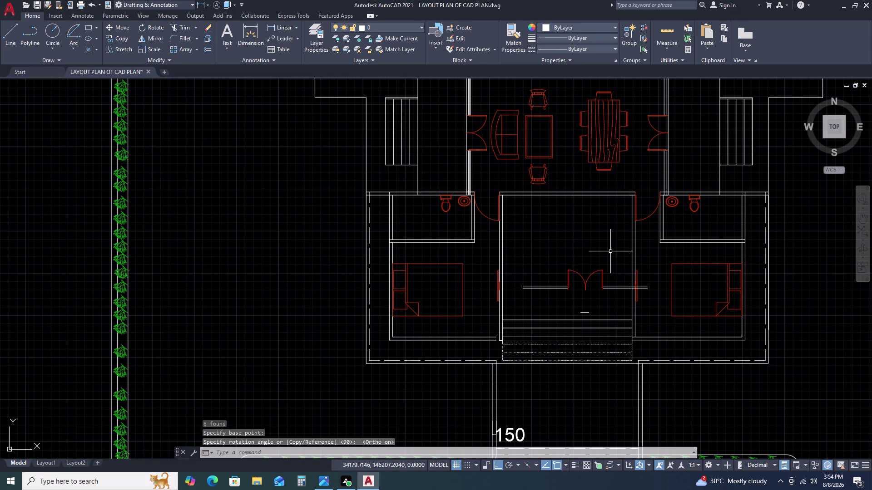
click(610, 252)
click(537, 317)
key(m)
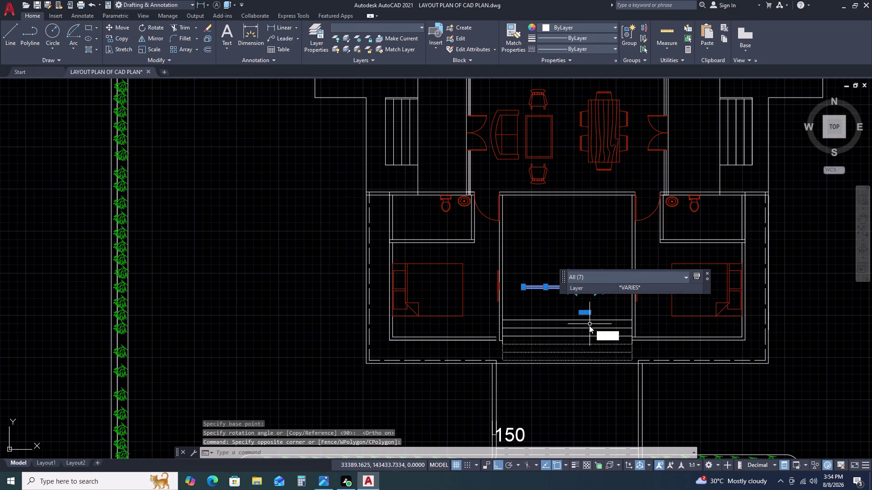
key(space)
scroll(up, 3)
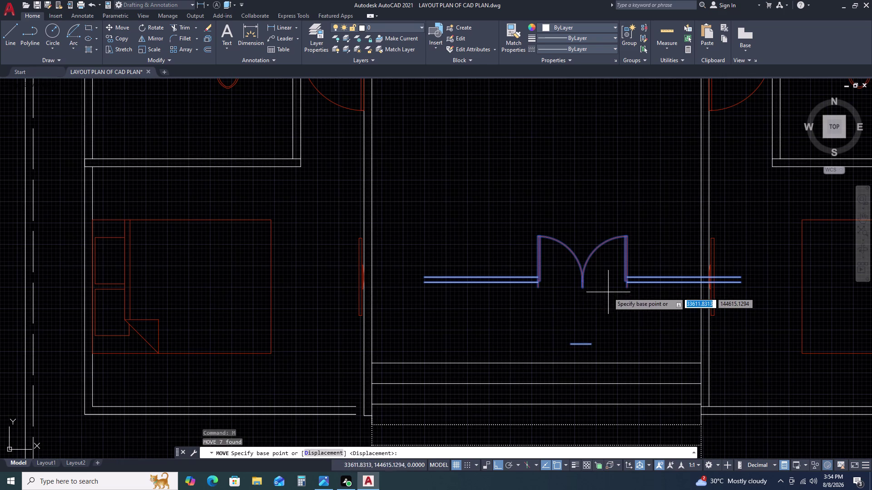
click(583, 289)
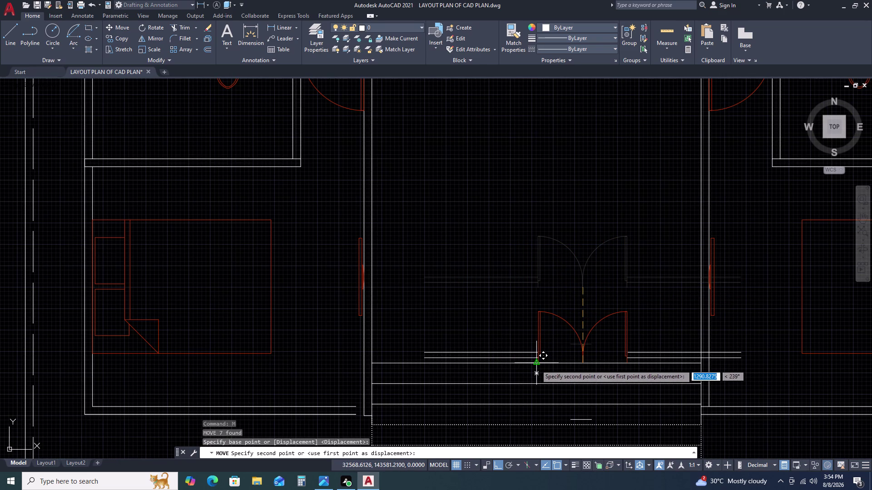
click(536, 365)
Erase the stray short line below the entrance door.
middle_drag(597, 368, 601, 325)
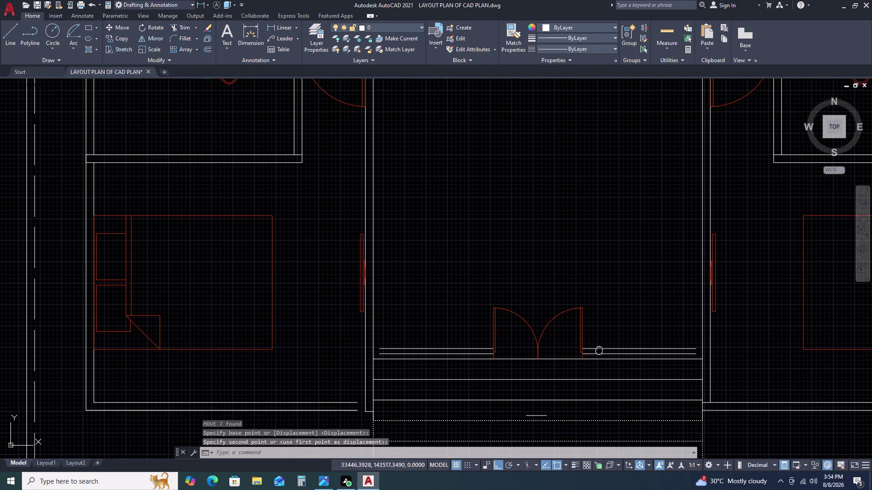
middle_drag(602, 325, 601, 280)
click(546, 333)
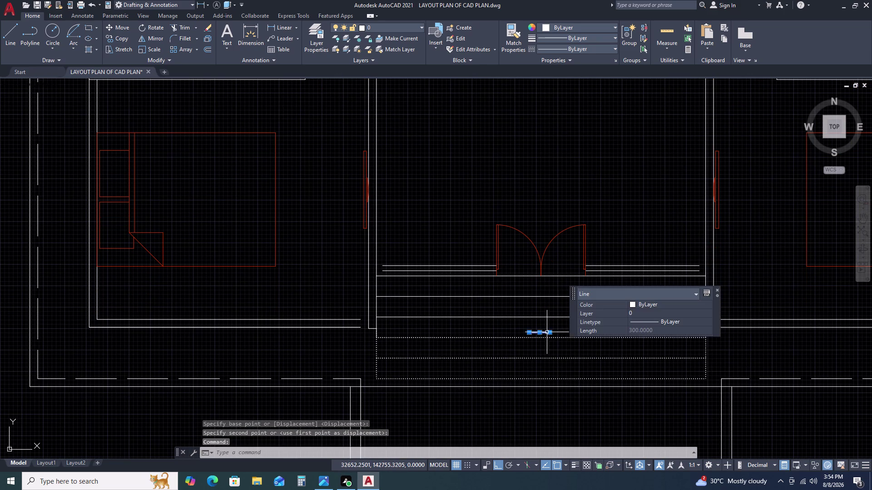
key(Delete)
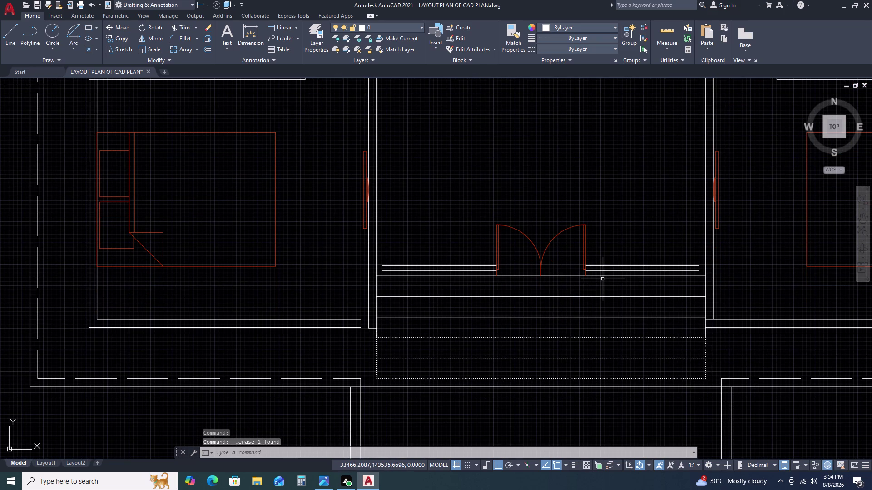
Extend the wall lines to the door using a fence selection.
key(e)
text(X)
key(space)
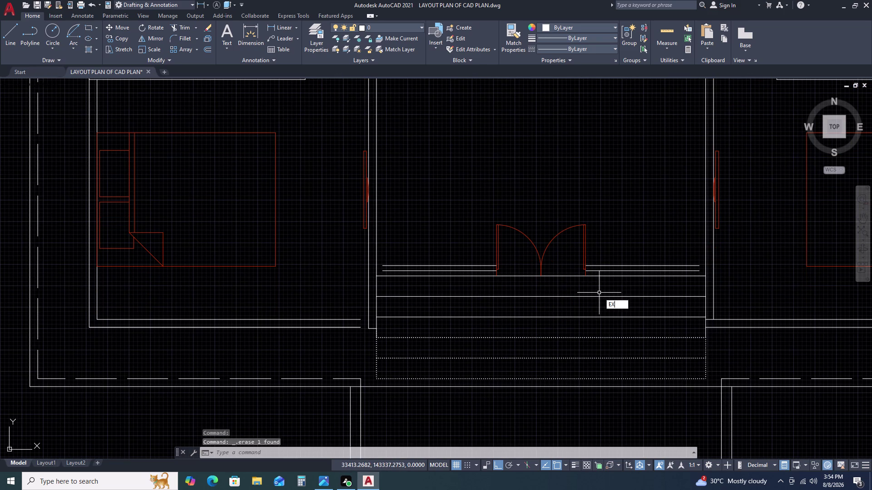
drag(621, 248, 621, 253)
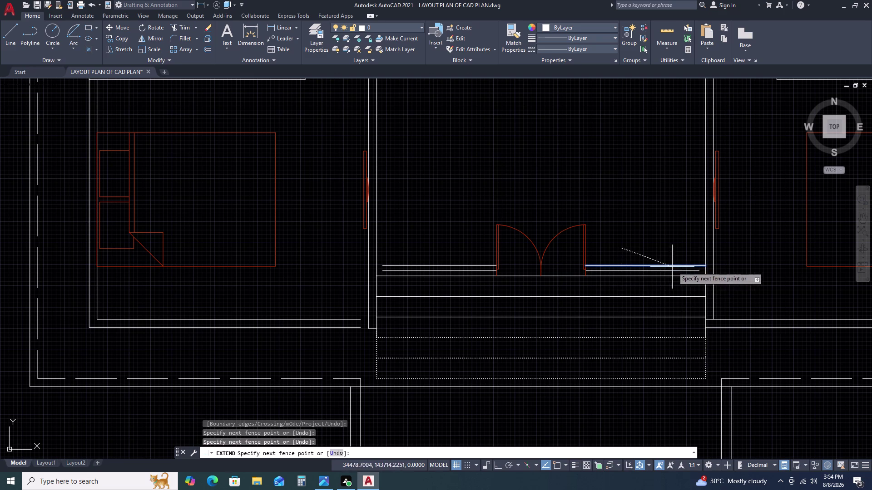
click(690, 273)
click(437, 254)
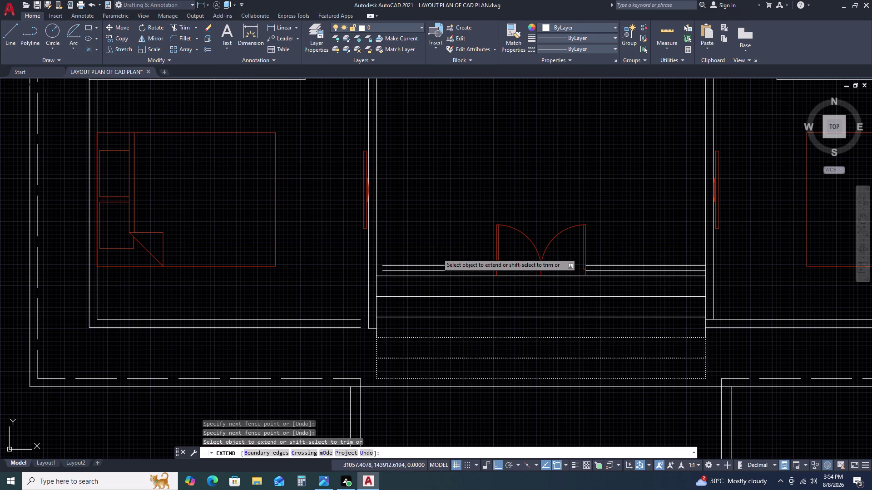
click(398, 280)
key(Escape)
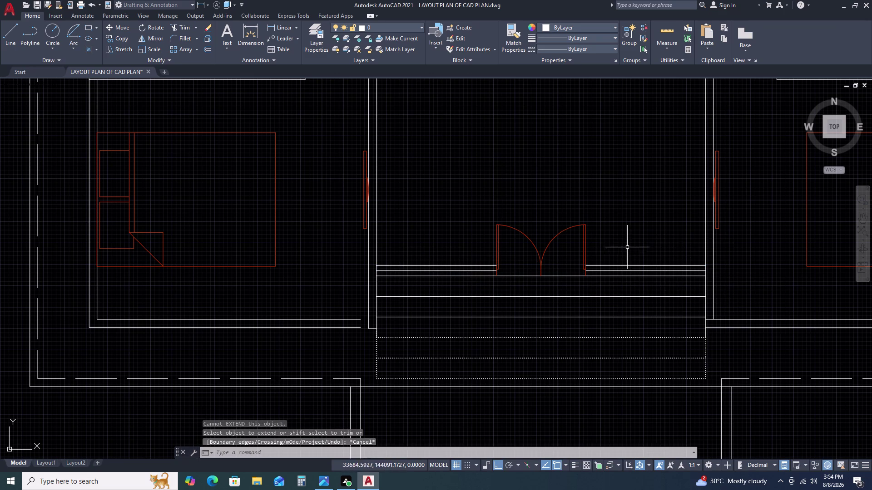
scroll(down, 3)
scroll(down, 3)
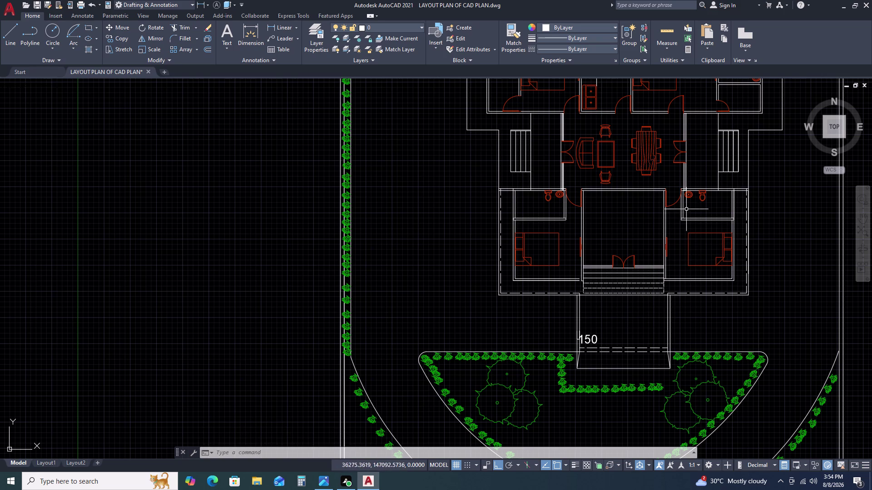
scroll(down, 3)
scroll(down, 3)
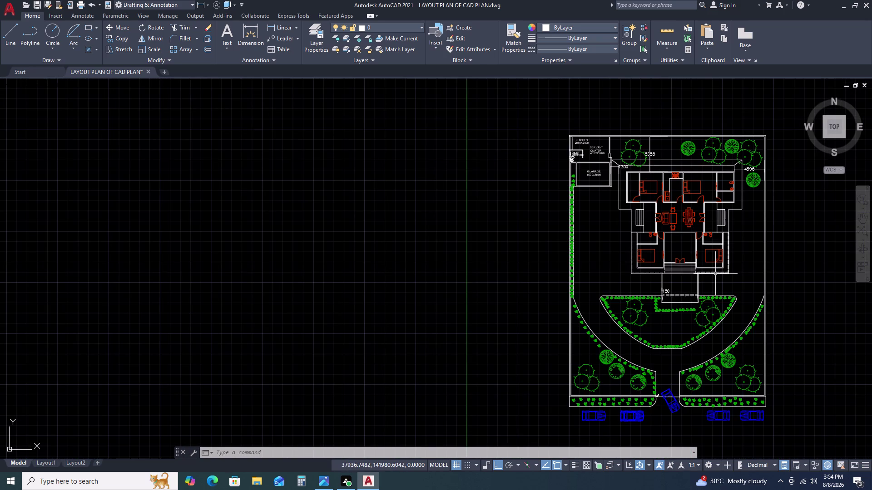
scroll(up, 3)
scroll(up, 3)
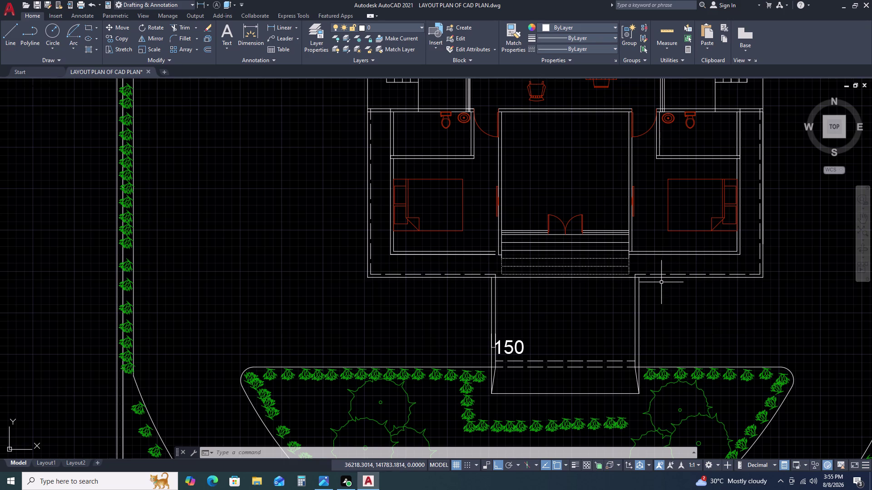
scroll(down, 3)
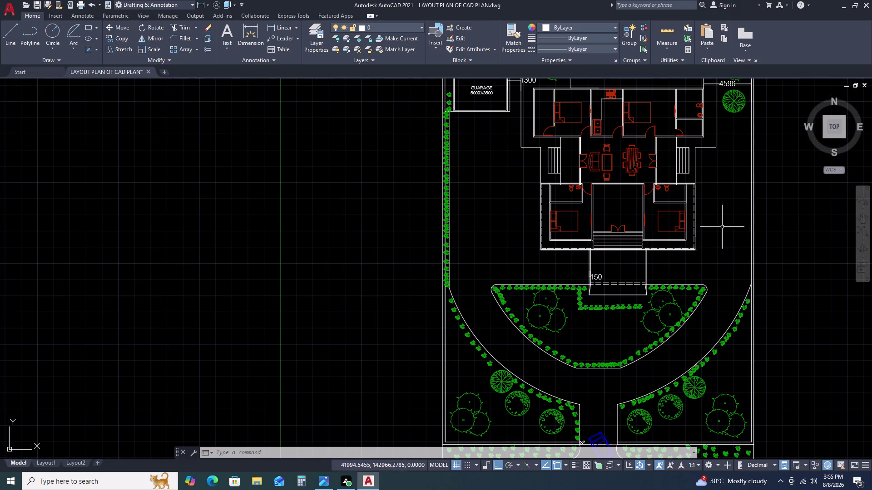
middle_drag(718, 201, 680, 221)
Start a rectangle right of the house, sized by exact dimensions.
text(RE)
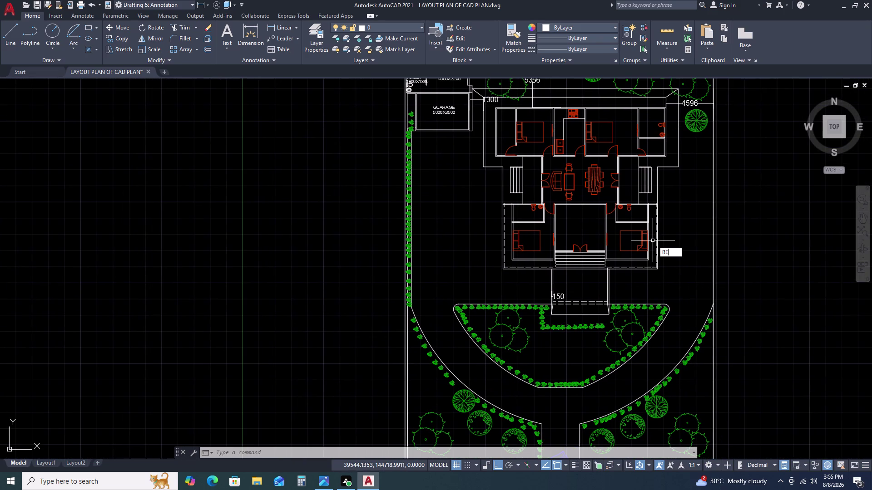
text(C)
key(space)
click(680, 214)
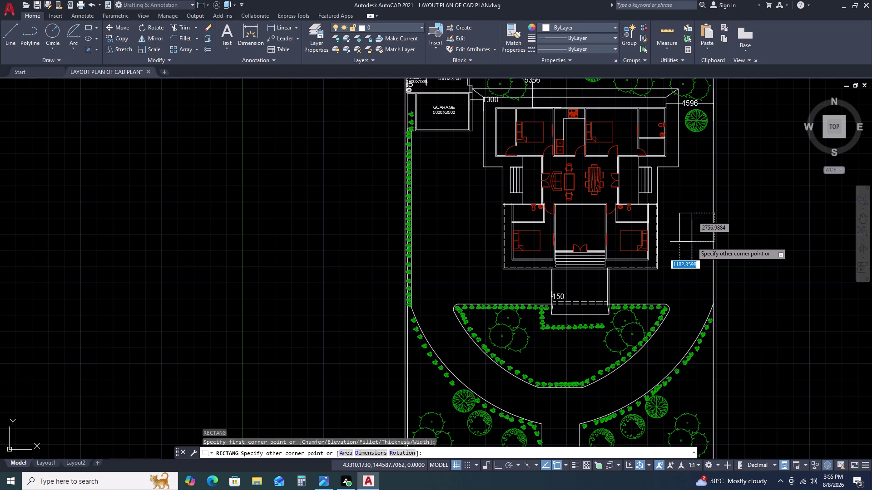
scroll(up, 3)
text(D)
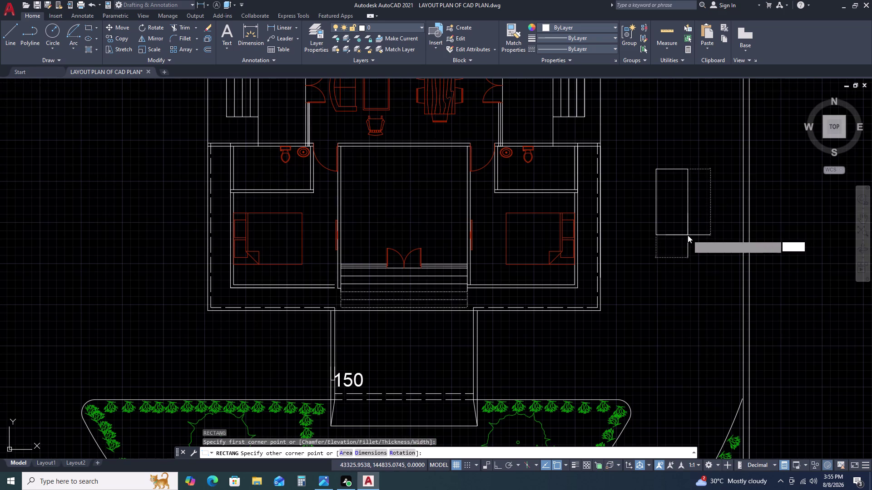
key(space)
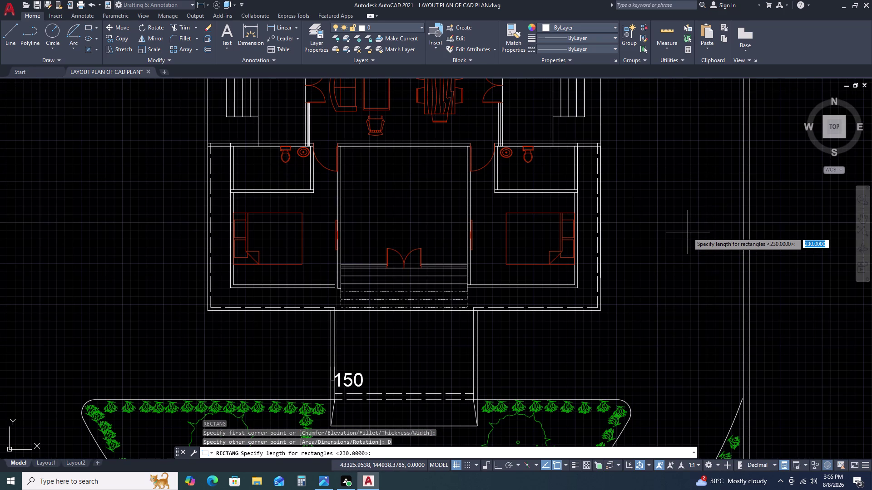
Give that first rectangle a 450 length and 300 width, then finish it.
text(45)
text(0)
key(space)
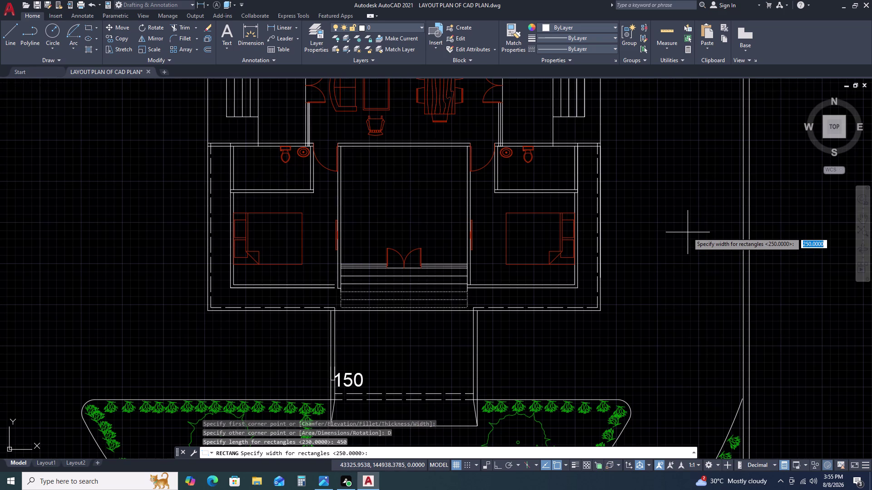
key(3)
key(2)
key(BackSpace)
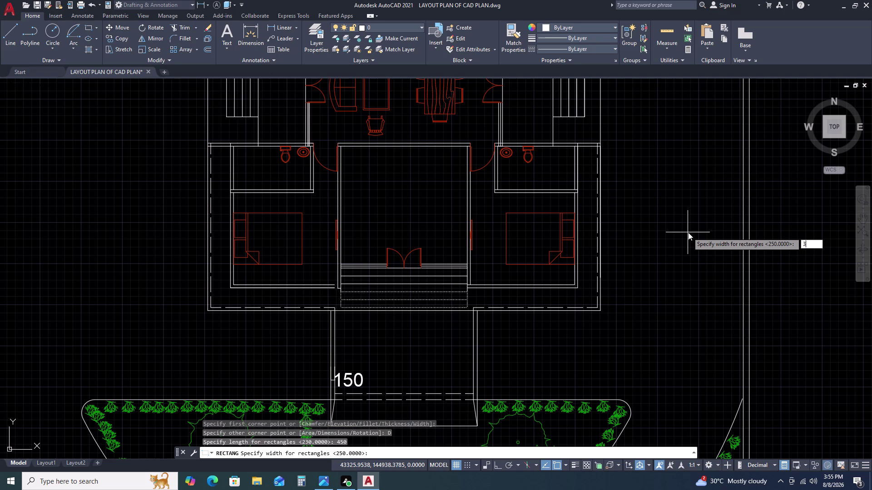
text(00)
key(space)
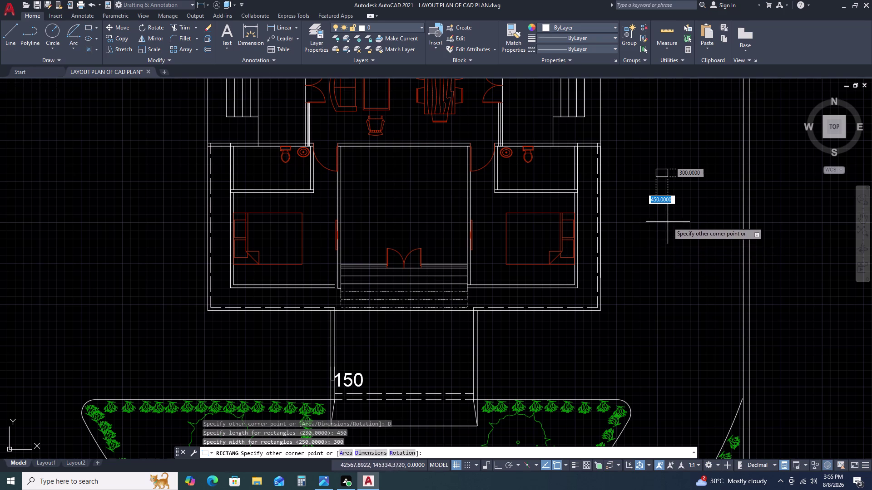
key(Escape)
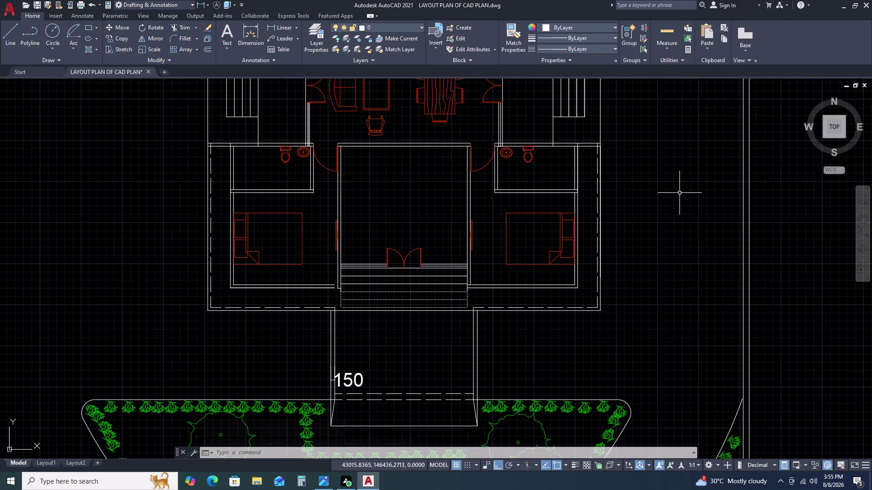
Start another rectangle with zero line width, sized by dimensions.
key(r)
key(e)
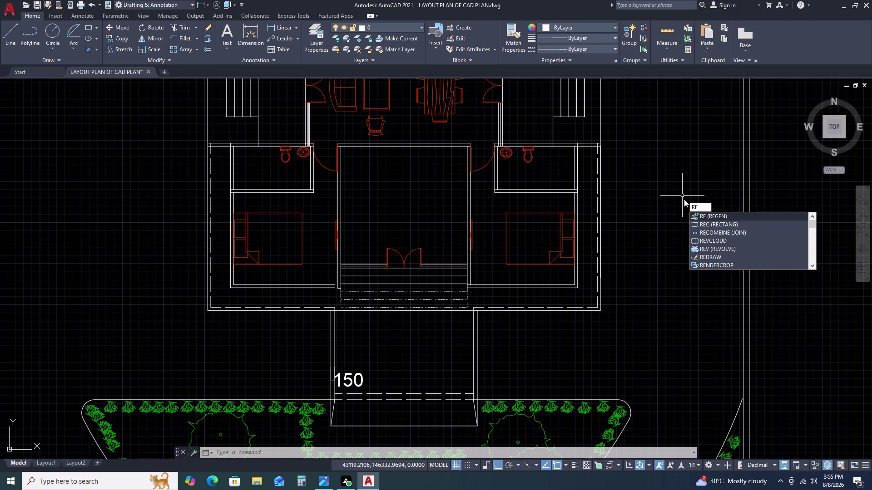
text(C)
key(space)
text(23)
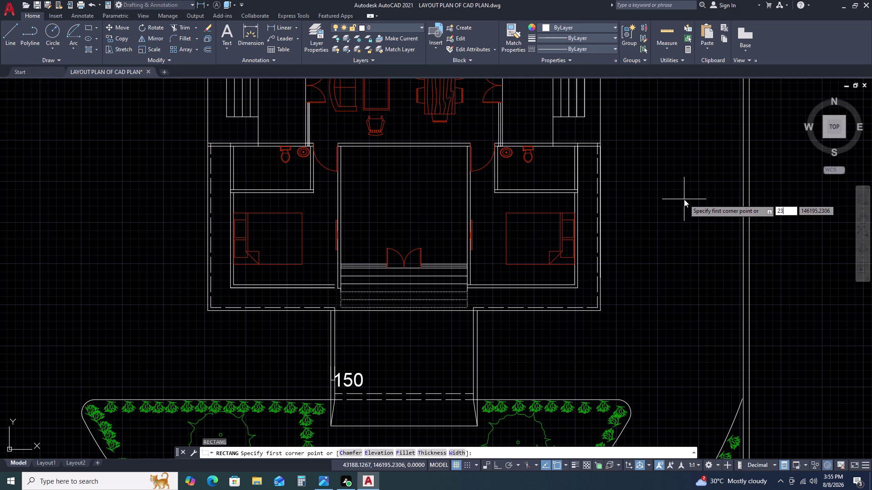
text(0)
key(space)
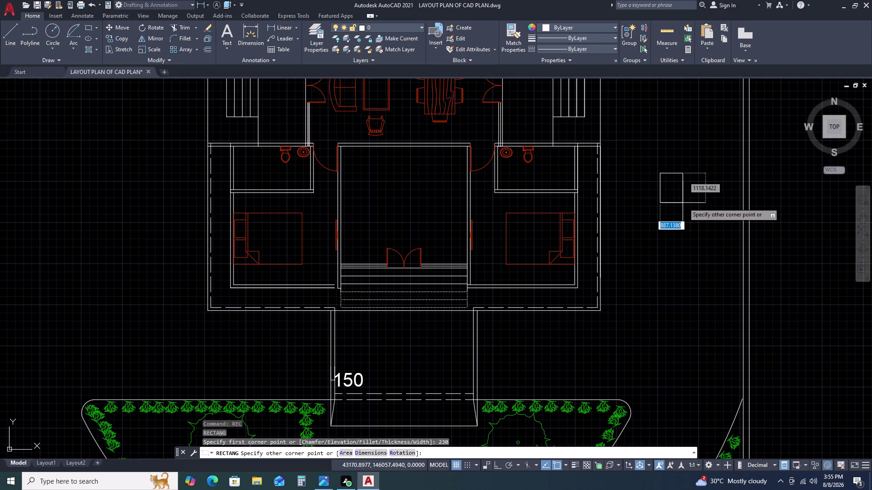
text(D)
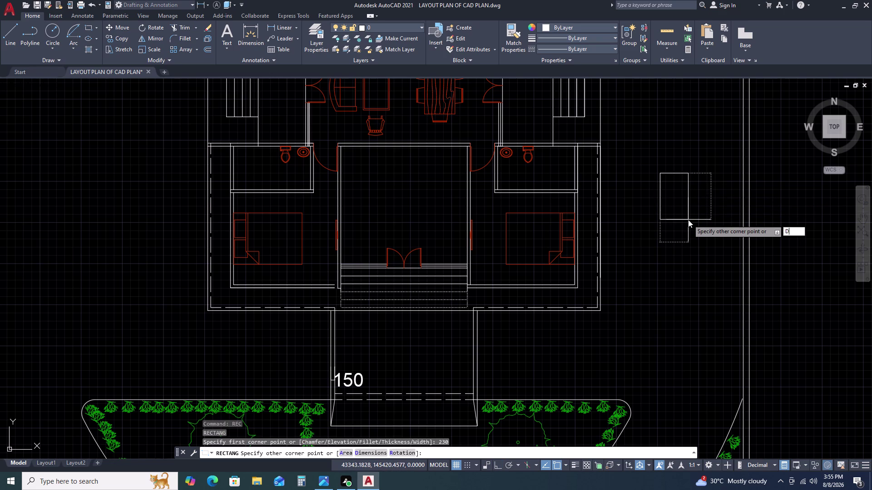
key(space)
Place a 230 by 400 rectangle beside the building.
key(3)
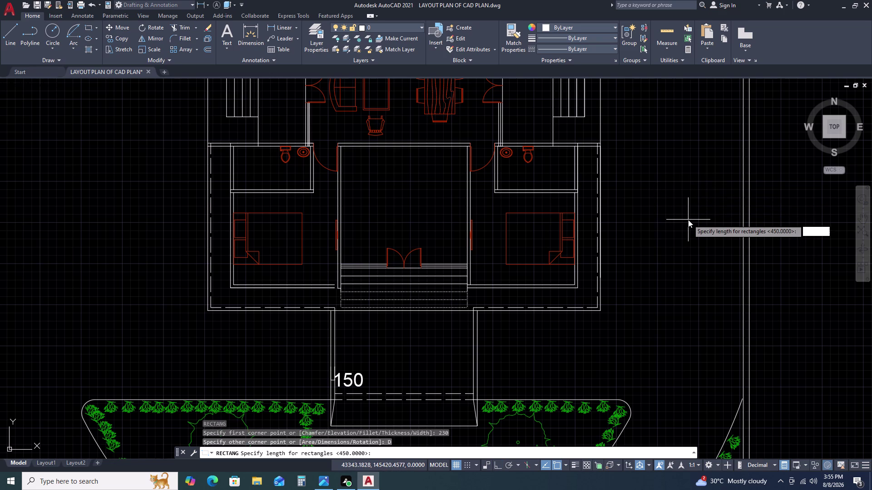
key(BackSpace)
key(2)
text(30)
key(space)
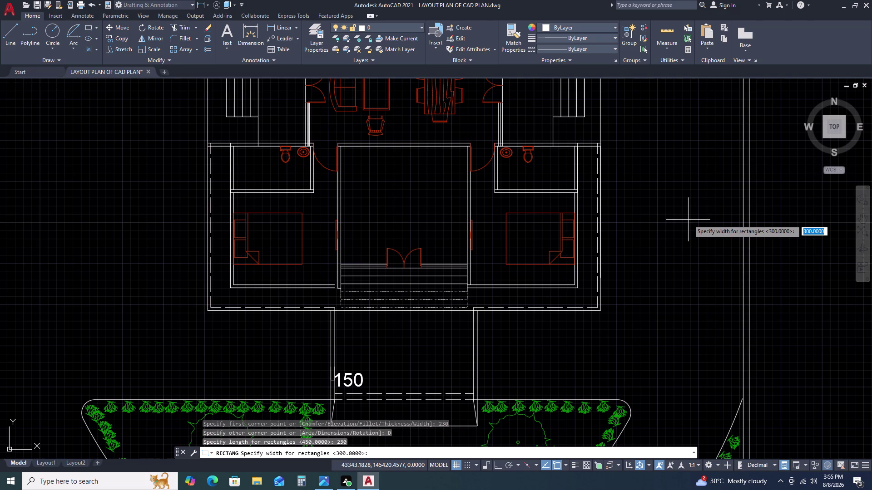
key(4)
text(00)
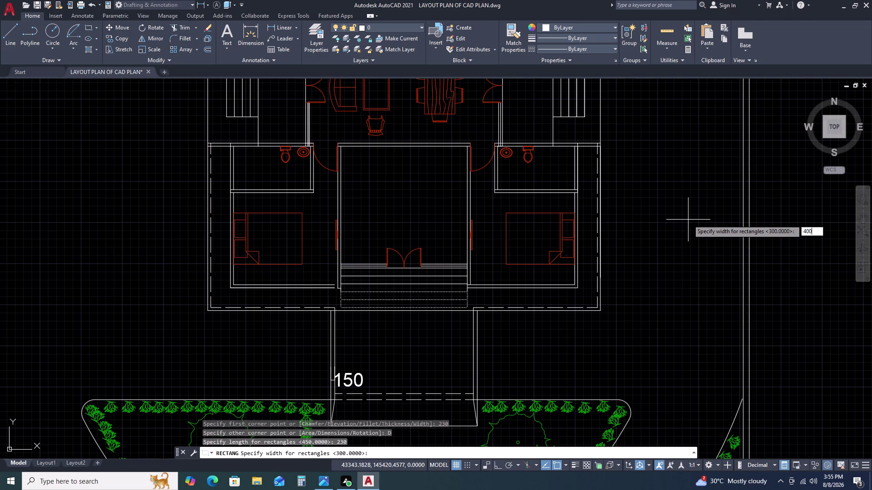
key(space)
click(689, 222)
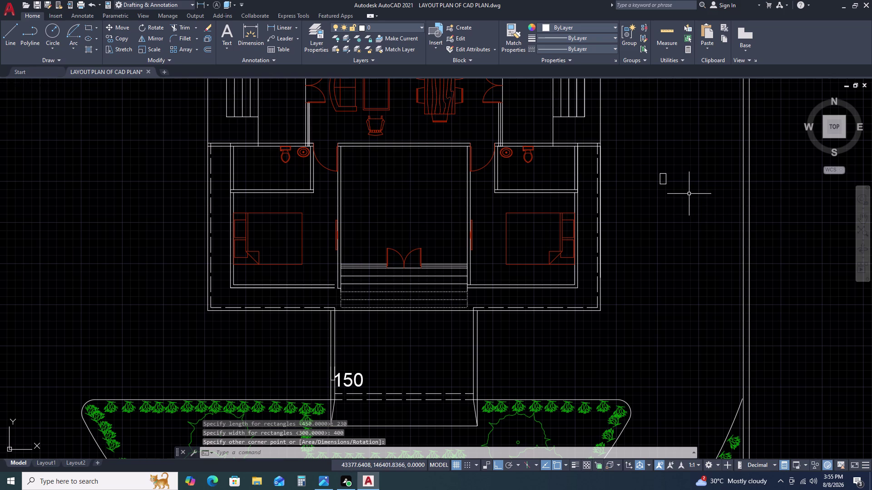
text(H)
key(space)
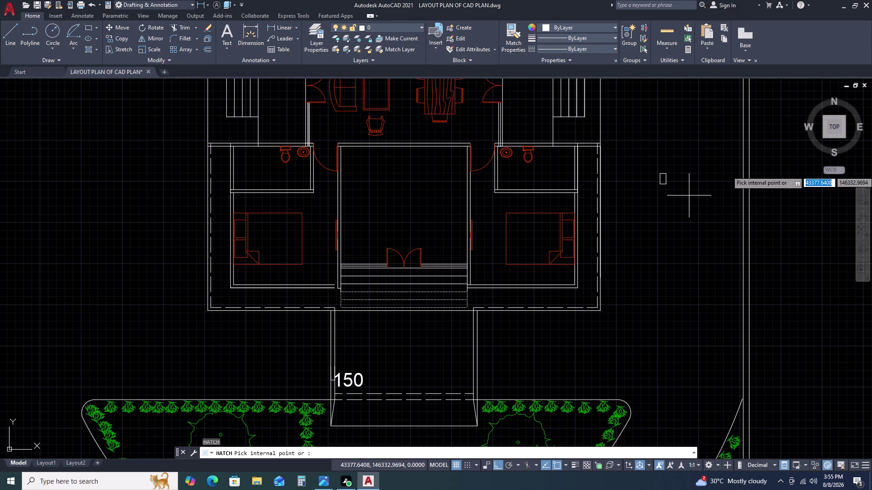
Cancel the hatch fill and window-select the small rectangle to move it.
click(664, 178)
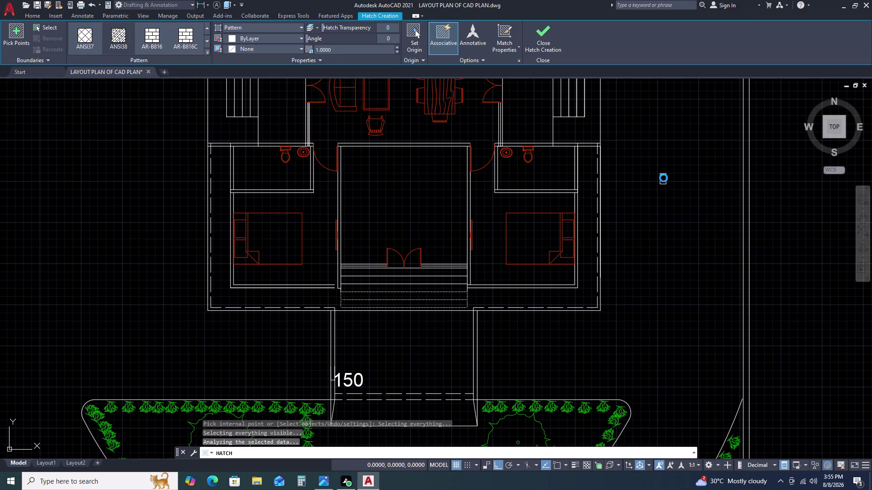
key(Escape)
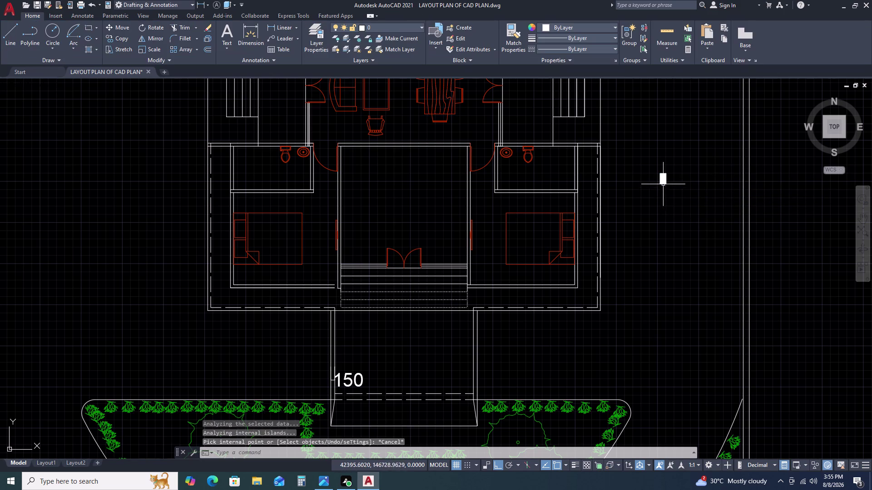
scroll(up, 3)
click(671, 174)
click(654, 201)
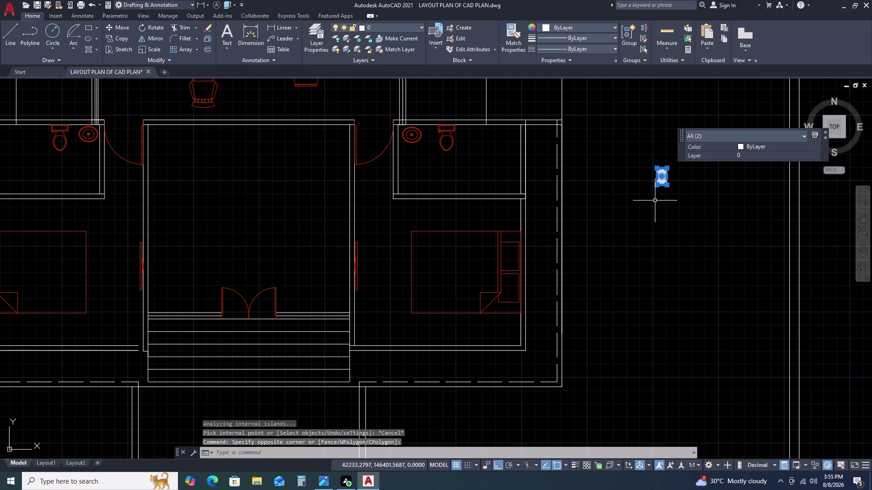
key(m)
key(space)
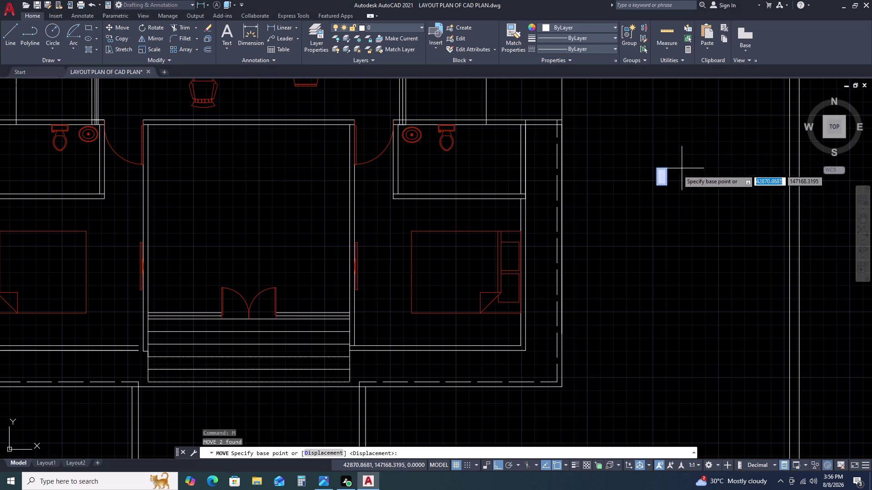
With ortho off, move the small rectangle beside the house's right corner.
double_click(665, 169)
scroll(down, 3)
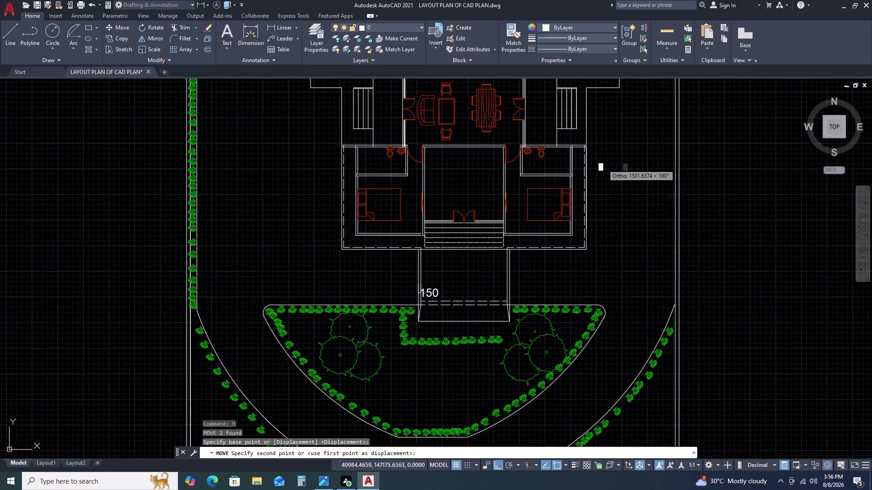
scroll(down, 3)
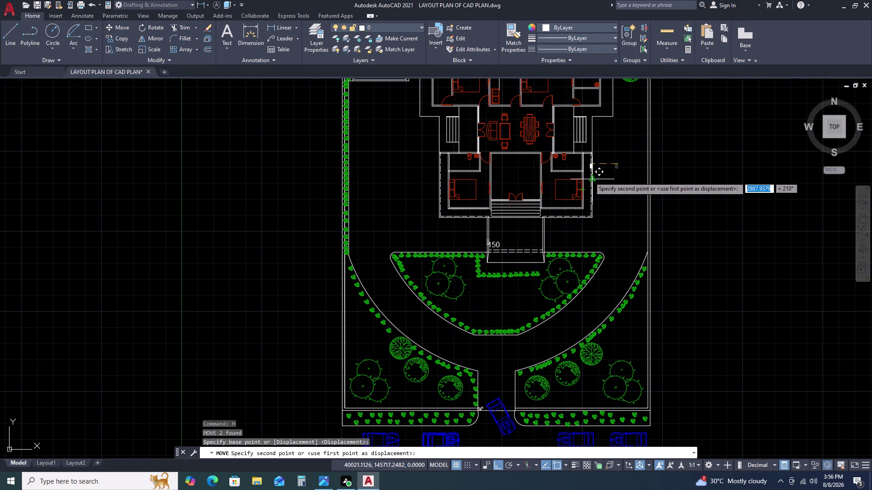
key(F8)
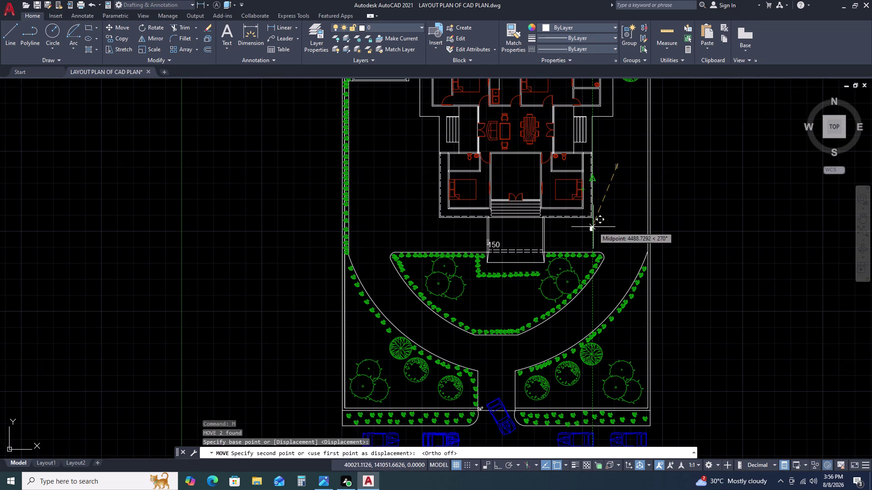
scroll(up, 3)
scroll(up, 3)
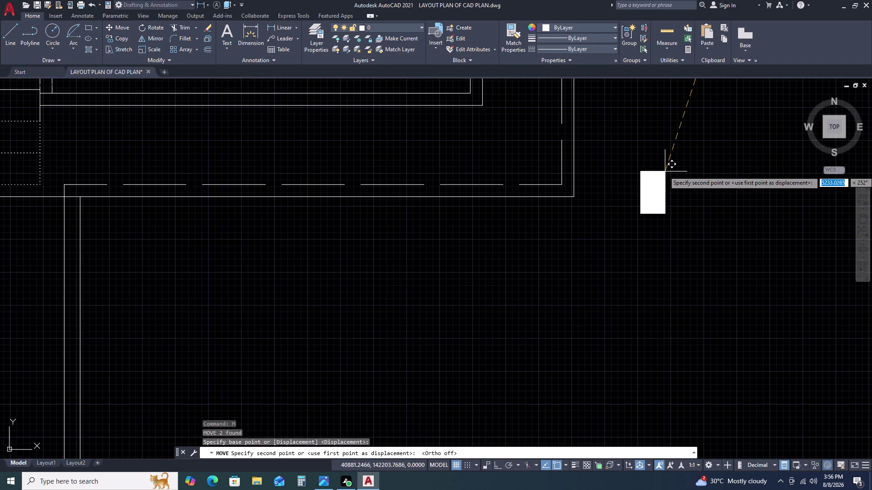
click(667, 171)
scroll(down, 3)
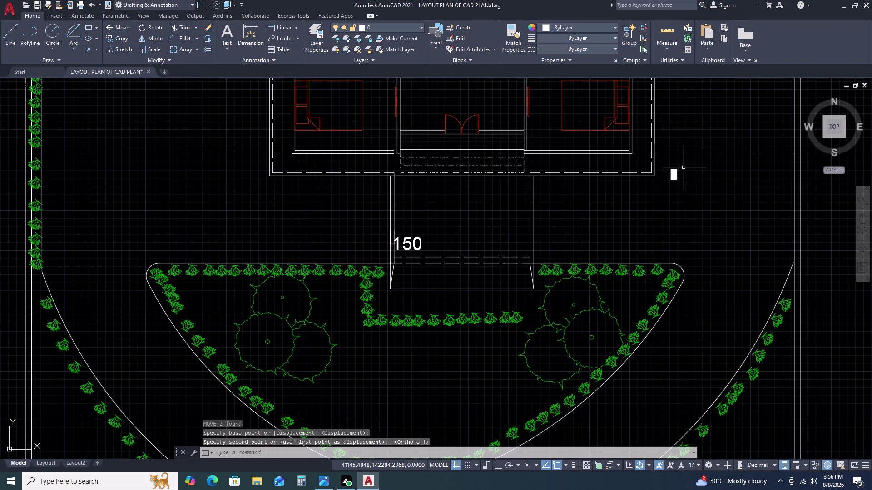
Reselect the small rectangle pieces and delete them.
double_click(687, 160)
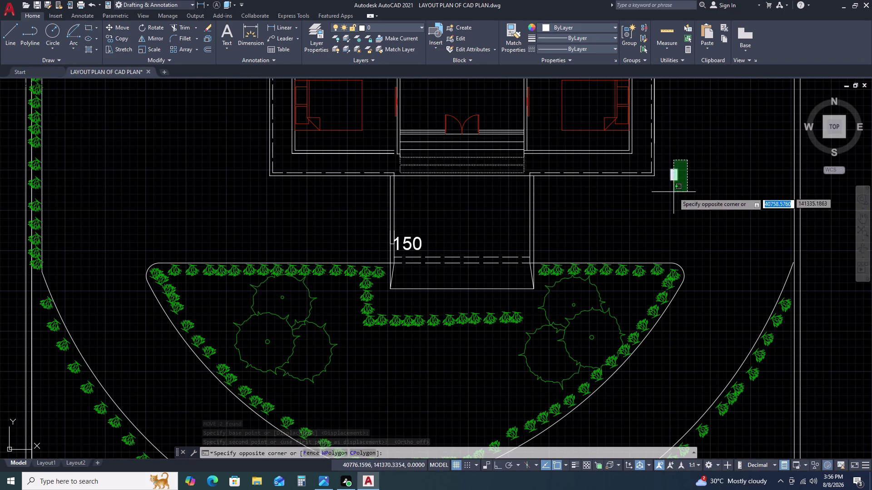
double_click(670, 196)
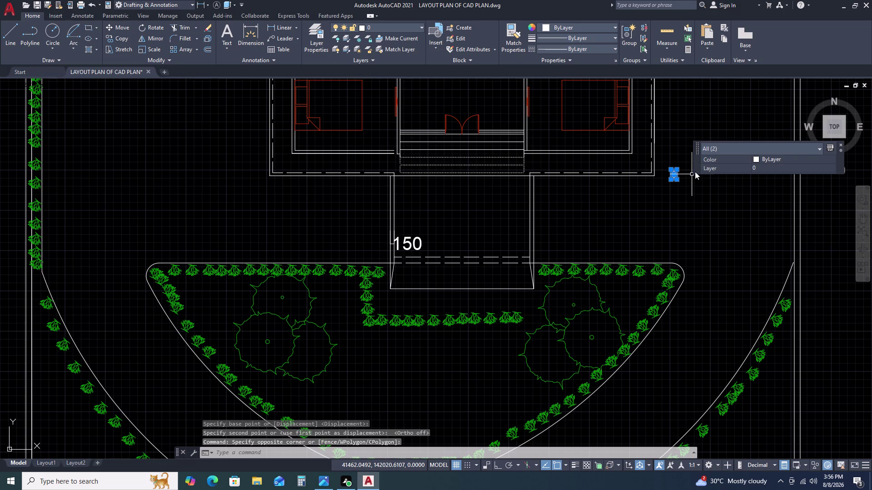
key(Escape)
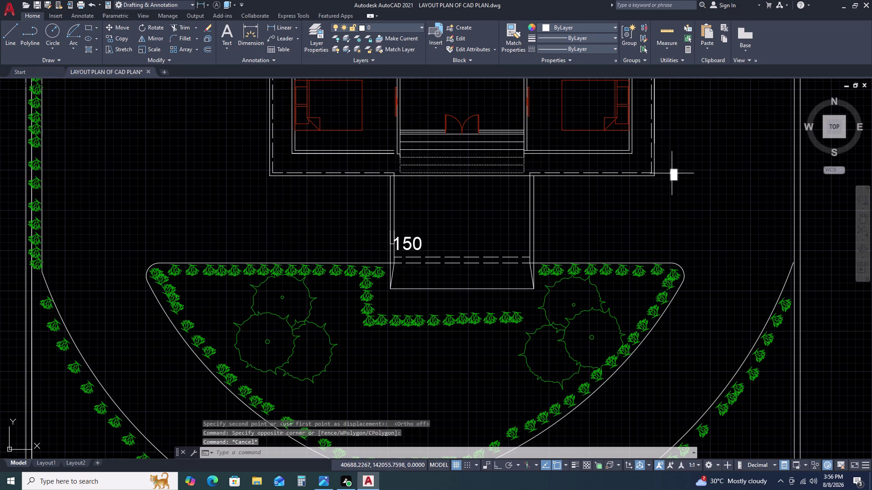
click(677, 167)
click(673, 185)
key(Delete)
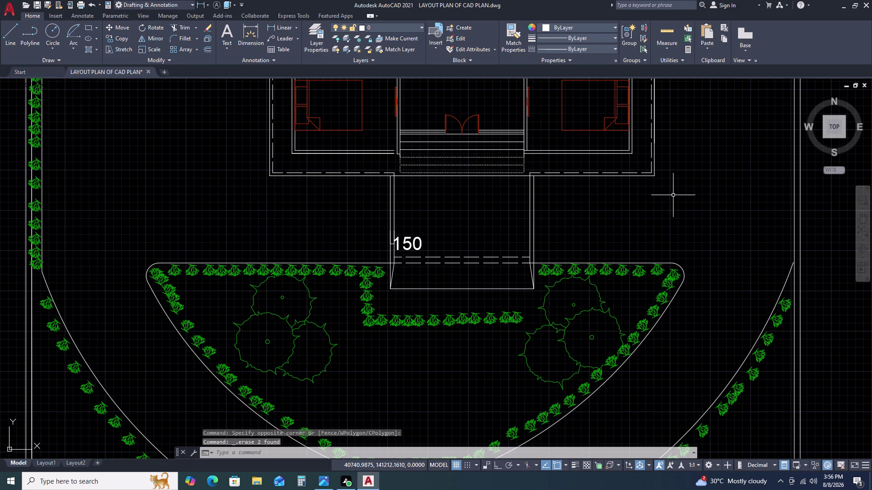
text(REC)
key(space)
Draw a 115 by 400 narrow rectangle beside the building.
click(685, 178)
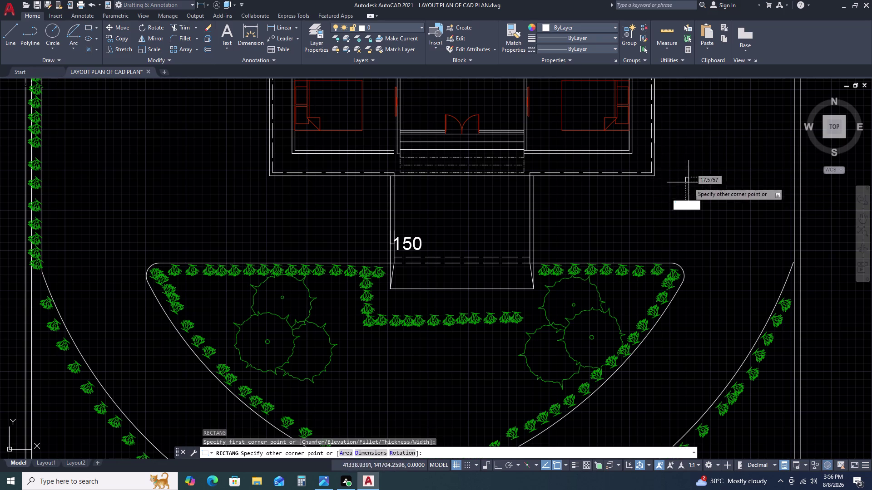
text(D)
key(space)
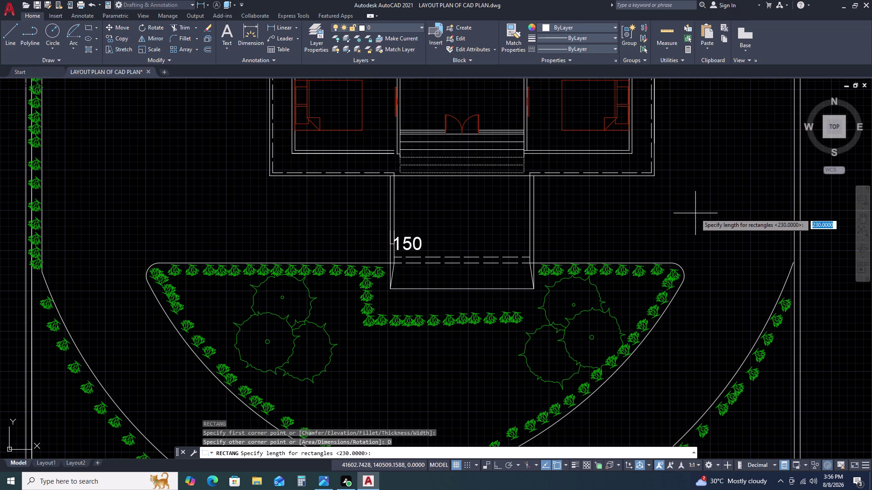
text(11)
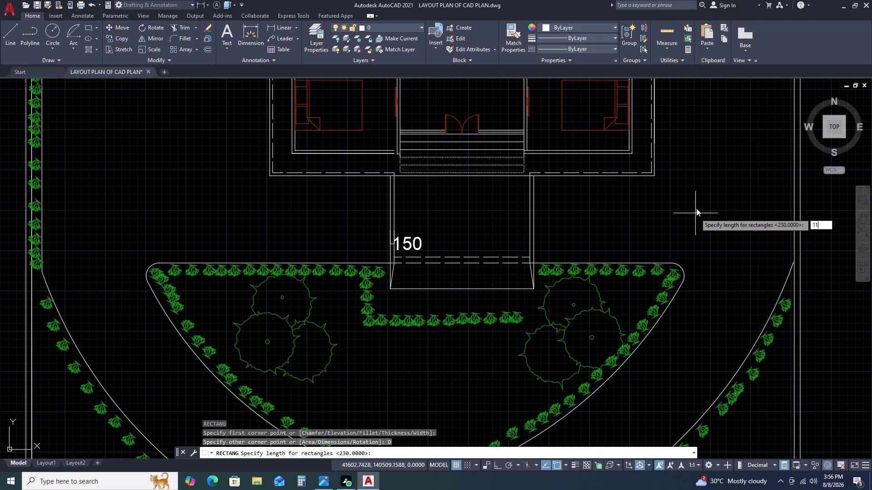
text(5)
key(space)
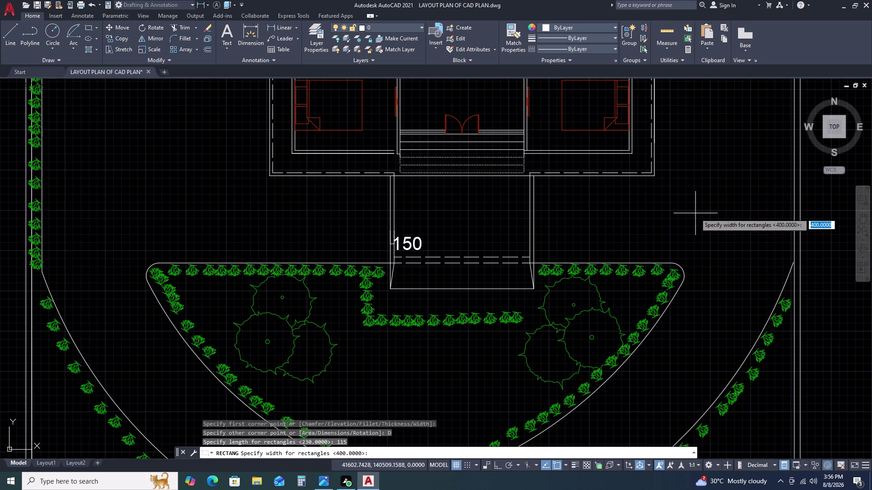
key(space)
click(695, 213)
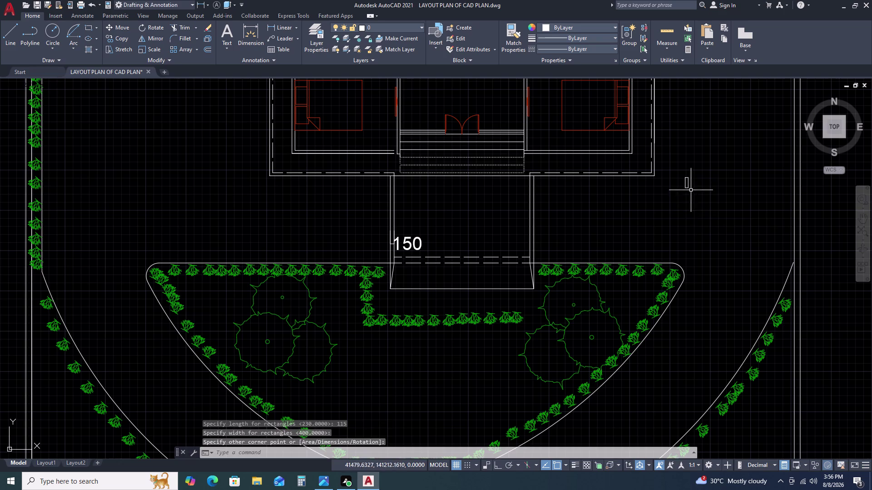
Select the narrow rectangle beside the building.
scroll(up, 3)
click(692, 181)
double_click(655, 210)
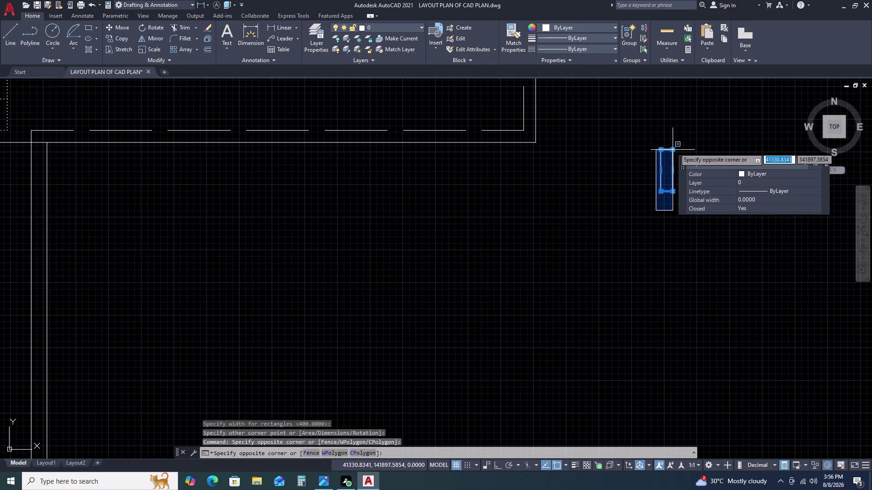
click(674, 148)
key(Escape)
double_click(671, 152)
click(666, 151)
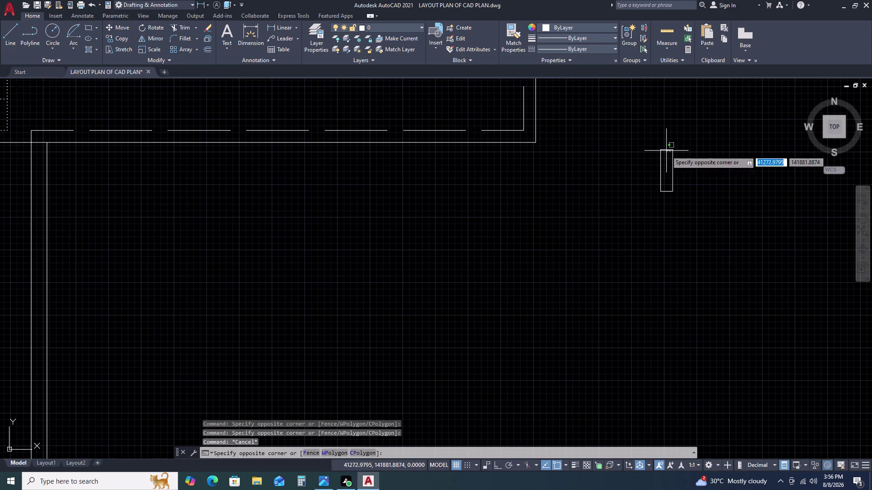
Stretch the rectangle's top edge by 100.
click(666, 150)
scroll(up, 3)
click(665, 149)
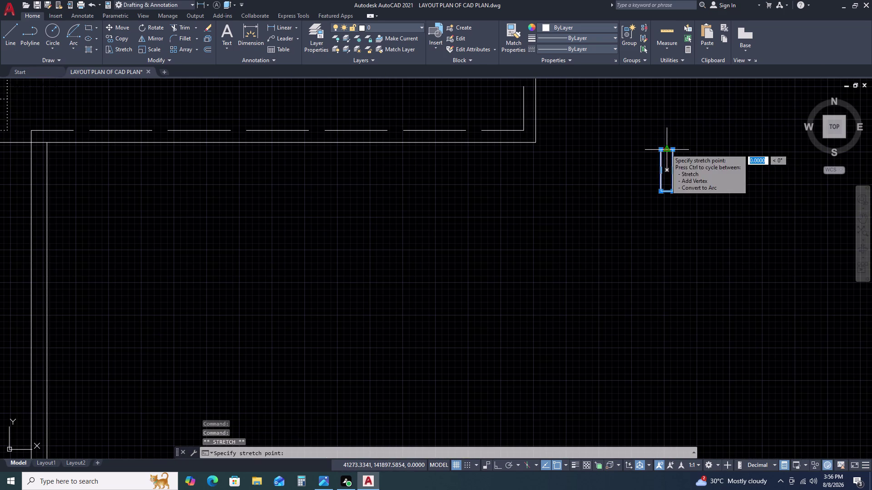
text(1)
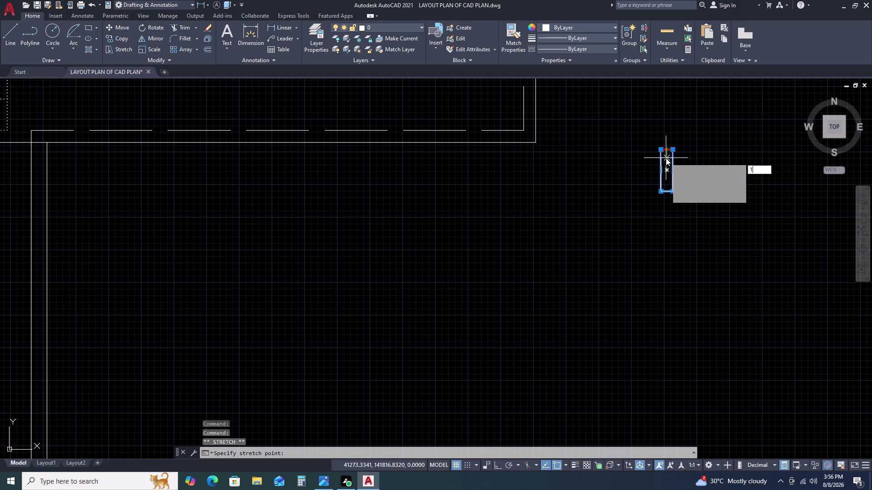
text(00)
key(space)
scroll(up, 3)
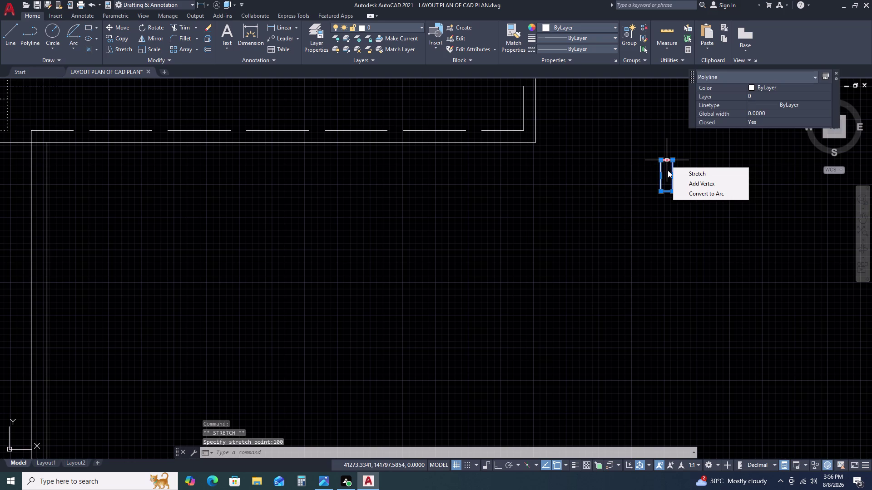
key(Escape)
key(Escape)
Fill the narrow rectangle with a solid hatch.
text(H)
key(space)
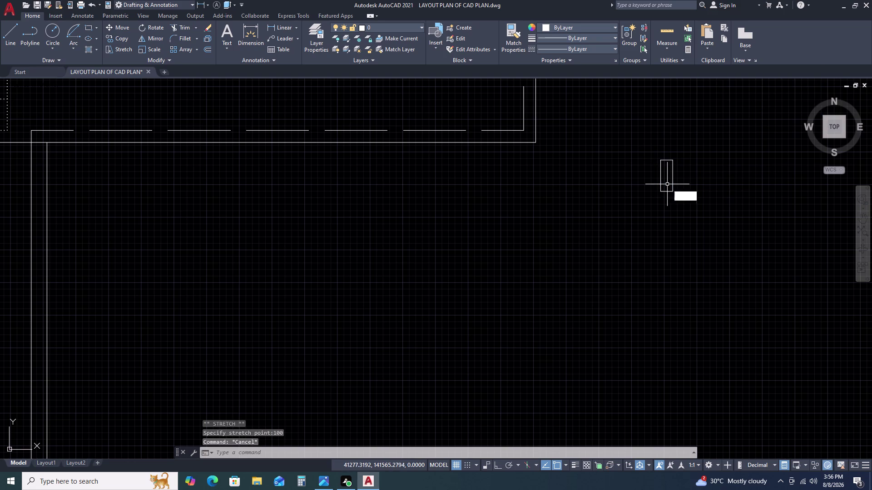
scroll(down, 3)
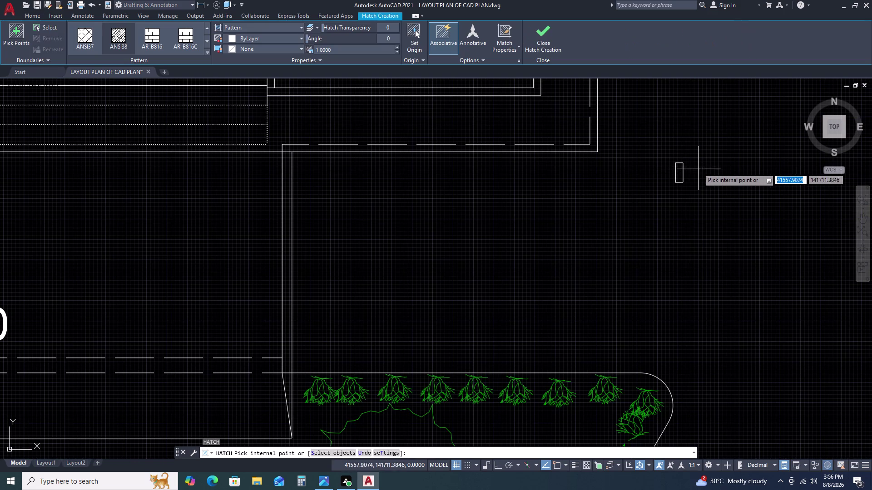
double_click(681, 170)
key(Escape)
key(Escape)
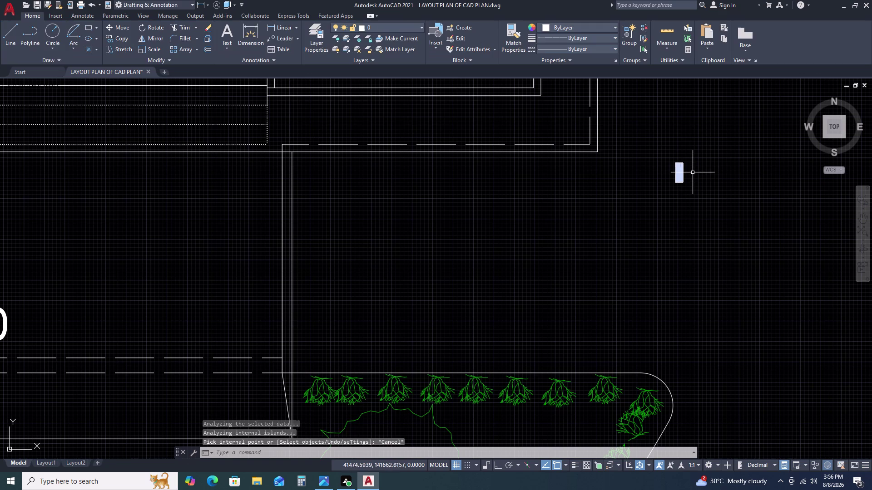
key(Escape)
Select the solid-filled white rectangle.
scroll(up, 3)
scroll(up, 3)
click(762, 163)
double_click(714, 197)
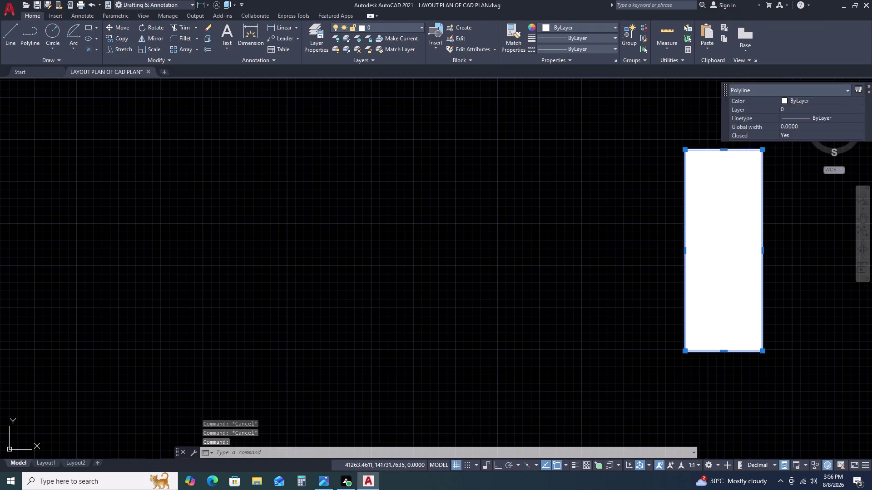
scroll(down, 3)
Move the white block to a first position near the house.
text(M)
key(space)
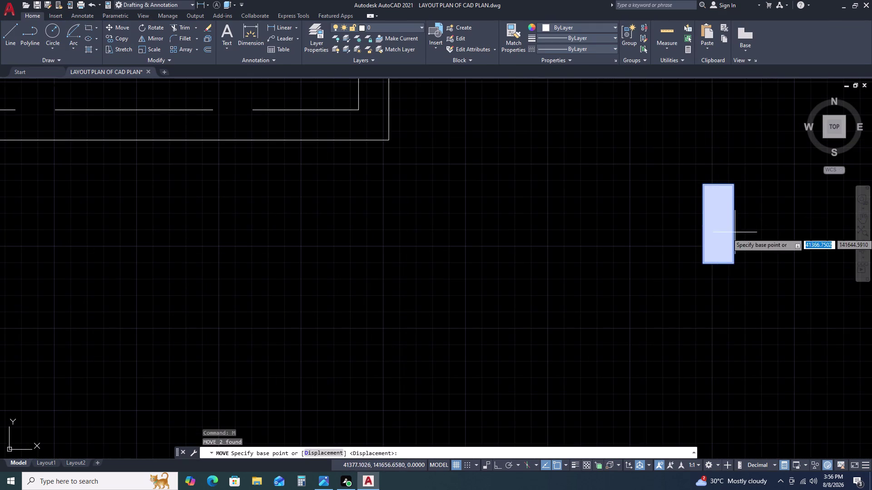
click(719, 263)
scroll(down, 3)
scroll(up, 3)
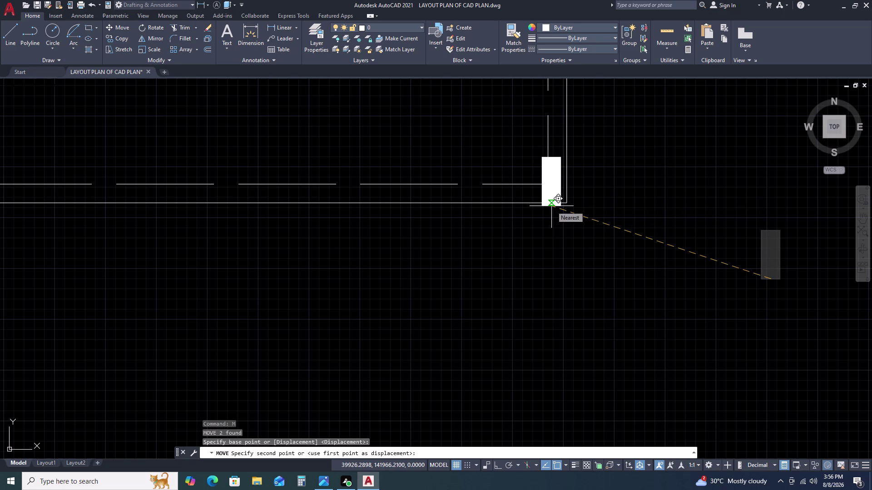
scroll(down, 3)
scroll(down, 3)
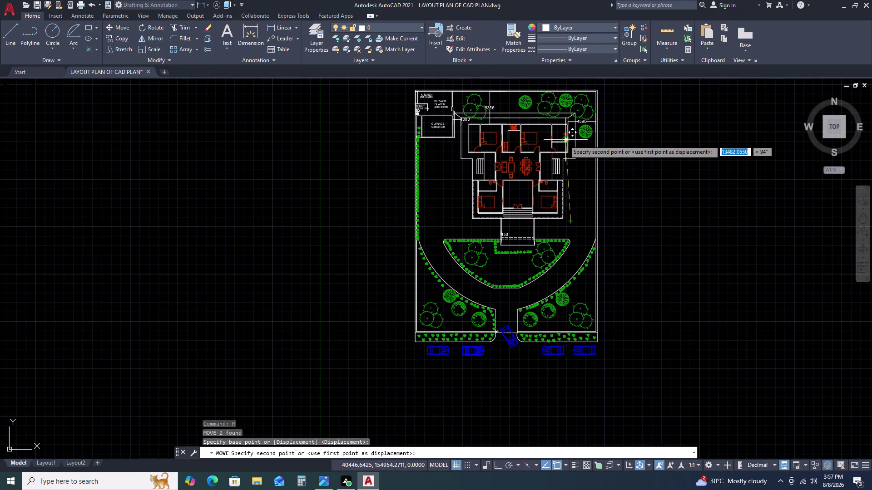
scroll(up, 3)
scroll(up, 3)
click(547, 188)
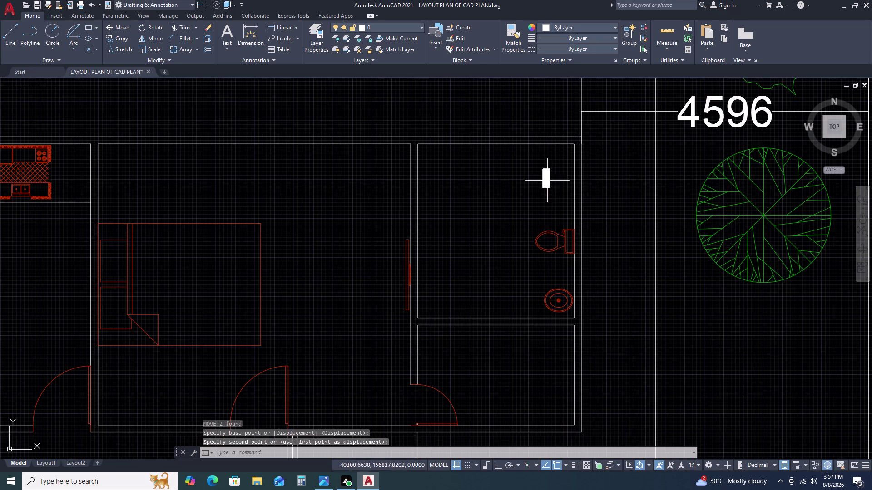
key(Escape)
Reselect the block and its fill and move it beside the wall.
click(554, 175)
click(538, 184)
key(m)
key(space)
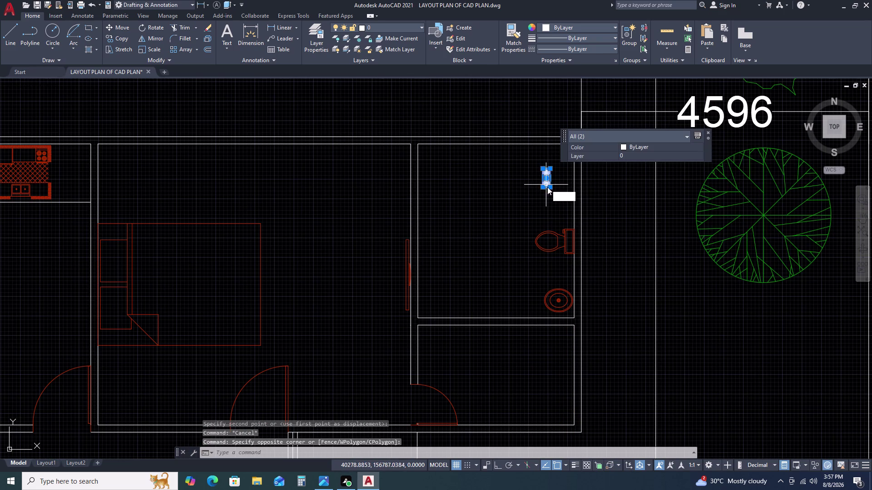
scroll(up, 3)
click(537, 171)
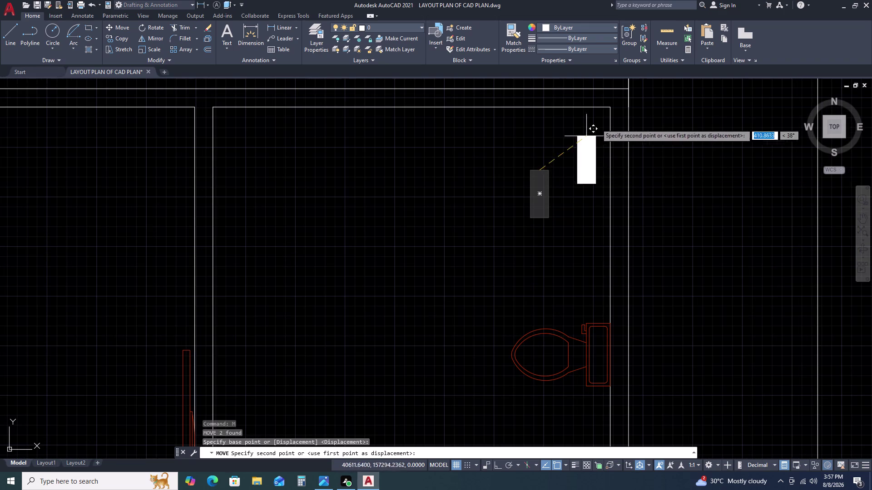
click(661, 117)
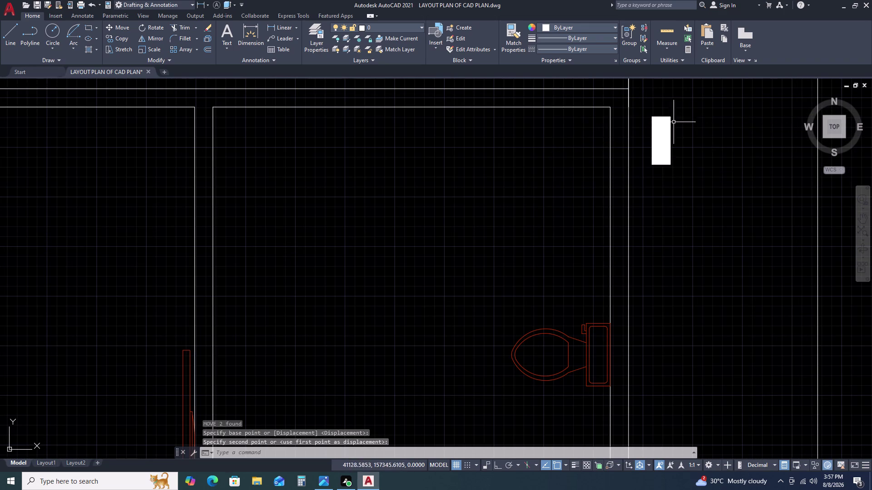
double_click(676, 120)
click(646, 157)
Snap the block's corner onto the upper right outer wall corner.
text(M)
key(space)
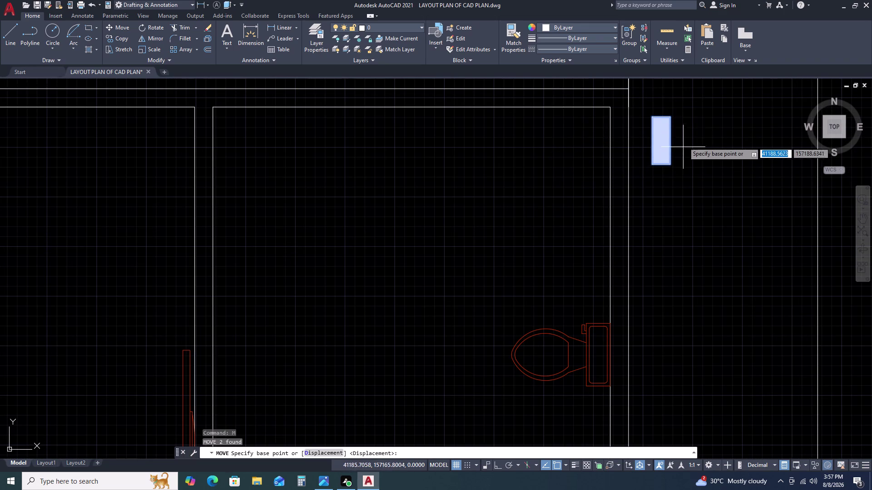
click(667, 117)
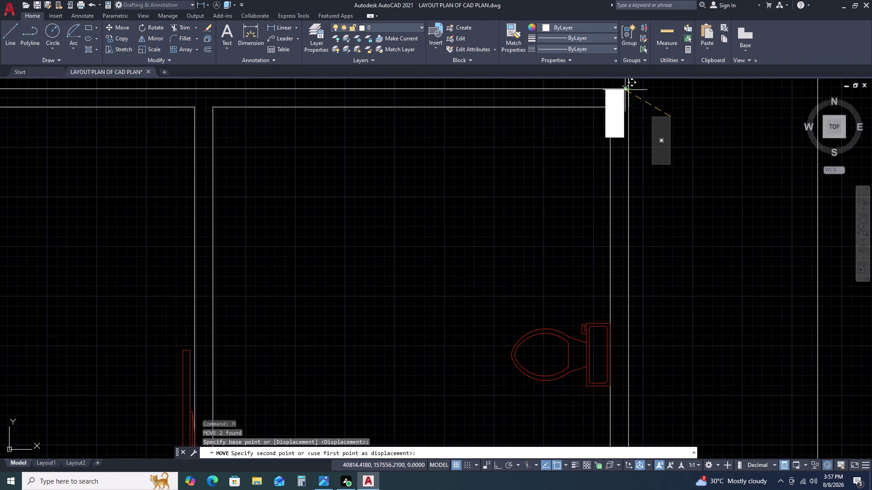
click(627, 89)
scroll(down, 3)
scroll(down, 3)
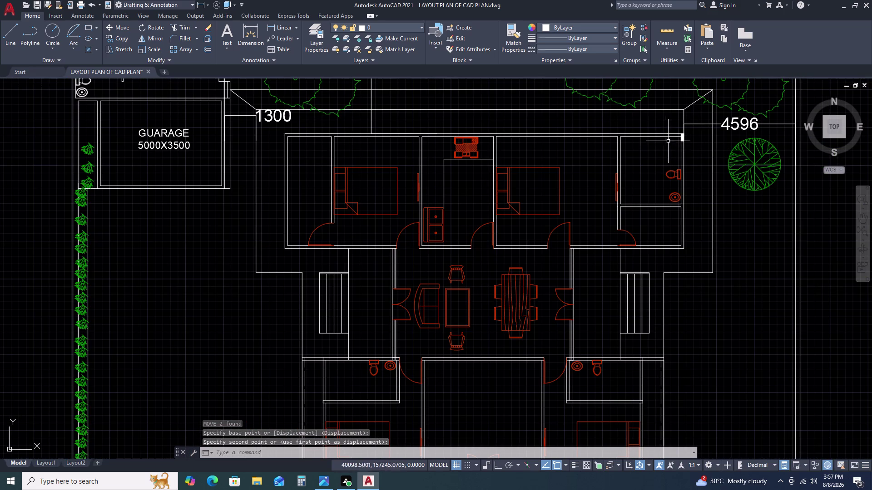
scroll(up, 3)
scroll(up, 3)
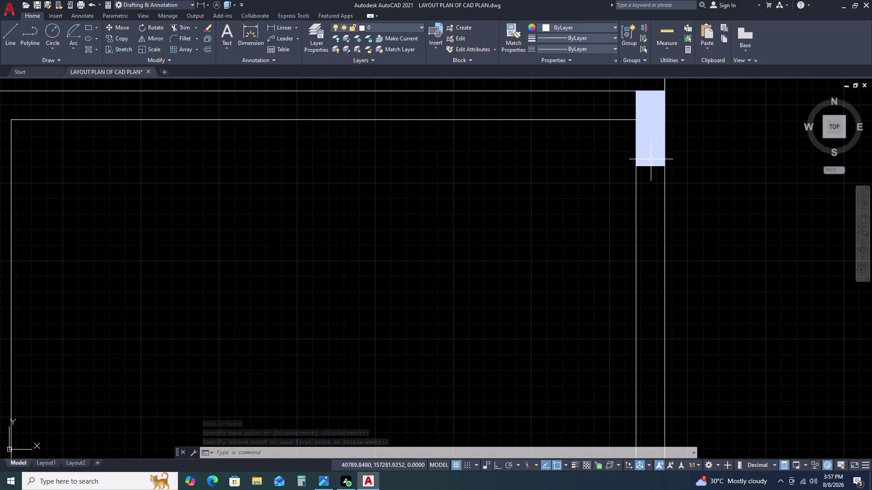
Window-select the block and its fill, then stretch its bottom edge 100 units.
click(652, 159)
click(649, 174)
key(Escape)
key(Escape)
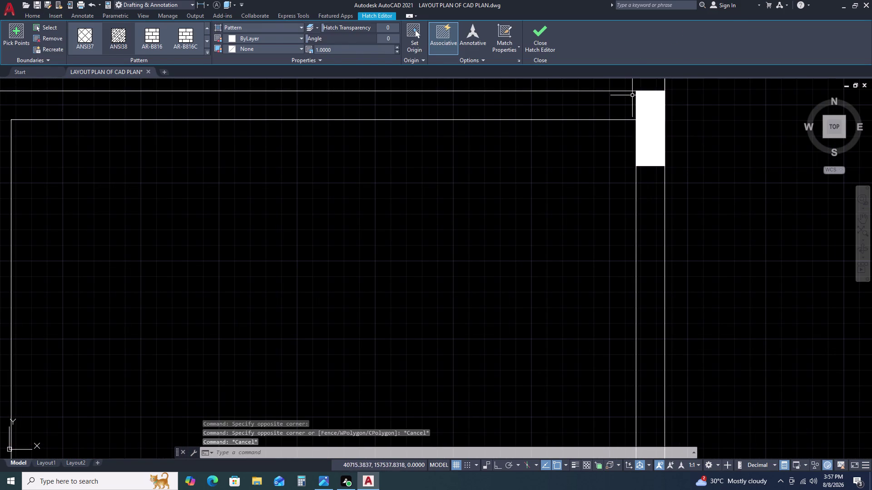
key(Escape)
click(628, 84)
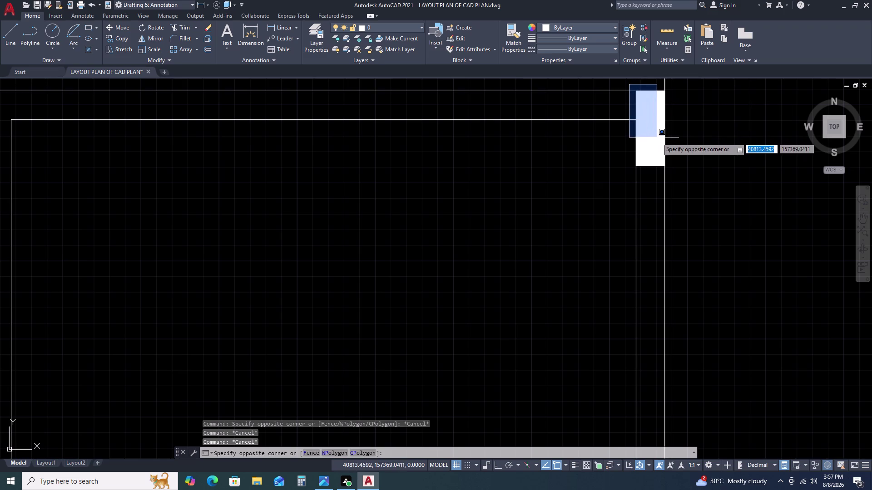
click(671, 182)
scroll(up, 3)
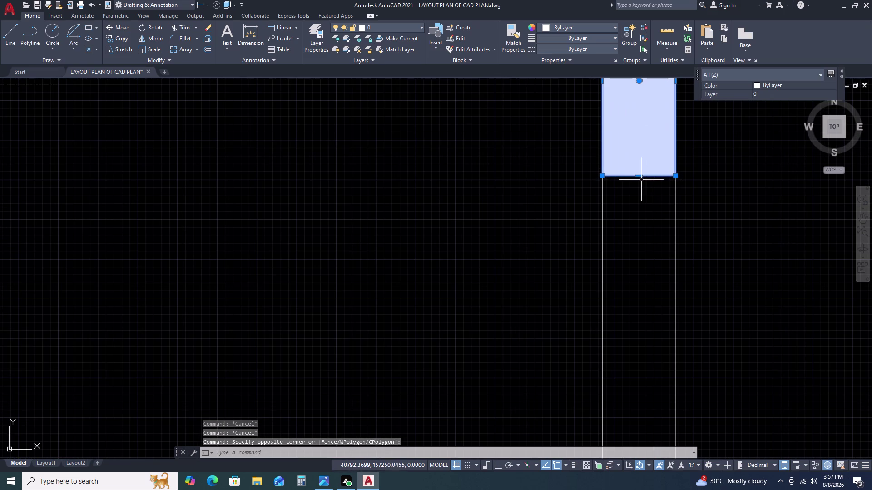
click(640, 174)
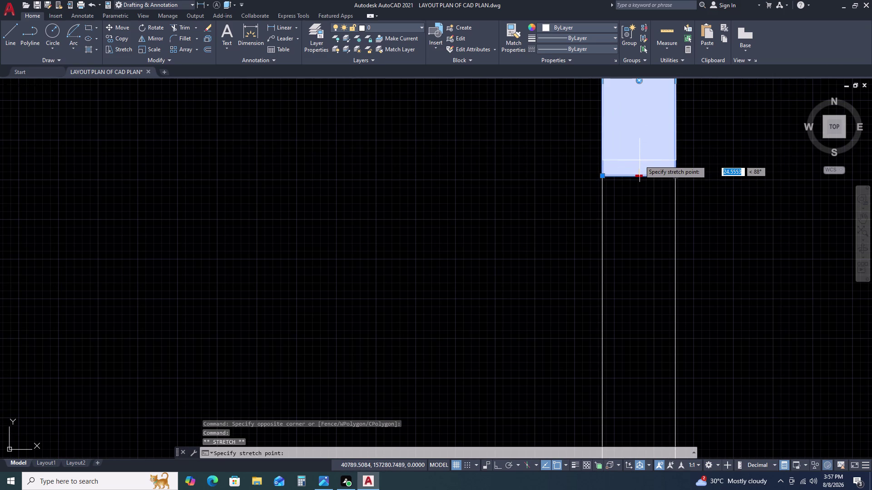
text(100)
key(space)
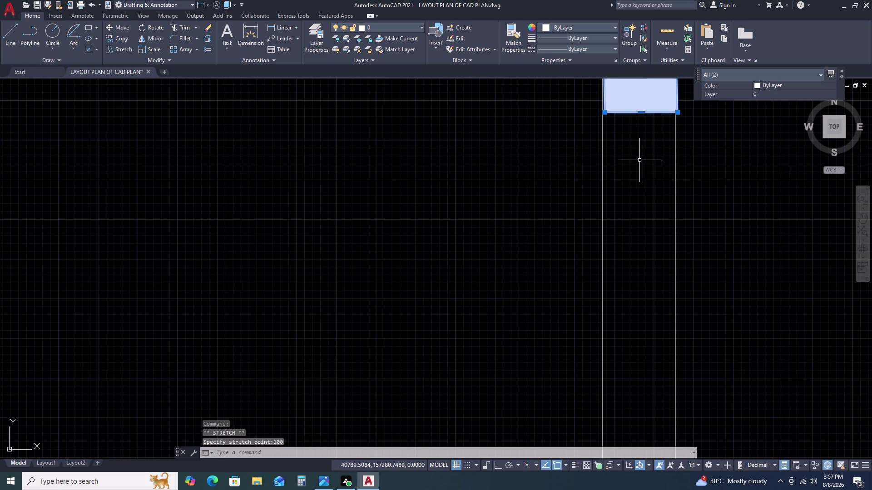
scroll(down, 3)
key(Escape)
Clear stray selections and pan along the wall lines to centre the block.
scroll(up, 3)
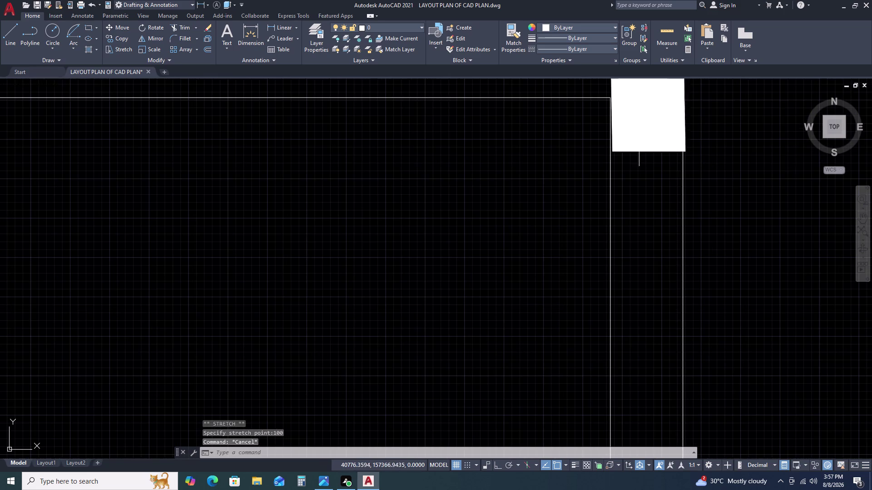
click(645, 140)
click(634, 169)
key(Escape)
key(Escape)
scroll(down, 3)
key(Escape)
middle_drag(636, 164, 611, 193)
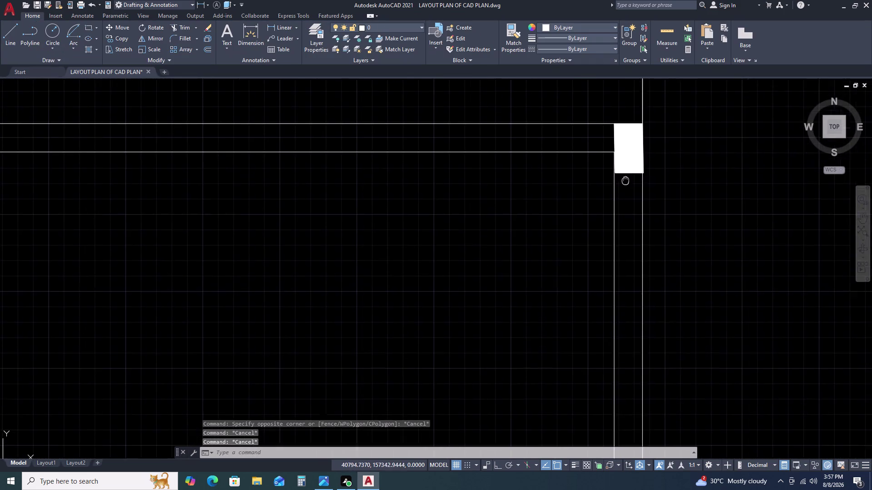
middle_drag(611, 193, 596, 205)
scroll(down, 3)
scroll(up, 3)
Reselect the block and stretch its bottom corner to the wall line.
click(585, 248)
drag(585, 248, 578, 243)
double_click(567, 223)
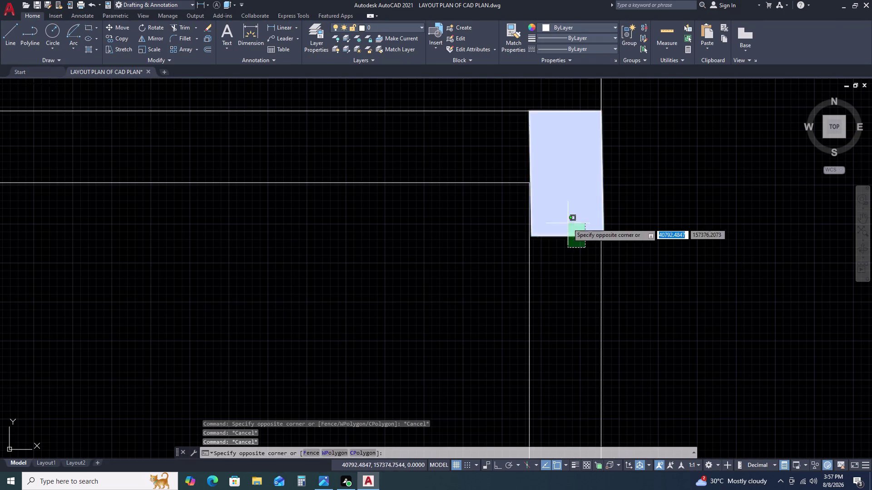
scroll(up, 3)
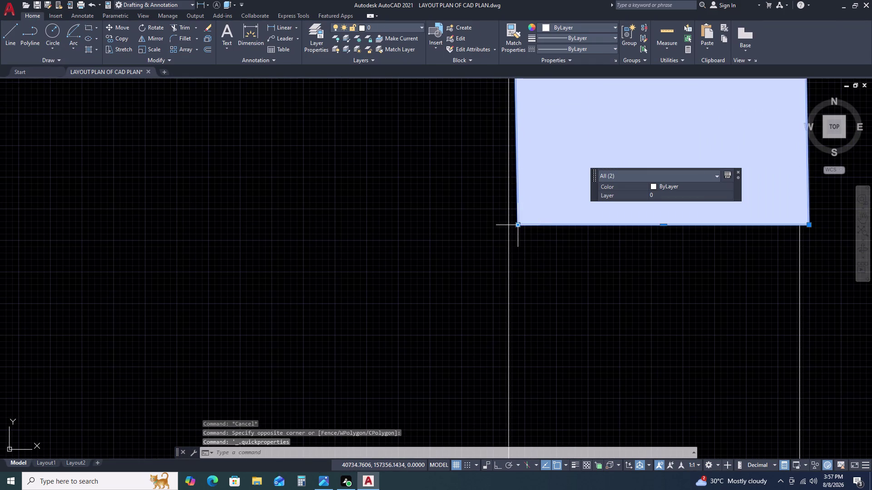
click(517, 224)
double_click(506, 225)
scroll(down, 3)
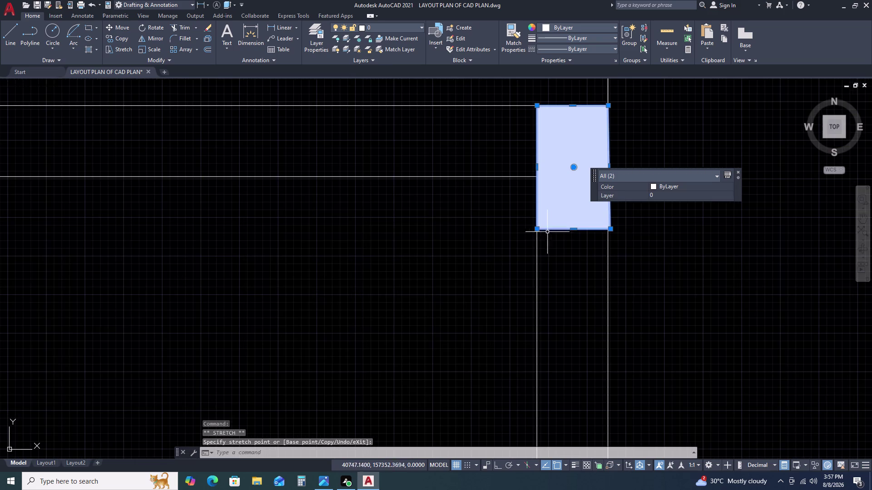
scroll(up, 3)
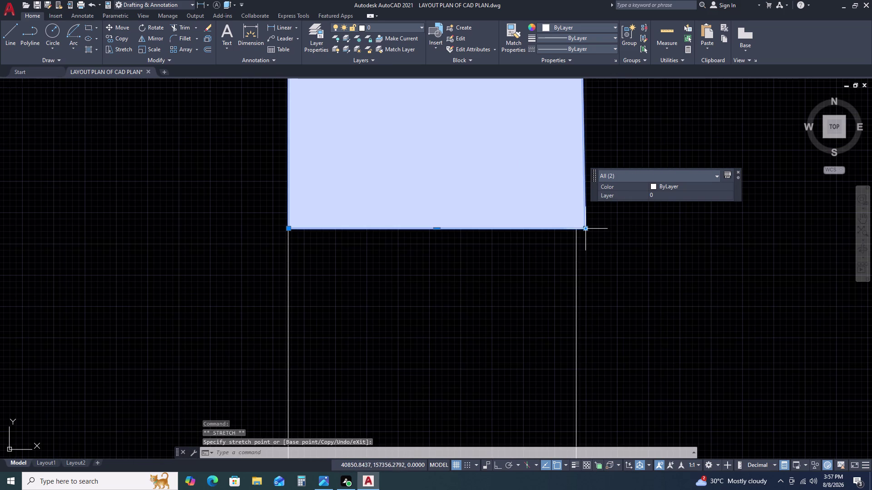
click(586, 228)
click(576, 229)
scroll(down, 3)
key(Escape)
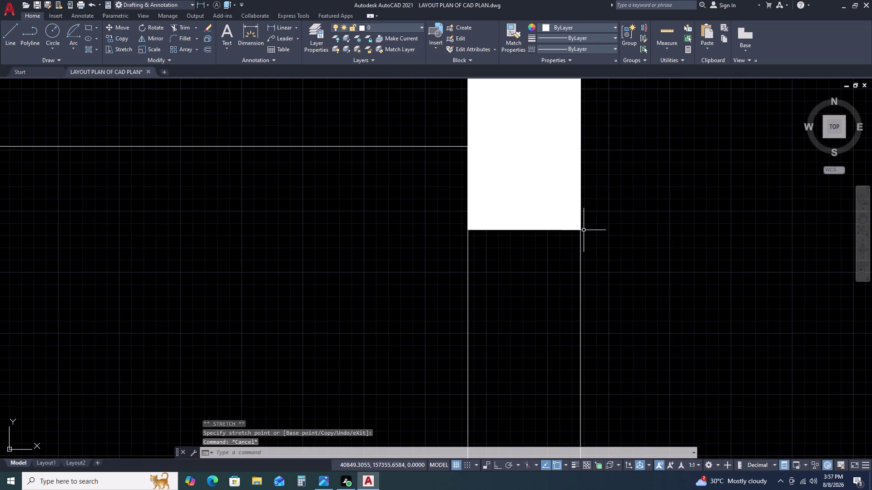
key(Escape)
Set the block's hatch type to Gradient in the Hatch Editor.
scroll(down, 3)
scroll(up, 3)
scroll(up, 3)
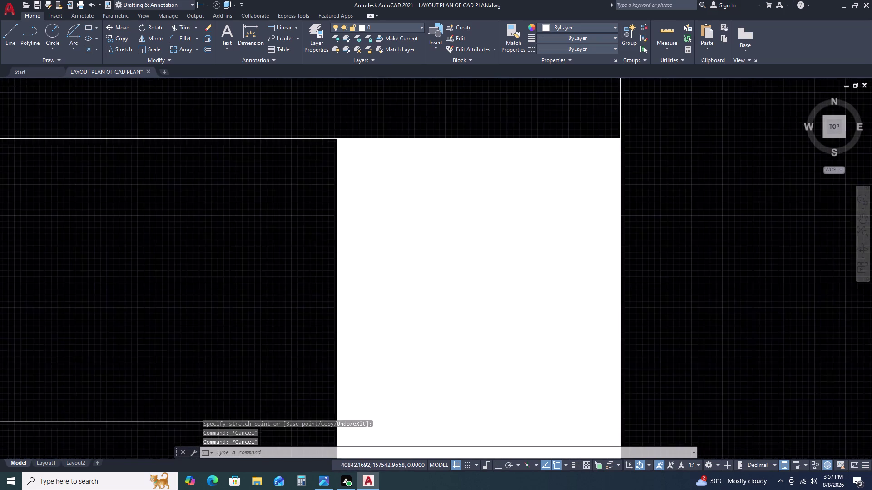
scroll(up, 3)
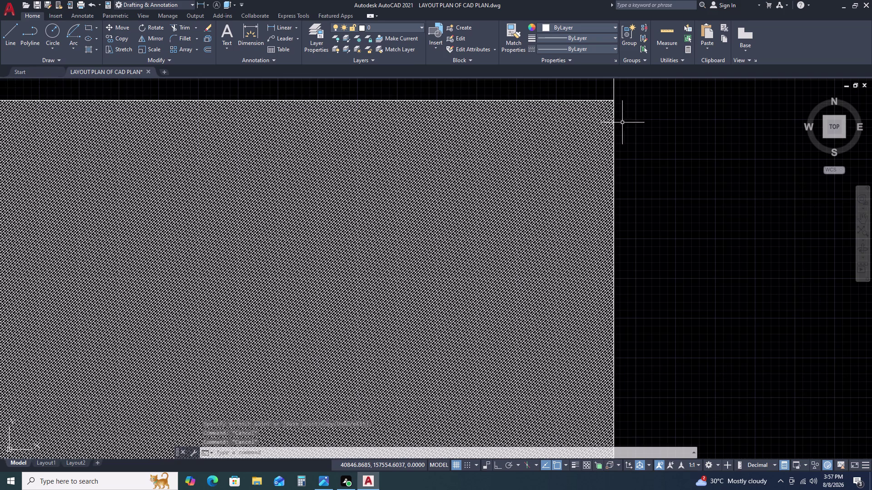
scroll(up, 3)
scroll(up, 3)
scroll(down, 3)
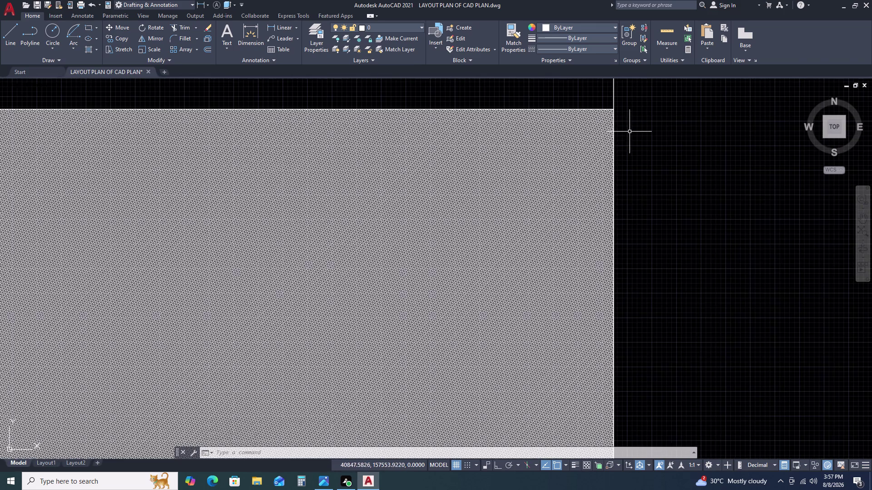
scroll(down, 3)
scroll(down, 3)
scroll(down, 3)
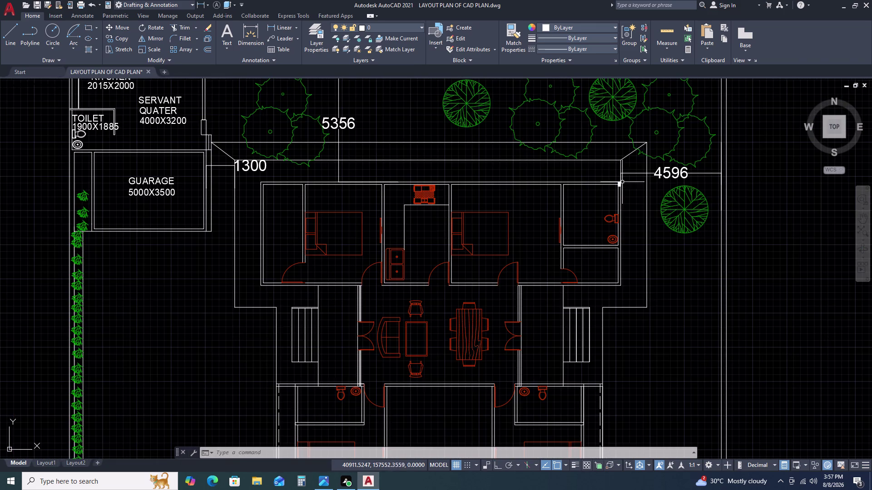
scroll(up, 3)
scroll(up, 3)
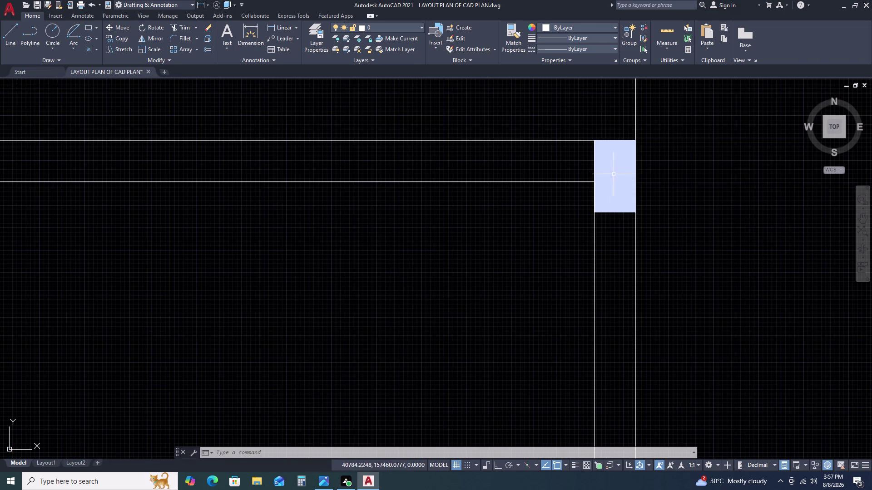
click(618, 165)
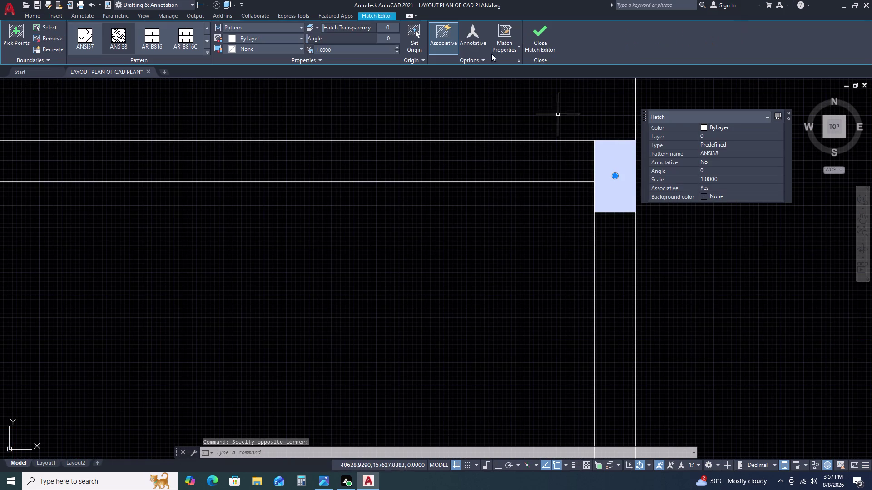
click(255, 27)
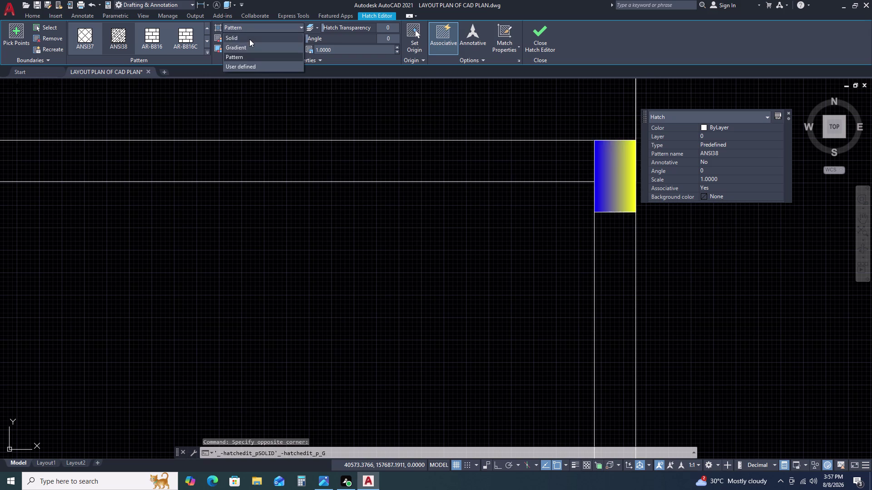
click(249, 39)
key(Escape)
key(Escape)
scroll(up, 3)
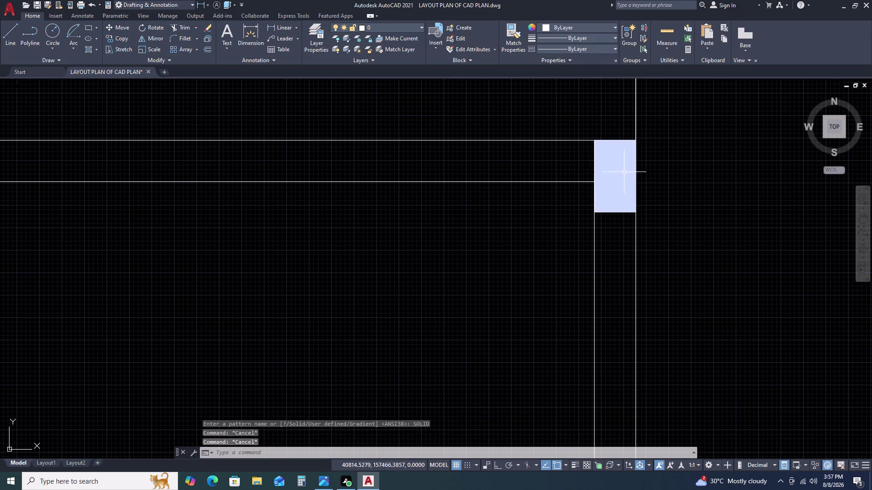
scroll(up, 3)
scroll(down, 3)
scroll(down, 3)
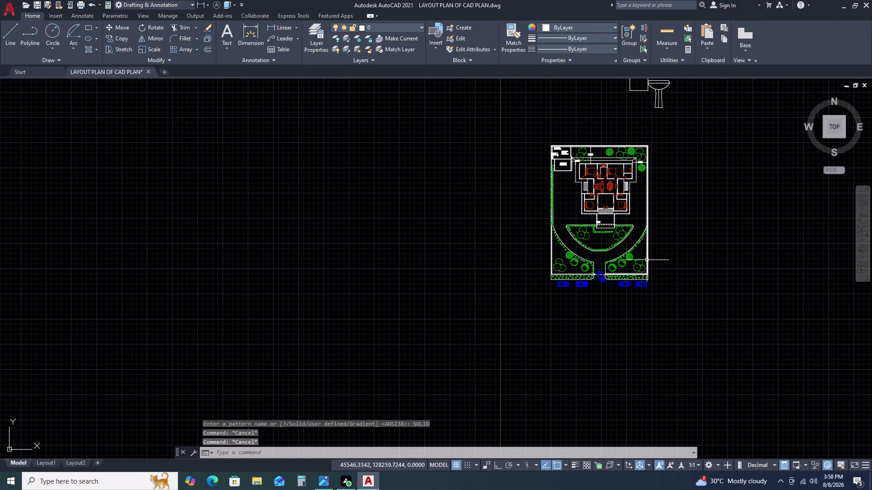
key(space)
key(Escape)
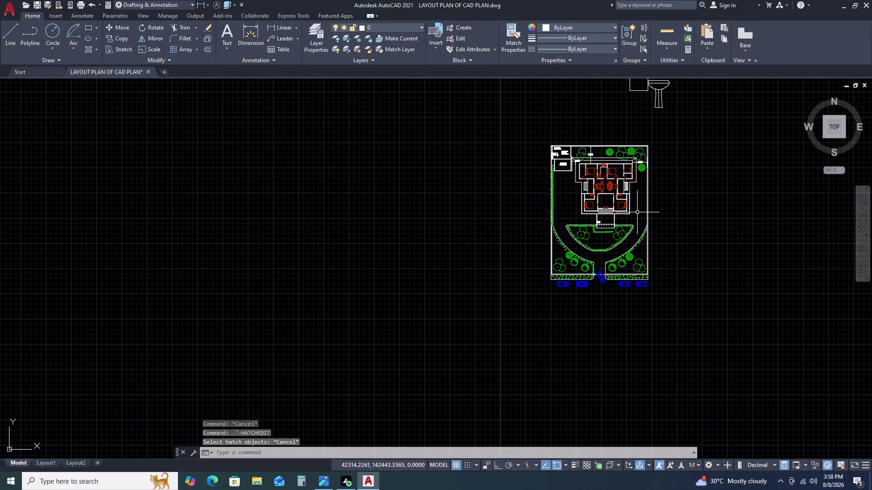
text(H)
key(space)
scroll(up, 3)
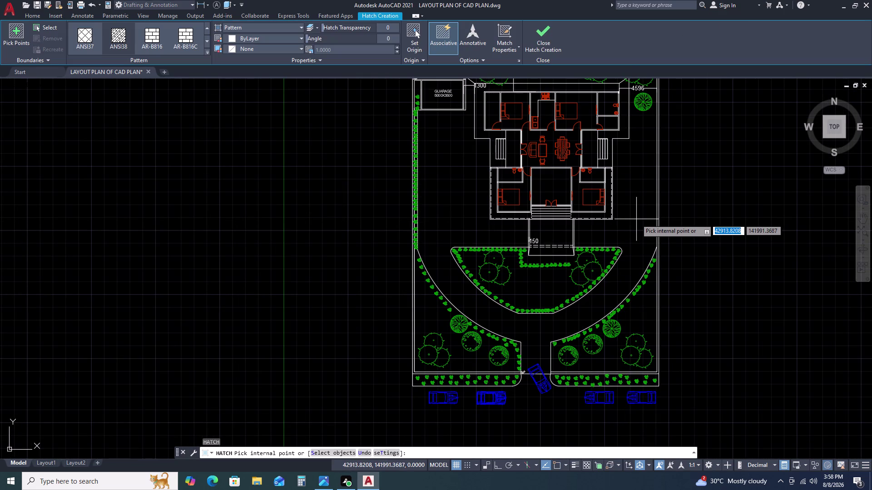
key(Escape)
scroll(down, 3)
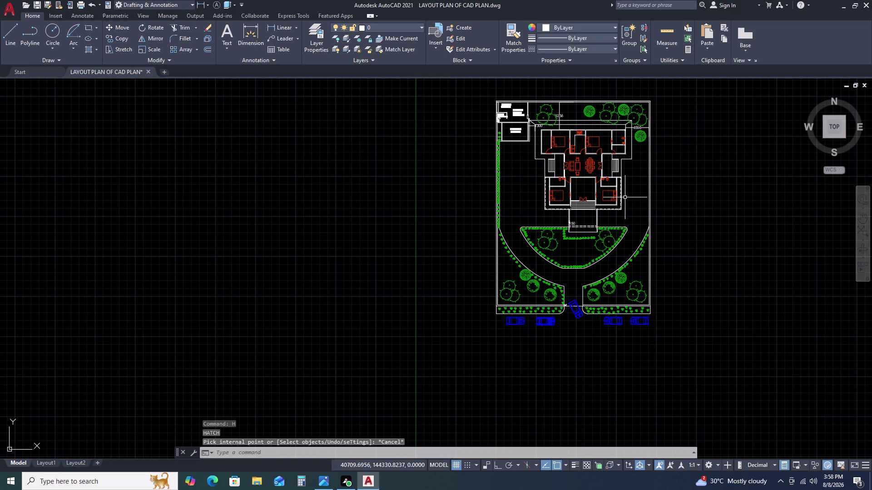
Draw a line from beside the garage to the garage edge.
text(L)
key(space)
scroll(up, 3)
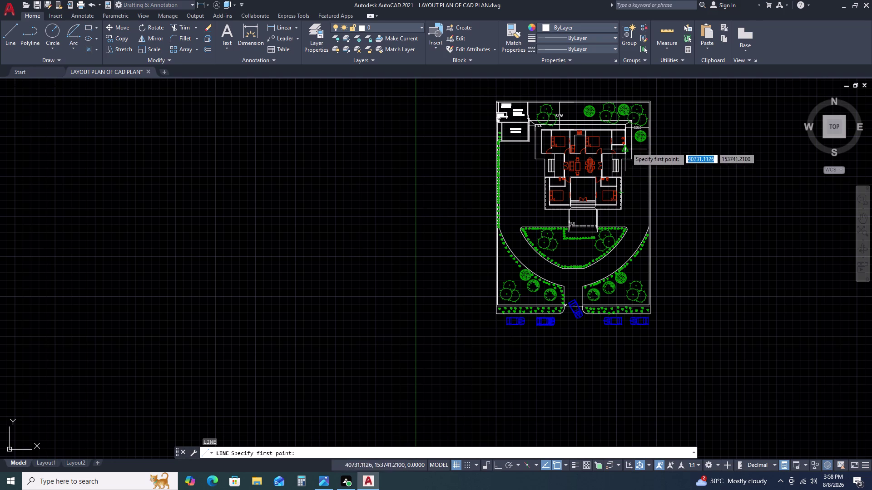
scroll(up, 3)
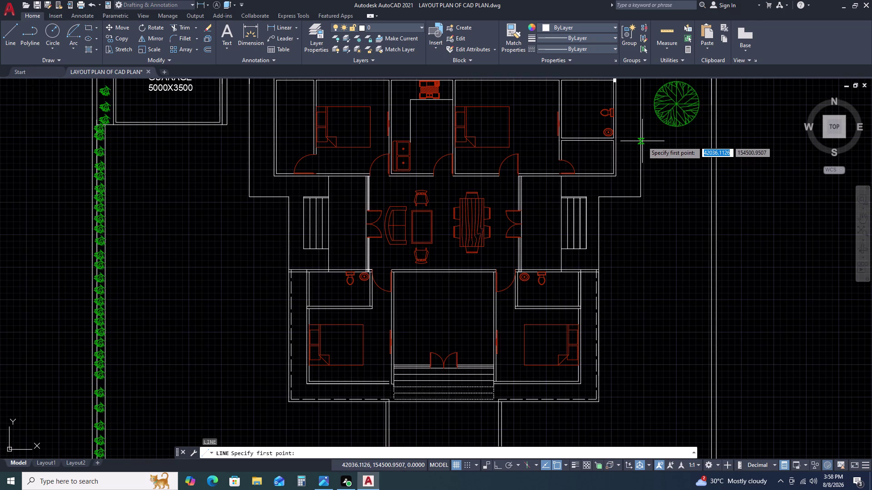
scroll(down, 3)
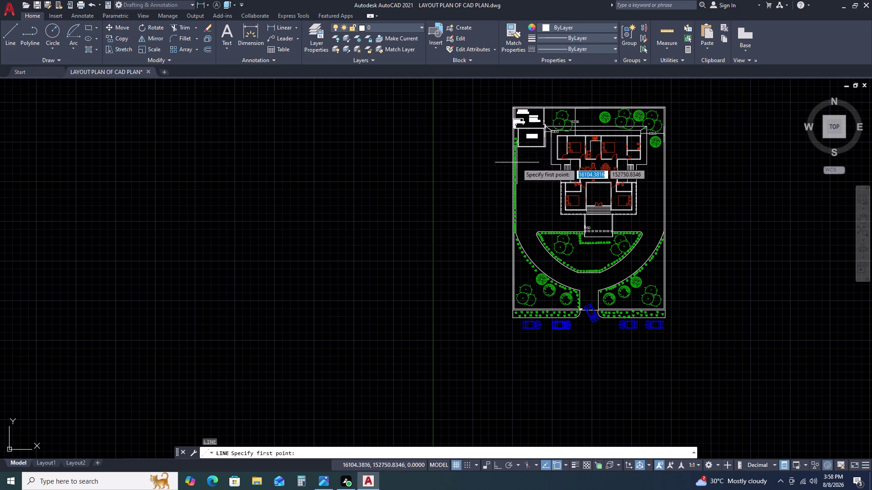
scroll(up, 3)
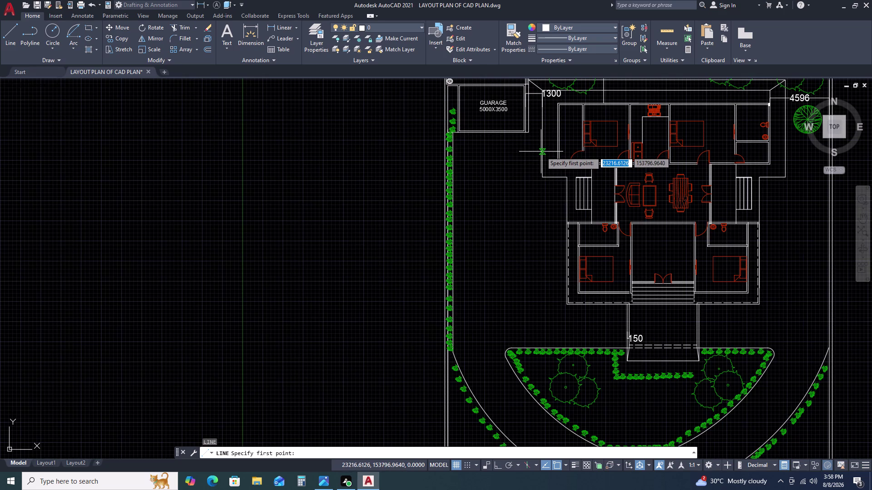
click(541, 151)
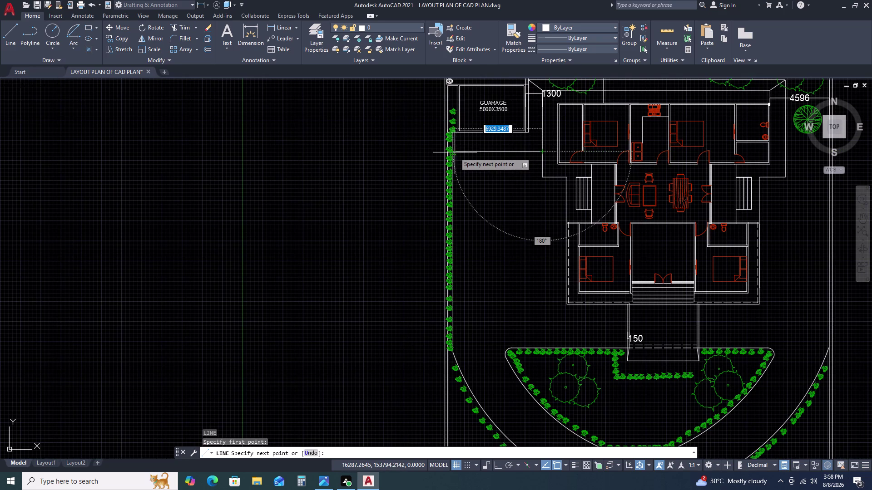
click(455, 153)
key(Escape)
Draw two more lines from the garage corner to the house wall.
key(space)
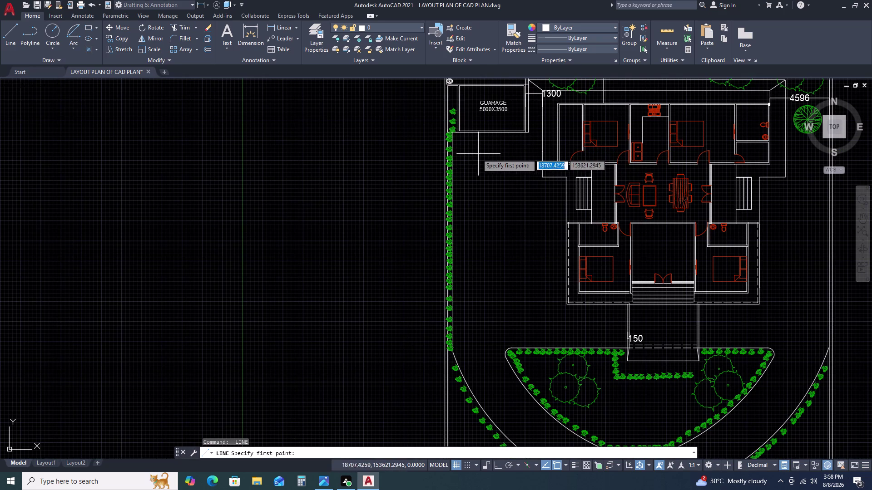
click(454, 154)
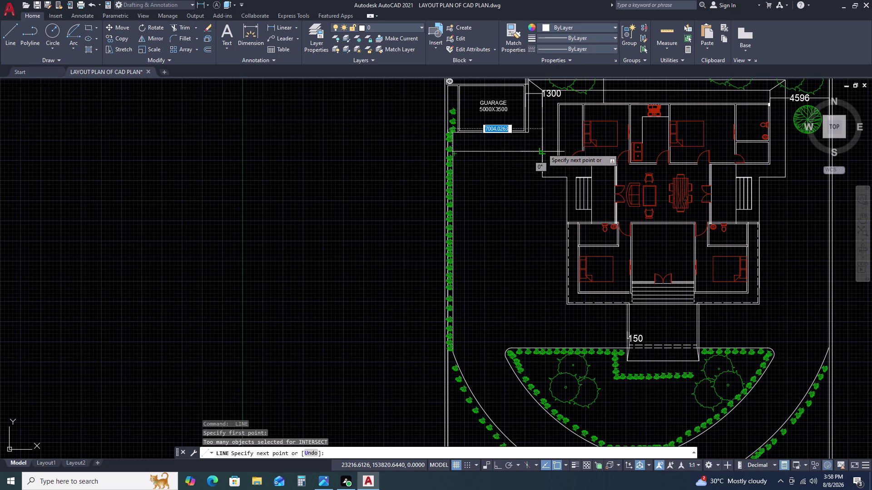
double_click(540, 150)
key(space)
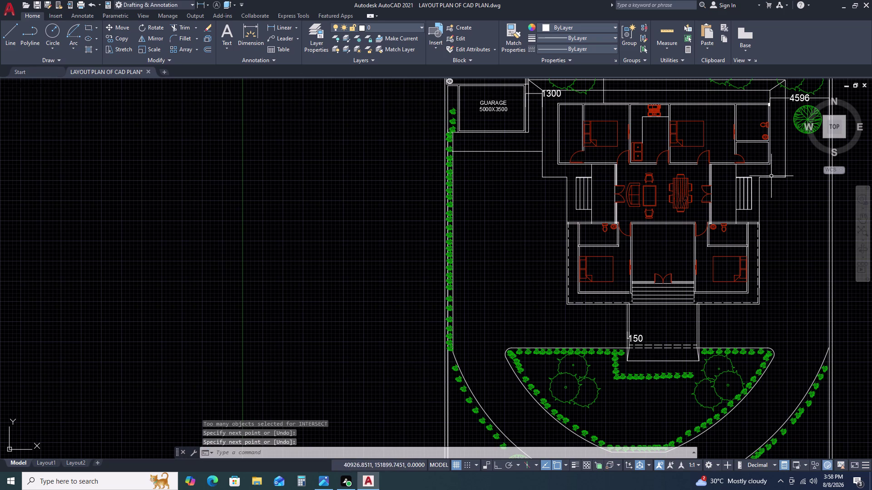
key(space)
double_click(541, 153)
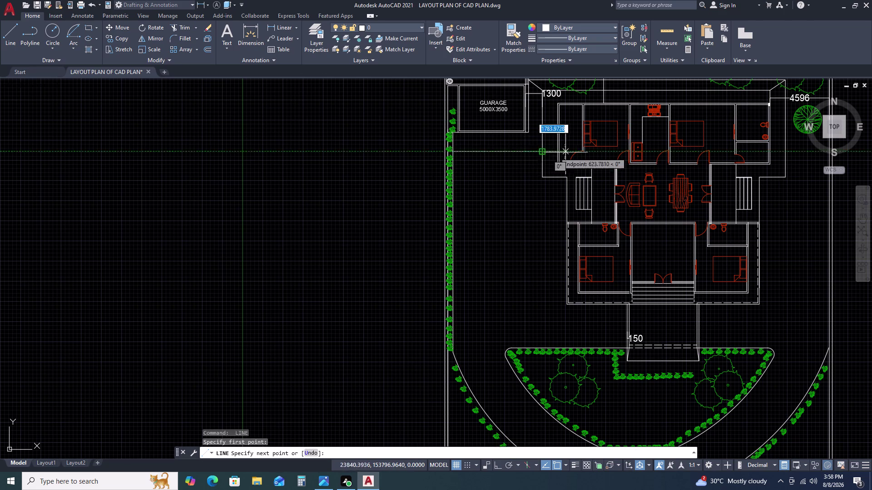
middle_drag(814, 166, 516, 184)
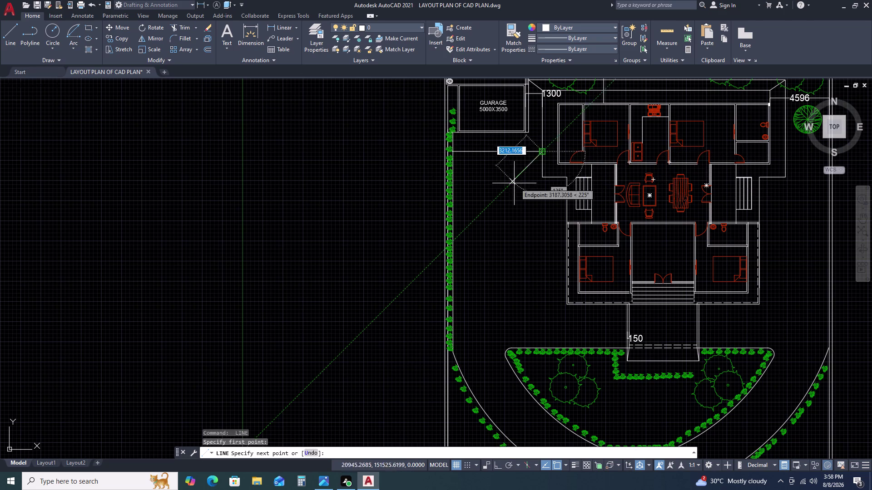
middle_drag(774, 177, 438, 180)
scroll(up, 3)
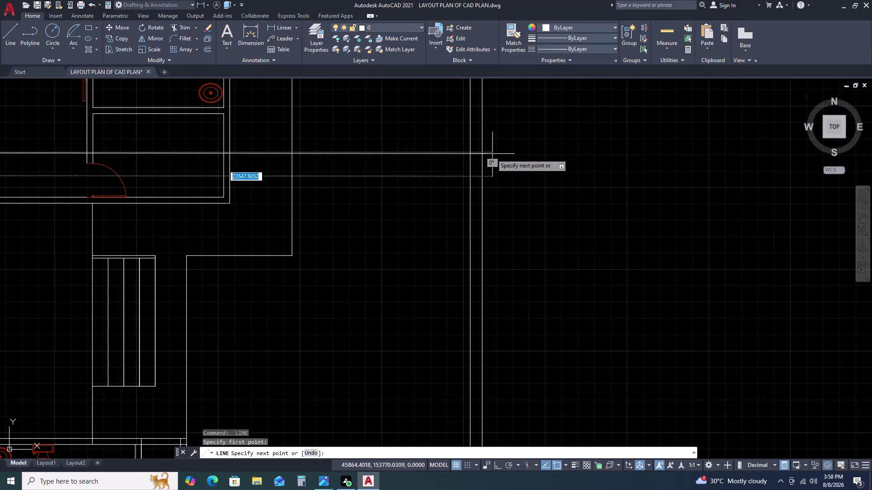
click(471, 150)
key(Escape)
scroll(down, 3)
middle_drag(436, 165, 570, 146)
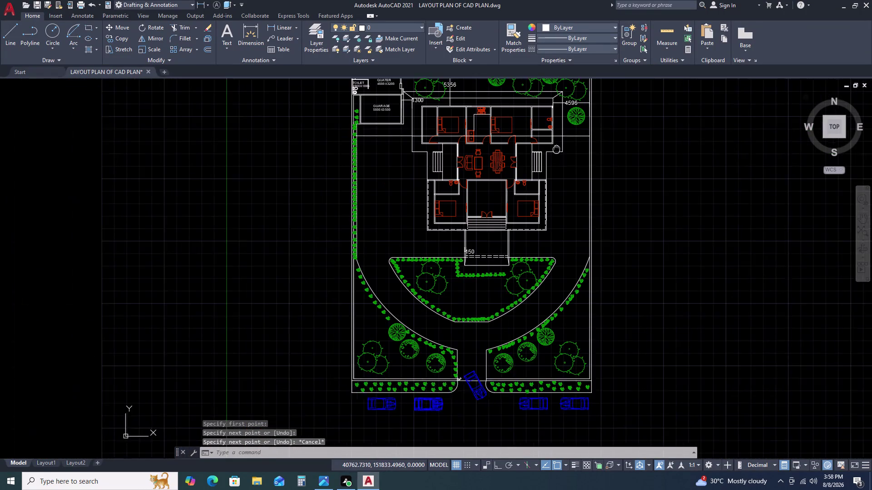
text(H)
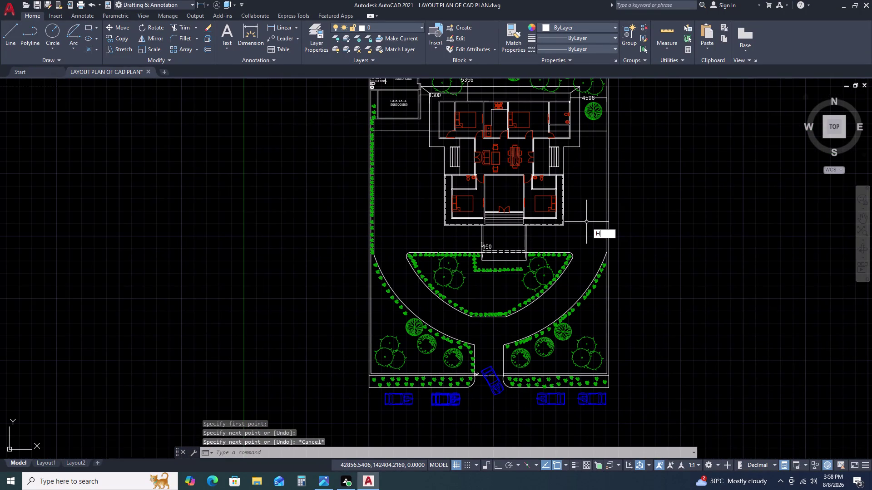
key(space)
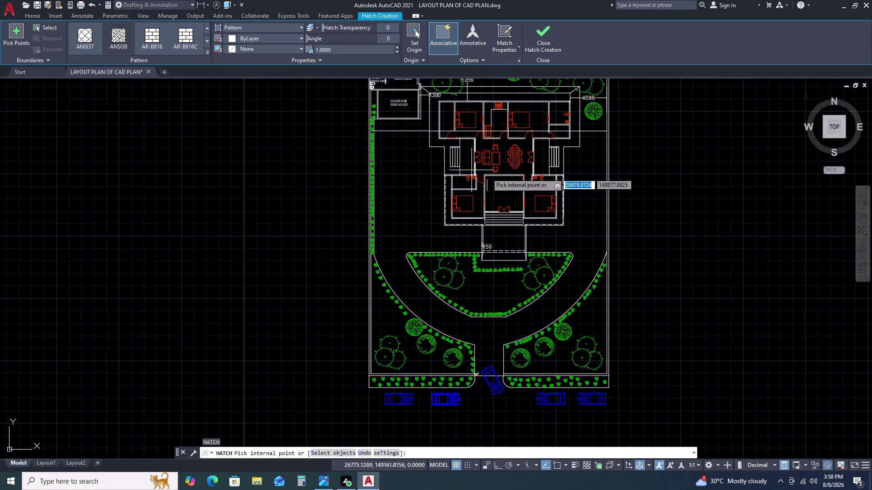
click(579, 237)
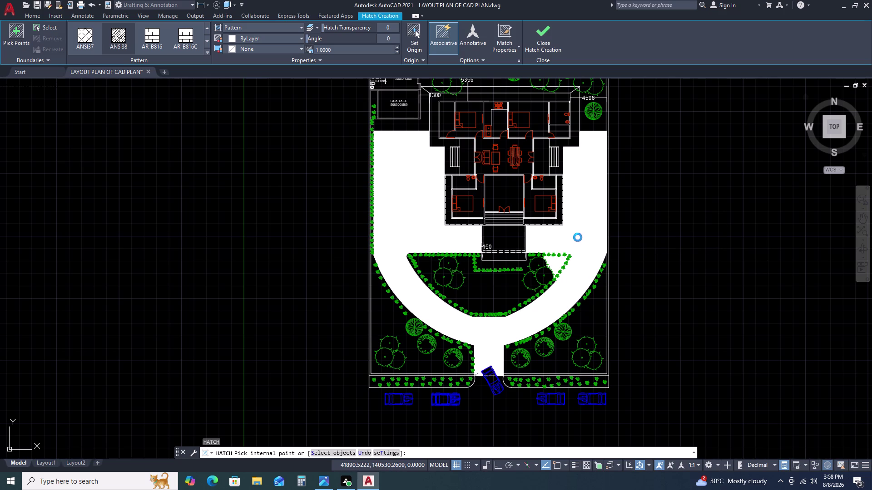
click(585, 208)
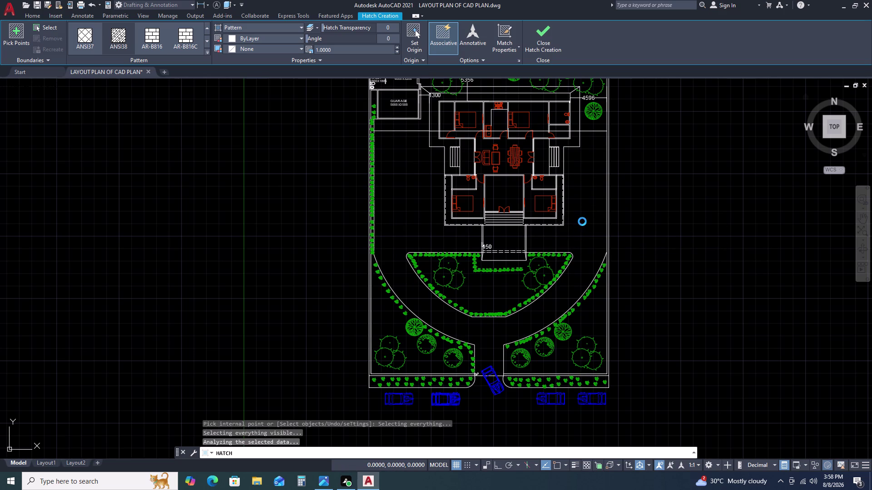
key(Escape)
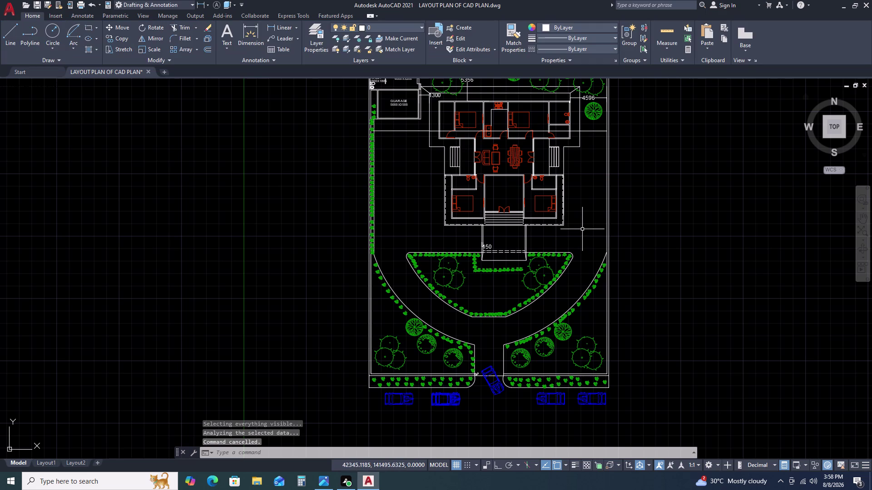
text(H)
key(space)
click(583, 228)
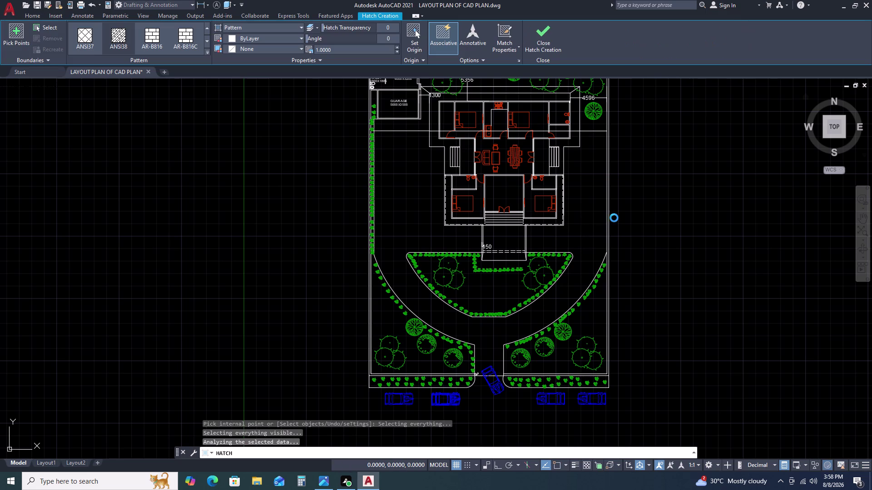
click(582, 226)
key(Escape)
key(Escape)
key(Escape)
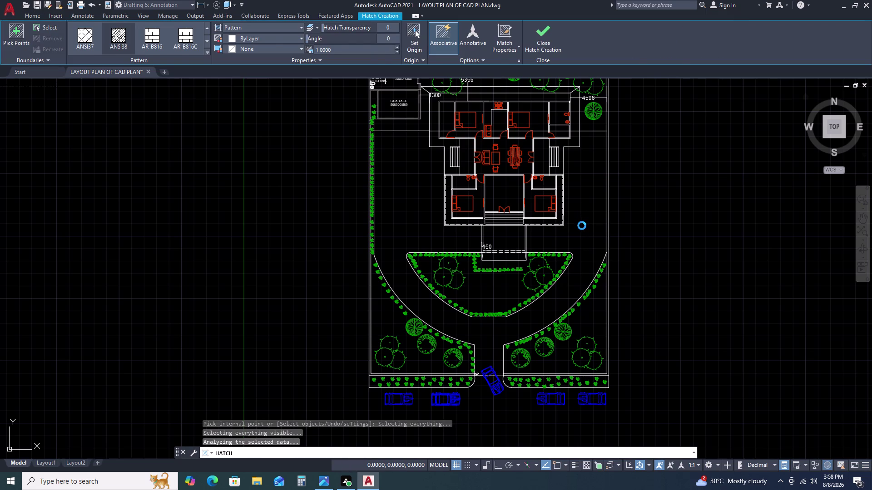
key(Escape)
key(Escape)
key(Escape)
key(Escape)
key(Escape)
key(Escape)
key(Escape)
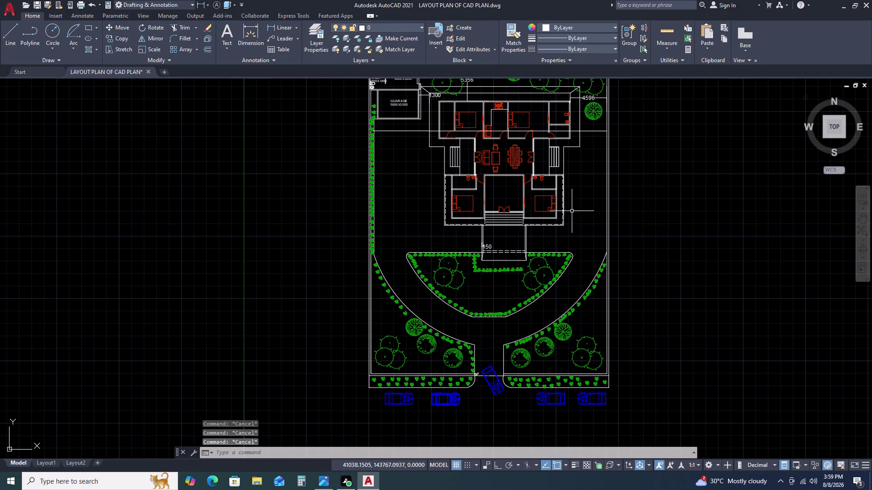
scroll(down, 3)
text(H)
key(space)
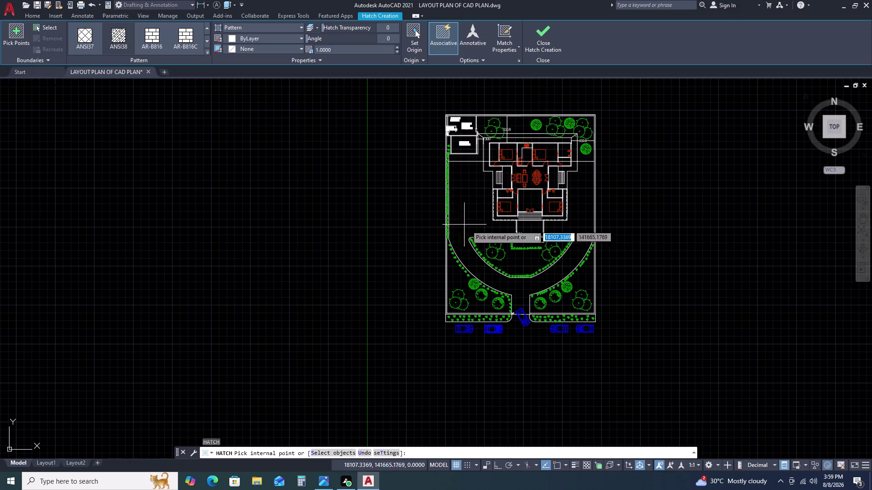
click(478, 212)
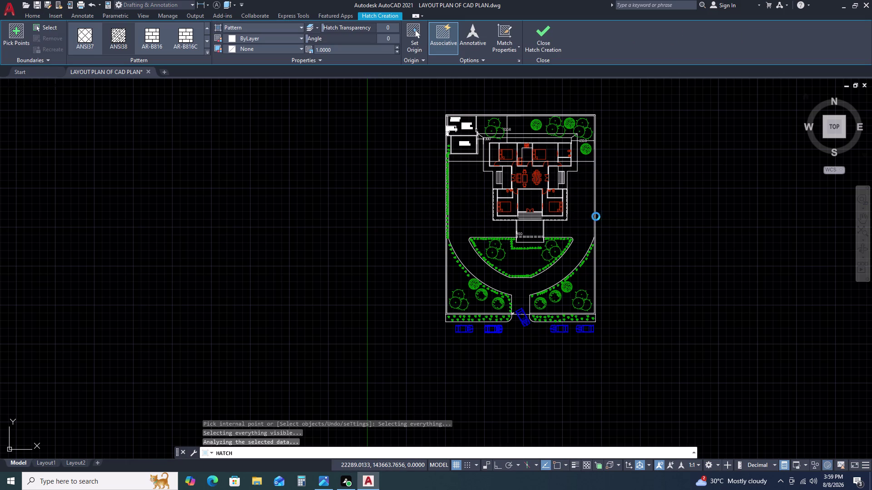
scroll(up, 3)
scroll(up, 3)
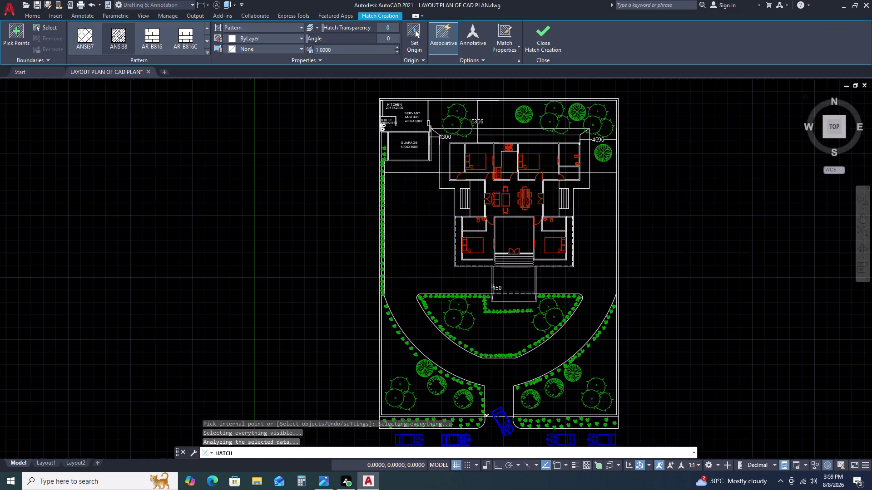
scroll(up, 3)
scroll(up, 3)
scroll(down, 3)
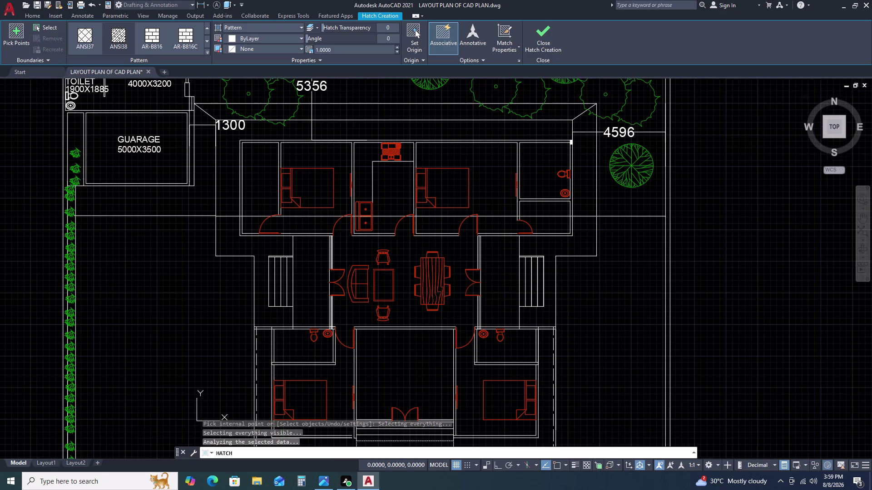
scroll(down, 3)
scroll(down, 3)
scroll(down, 3)
scroll(down, 3)
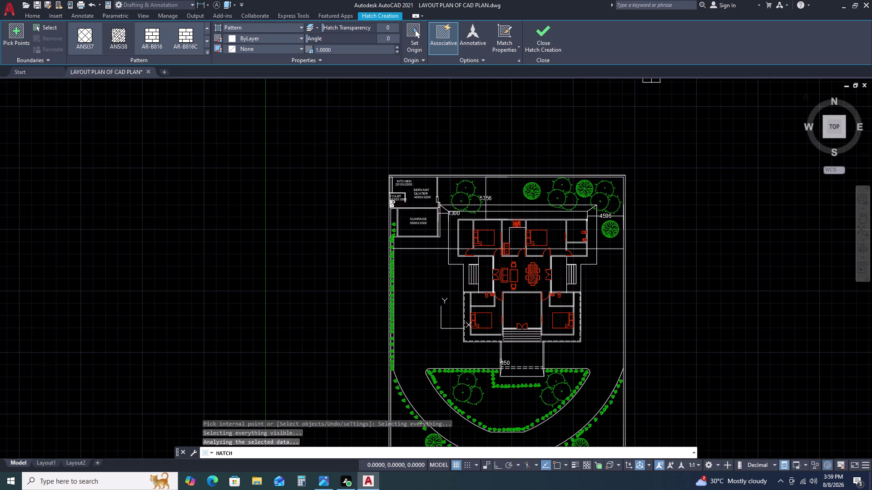
scroll(down, 3)
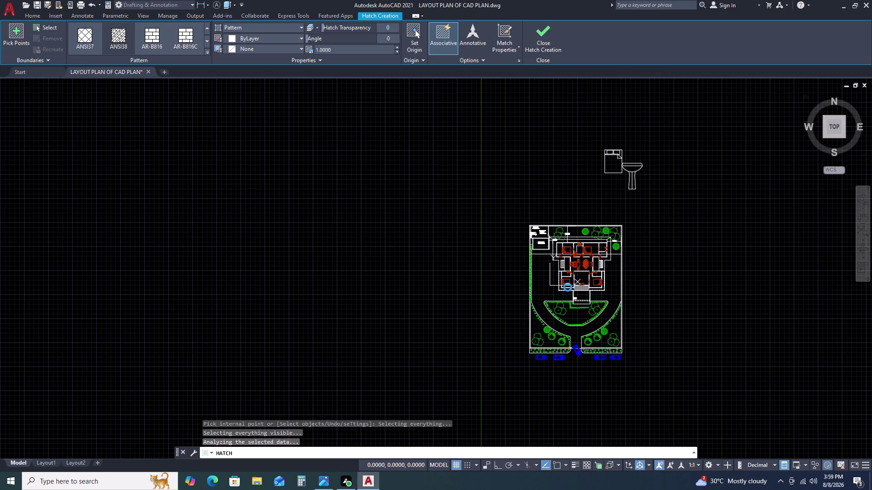
middle_drag(573, 292, 498, 233)
key(Escape)
key(Escape)
key(Escape)
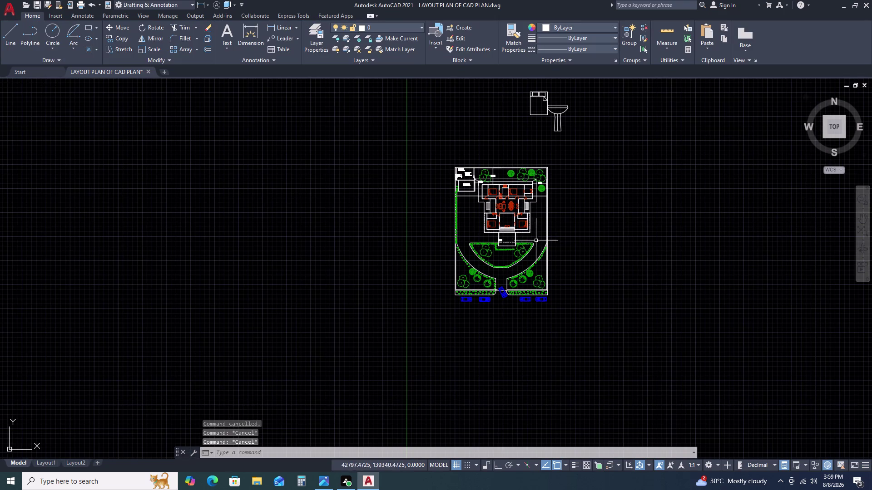
Copy the white corner block from its top-left corner to a spot lower left in the room.
key(Escape)
key(Escape)
key(Escape)
key(Escape)
scroll(up, 3)
scroll(down, 3)
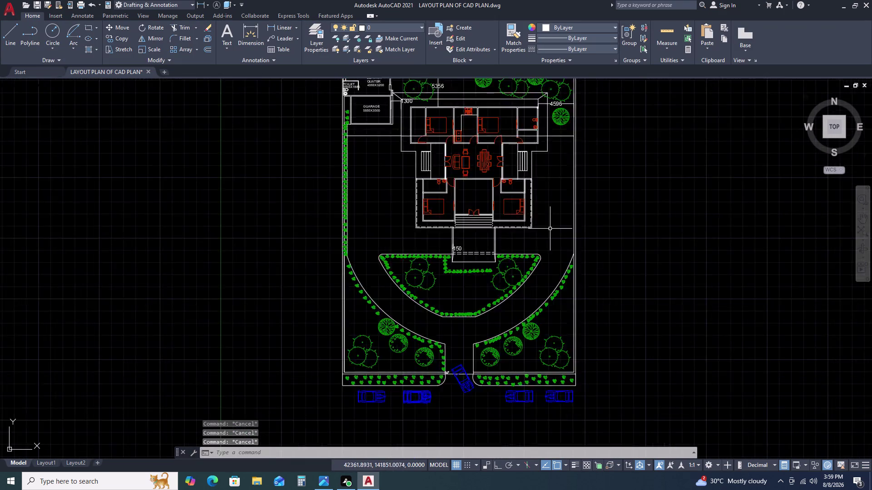
scroll(down, 3)
scroll(up, 3)
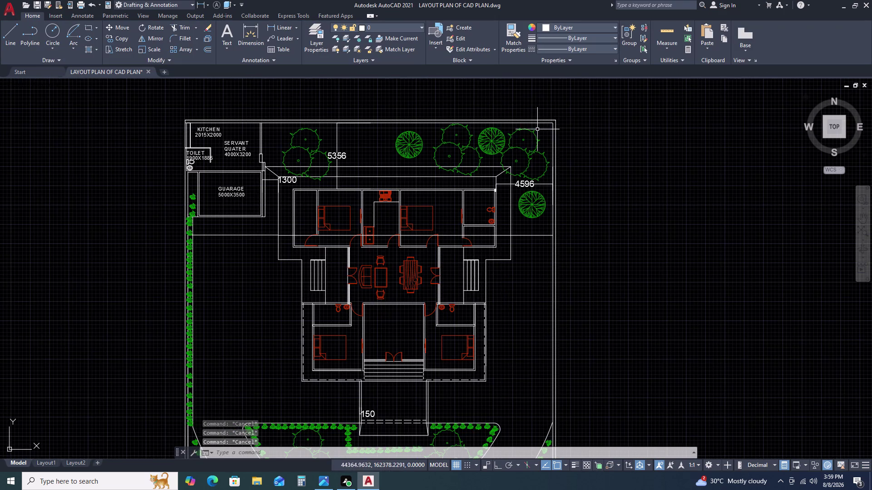
scroll(up, 3)
scroll(down, 3)
scroll(down, 3)
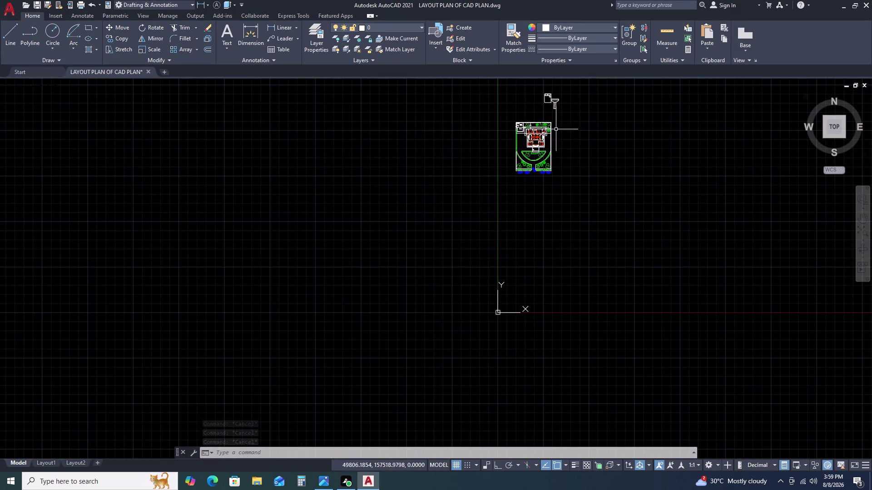
scroll(up, 3)
scroll(up, 3)
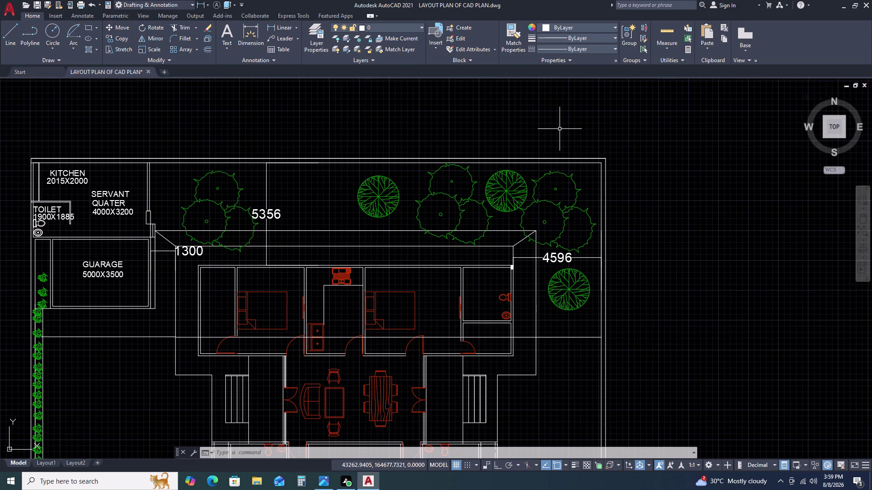
scroll(down, 3)
scroll(up, 3)
scroll(up, 3)
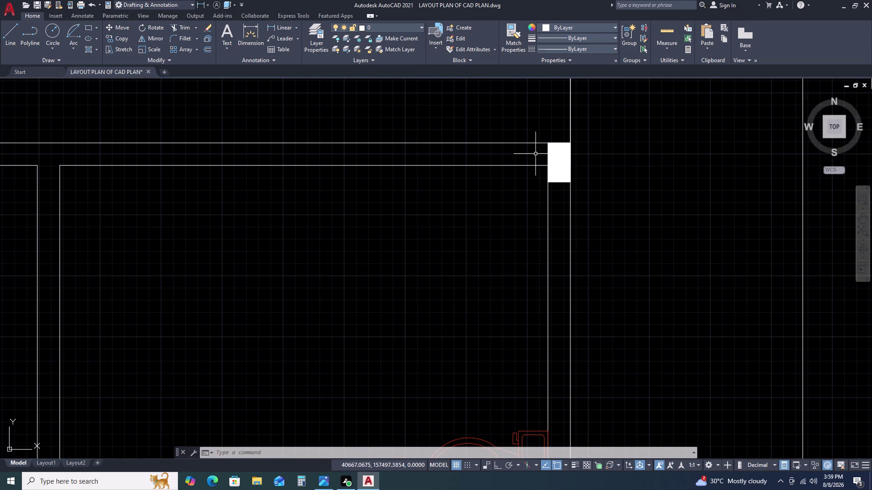
double_click(532, 134)
click(601, 229)
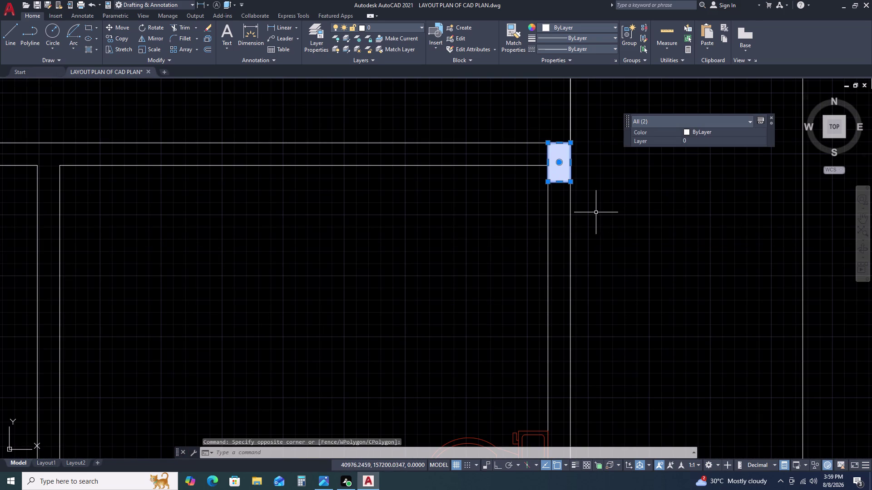
text(CO)
key(space)
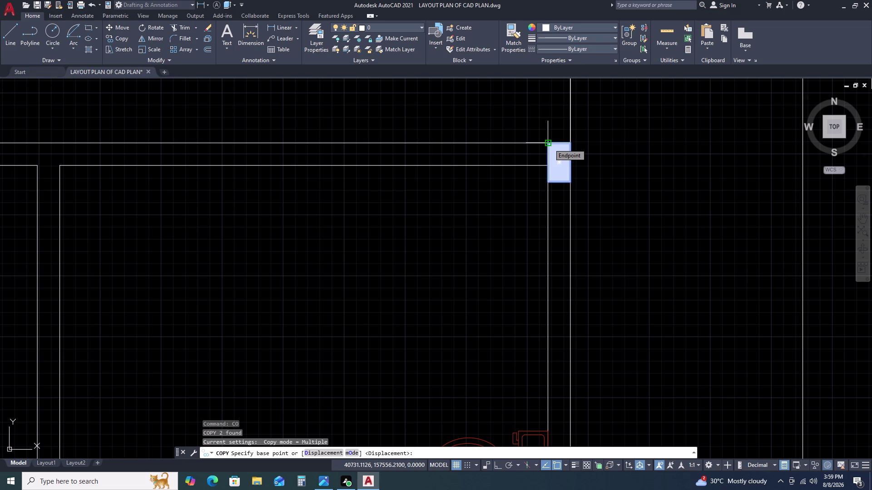
click(549, 144)
click(422, 223)
key(Escape)
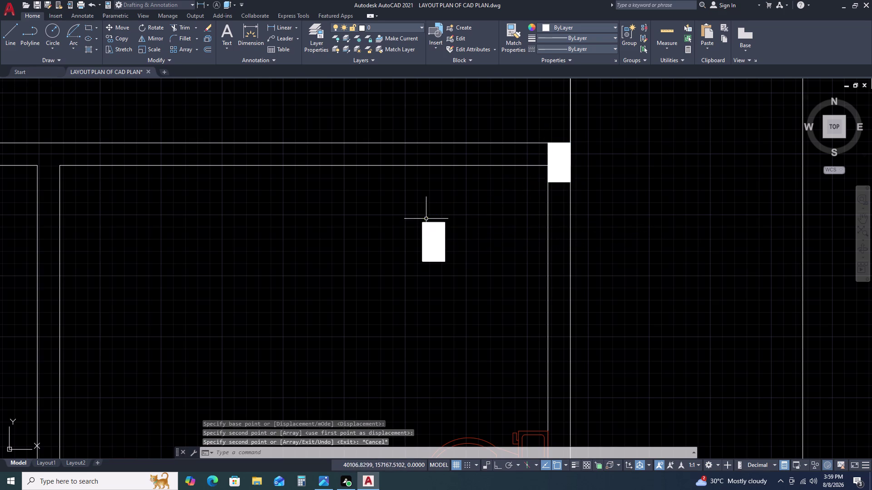
Try rotating the copy with Ortho on, then undo the rotation.
drag(458, 213, 456, 217)
click(414, 283)
key(r)
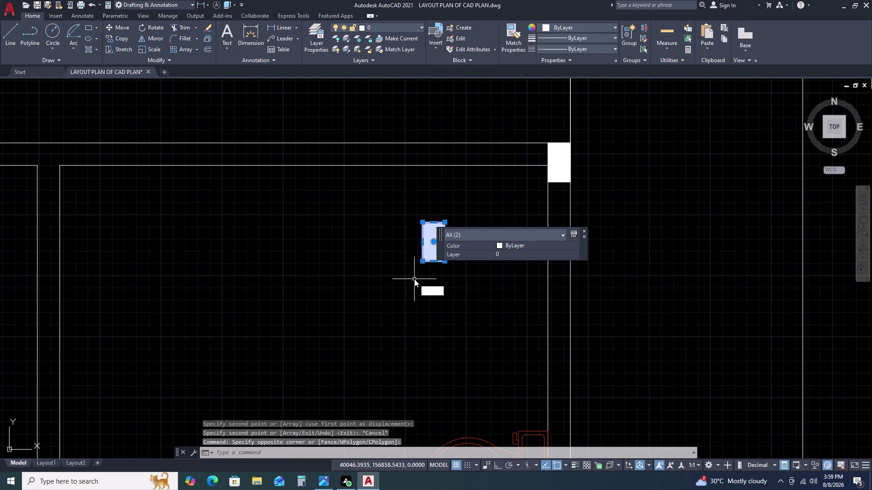
text(O)
key(space)
click(446, 271)
key(F8)
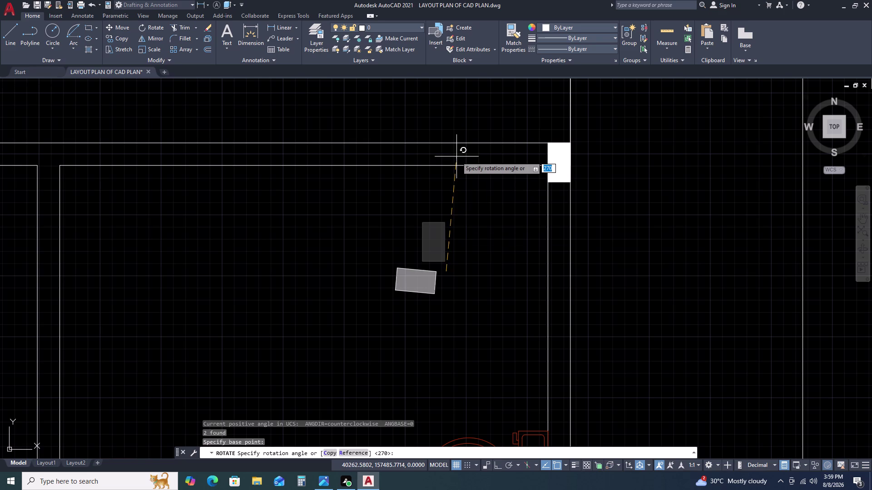
click(452, 147)
click(451, 248)
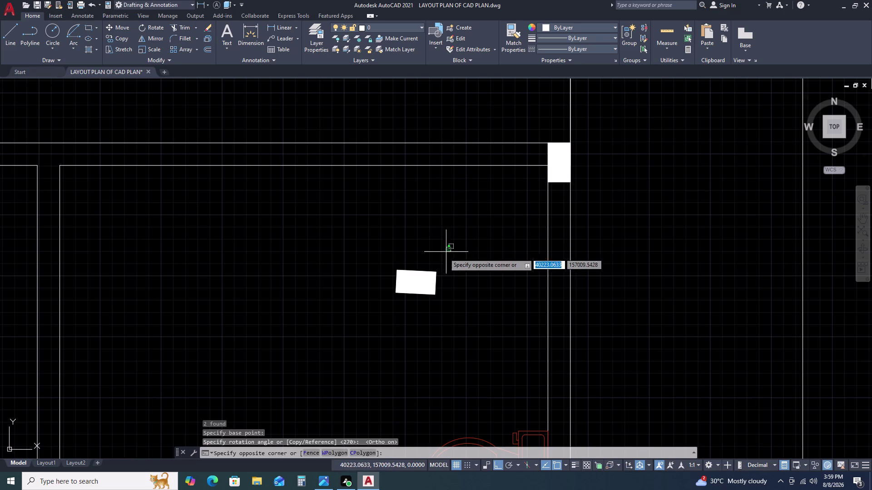
key(Escape)
key(ctrl+z)
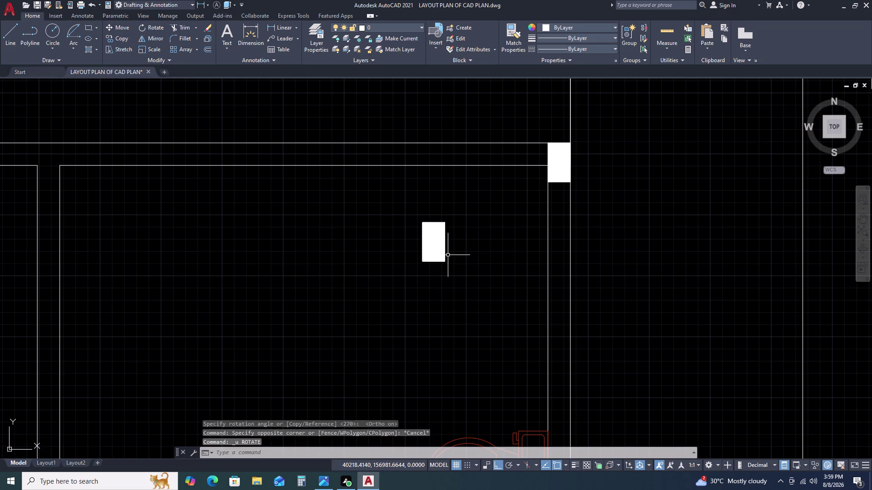
Reselect the copy and rotate it with Ortho so it lies horizontally.
click(454, 253)
drag(455, 253, 439, 263)
click(401, 274)
drag(458, 222, 457, 202)
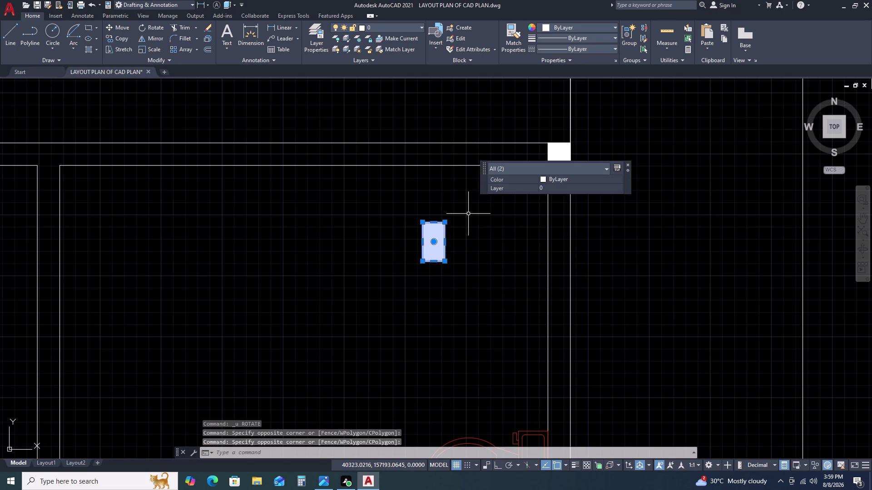
text(RO)
key(space)
click(462, 236)
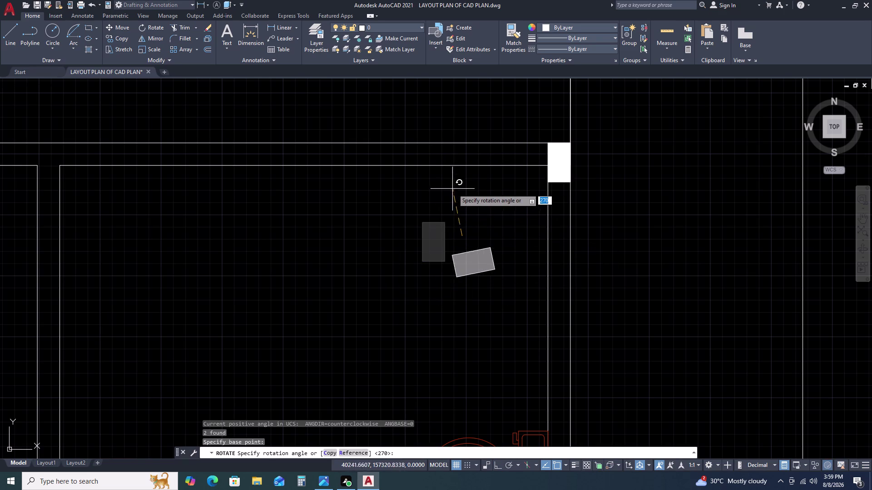
key(F8)
double_click(455, 170)
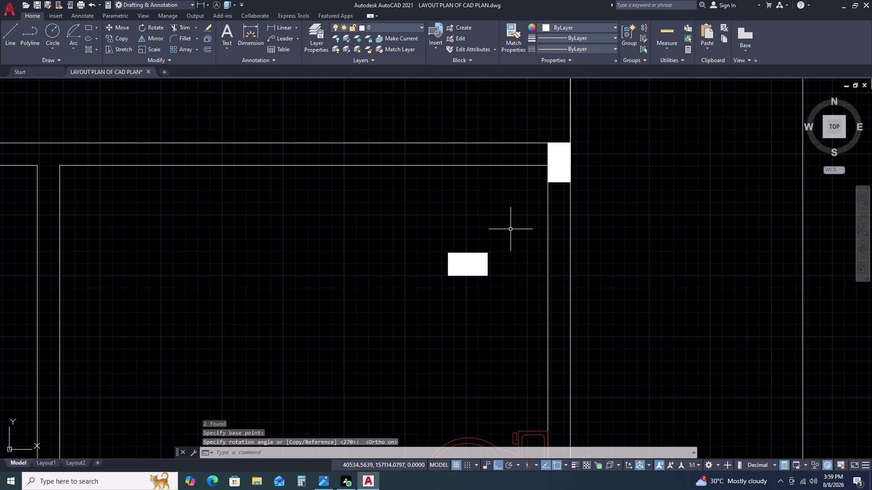
Start moving the horizontal block, using its corner as the base point.
drag(510, 232, 491, 248)
click(433, 287)
text(M)
key(space)
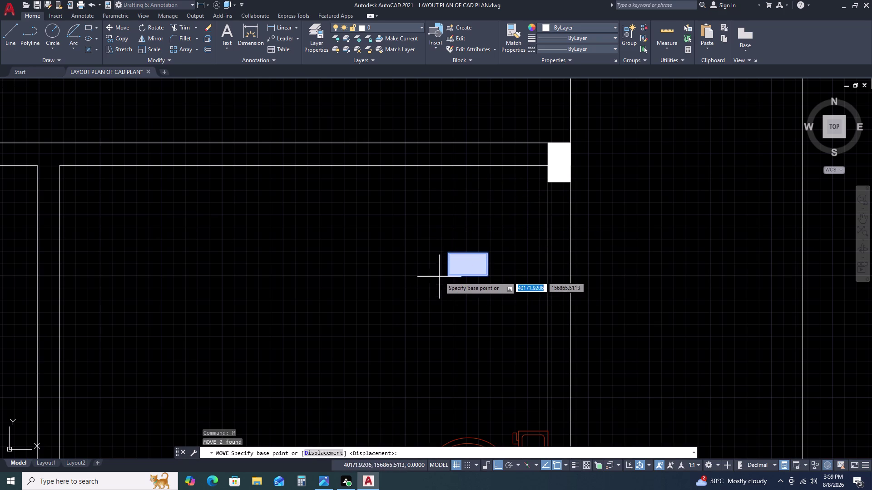
click(489, 255)
scroll(down, 3)
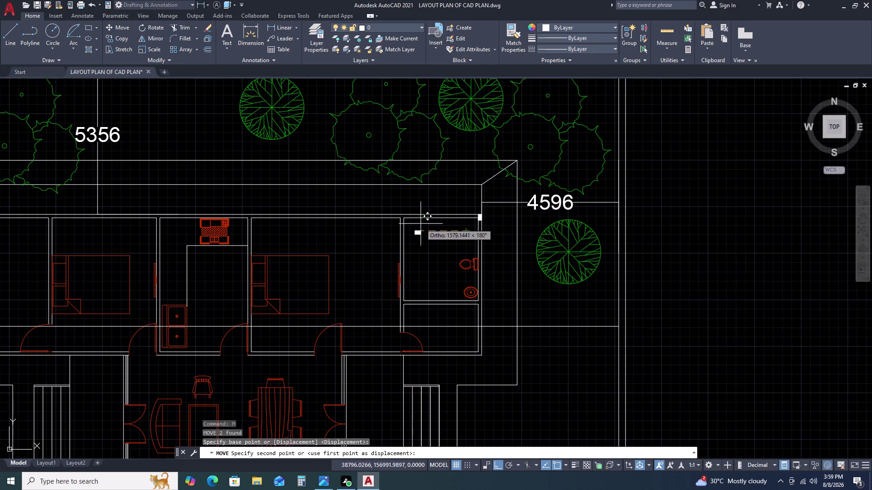
With Ortho off, drop the block just above the top wall.
scroll(up, 3)
key(F8)
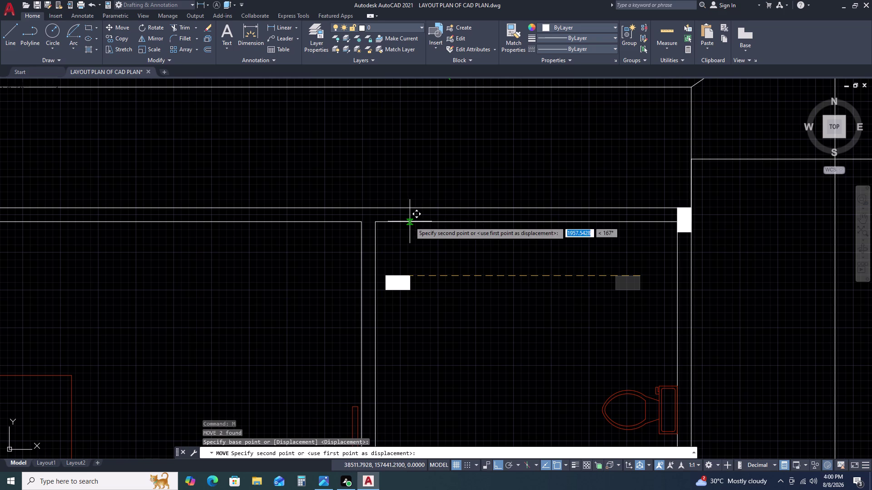
scroll(up, 3)
click(412, 159)
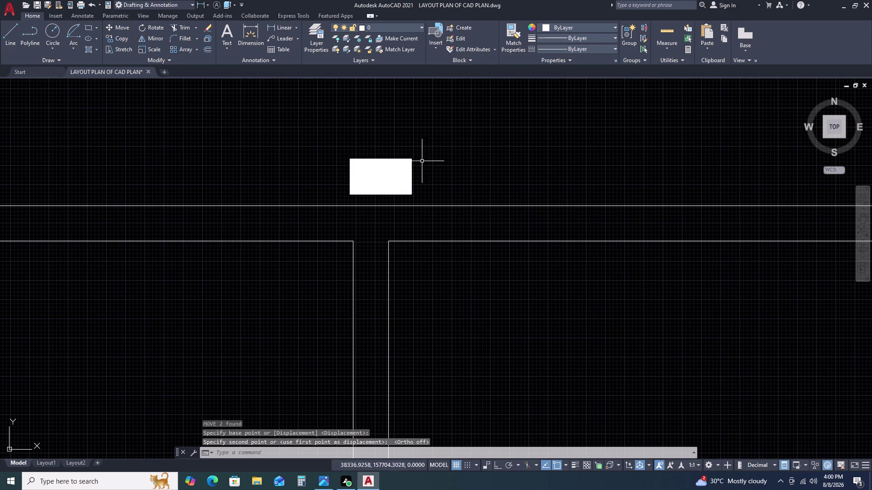
Move the block again from its corner into the top wall above the partition.
drag(437, 189, 419, 184)
click(393, 150)
key(m)
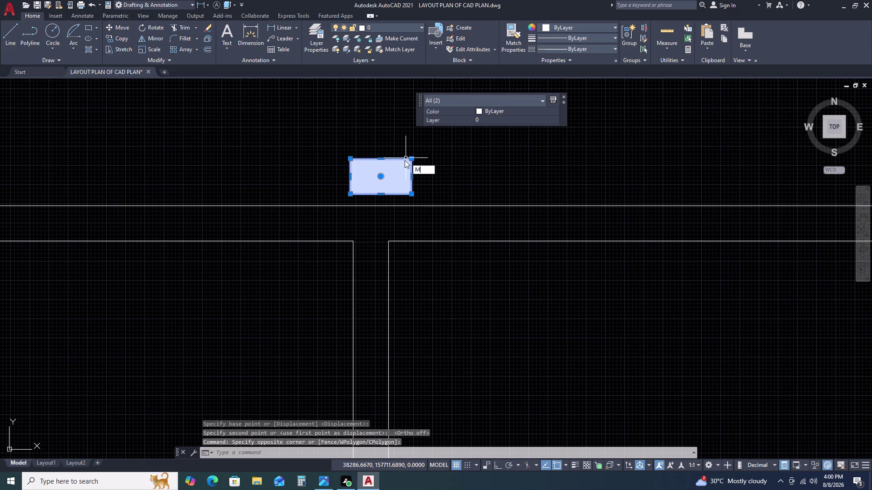
key(space)
click(409, 193)
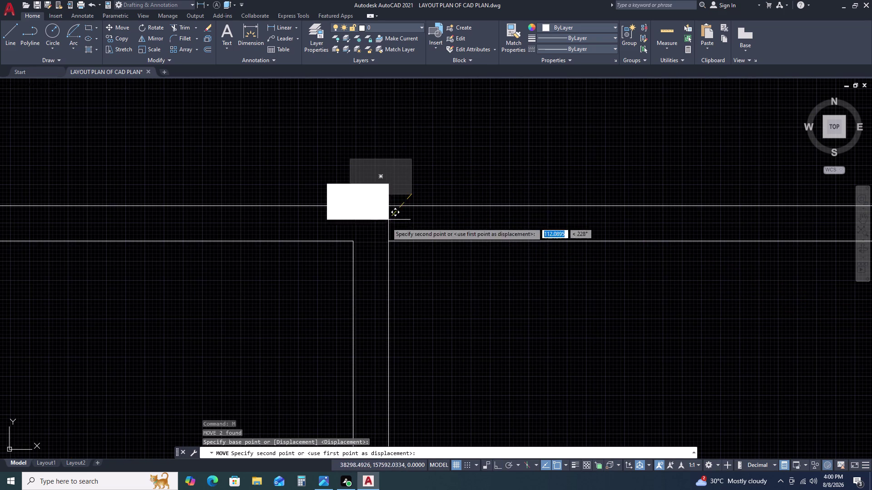
click(387, 241)
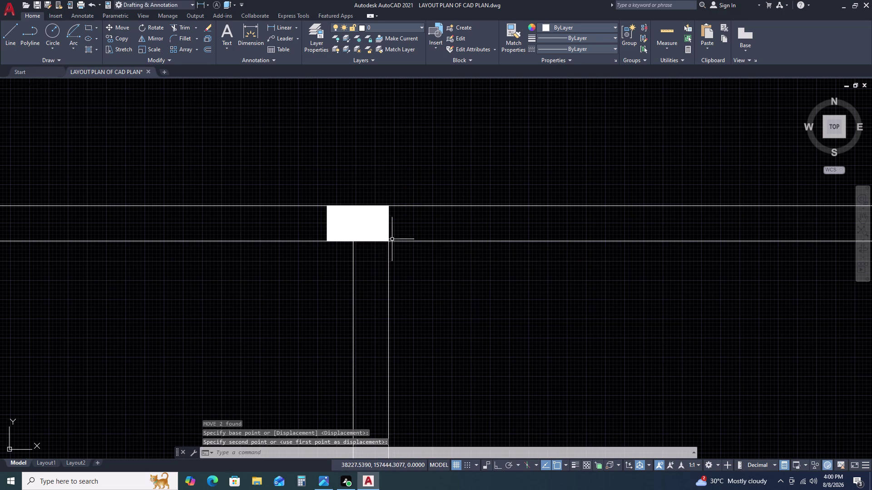
scroll(down, 3)
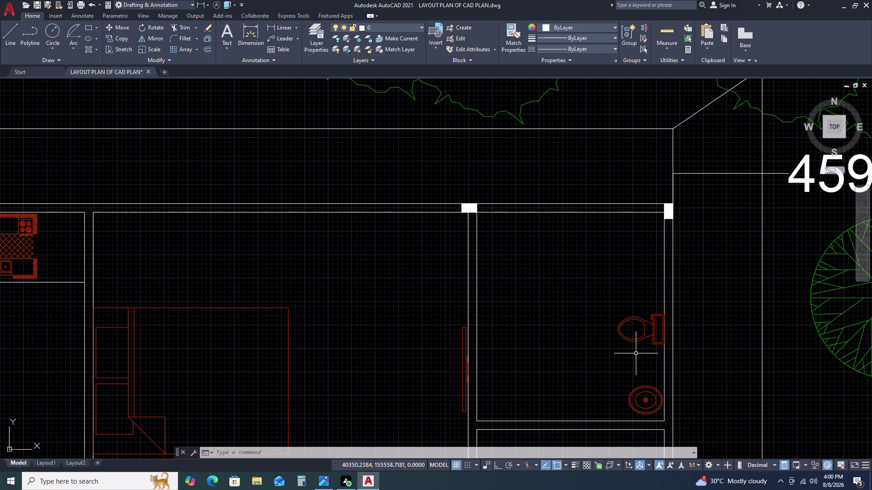
Mirror the newly placed wall block across a vertical mirror line using MI.
scroll(down, 3)
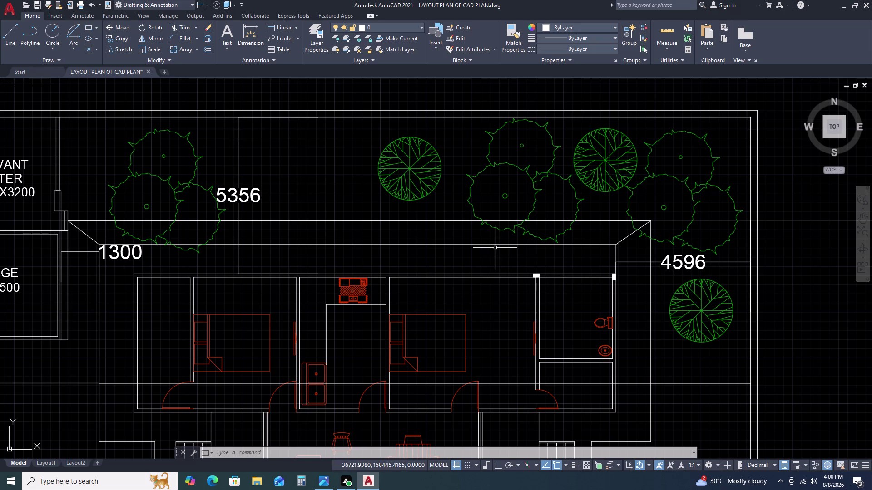
scroll(down, 3)
scroll(up, 3)
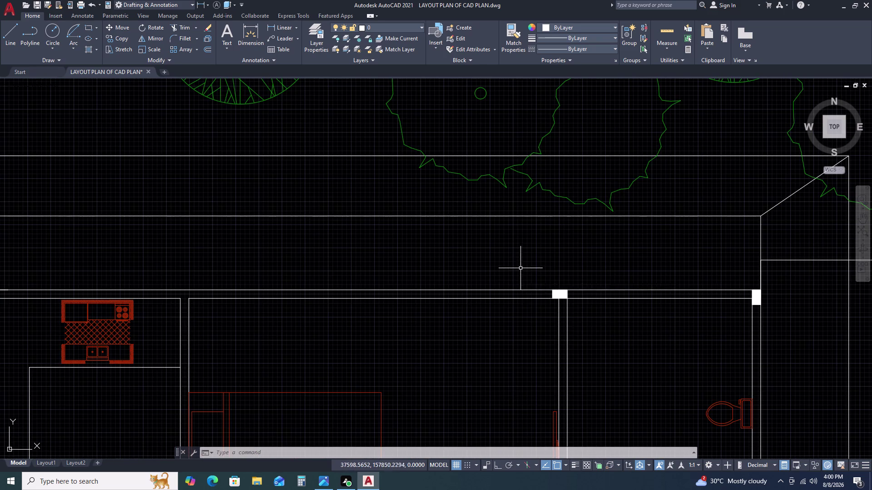
drag(523, 270, 546, 294)
click(616, 346)
text(M)
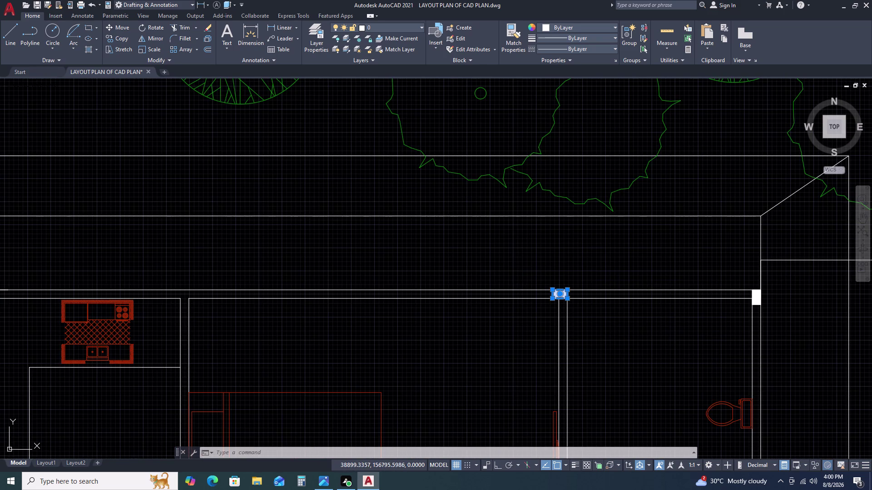
text(I)
key(space)
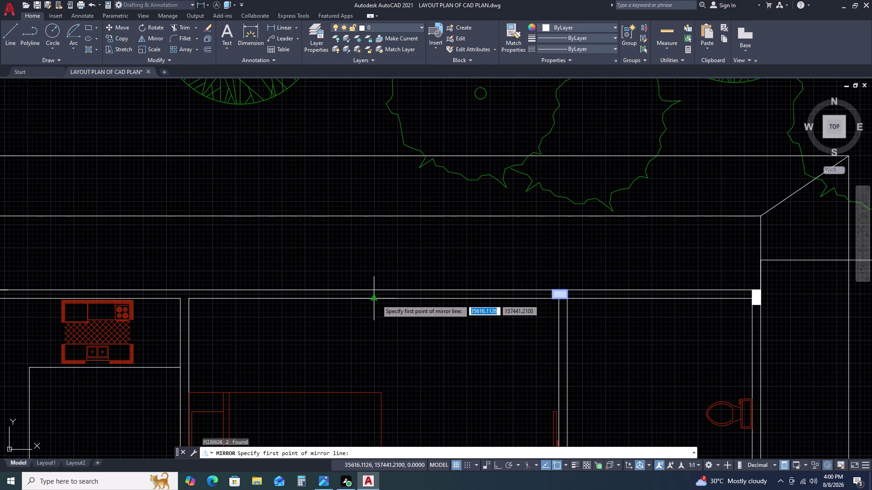
click(377, 300)
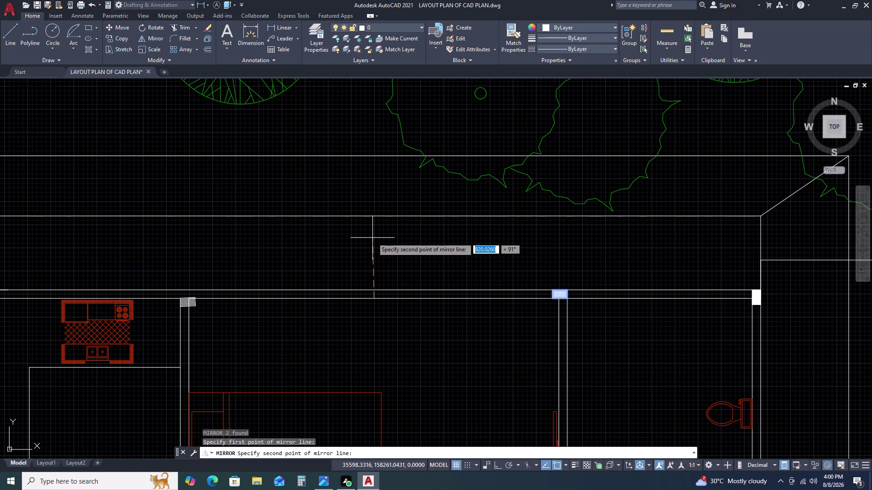
key(F8)
click(373, 237)
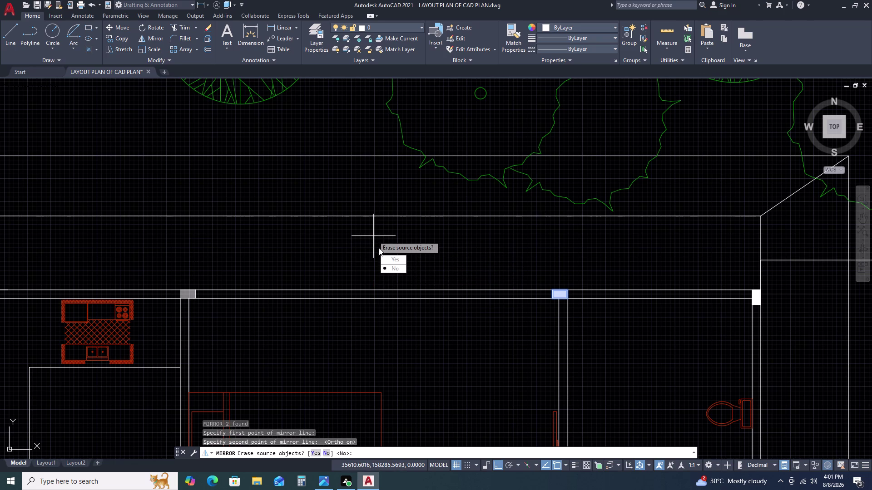
drag(391, 268, 373, 236)
scroll(down, 3)
scroll(up, 3)
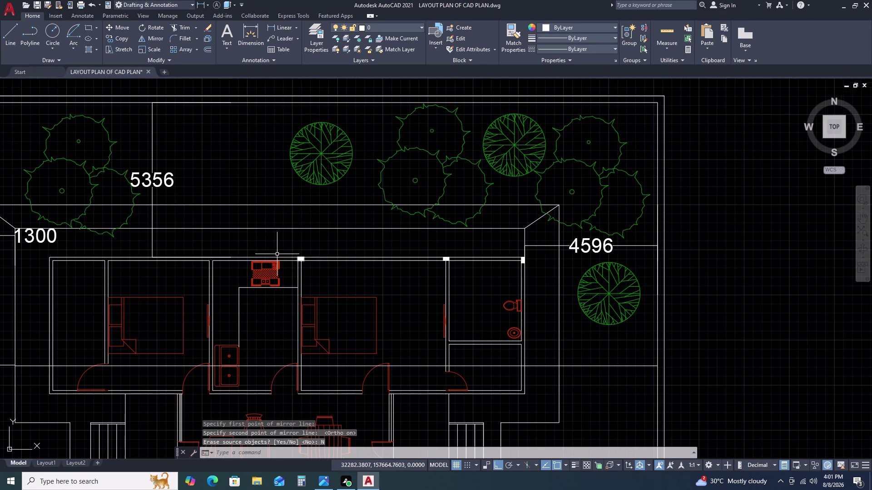
scroll(up, 3)
scroll(up, 3)
scroll(down, 3)
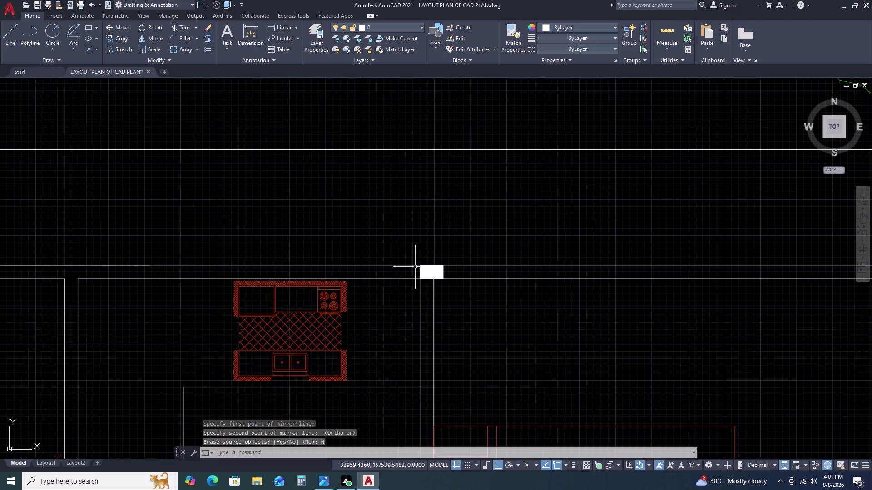
scroll(down, 3)
Mirror the two column squares across a second line, keeping the originals.
double_click(408, 256)
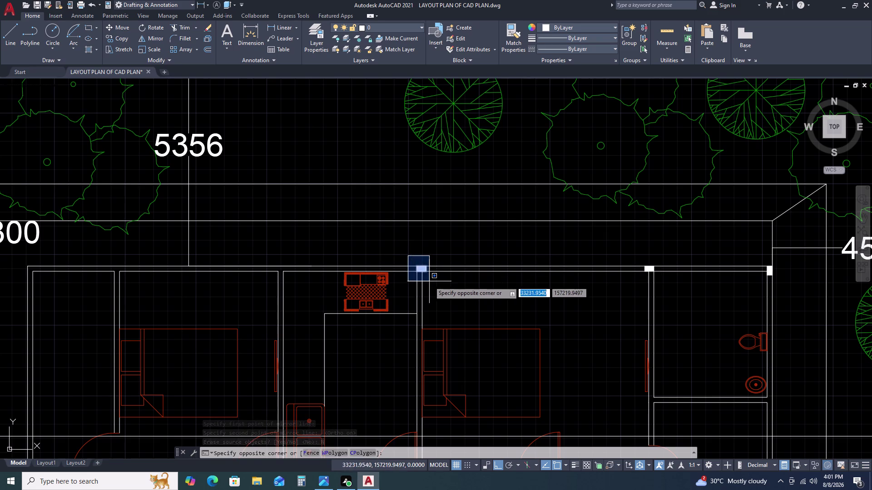
double_click(432, 282)
text(MI)
key(space)
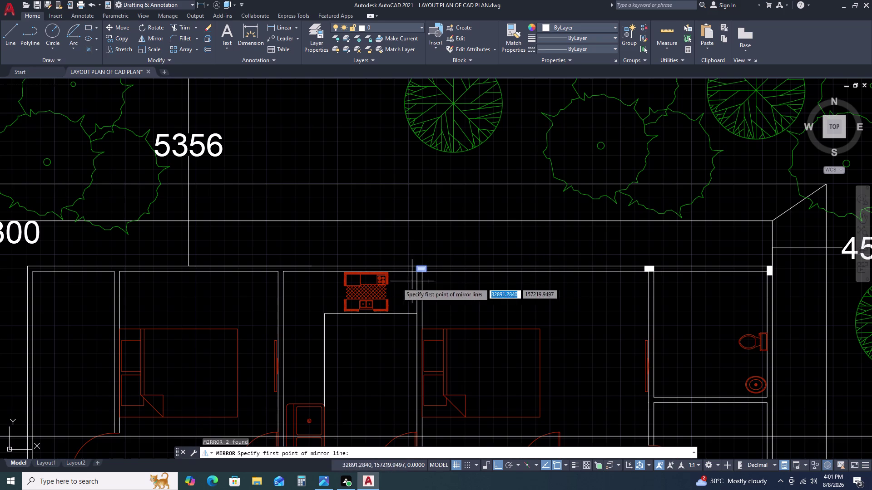
scroll(up, 3)
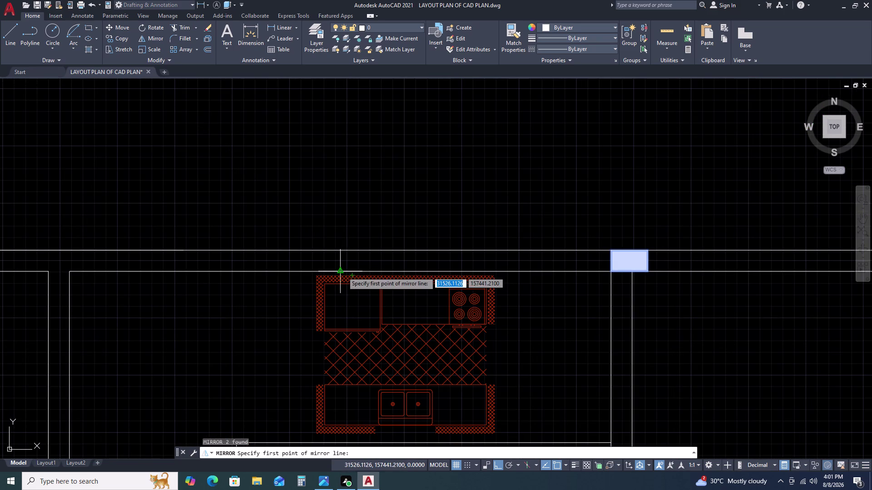
click(342, 272)
double_click(341, 227)
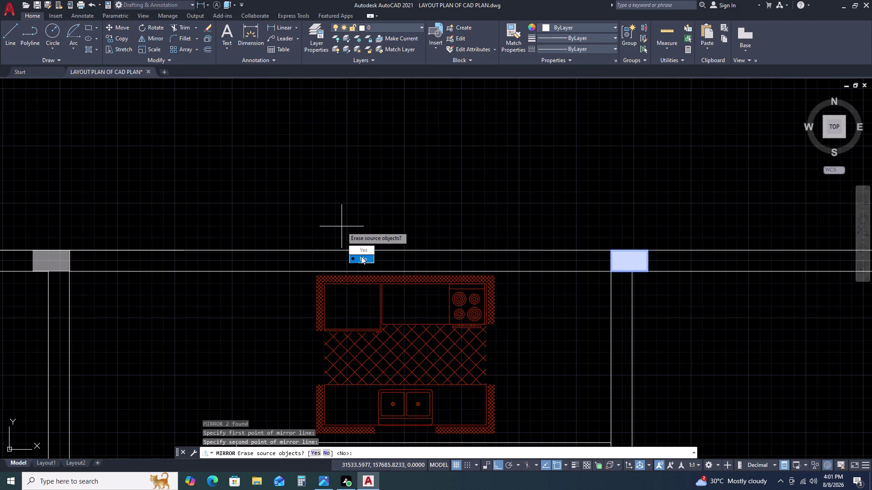
click(362, 258)
scroll(down, 3)
middle_drag(190, 193, 315, 210)
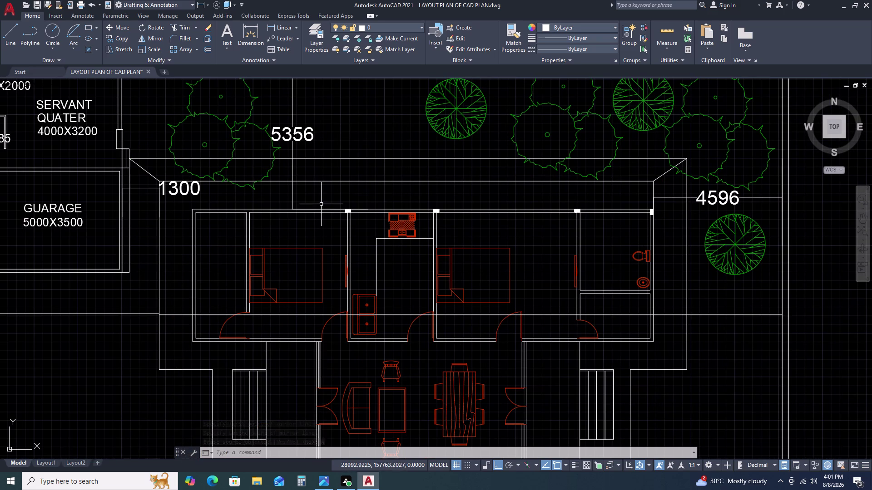
Mirror a wall column square along the wall line, keeping the source square.
double_click(321, 203)
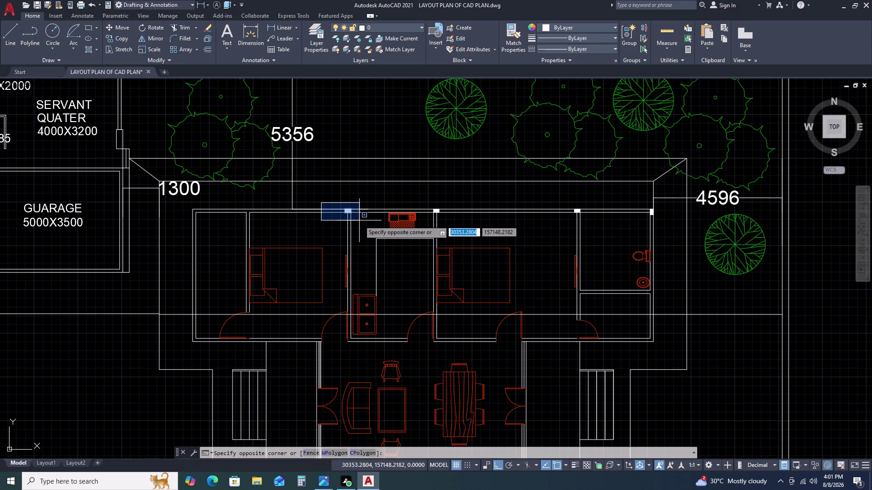
click(359, 221)
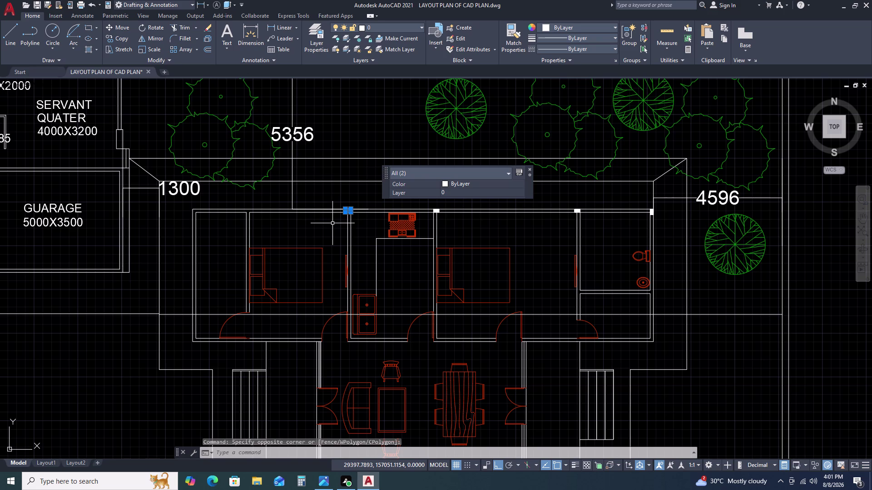
text(MI)
key(space)
key(n)
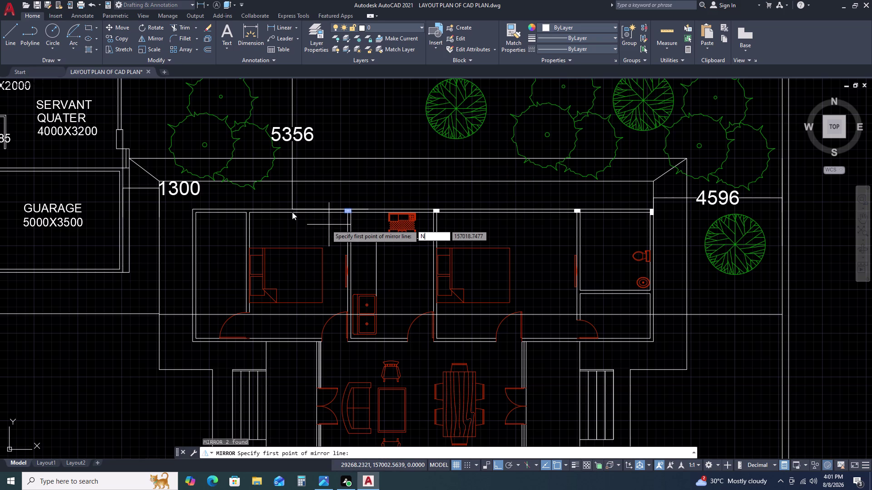
key(i)
key(BackSpace)
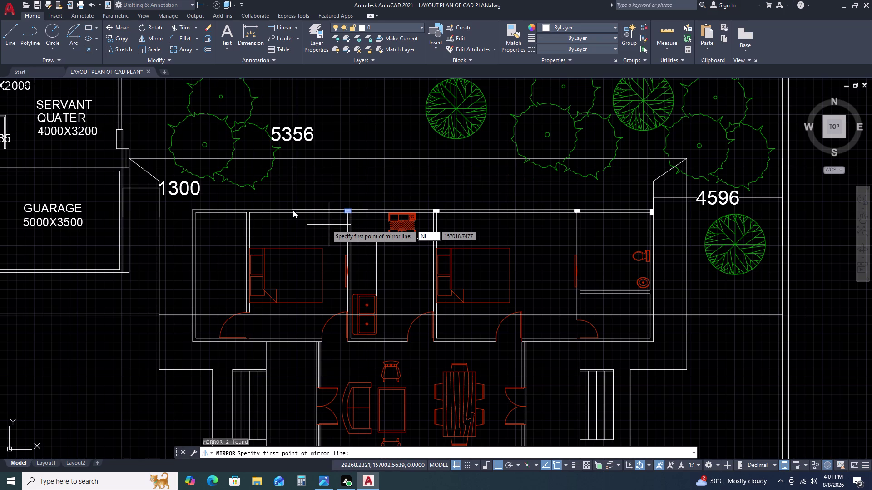
key(BackSpace)
text(MI)
key(space)
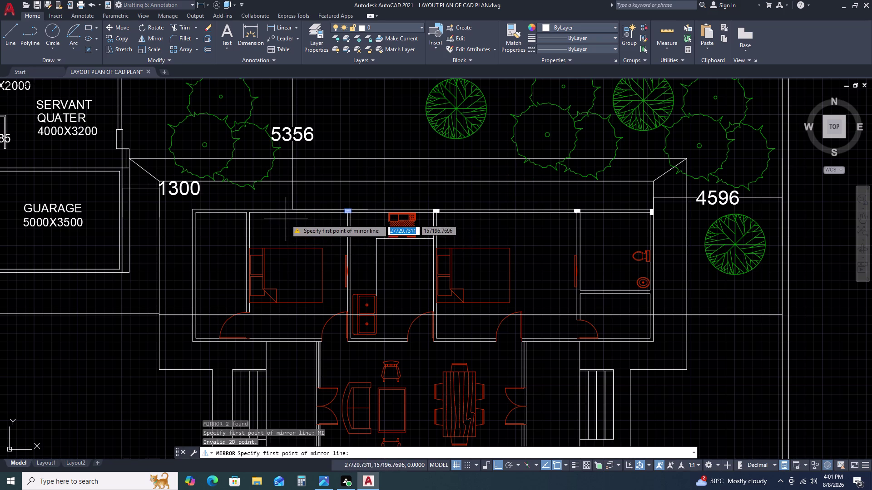
scroll(up, 3)
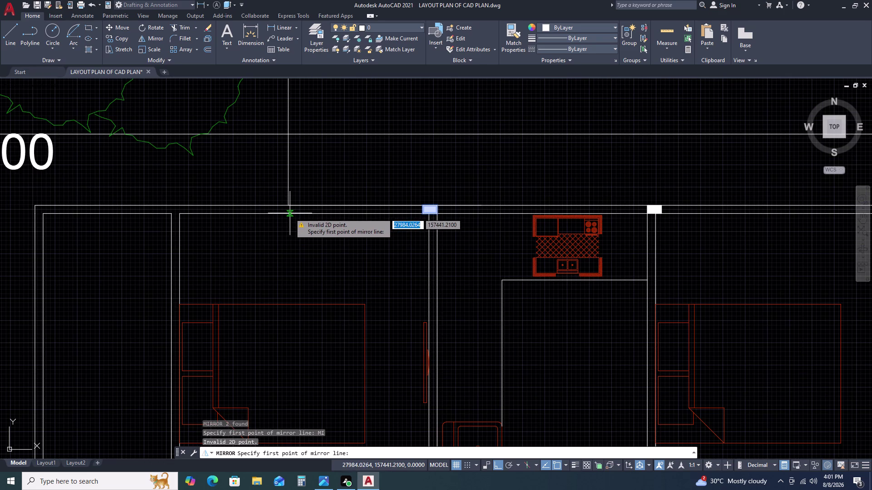
drag(306, 214, 309, 206)
double_click(313, 179)
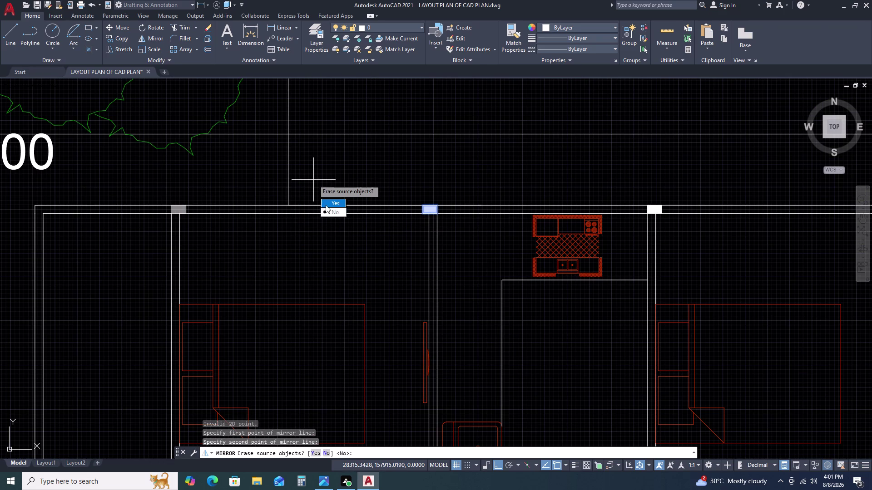
drag(330, 212, 314, 179)
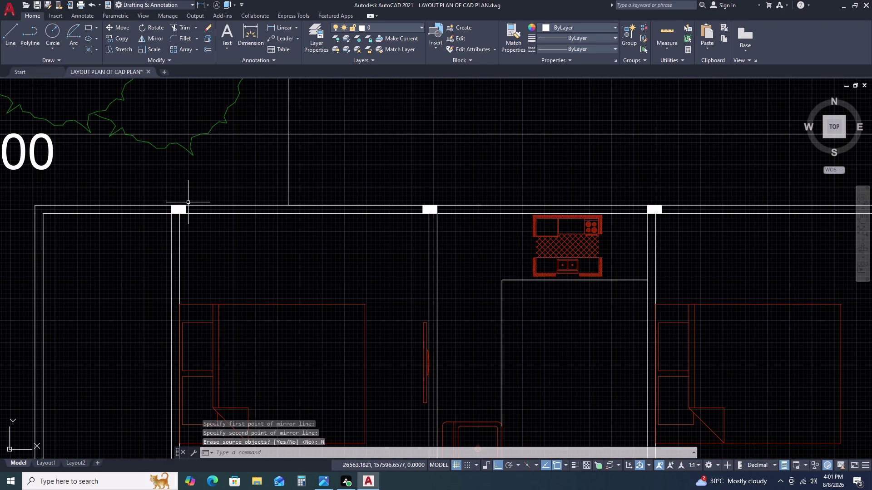
key(Escape)
Move the new column square by its corner onto the back wall's left corner.
click(155, 192)
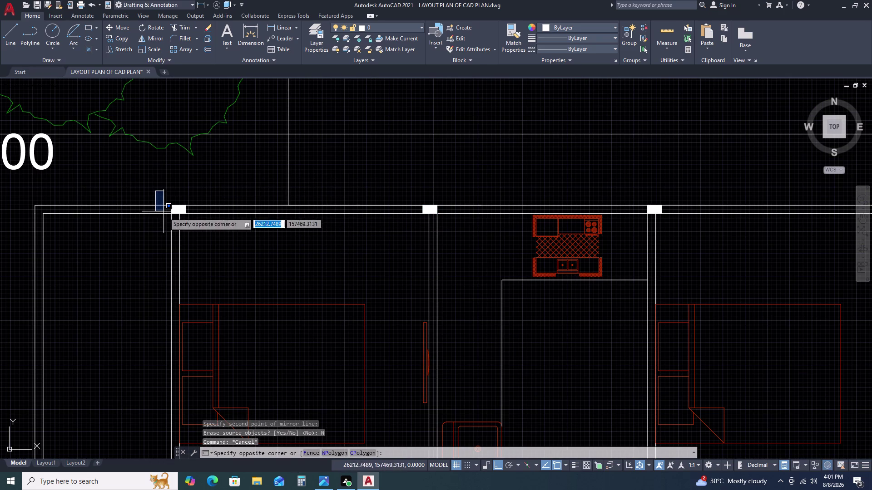
click(205, 223)
text(M)
key(space)
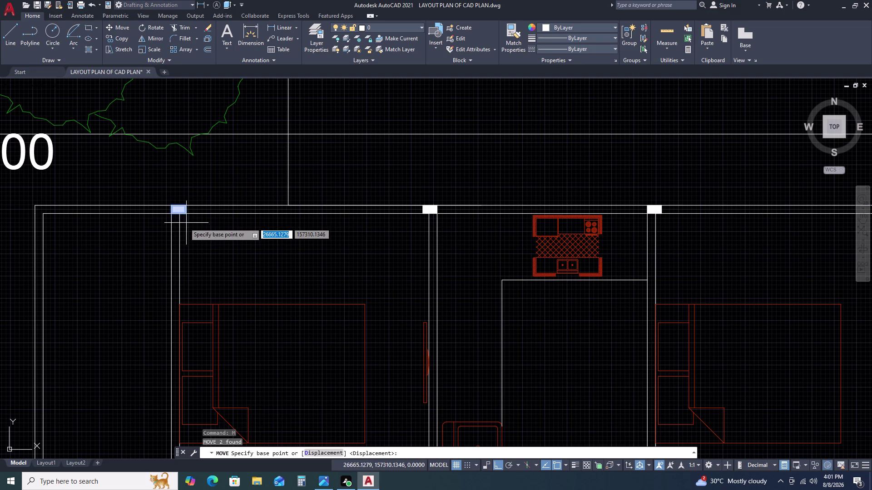
scroll(up, 3)
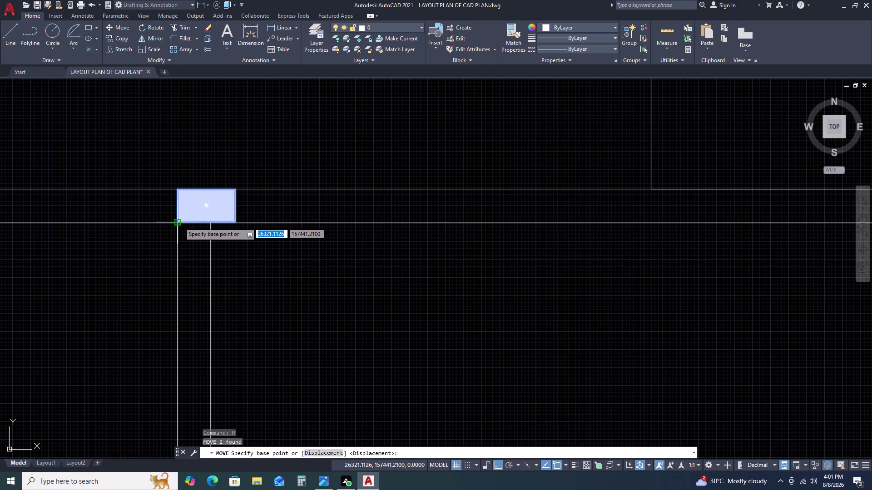
click(180, 223)
scroll(down, 3)
scroll(up, 3)
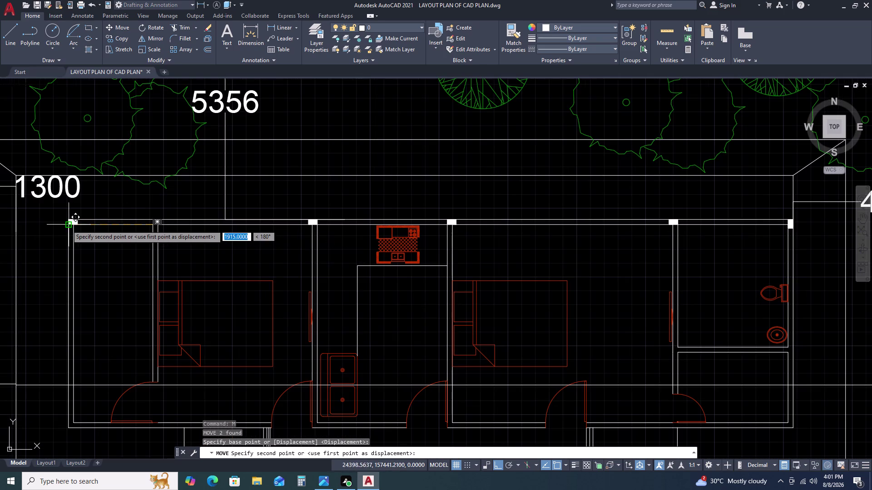
scroll(up, 3)
click(75, 224)
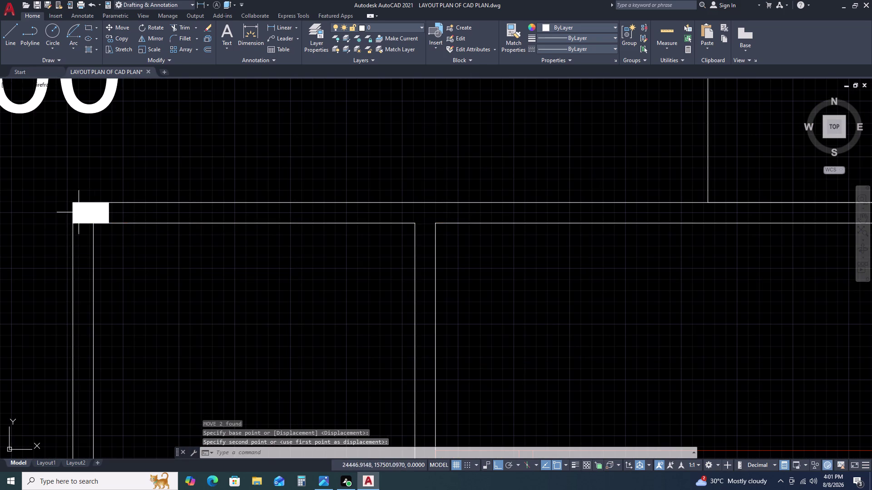
scroll(up, 3)
scroll(down, 3)
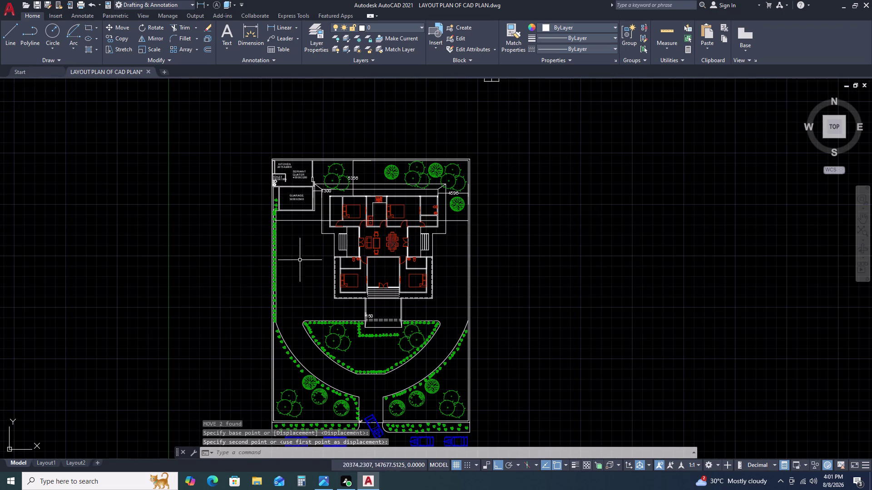
scroll(up, 3)
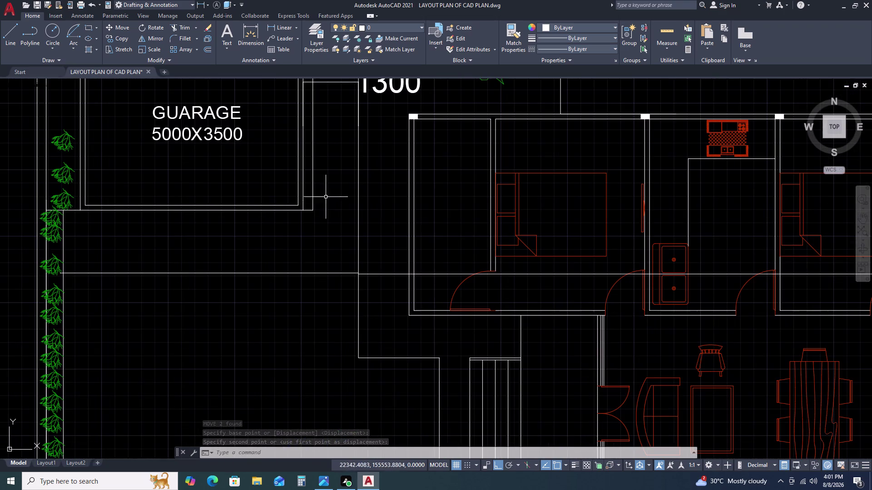
Copy the corner column square from its corner to a lower wall corner, with Ortho off.
click(398, 110)
double_click(434, 131)
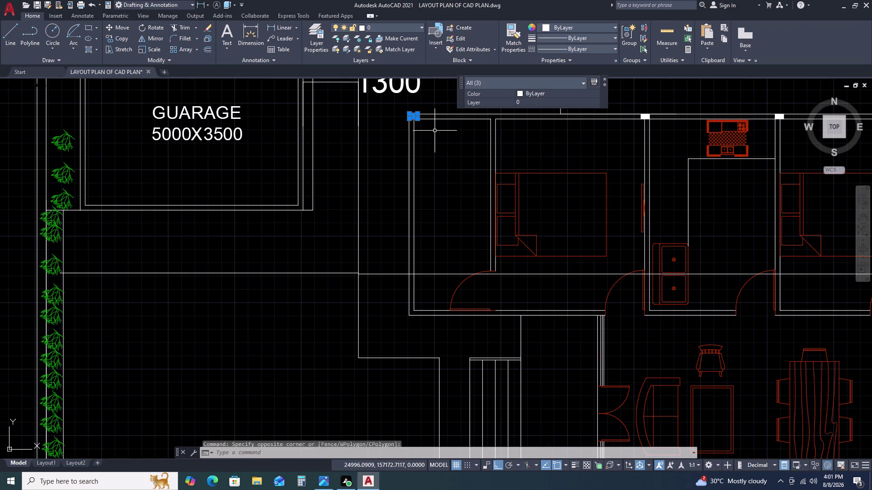
text(CO)
key(space)
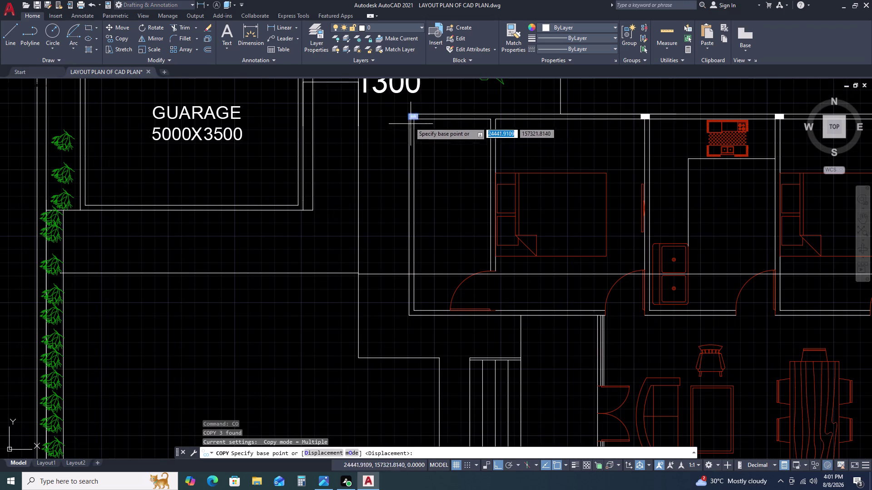
scroll(up, 3)
click(403, 114)
scroll(down, 3)
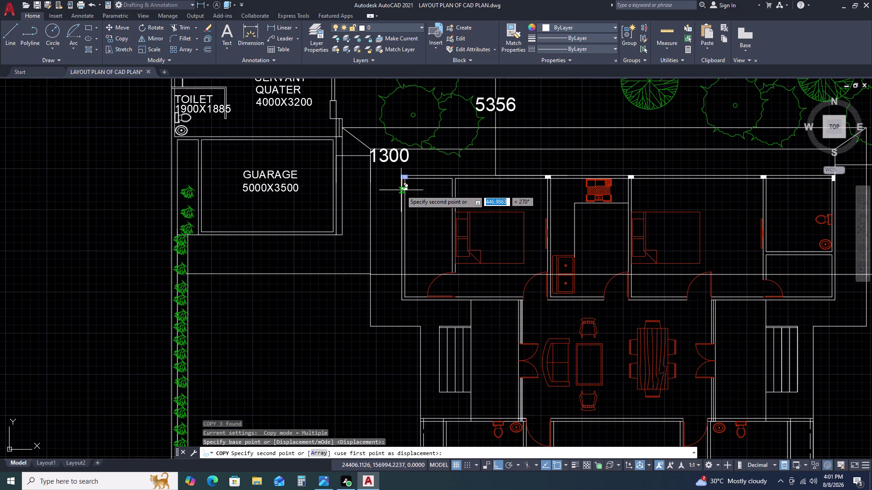
scroll(up, 3)
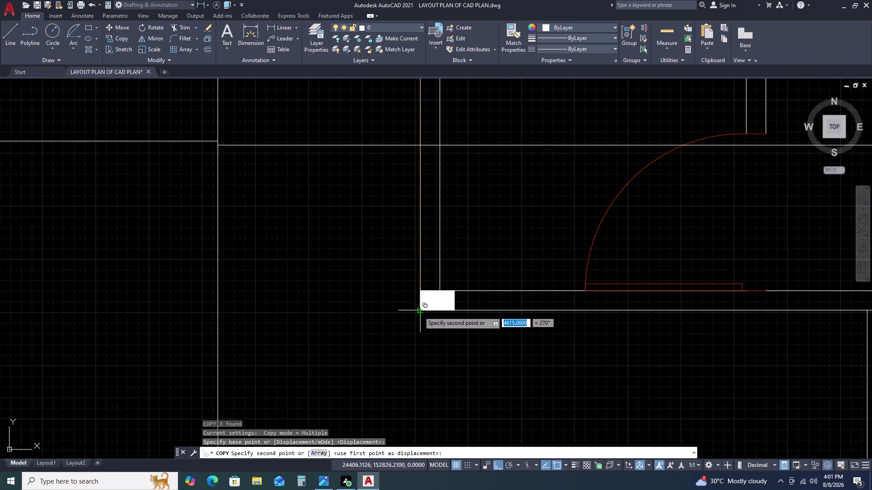
click(418, 312)
key(F8)
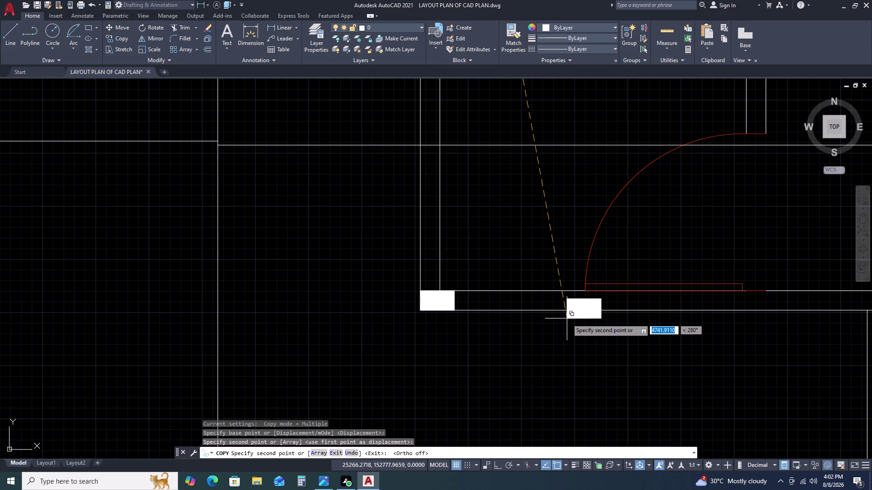
Place another column copy at the toilet wing corner, then select that new square.
scroll(down, 3)
middle_drag(599, 368, 537, 323)
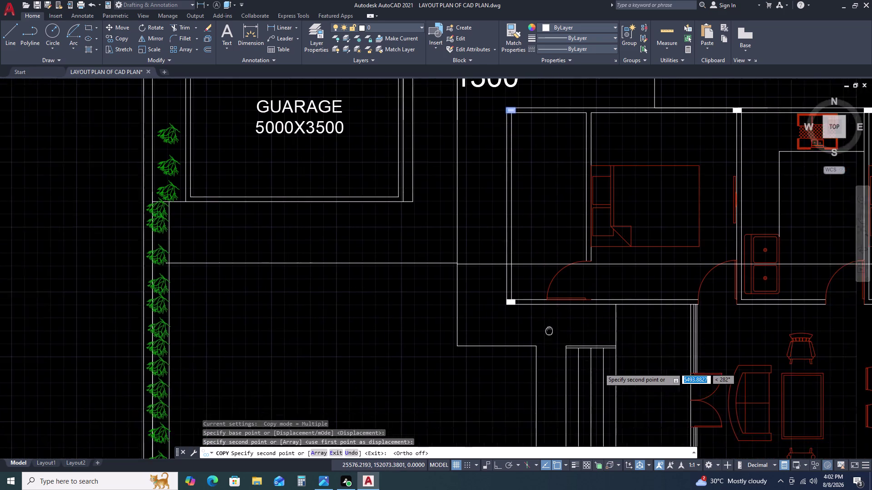
middle_drag(537, 323, 475, 282)
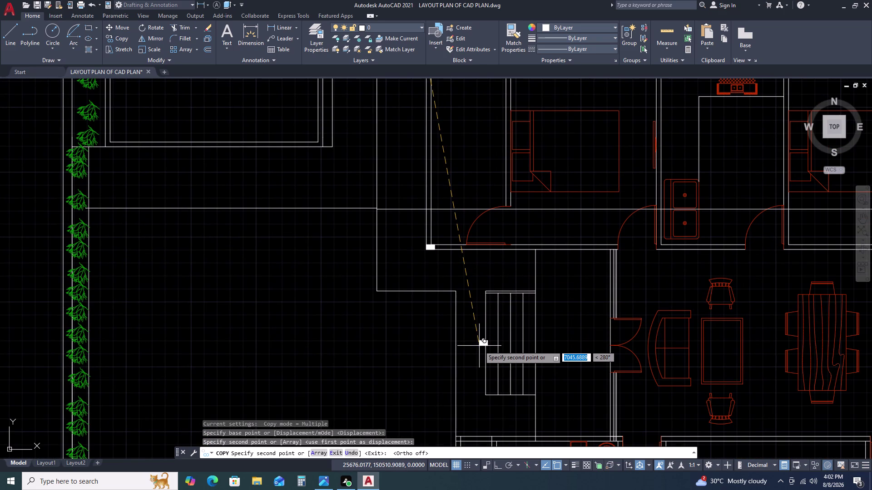
scroll(down, 3)
scroll(up, 3)
middle_drag(610, 386, 556, 329)
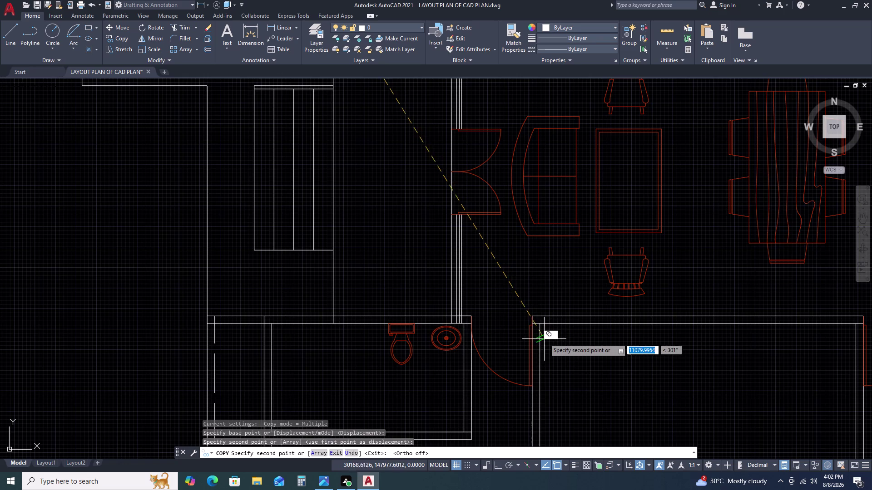
scroll(up, 3)
scroll(up, 3)
click(517, 332)
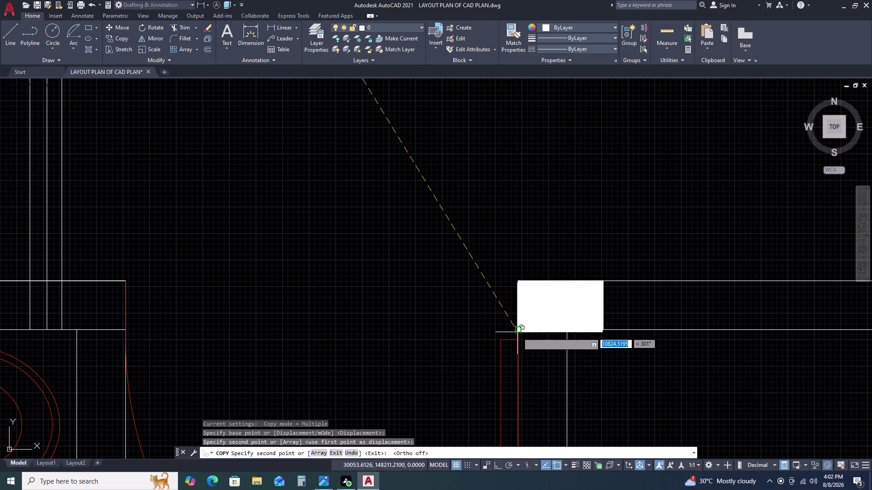
key(Escape)
click(516, 274)
click(612, 345)
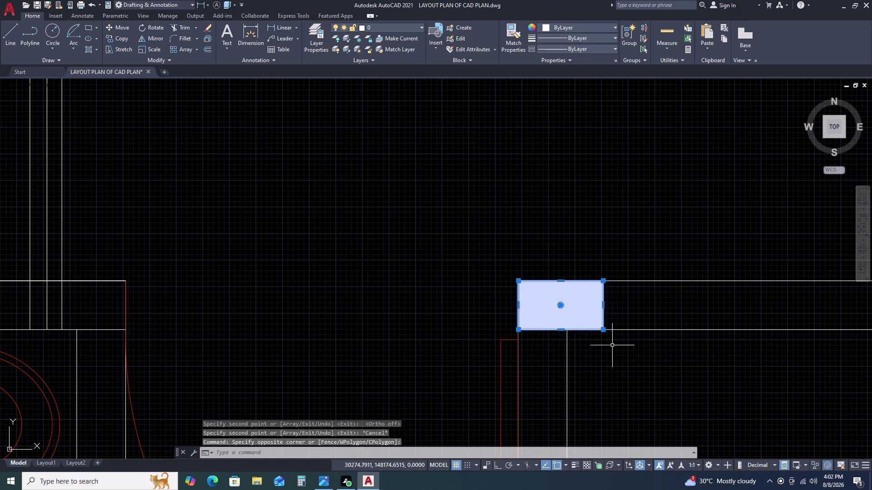
middle_drag(567, 333, 375, 286)
scroll(down, 3)
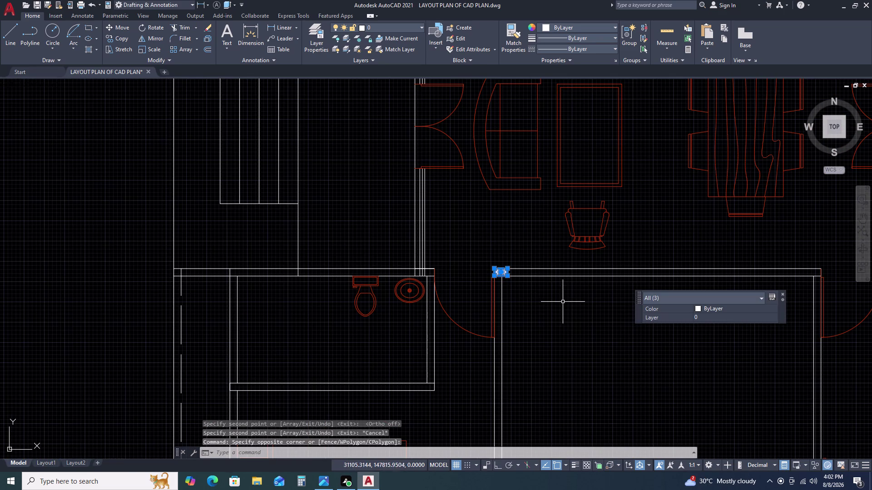
text(MI)
key(space)
scroll(down, 3)
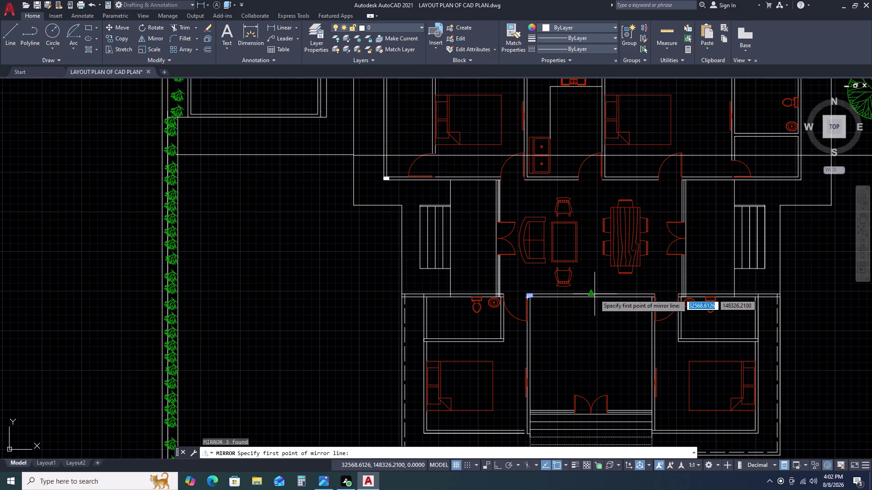
click(593, 294)
drag(593, 295, 591, 288)
click(589, 260)
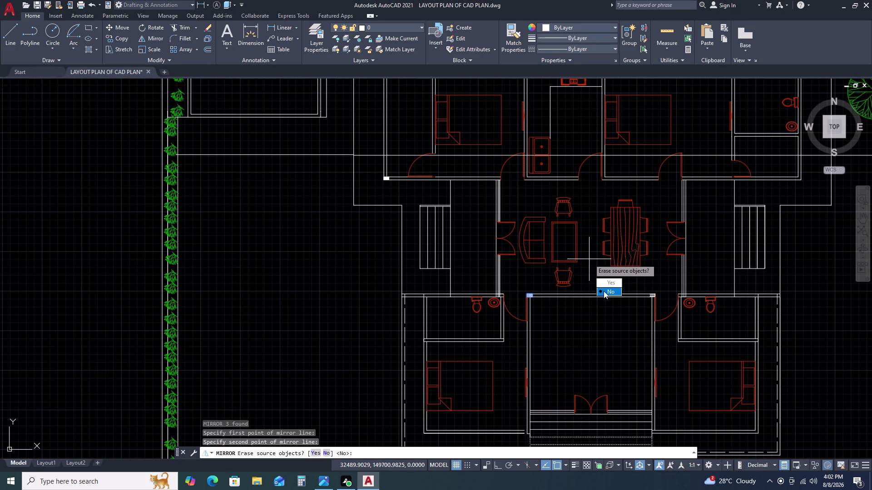
click(604, 291)
click(589, 259)
key(Escape)
scroll(down, 3)
scroll(up, 3)
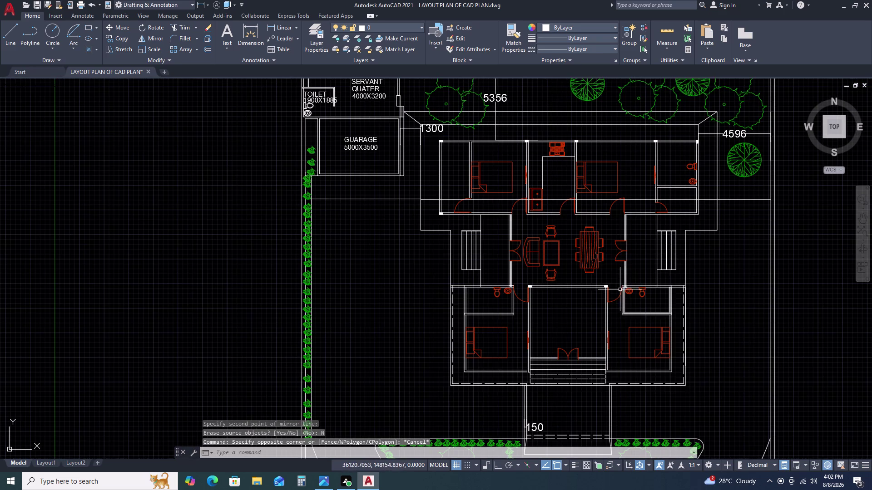
middle_drag(614, 292, 557, 275)
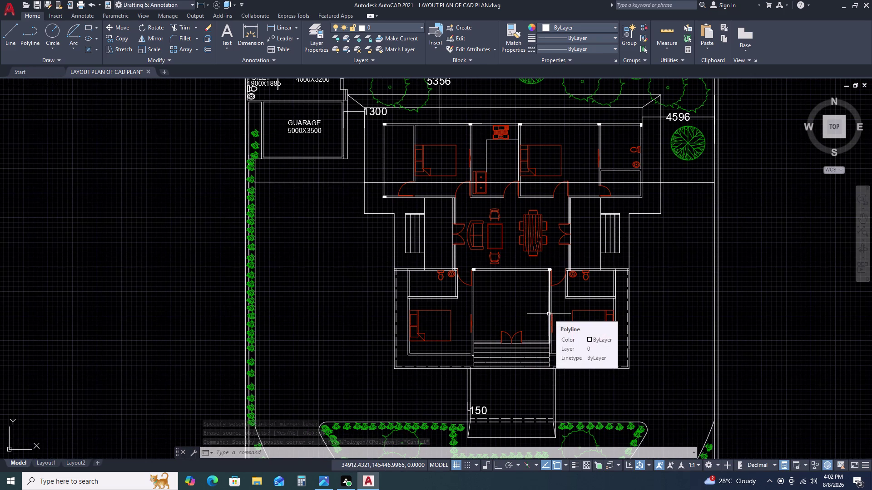
scroll(up, 3)
click(520, 252)
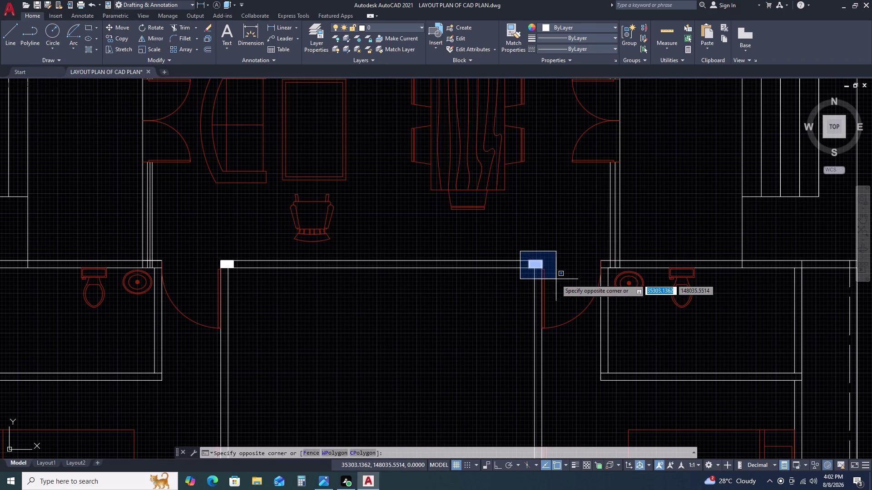
Copy the column block from its corner onto two wall corners by the dining hall.
double_click(556, 279)
text(CO)
key(space)
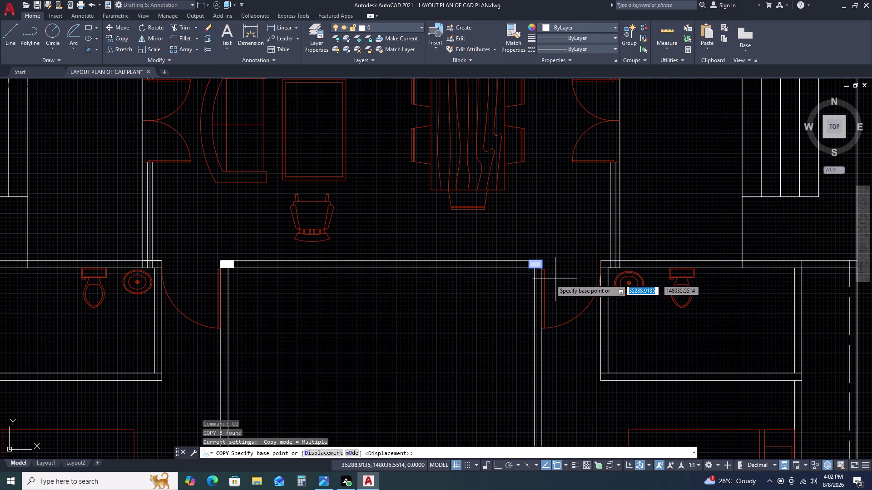
scroll(up, 3)
click(543, 267)
scroll(down, 3)
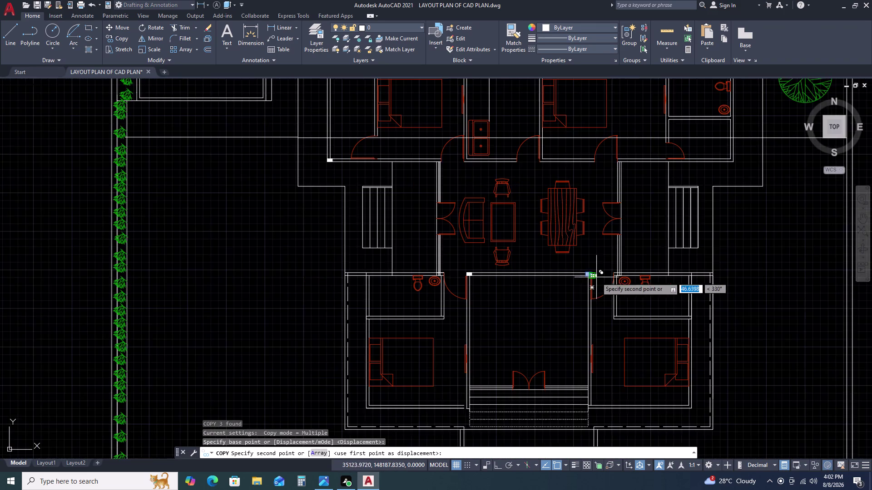
middle_drag(600, 279, 378, 288)
scroll(up, 3)
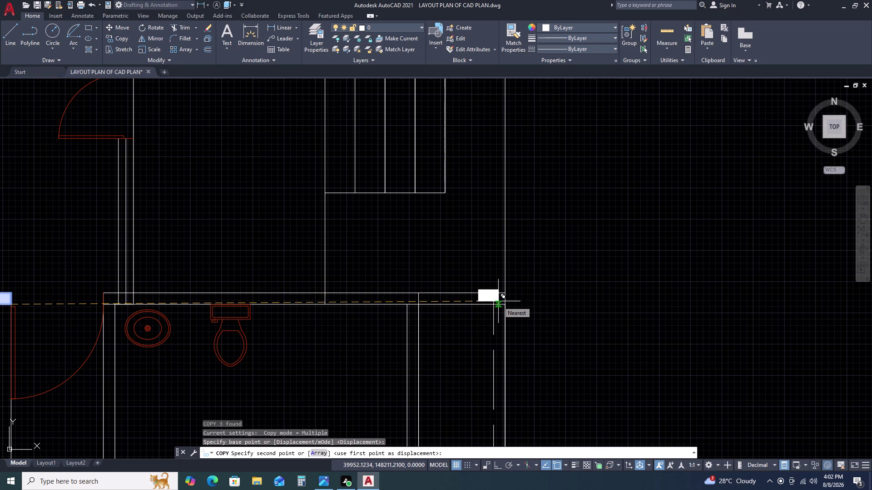
scroll(down, 3)
scroll(down, 3)
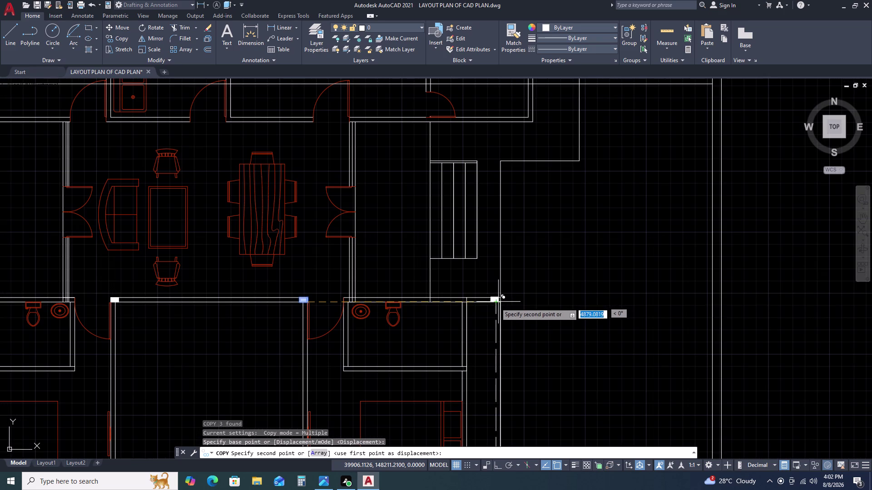
scroll(up, 3)
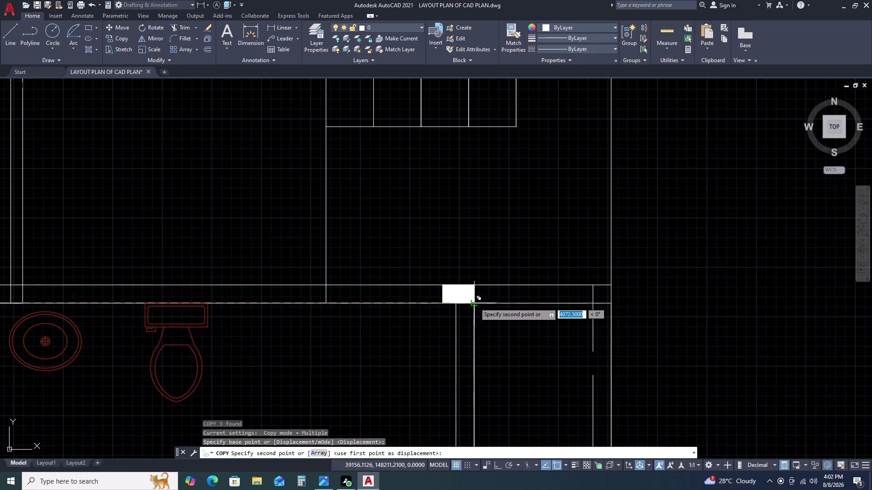
click(474, 303)
scroll(down, 3)
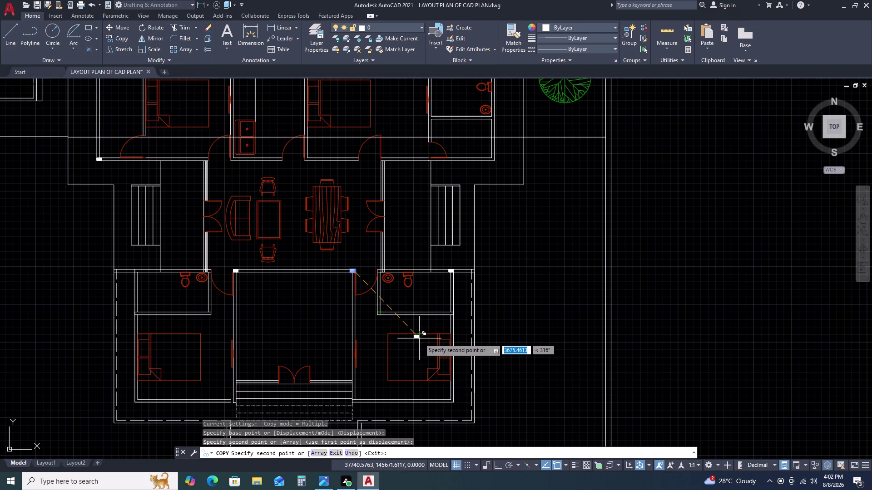
scroll(down, 3)
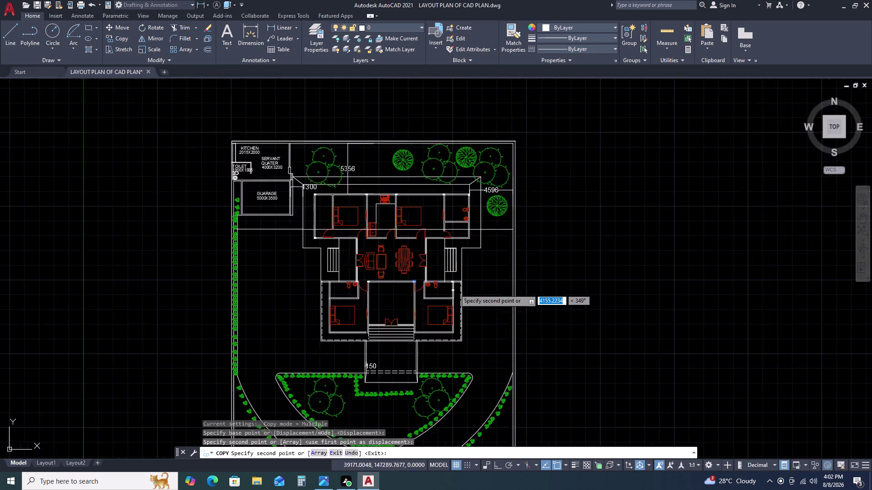
scroll(up, 3)
scroll(up, 3)
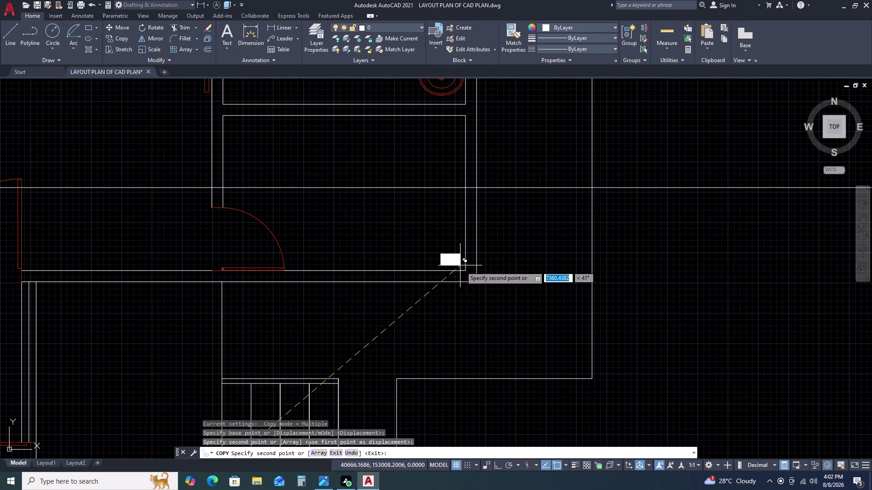
click(475, 281)
Place two more column copies at the bedroom wall ends beside the door opening.
scroll(down, 3)
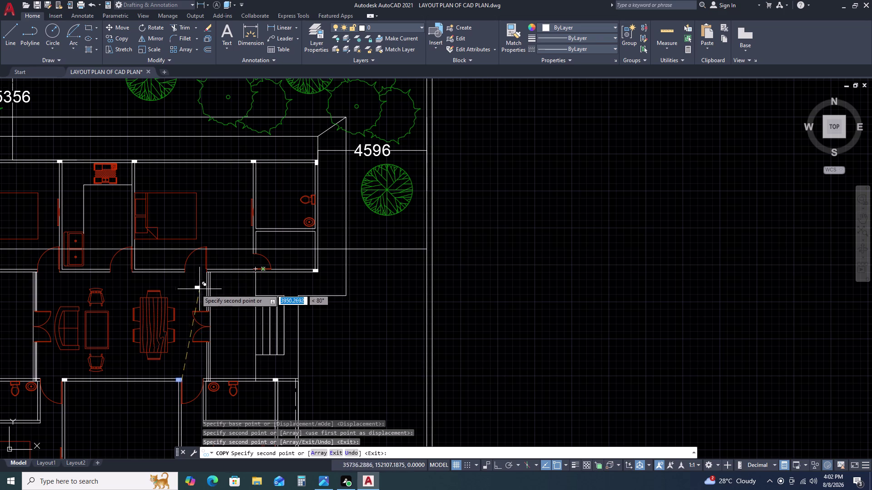
middle_drag(226, 278, 234, 276)
middle_drag(323, 269, 344, 266)
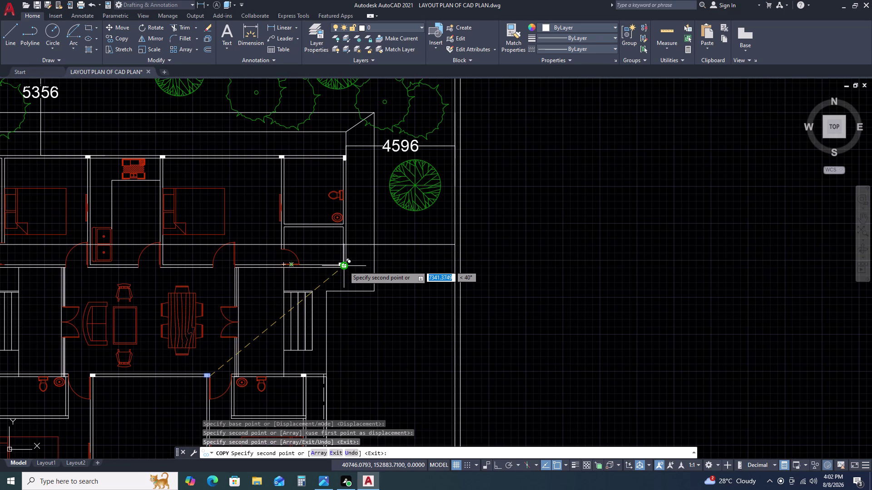
scroll(up, 3)
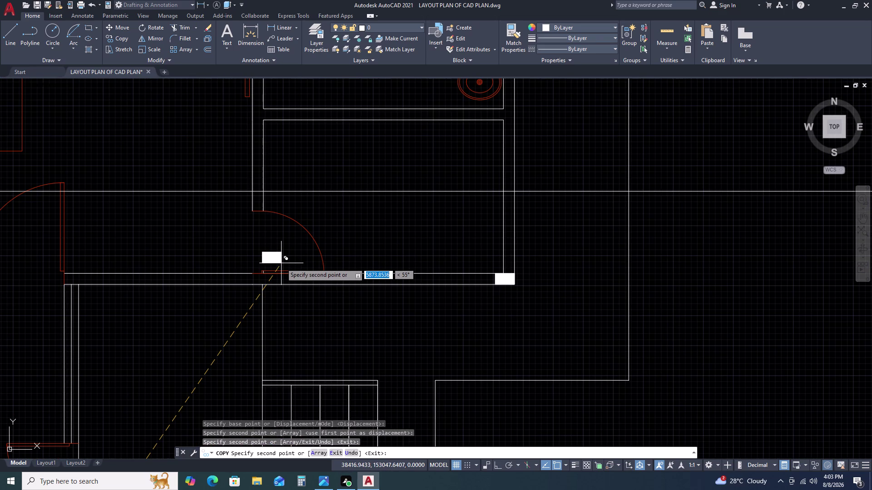
scroll(down, 3)
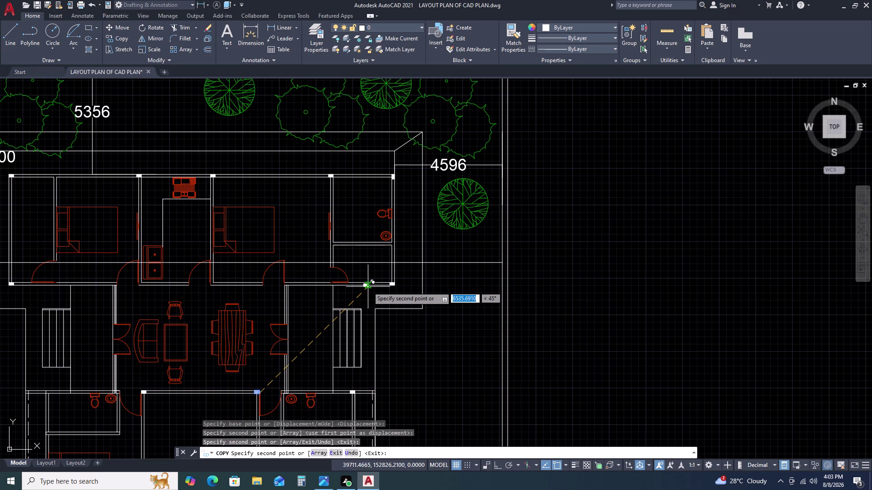
scroll(down, 3)
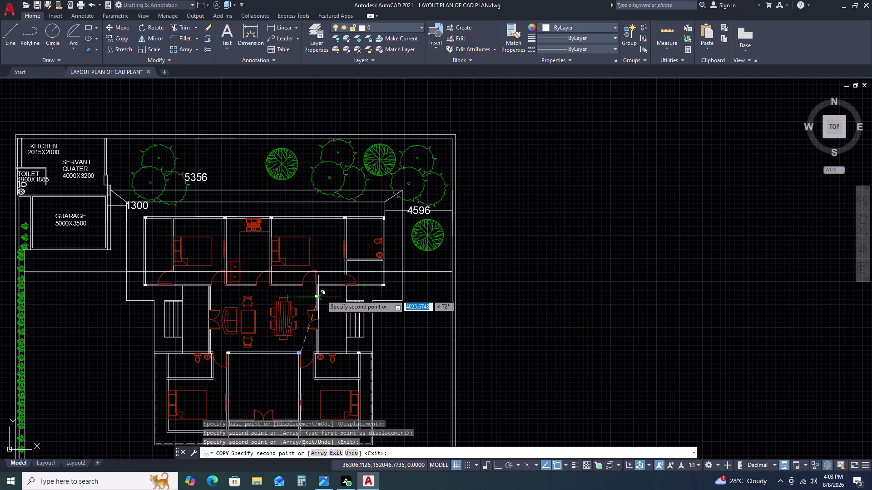
scroll(up, 3)
scroll(up, 3)
scroll(down, 3)
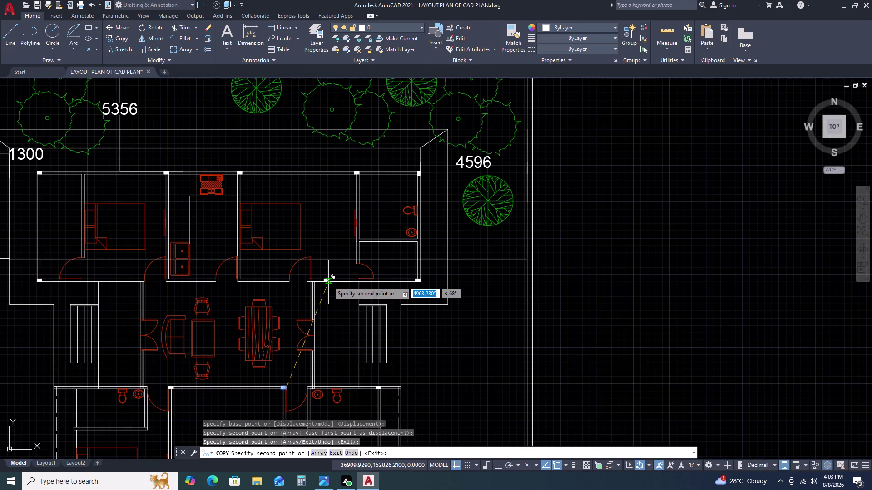
scroll(up, 3)
scroll(up, 3)
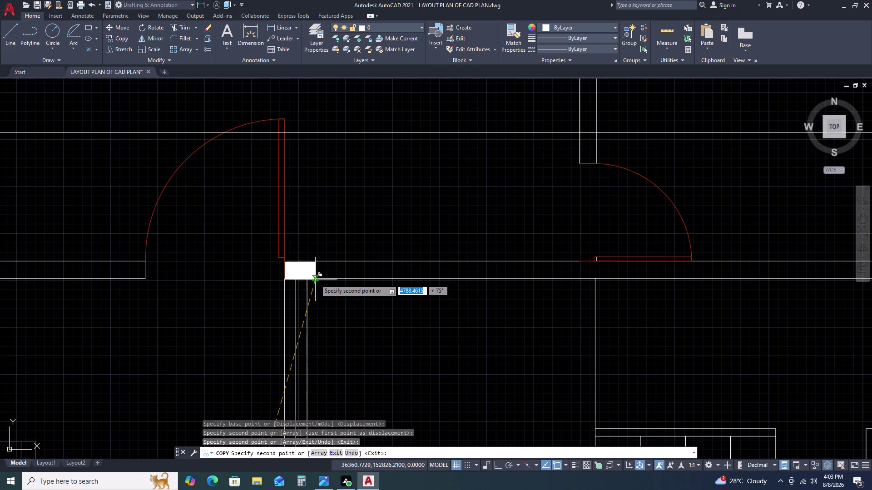
click(316, 279)
scroll(down, 3)
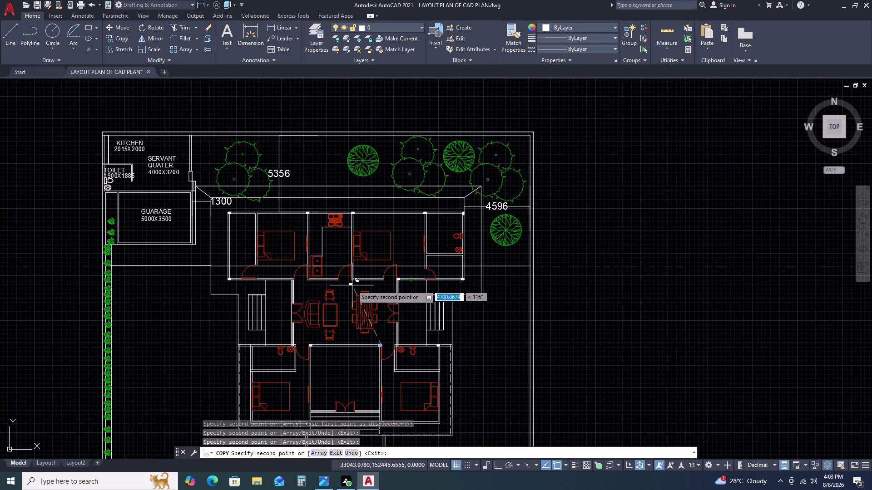
scroll(up, 3)
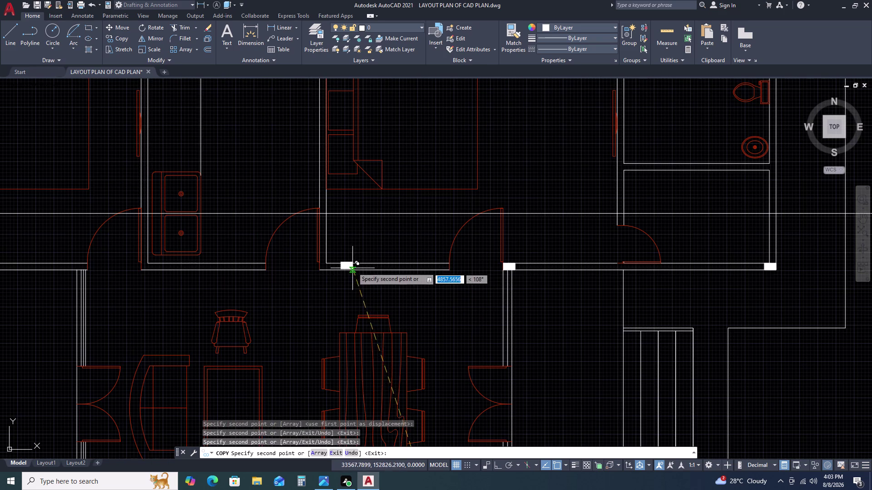
click(365, 243)
key(Escape)
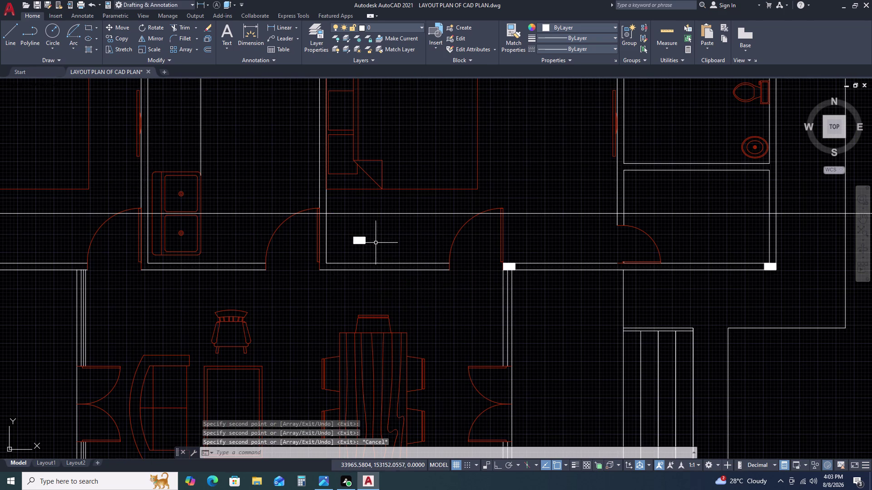
Rotate the misplaced column copy 90° upright with Ortho on.
double_click(376, 228)
click(343, 254)
key(r)
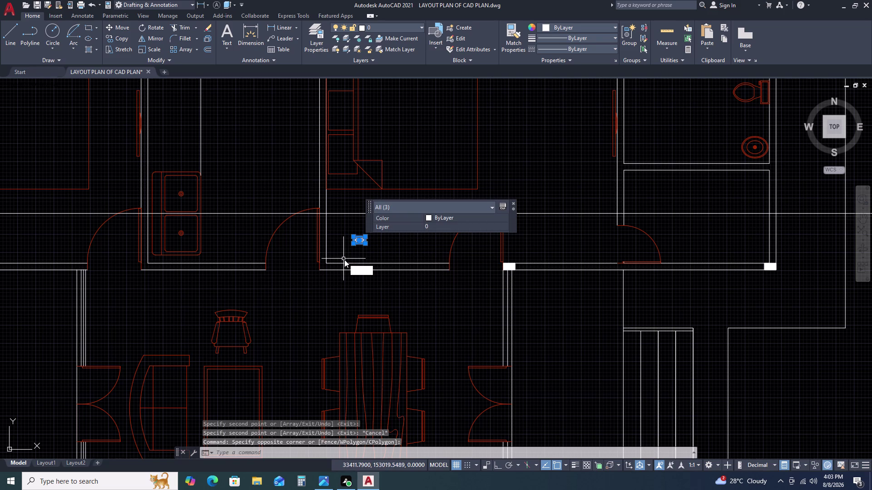
text(O)
key(space)
click(387, 241)
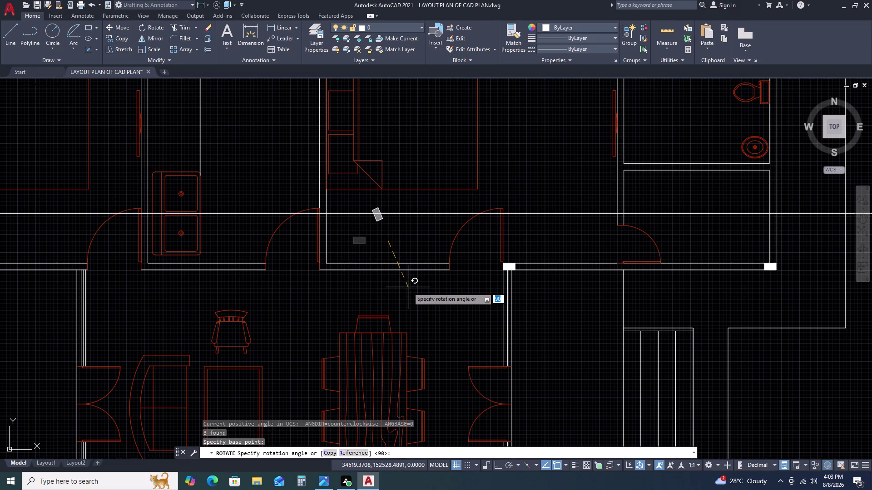
key(F8)
click(402, 292)
Move the rotated column by its corner into the wall end, with Ortho off.
click(374, 201)
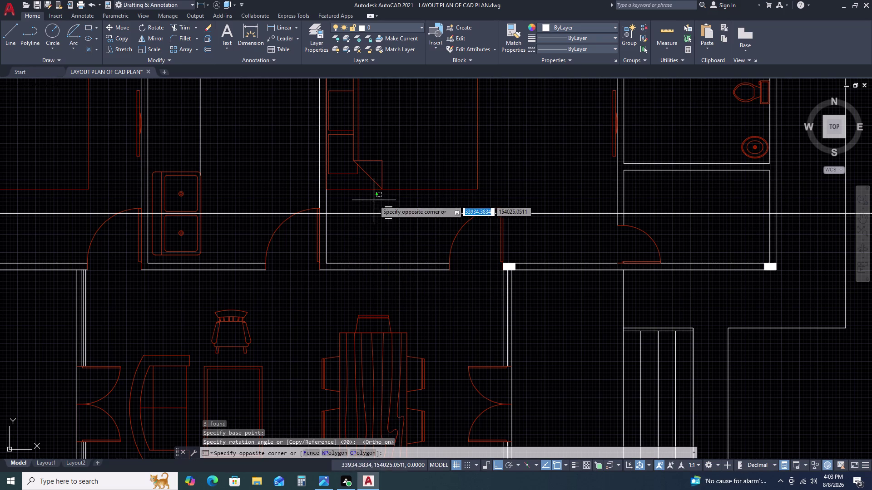
click(411, 241)
text(M)
key(space)
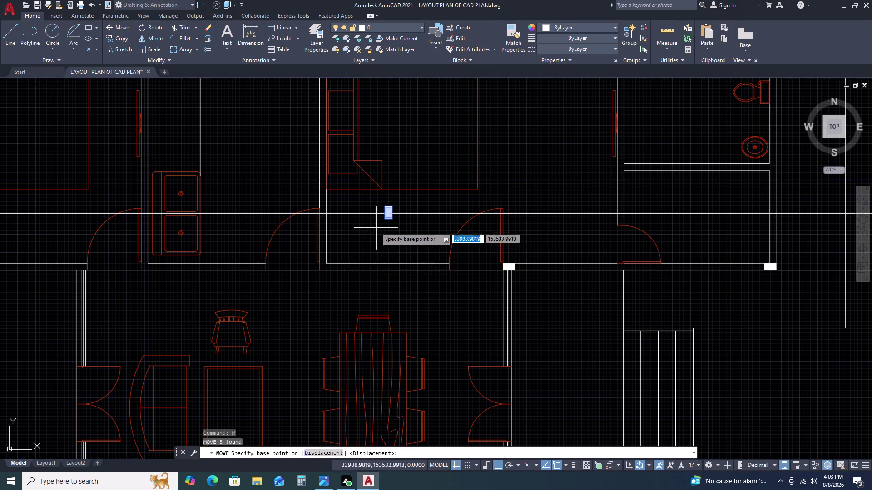
scroll(up, 3)
click(432, 188)
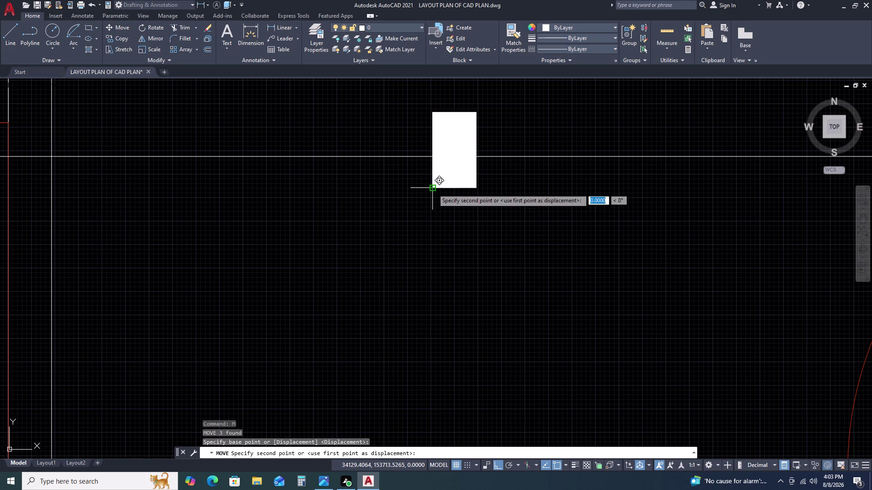
scroll(down, 3)
key(F8)
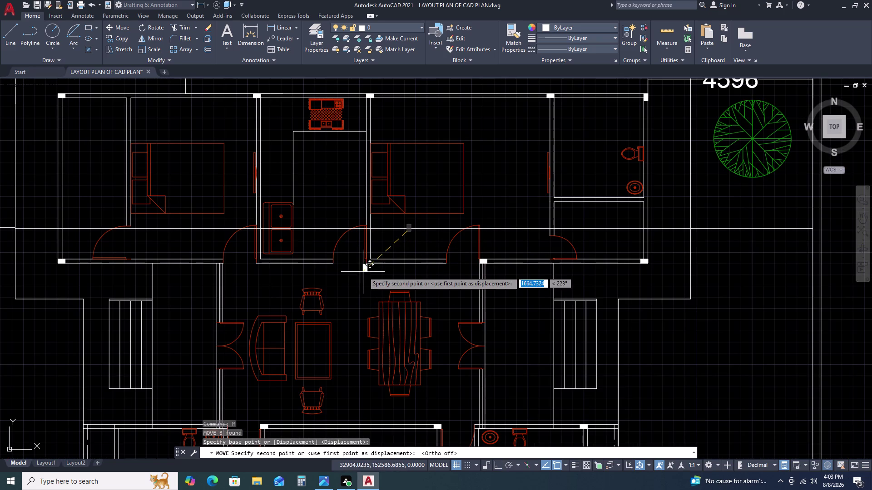
scroll(up, 3)
scroll(up, 3)
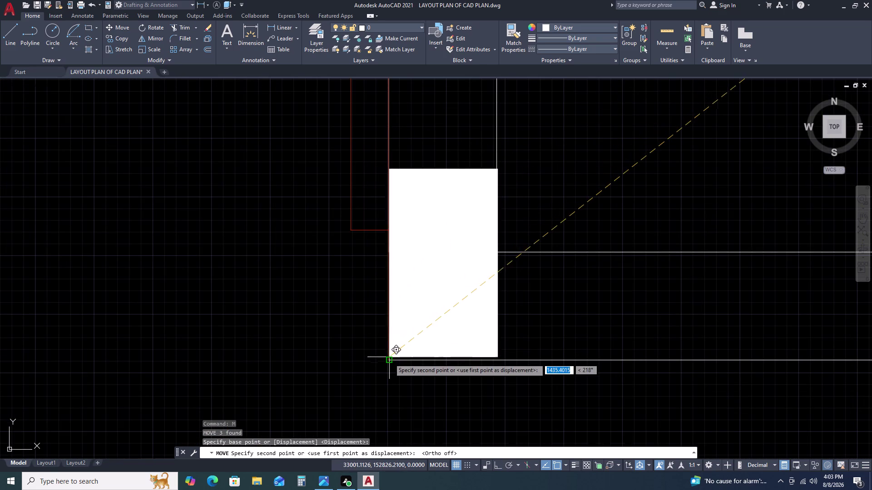
click(390, 360)
scroll(down, 3)
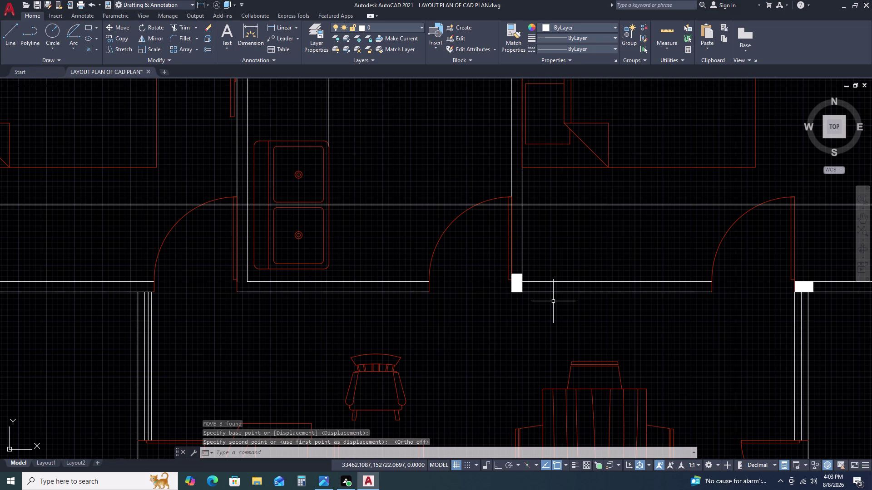
Copy the upright column block to the opposite end of the sink room's doorway wall.
scroll(down, 3)
middle_drag(564, 312, 444, 299)
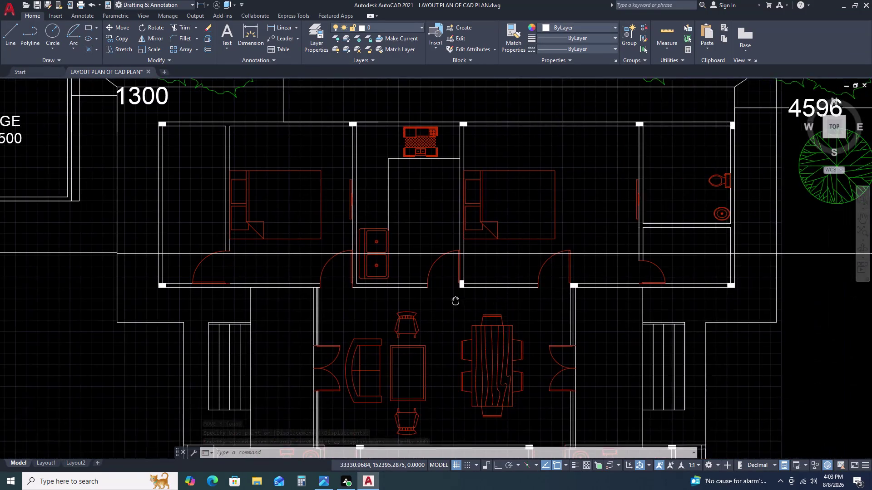
click(537, 279)
double_click(558, 291)
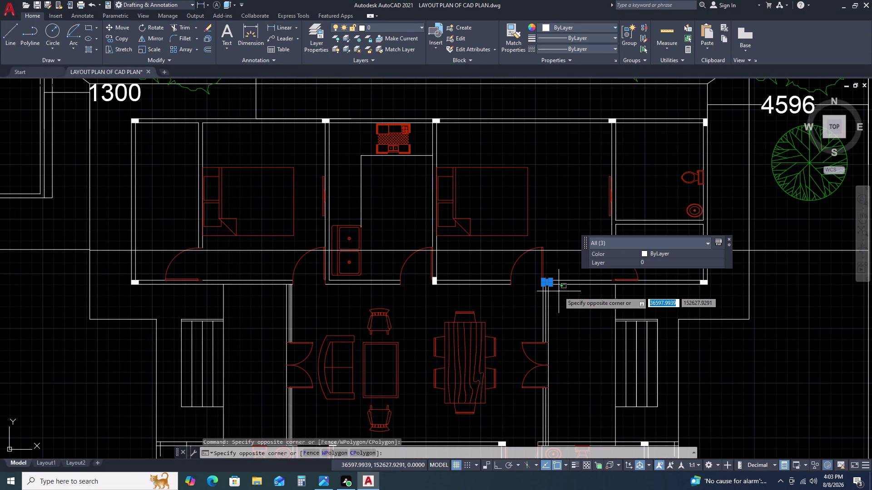
key(c)
text(O)
key(space)
scroll(up, 3)
click(559, 276)
drag(557, 275, 552, 278)
scroll(down, 3)
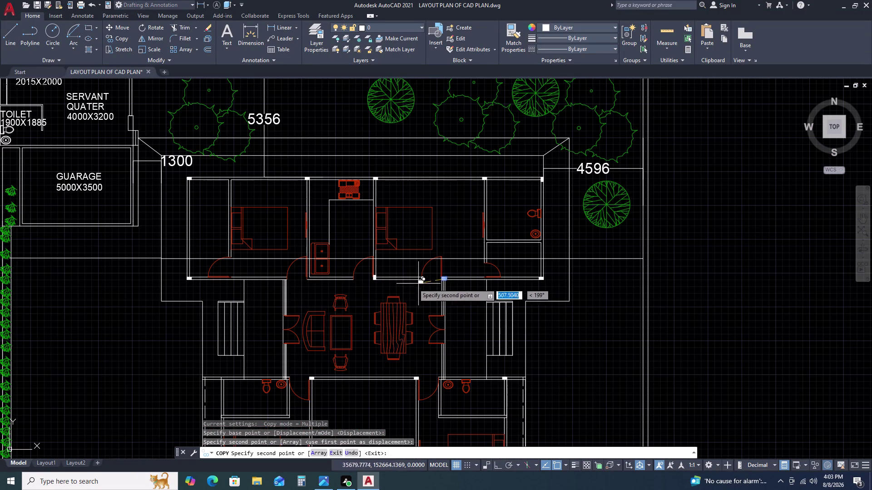
scroll(up, 3)
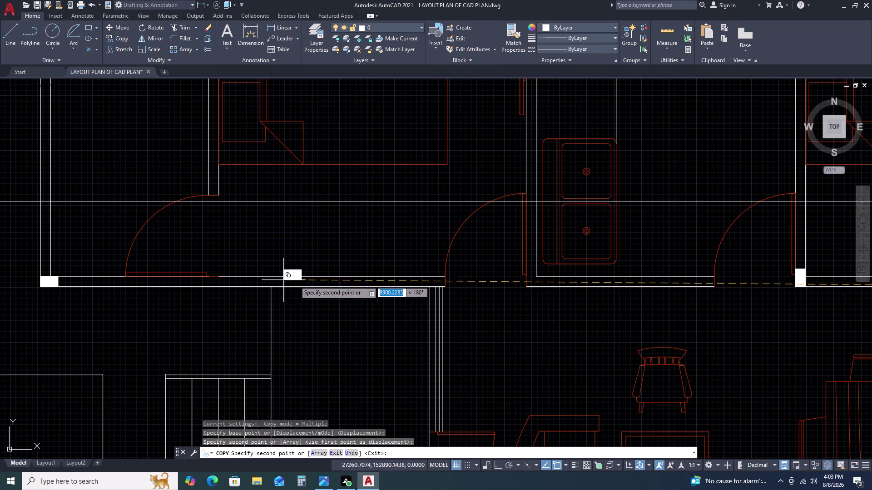
scroll(down, 3)
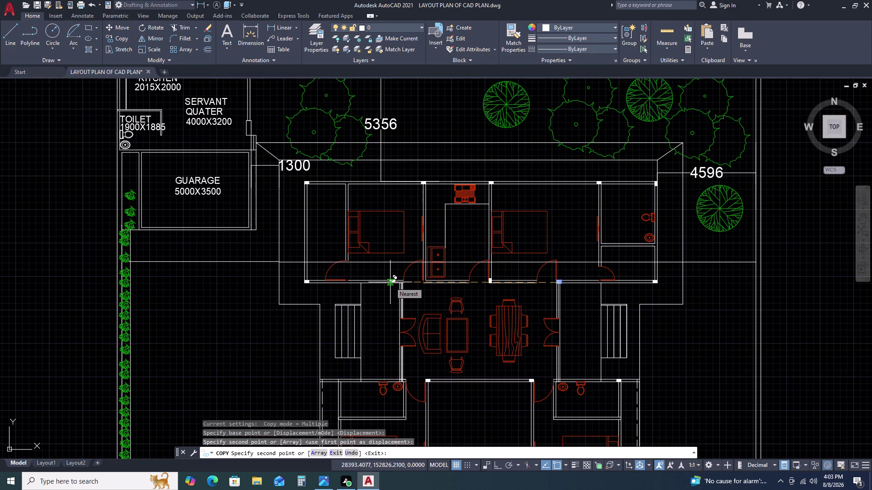
key(Escape)
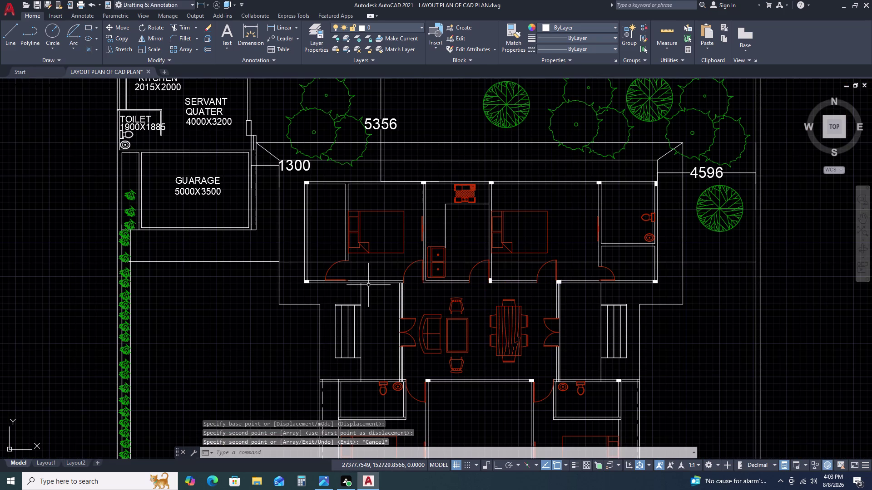
Copy the small block beside the door to the left wall corner.
scroll(down, 3)
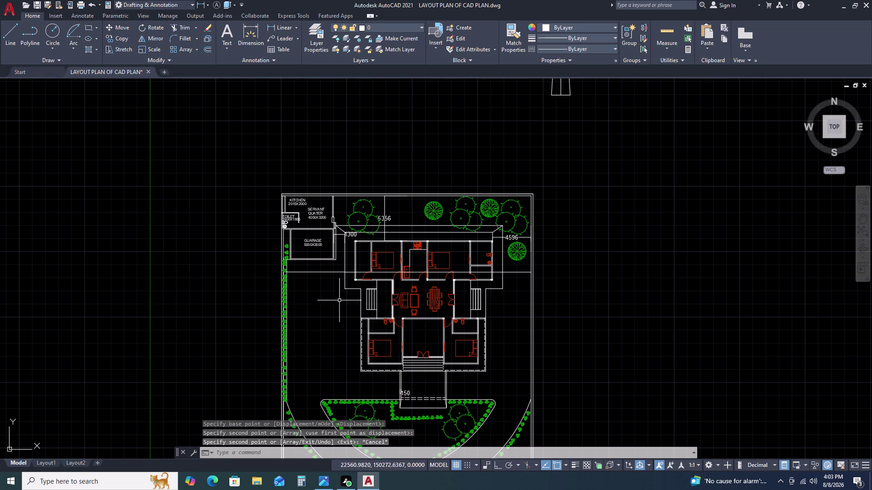
scroll(up, 3)
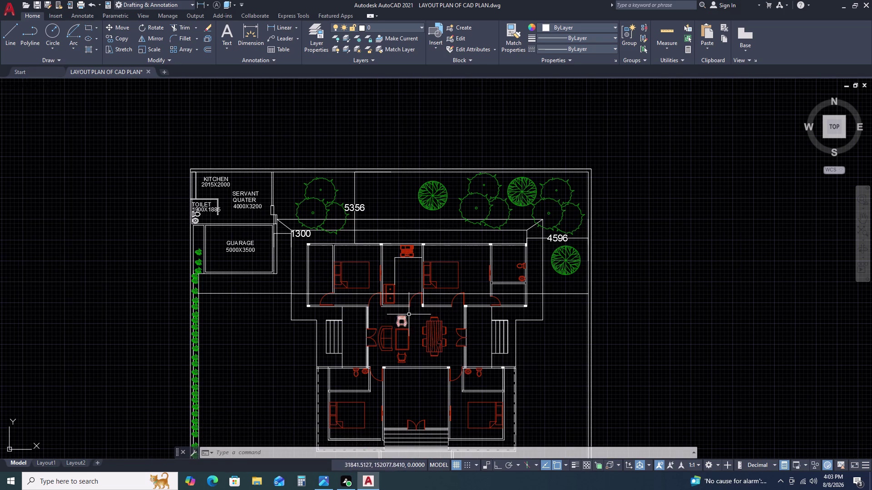
scroll(up, 3)
double_click(437, 276)
double_click(462, 310)
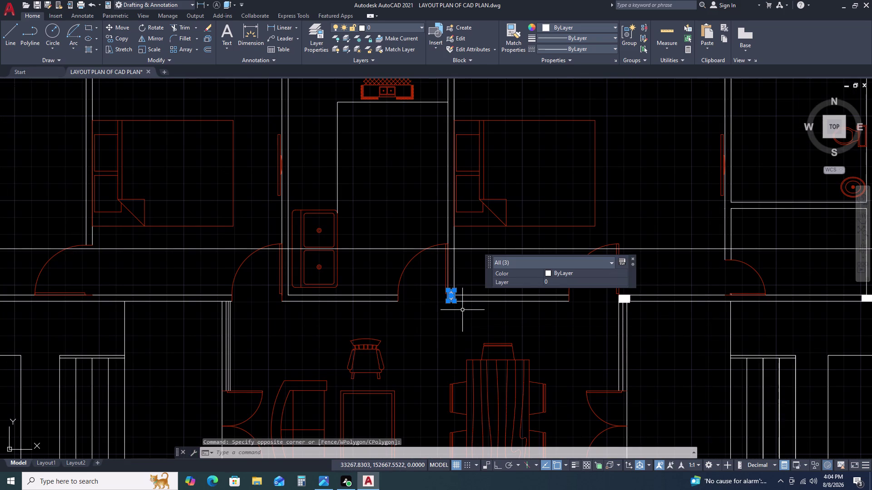
key(c)
key(o)
key(space)
scroll(up, 3)
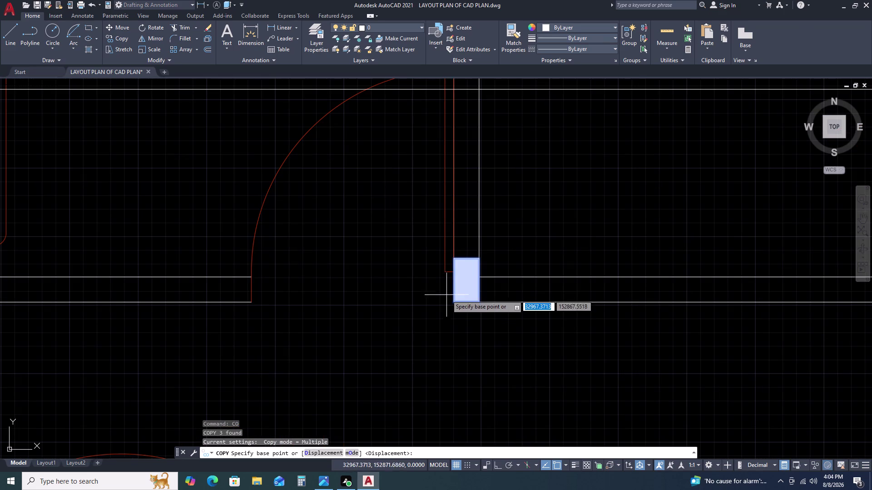
double_click(451, 303)
scroll(down, 3)
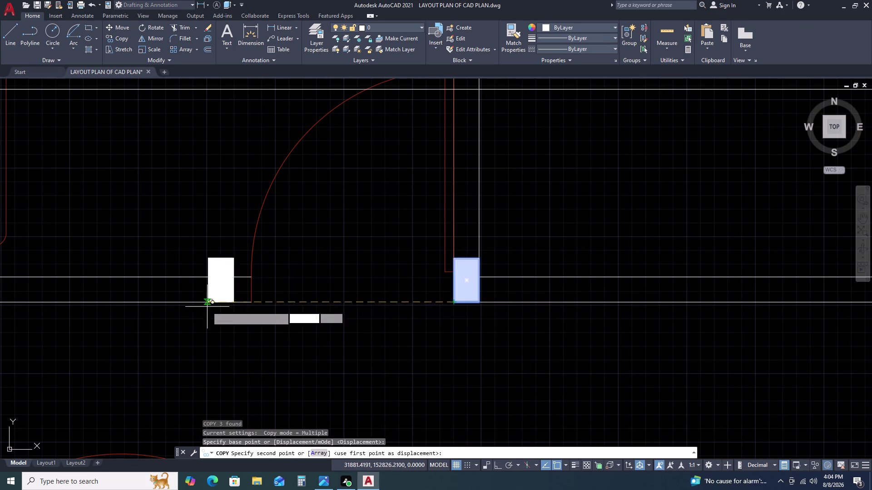
scroll(down, 3)
scroll(up, 3)
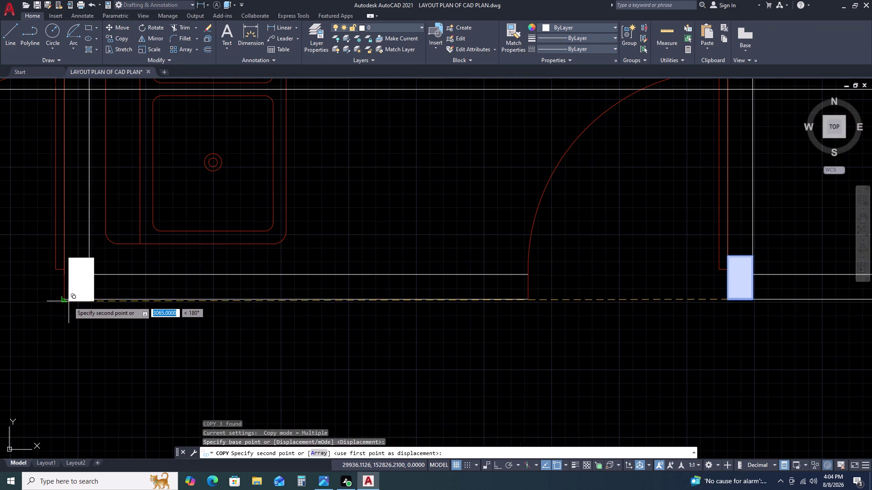
click(64, 299)
key(Escape)
scroll(down, 3)
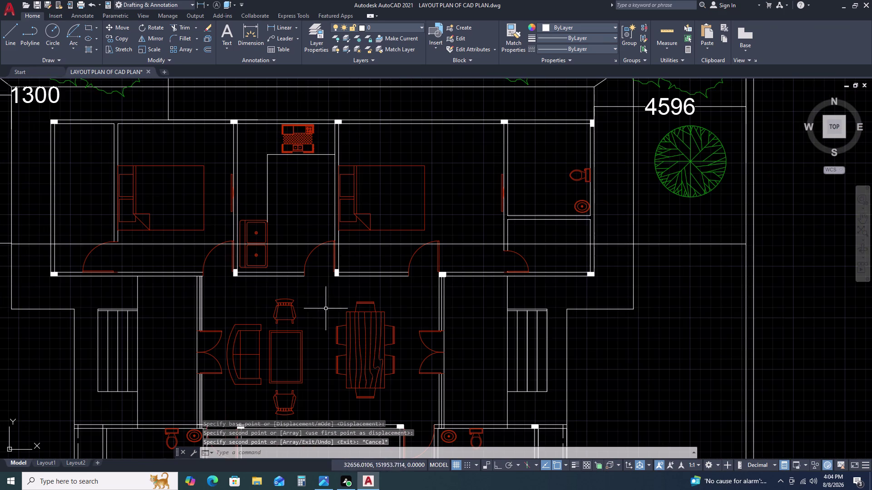
scroll(down, 3)
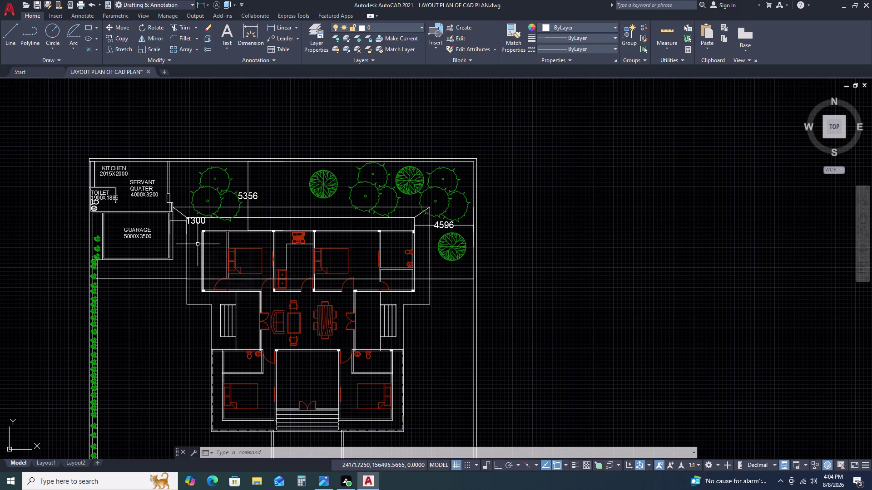
Select the small wall-end block near the dining area.
scroll(down, 3)
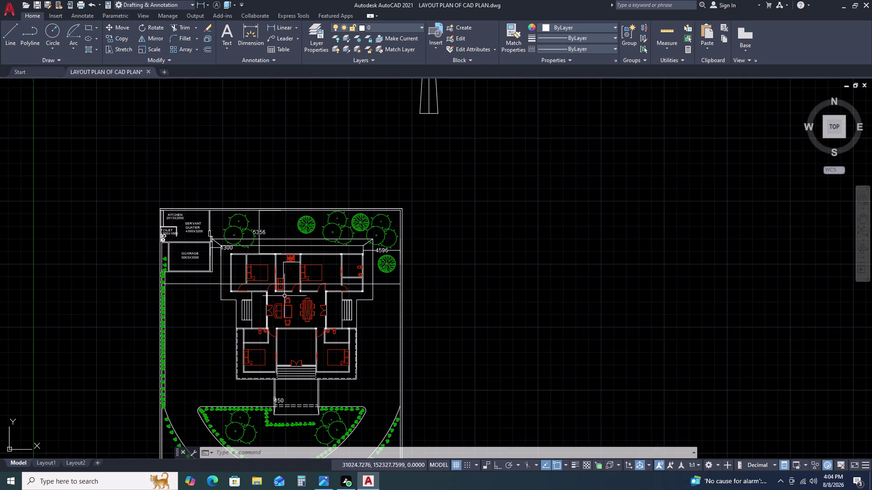
middle_drag(307, 339, 299, 284)
scroll(up, 3)
scroll(up, 3)
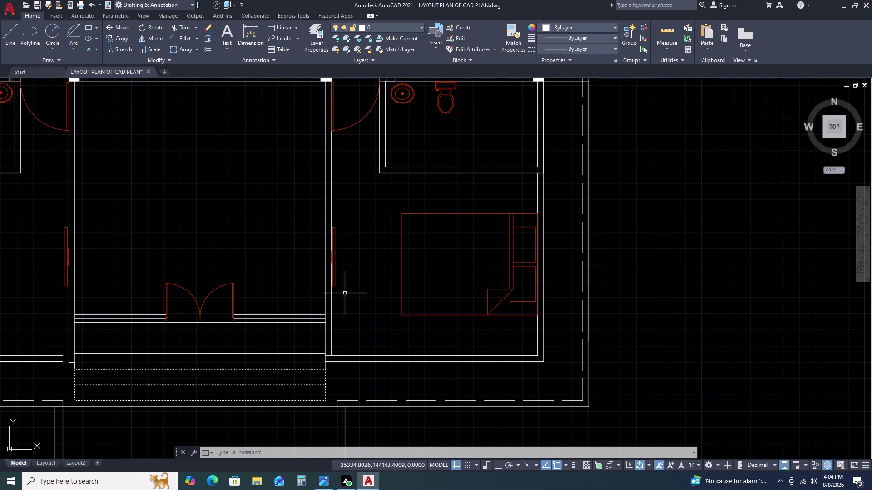
scroll(down, 3)
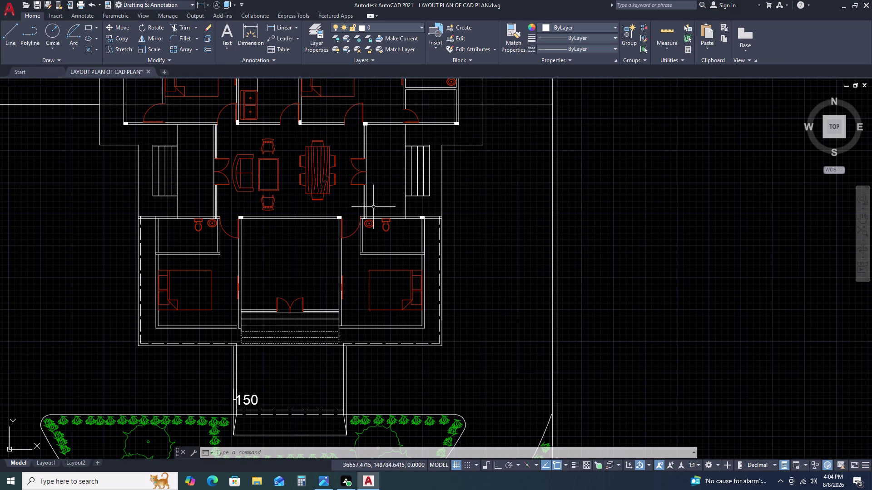
scroll(up, 3)
double_click(304, 93)
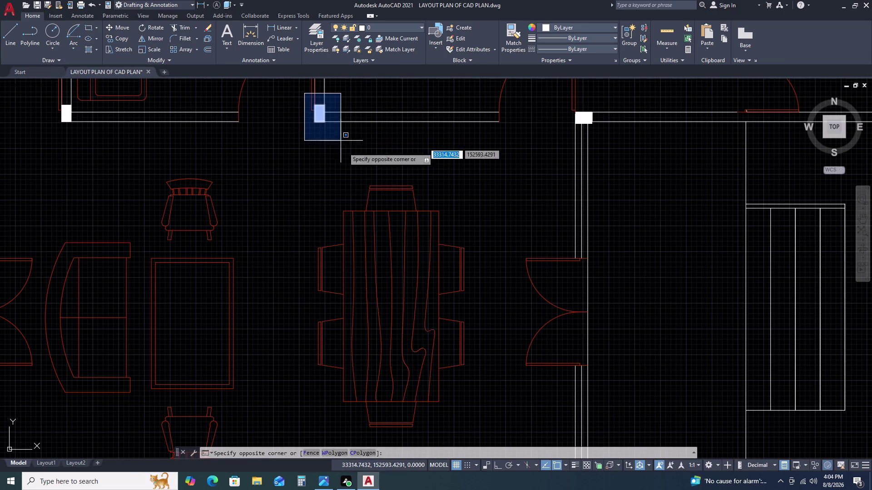
click(345, 154)
Start copying the block (CO) from its corner, panning toward the house's lower corner.
text(CO)
key(space)
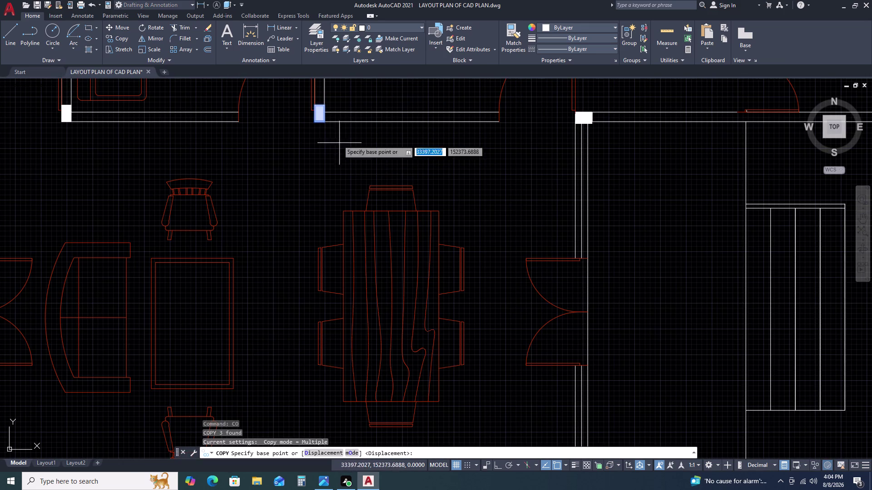
double_click(323, 124)
scroll(down, 3)
middle_drag(466, 368, 416, 251)
scroll(up, 3)
scroll(up, 3)
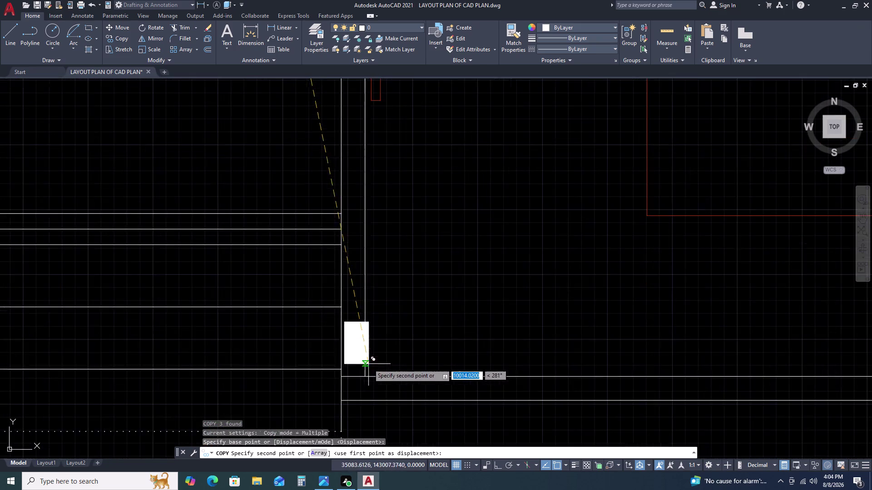
Place block copies at three wall corners, the last at the house's lower-left corner.
scroll(up, 3)
scroll(down, 3)
scroll(up, 3)
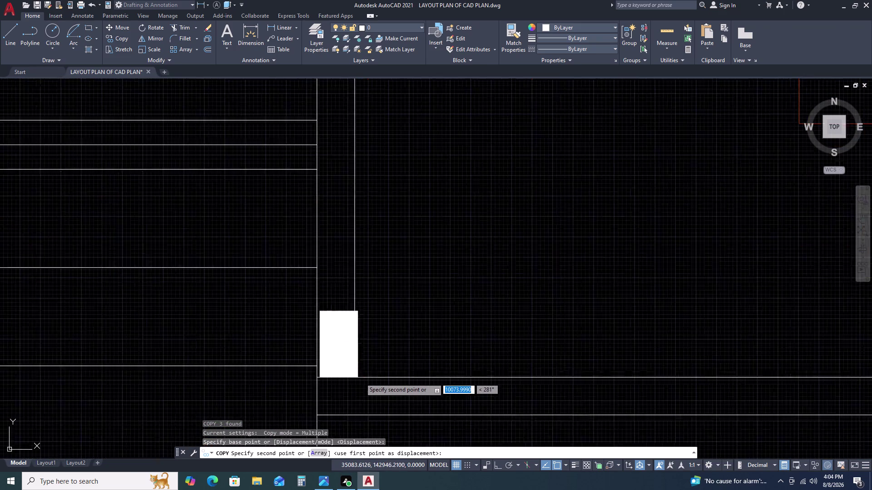
double_click(343, 381)
scroll(down, 3)
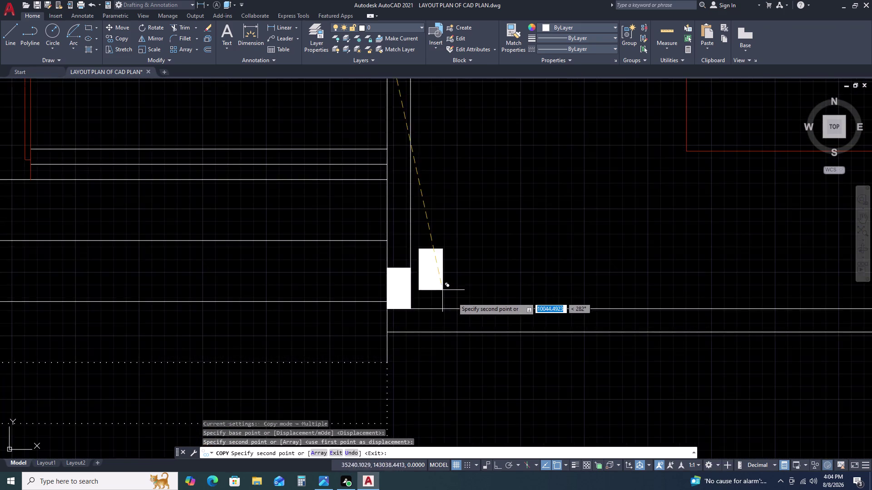
scroll(down, 3)
scroll(up, 3)
scroll(up, 3)
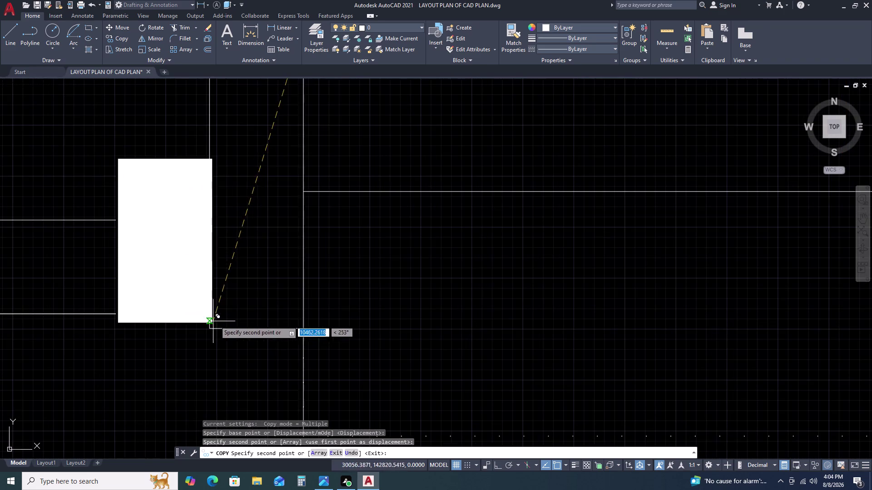
click(304, 329)
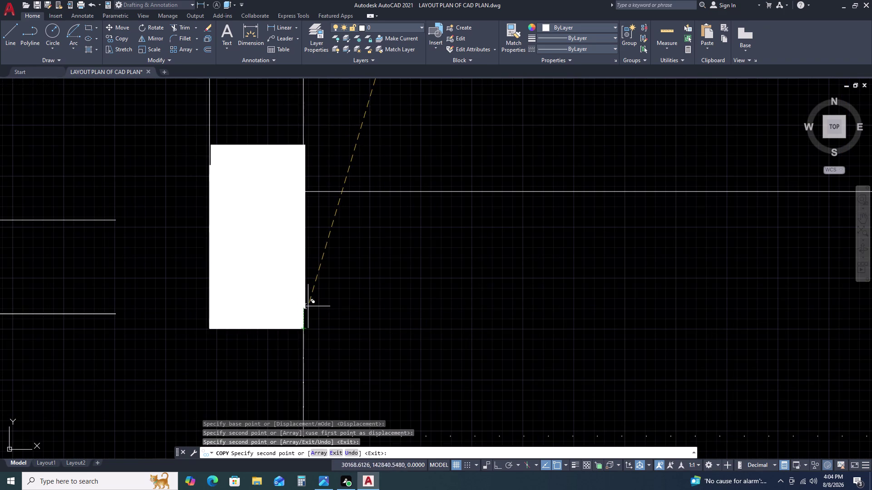
scroll(down, 3)
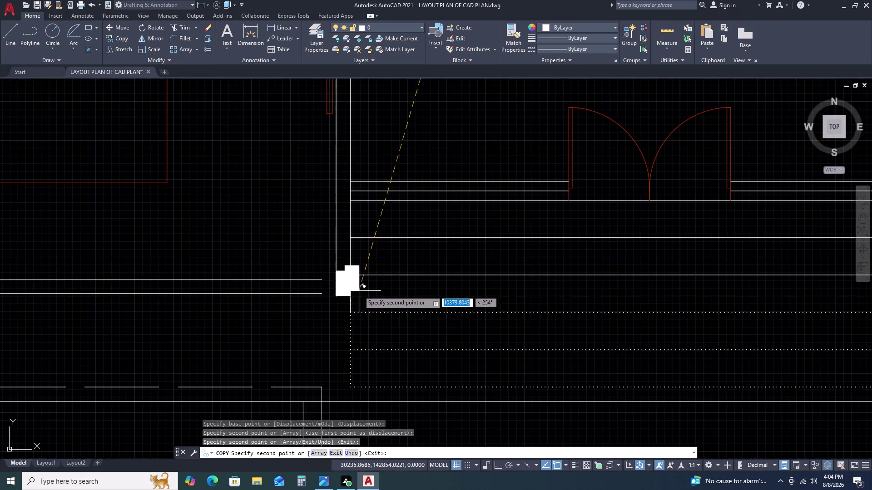
scroll(down, 3)
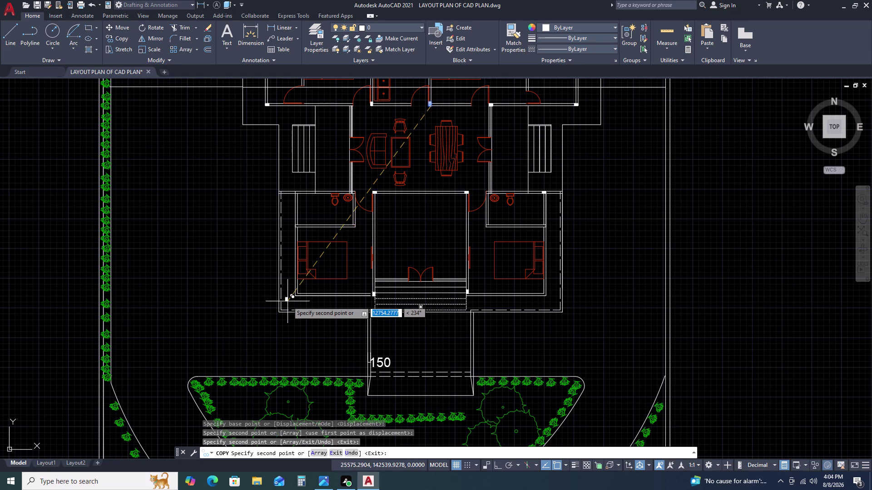
scroll(up, 3)
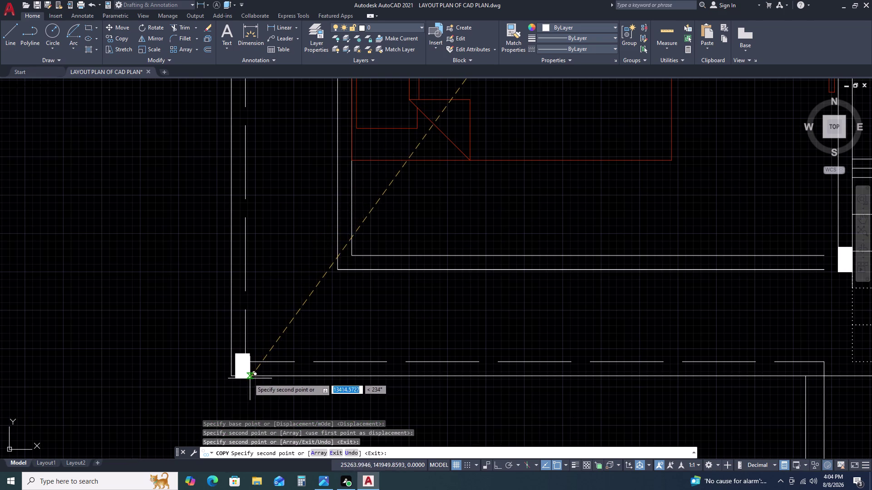
click(279, 352)
key(Escape)
click(262, 319)
click(262, 317)
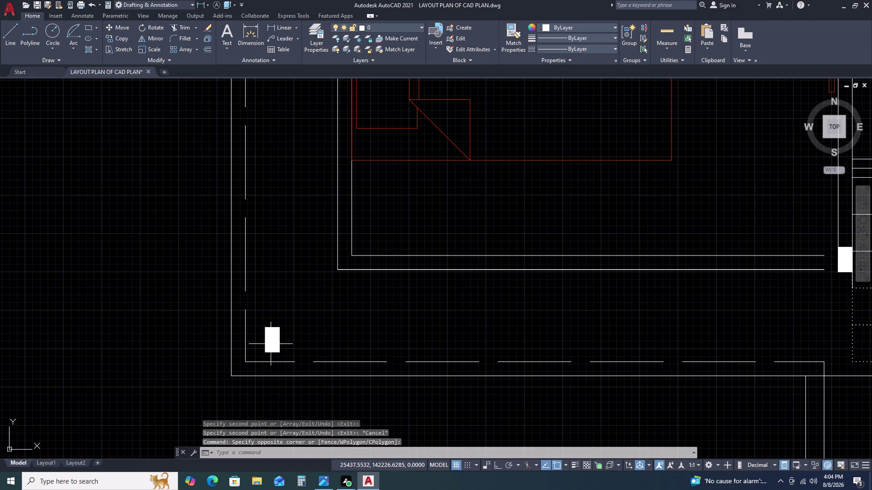
Move the new column block to the upper wall corner, then undo that move.
middle_drag(291, 346, 331, 270)
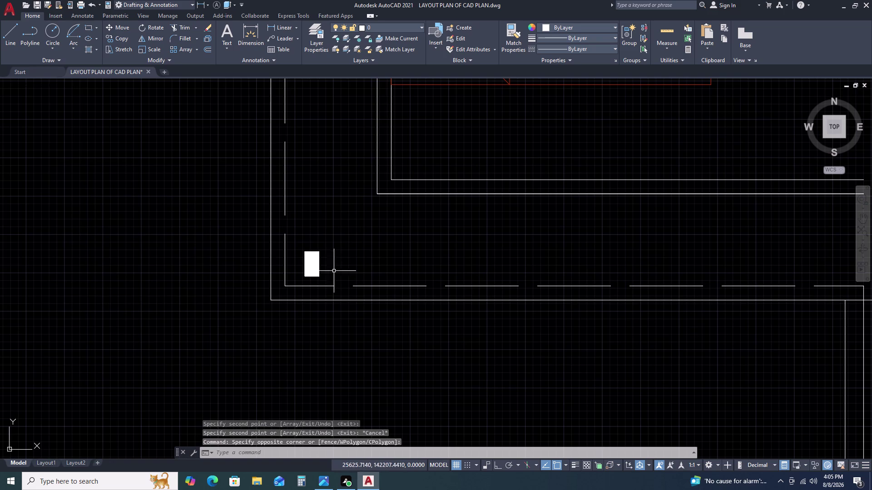
scroll(down, 3)
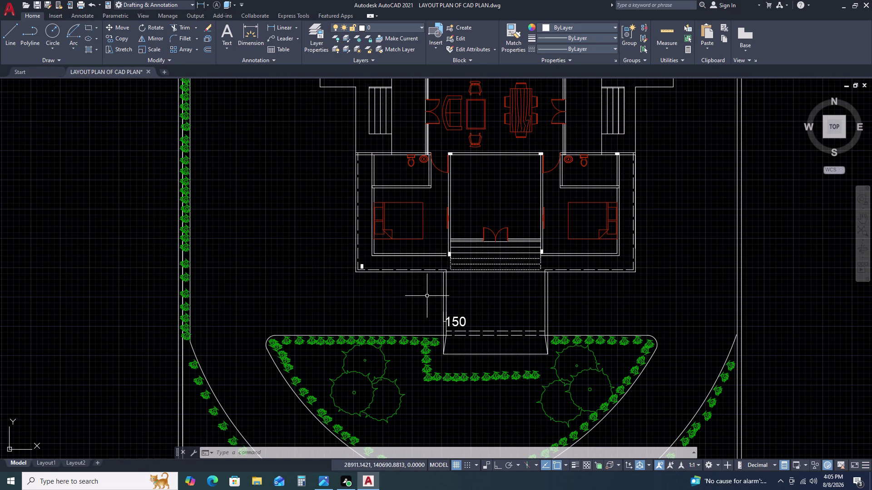
scroll(up, 3)
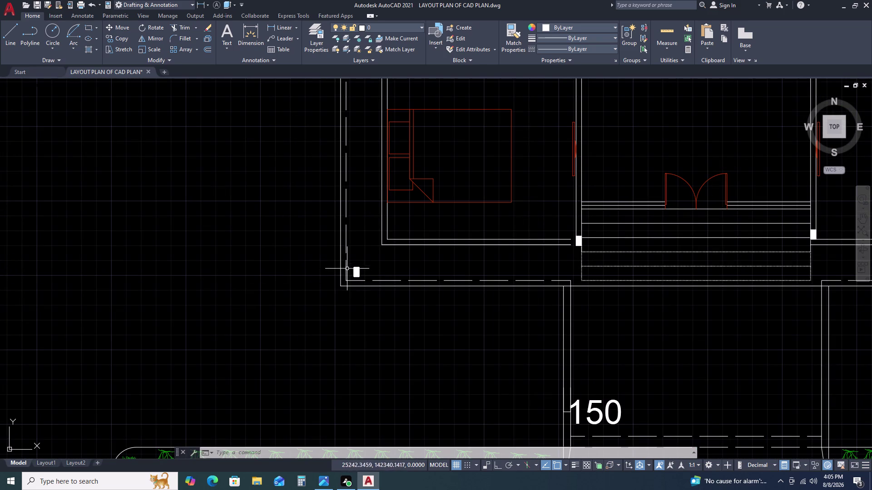
scroll(up, 3)
click(407, 251)
double_click(361, 286)
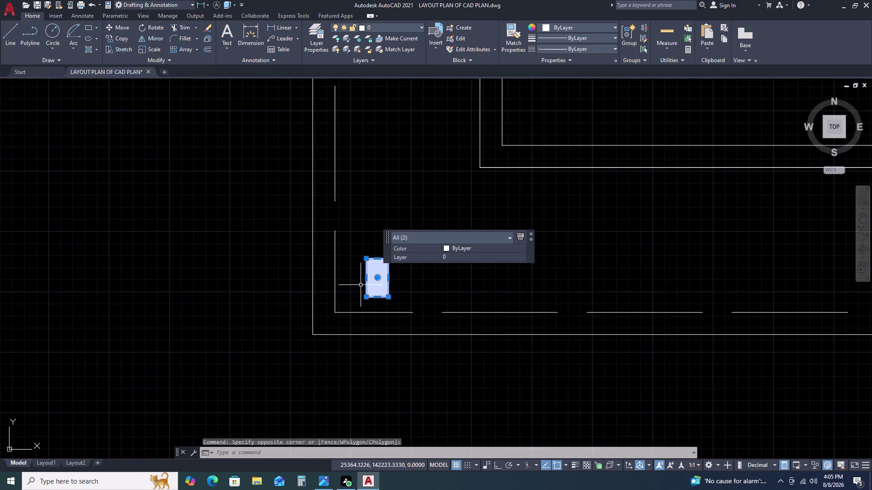
text(M)
key(space)
drag(368, 297, 382, 282)
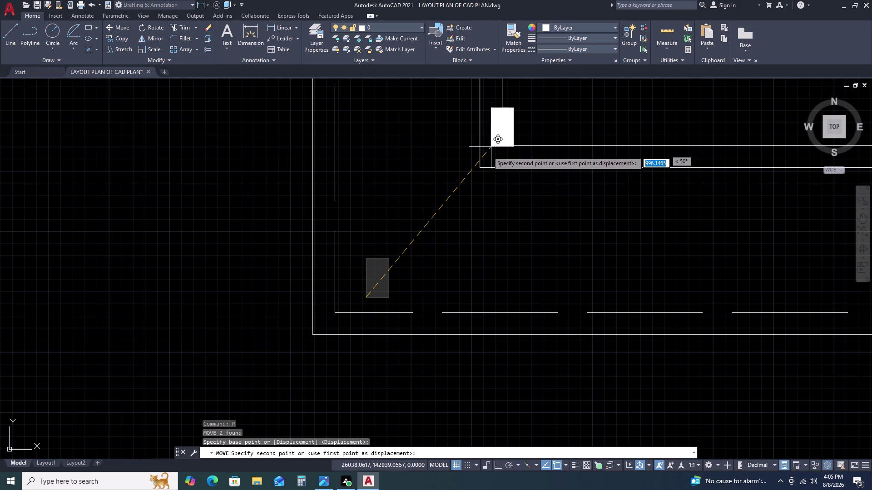
click(481, 166)
scroll(down, 3)
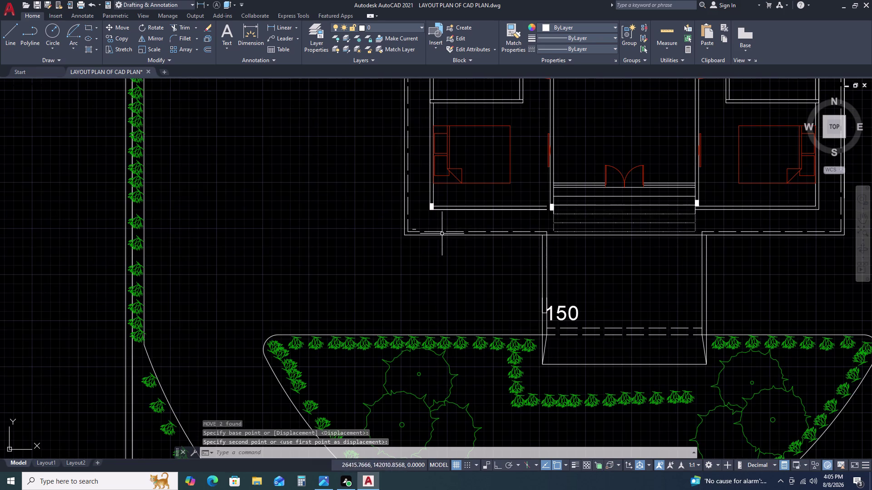
scroll(up, 3)
key(ctrl+z)
key(ctrl+z)
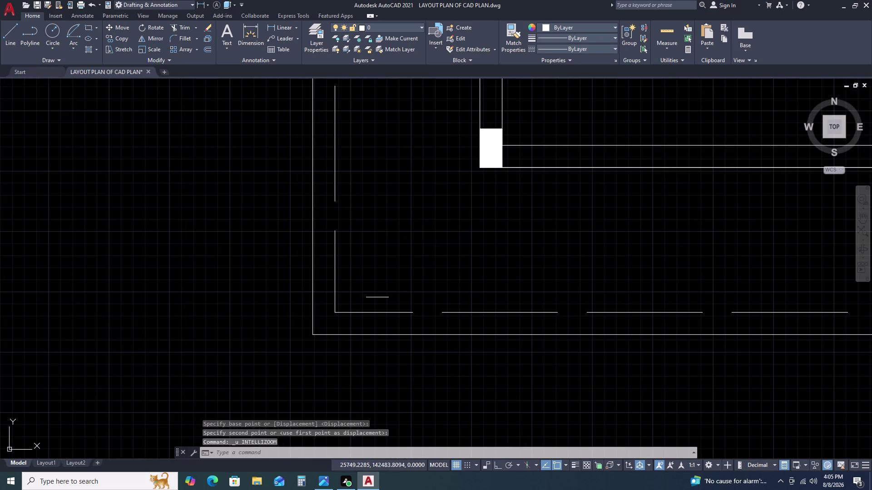
Move the column block by its lower corner into the upper wall junction.
click(356, 247)
click(406, 306)
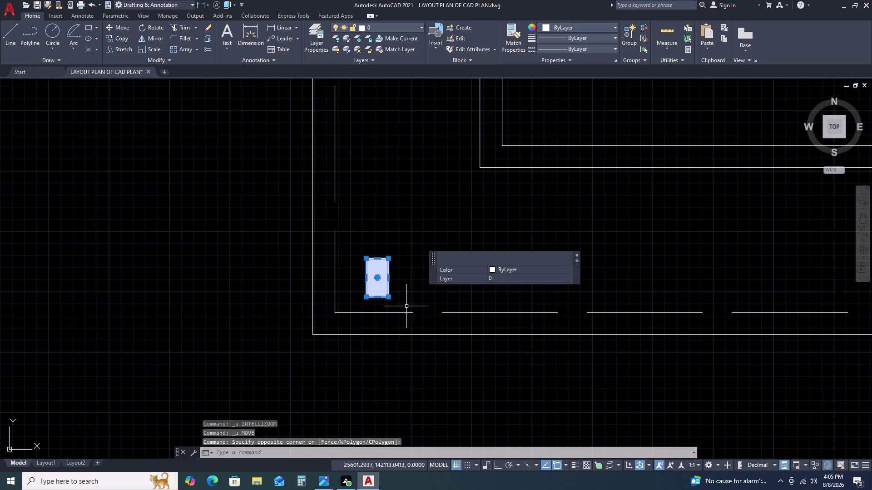
key(m)
key(space)
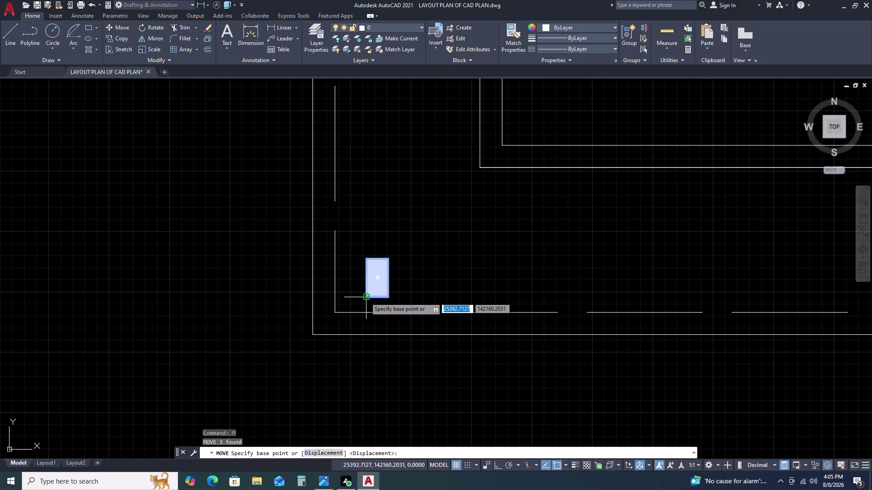
click(365, 297)
click(480, 167)
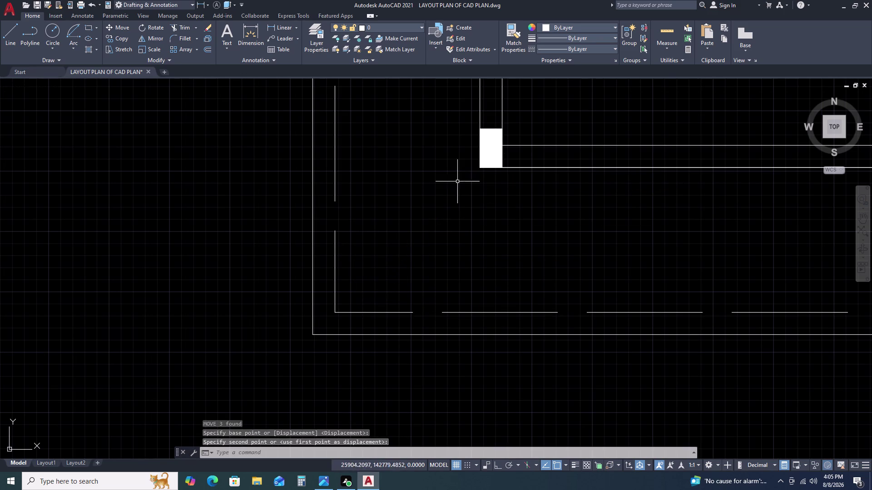
scroll(down, 3)
middle_drag(523, 210, 365, 233)
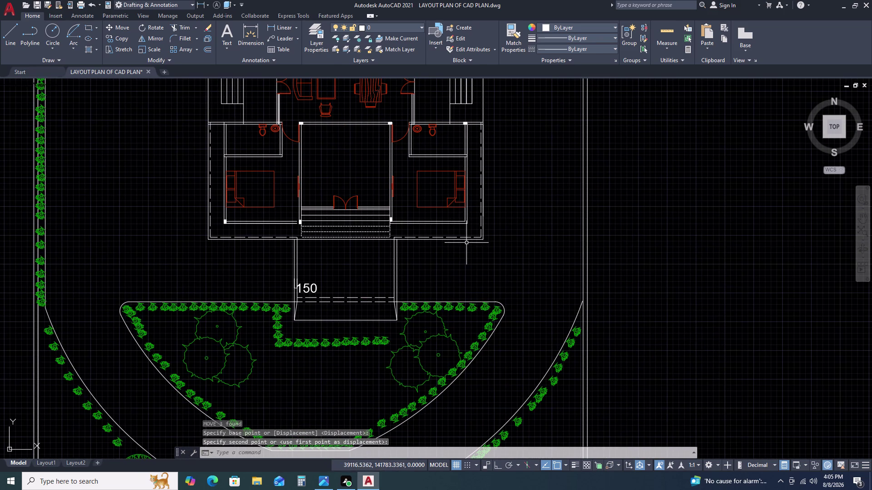
scroll(up, 3)
scroll(up, 3)
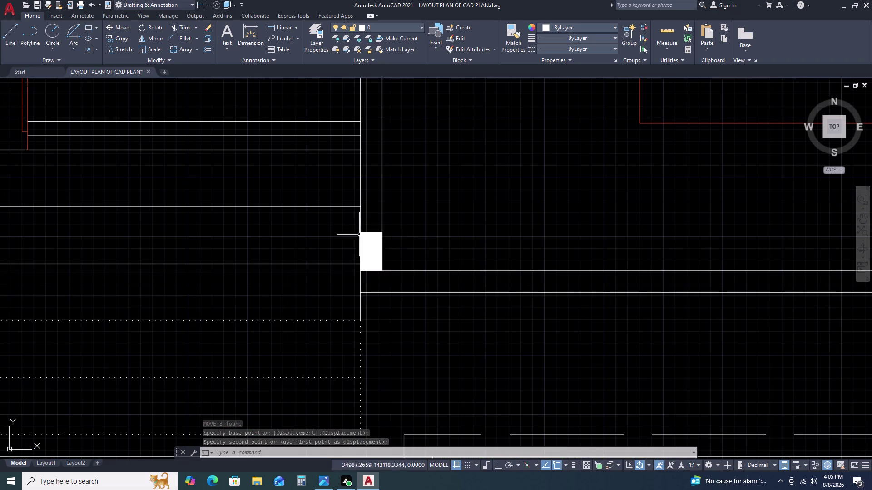
Copy the column block (CO) to a corner on the bedrooms' front wall.
click(347, 222)
click(411, 278)
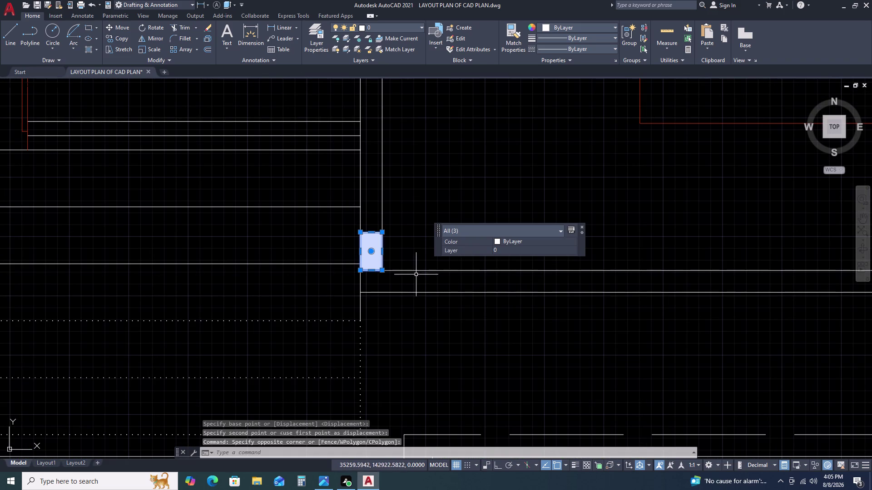
text(CO)
key(space)
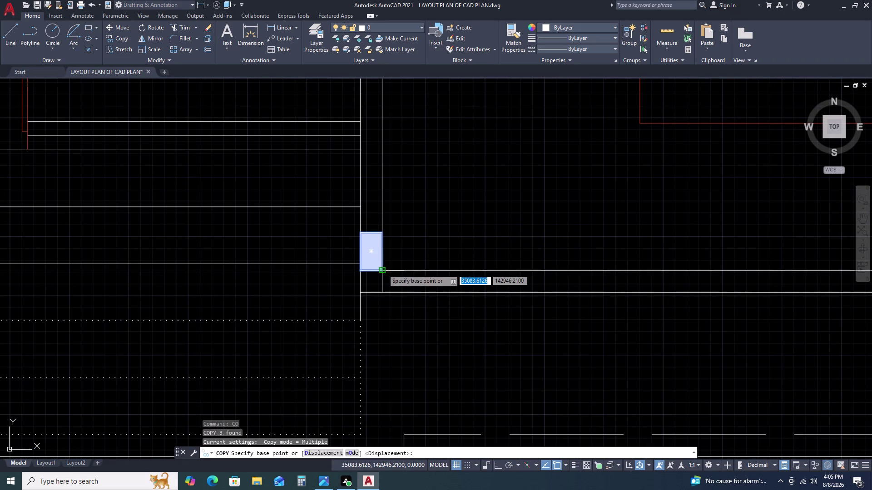
drag(383, 269, 392, 267)
scroll(down, 3)
middle_drag(616, 270, 332, 239)
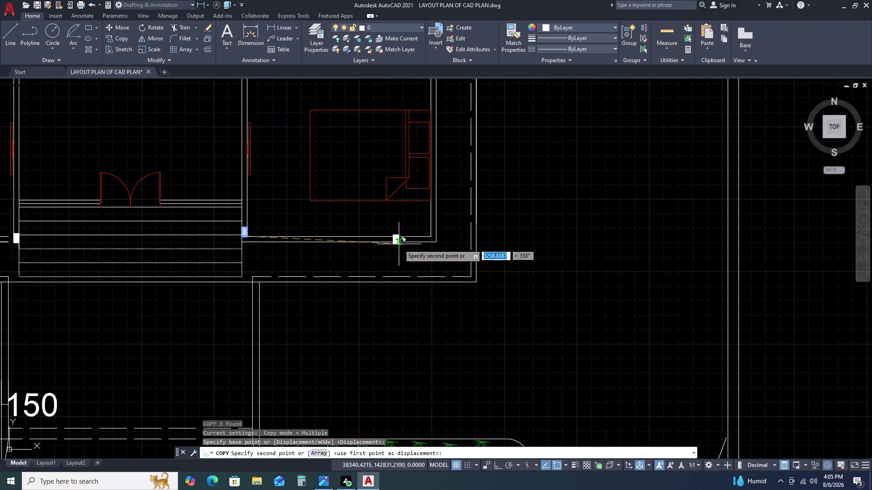
scroll(up, 3)
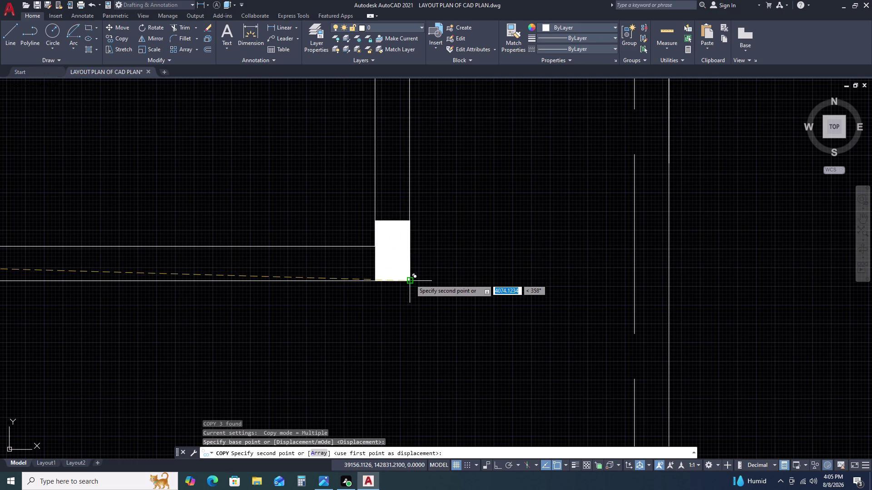
click(410, 280)
scroll(down, 3)
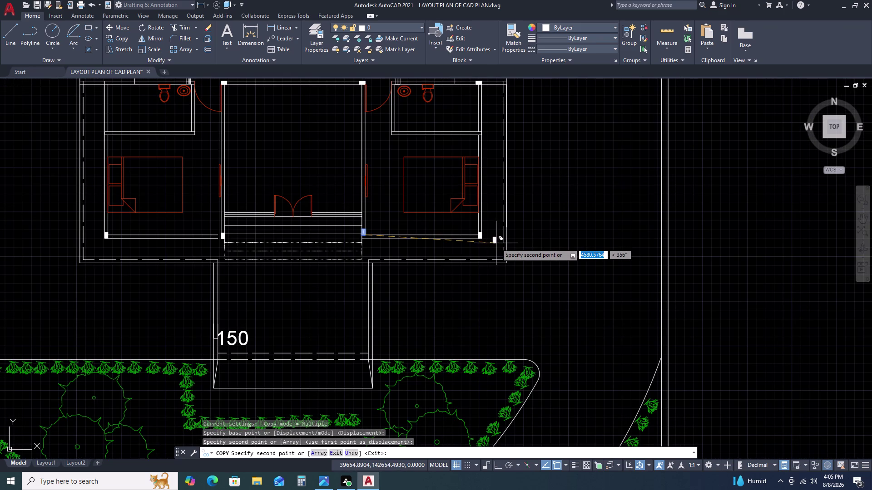
scroll(down, 3)
scroll(up, 3)
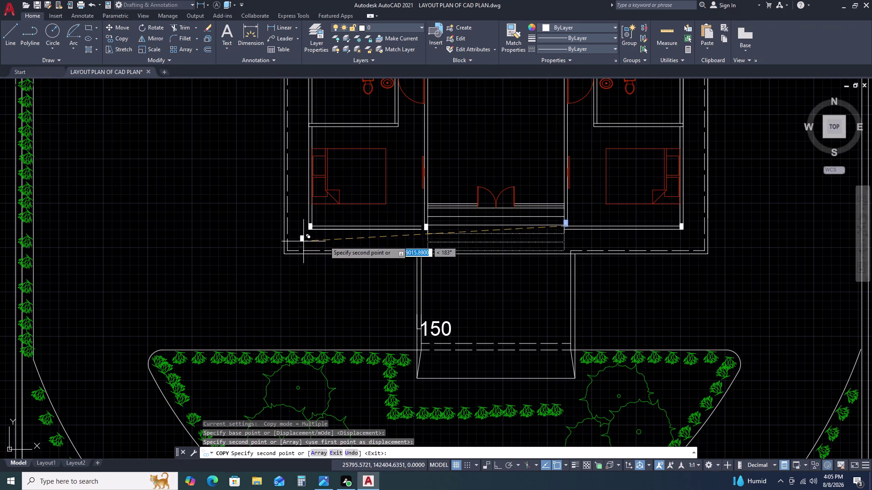
key(Escape)
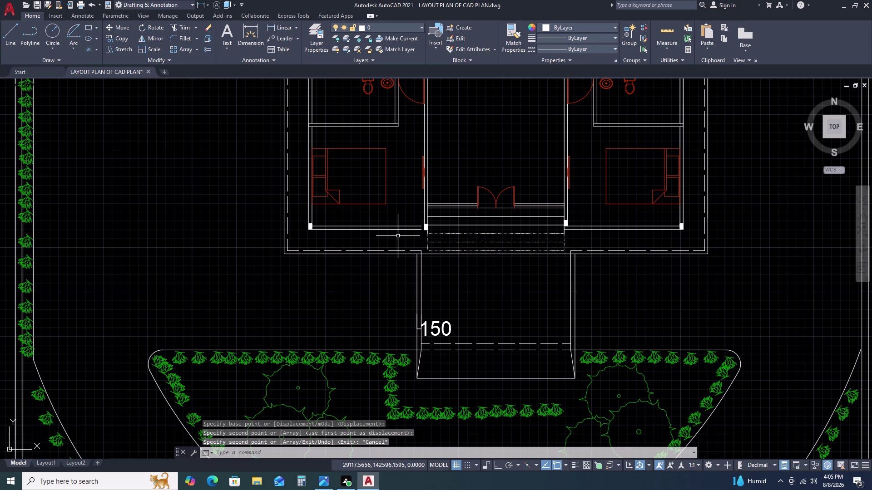
text(EX)
key(space)
scroll(up, 3)
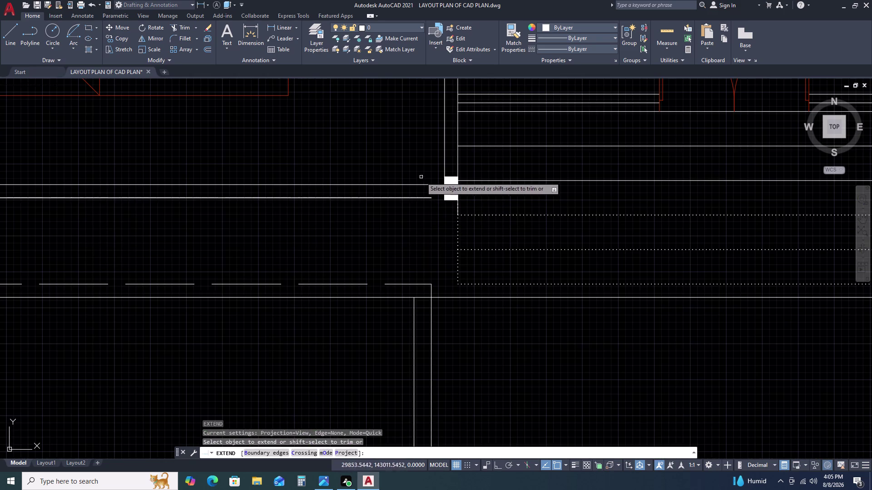
double_click(419, 173)
click(423, 222)
key(Escape)
scroll(down, 3)
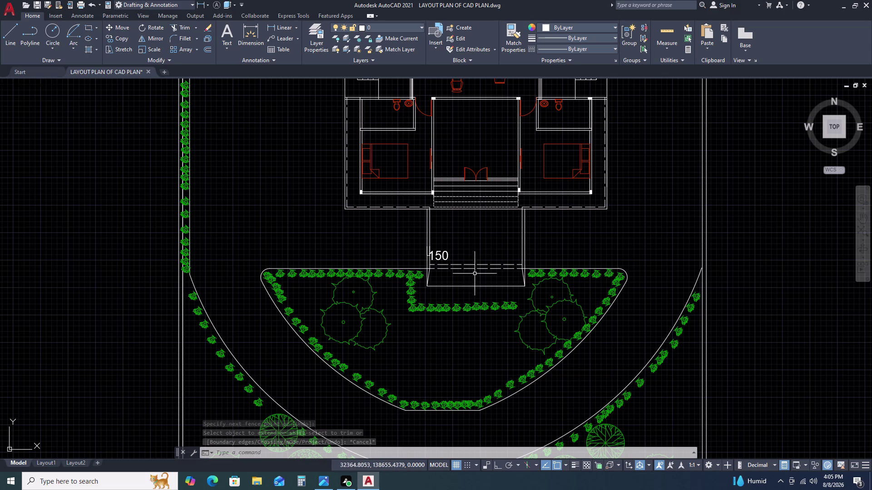
scroll(down, 3)
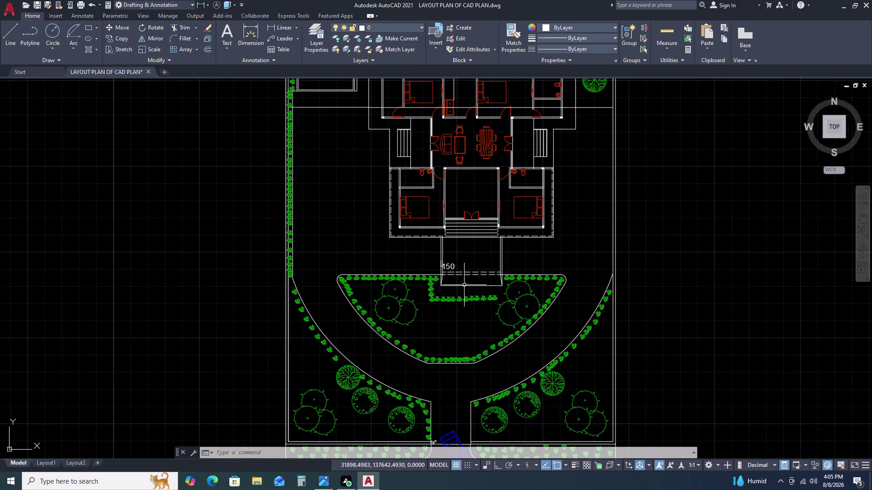
scroll(down, 3)
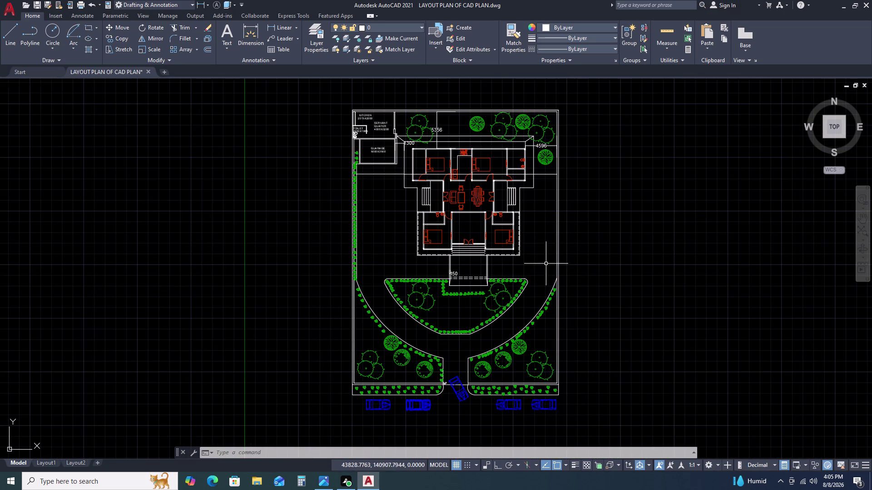
text(H)
key(space)
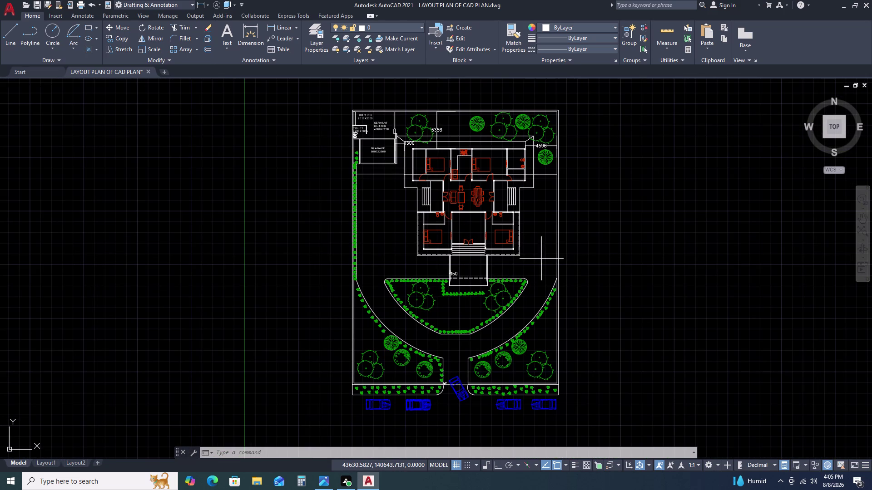
click(382, 243)
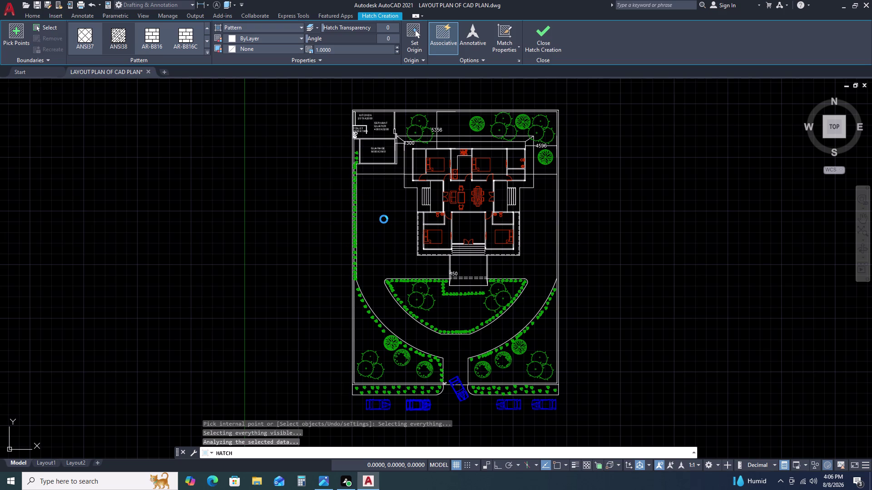
click(389, 239)
key(Escape)
key(Escape)
key(Escape)
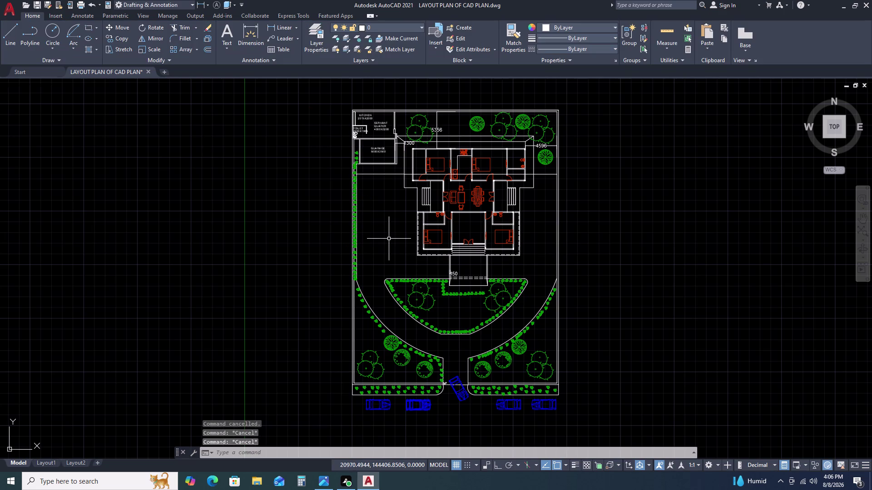
key(Escape)
text(H)
key(space)
double_click(380, 225)
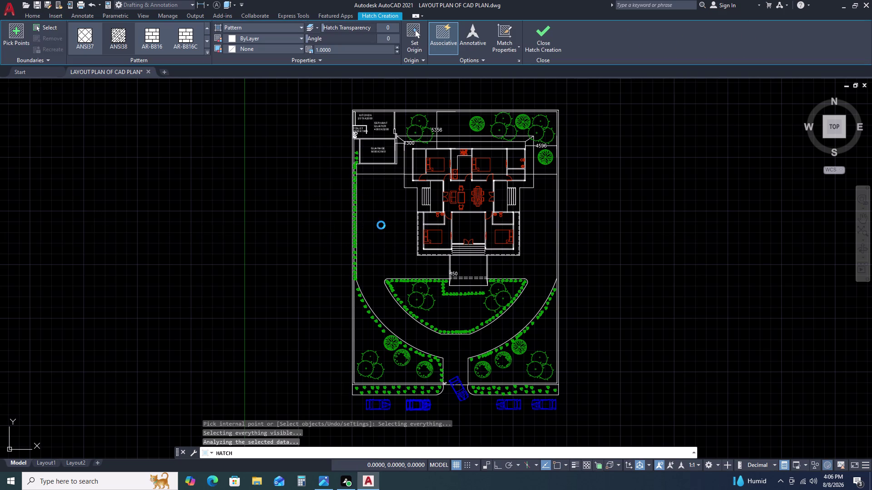
key(Escape)
key(Escape)
key(Escape)
key(Escape)
key(Escape)
key(Escape)
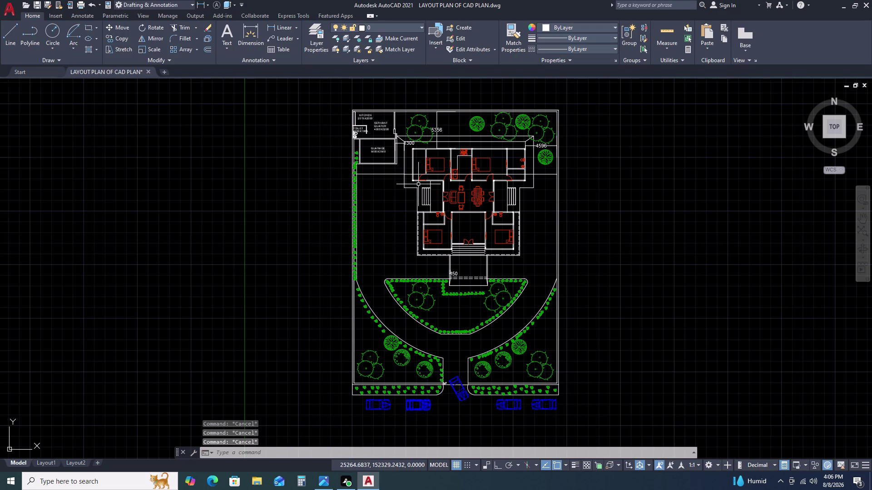
text(H)
key(space)
double_click(389, 241)
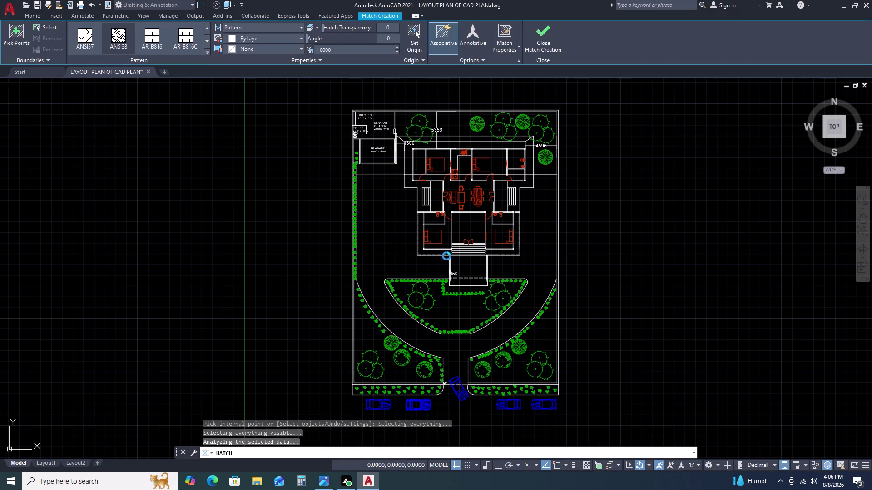
click(394, 256)
triple_click(394, 256)
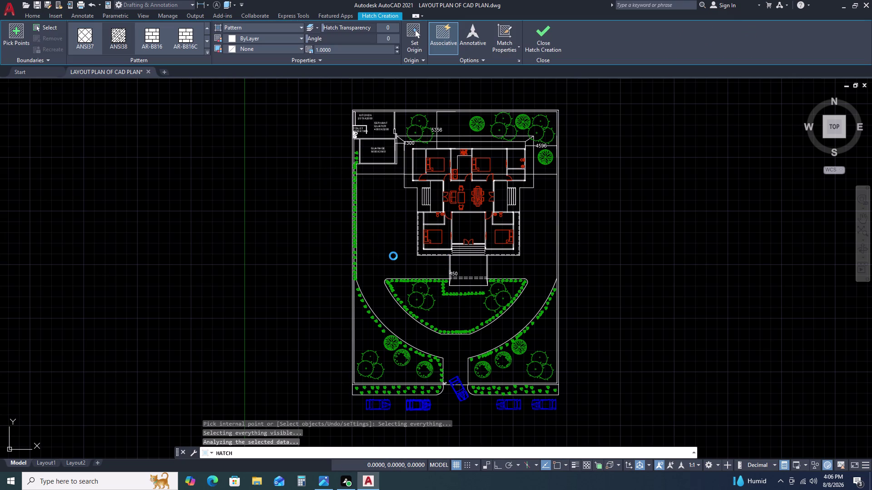
triple_click(394, 256)
click(393, 256)
key(Escape)
key(Escape)
key(Escape)
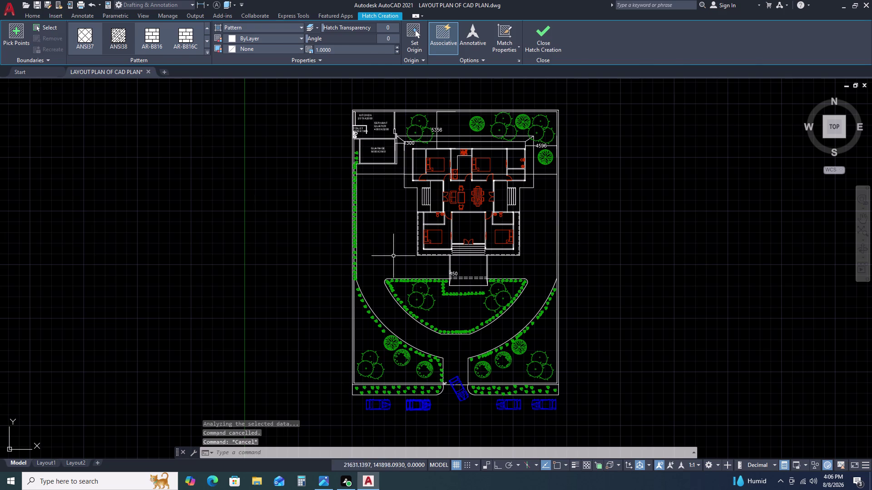
key(Escape)
key(Escape)
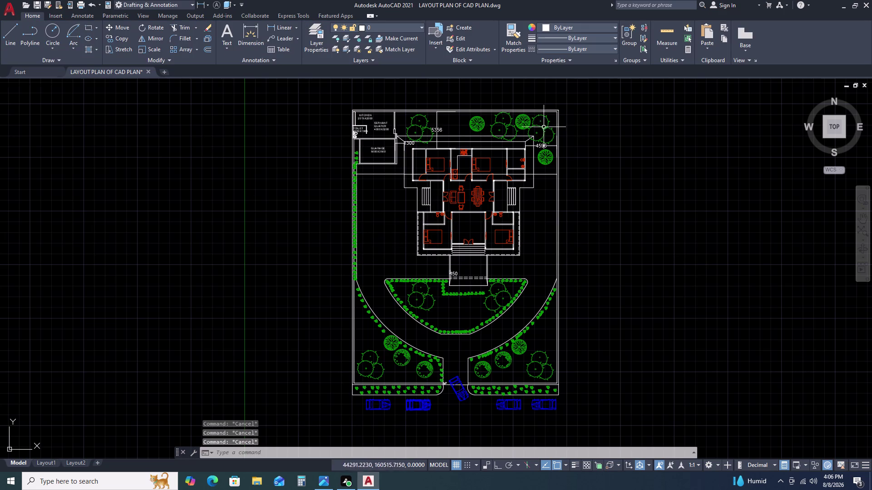
scroll(up, 3)
scroll(up, 3)
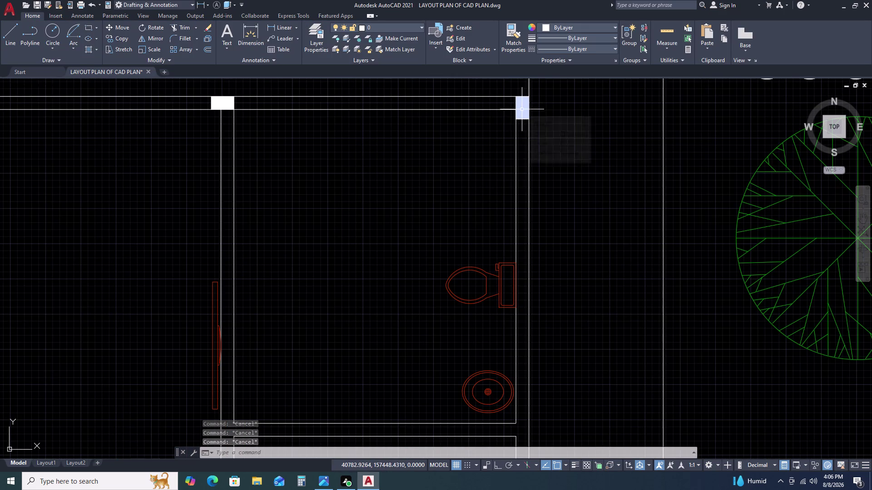
scroll(down, 3)
scroll(down, 3)
key(Escape)
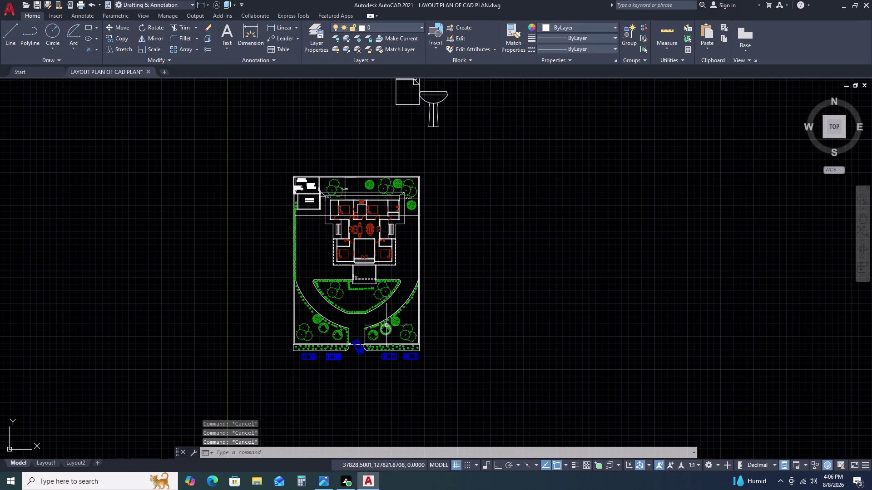
scroll(up, 3)
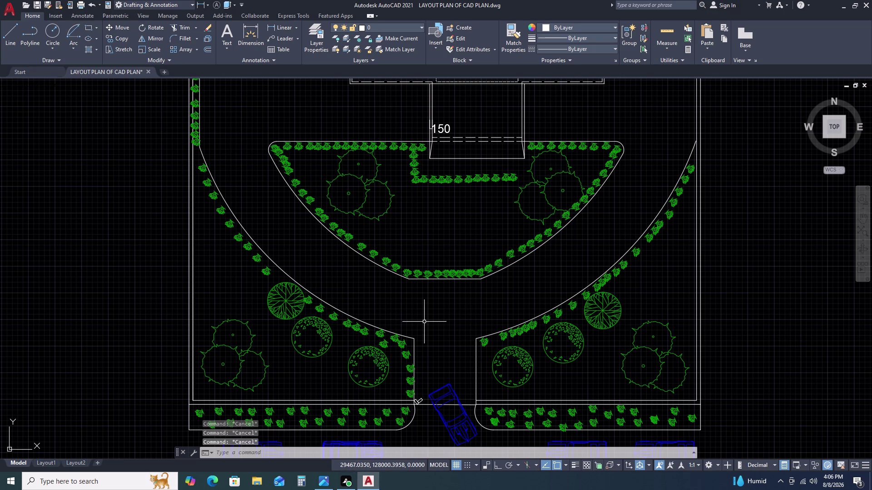
scroll(down, 3)
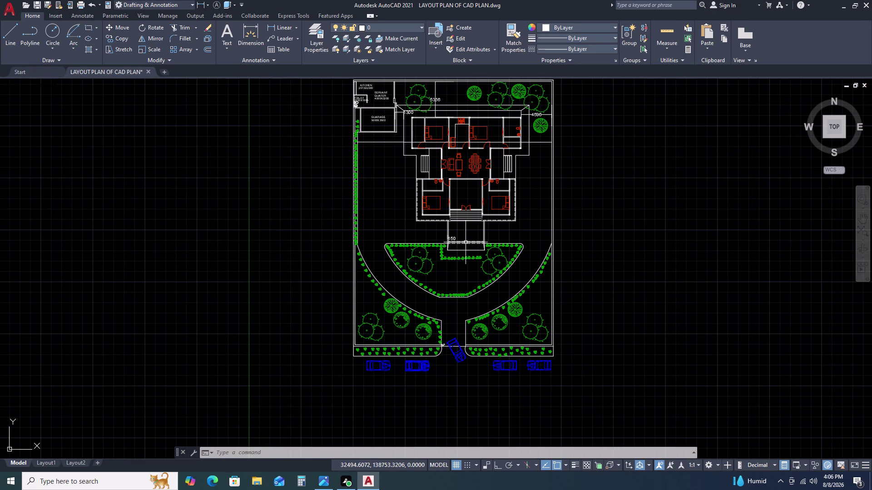
scroll(up, 3)
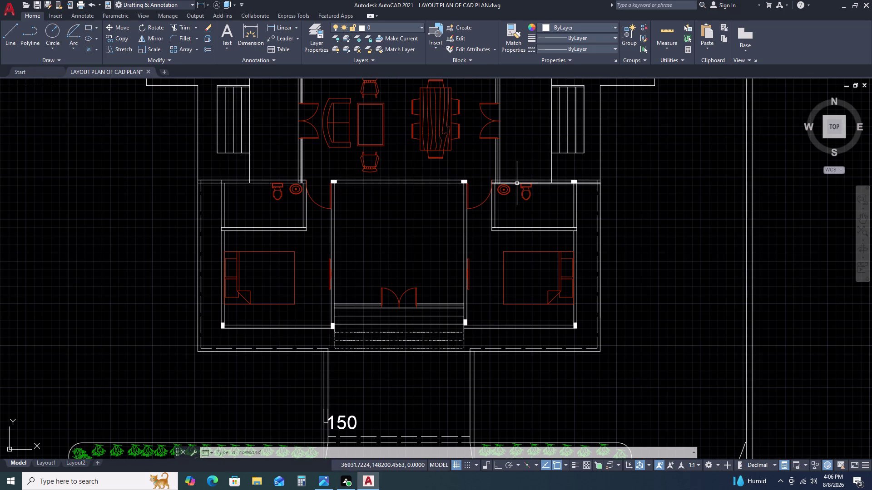
scroll(up, 3)
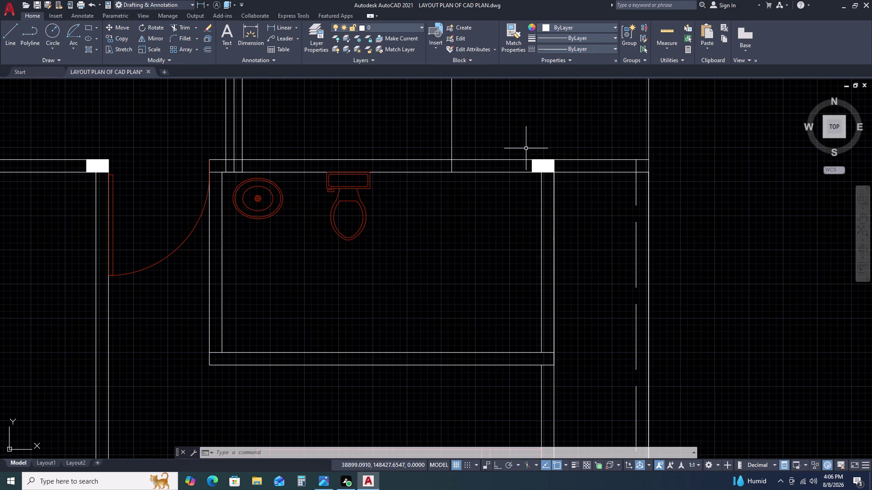
double_click(525, 149)
click(585, 197)
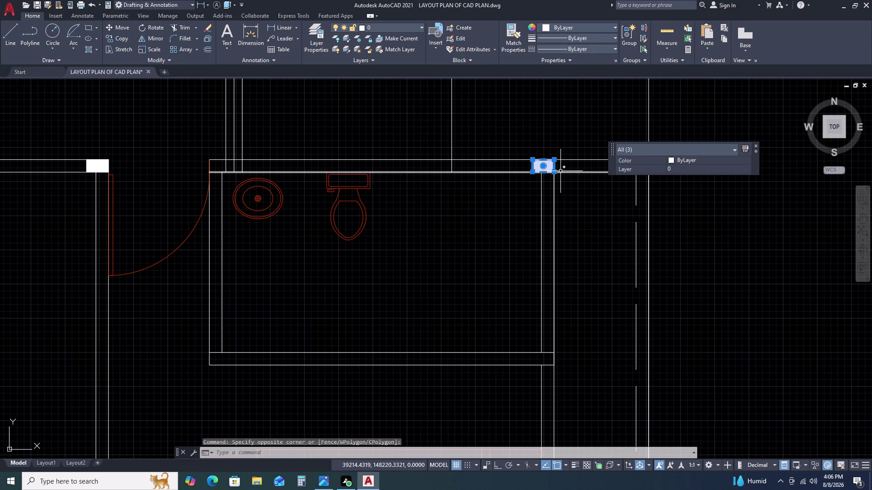
text(M)
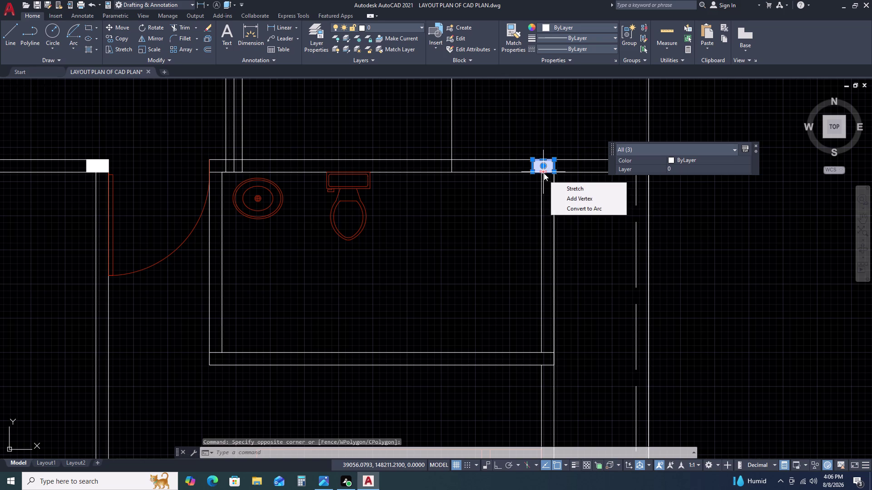
text(I)
key(space)
text(MI)
key(space)
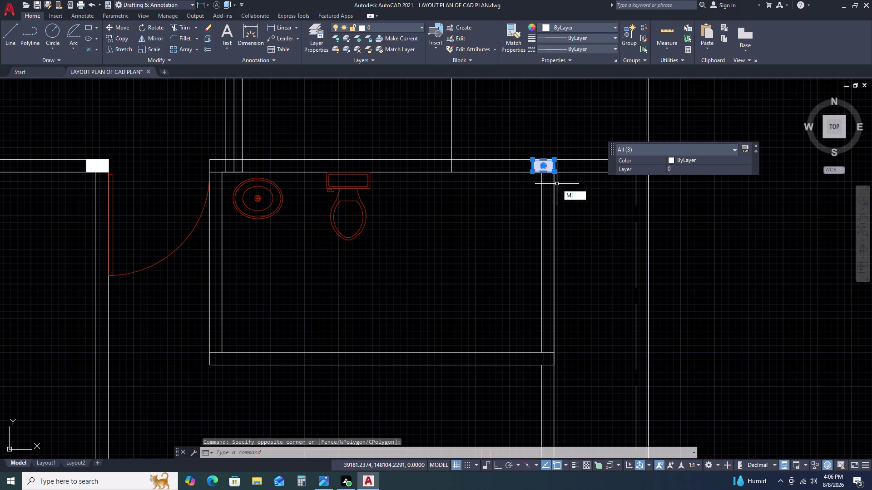
click(554, 172)
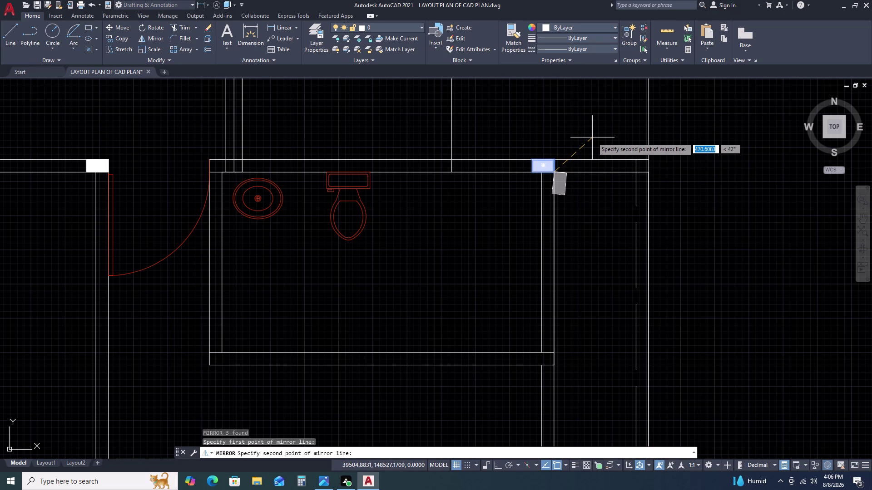
key(F8)
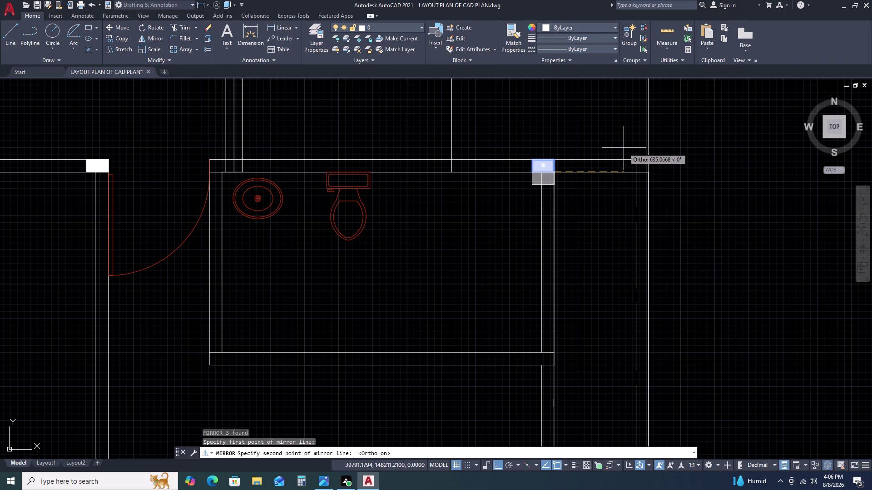
key(F8)
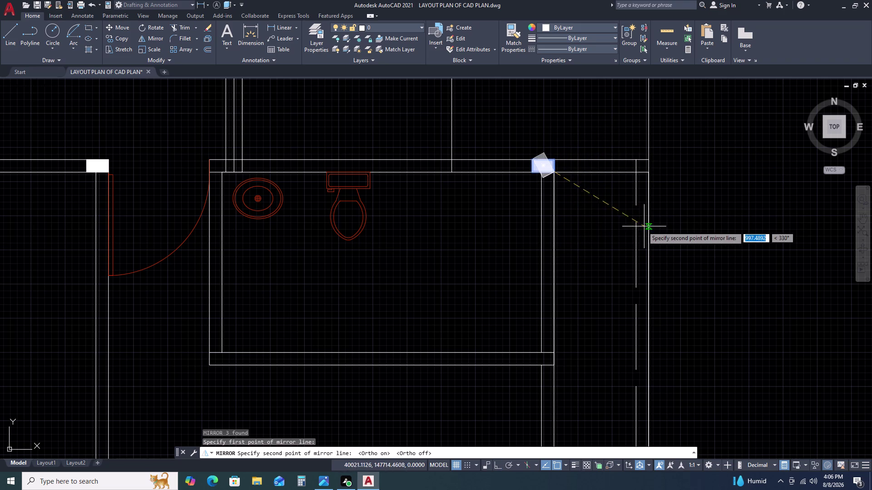
key(F8)
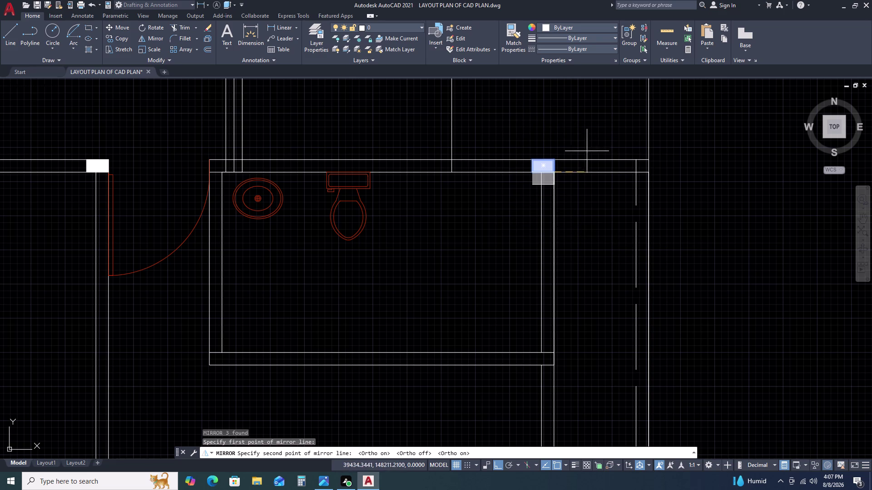
key(Escape)
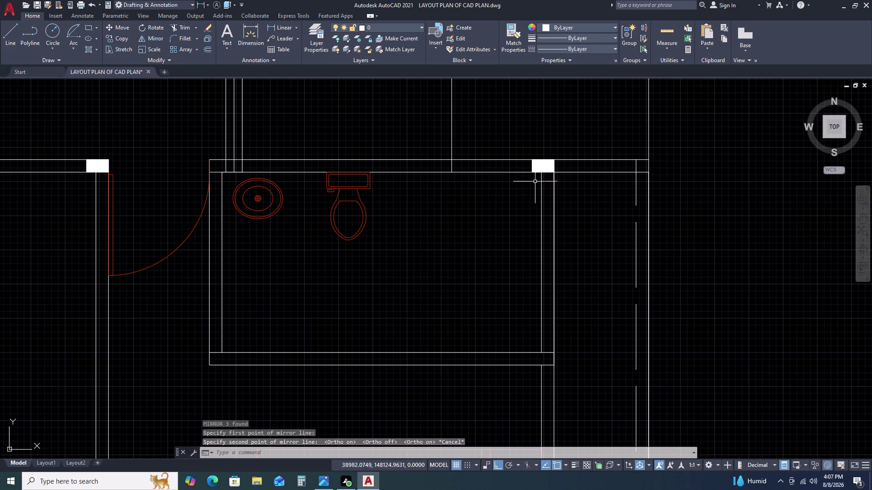
Abandon a mirror attempt and copy the corner column block lower down the wall.
double_click(530, 155)
double_click(569, 190)
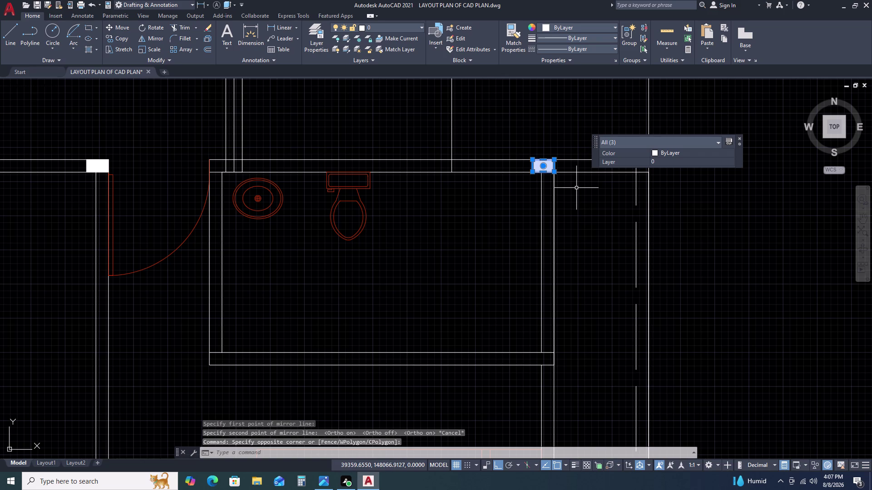
text(MI)
key(space)
double_click(544, 159)
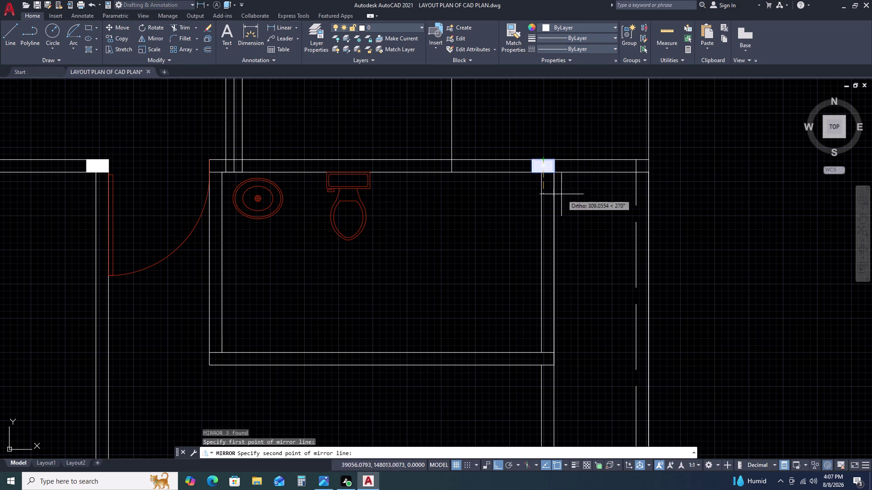
key(Escape)
click(528, 145)
click(588, 194)
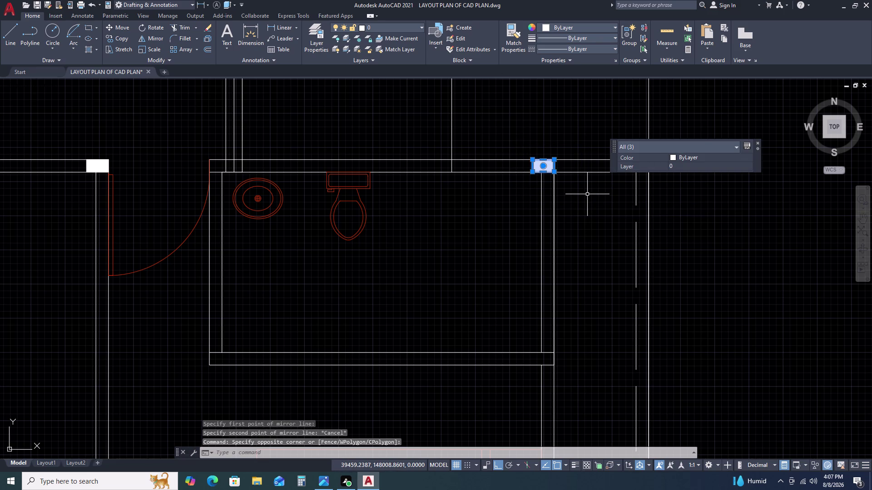
text(CO)
key(space)
click(575, 186)
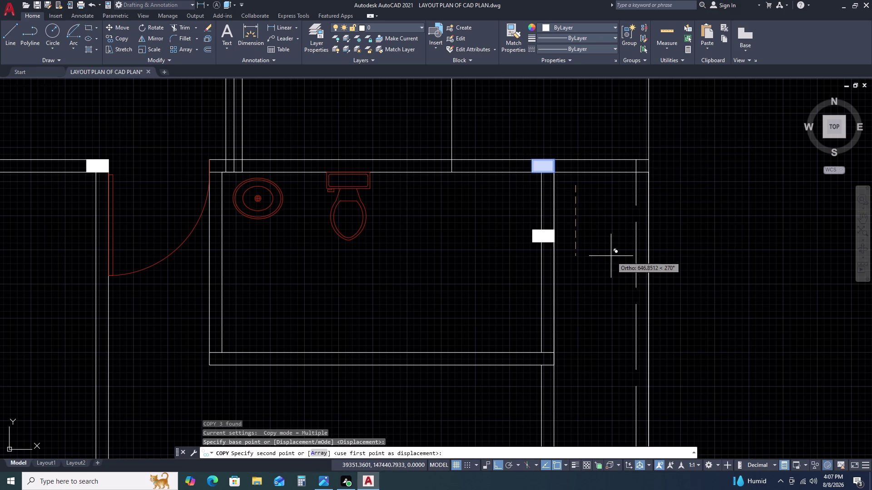
click(612, 258)
key(Escape)
Rotate the column copy 270° so it stands upright.
drag(506, 225, 549, 259)
click(591, 282)
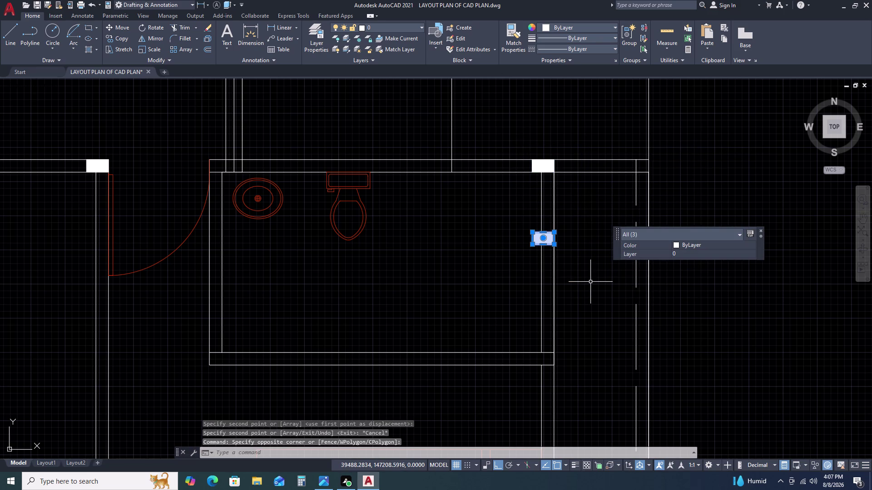
text(RO)
key(space)
click(581, 254)
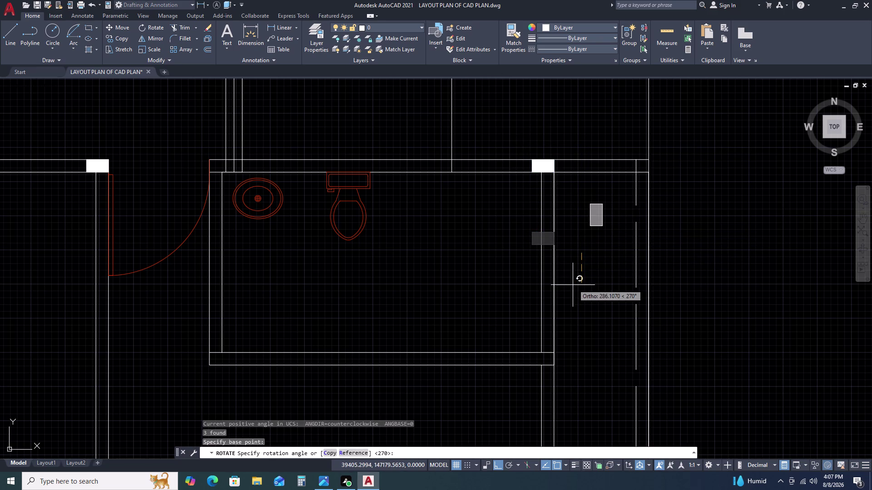
click(572, 285)
click(615, 190)
click(574, 251)
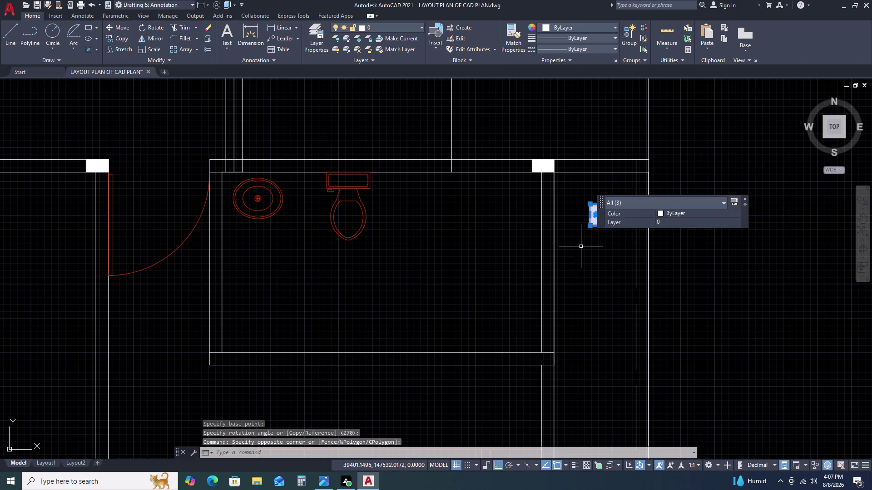
key(Escape)
Erase the solid hatch fill from the rotated copy.
click(595, 213)
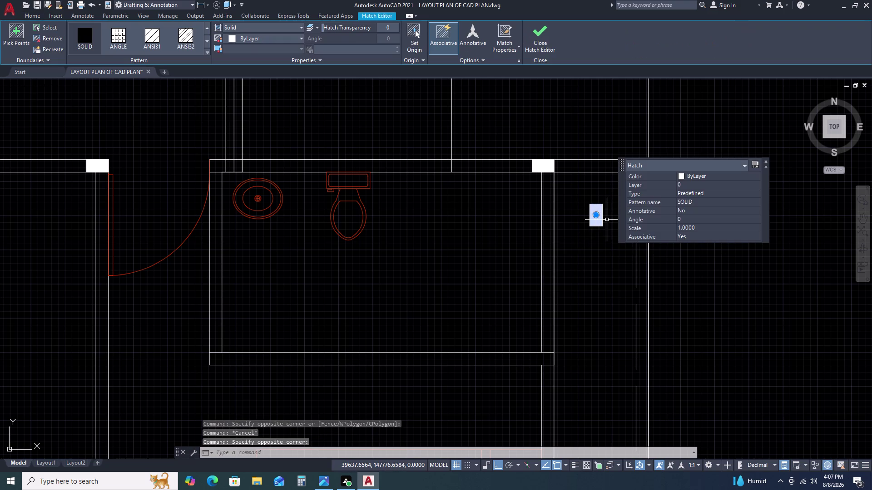
key(Delete)
key(Escape)
Move the unfilled column outline against the right wall near the top corner.
click(605, 202)
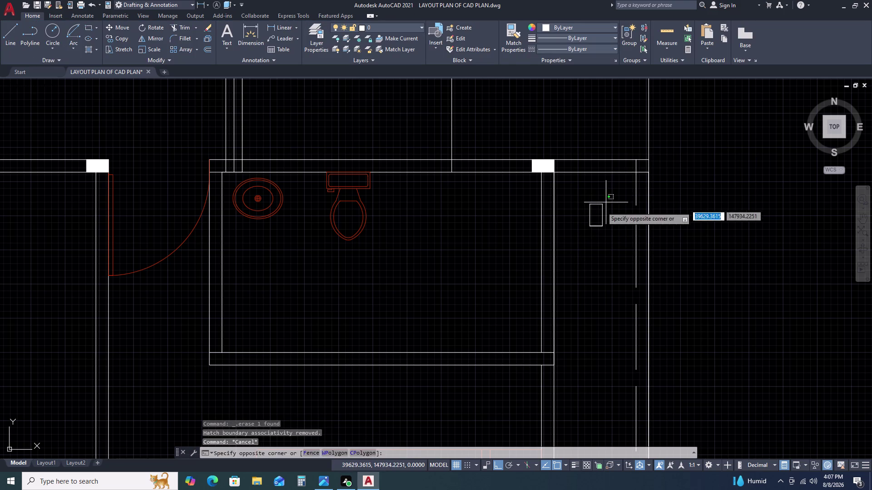
double_click(591, 229)
text(M)
key(space)
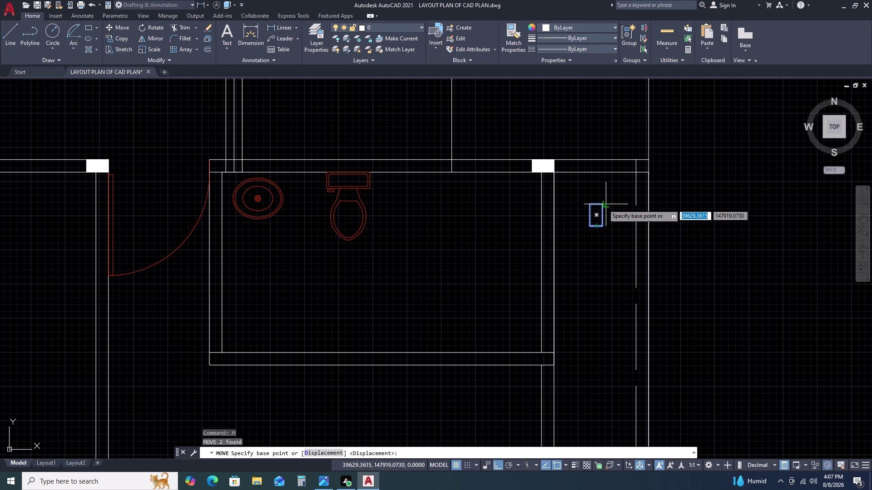
double_click(600, 205)
scroll(up, 3)
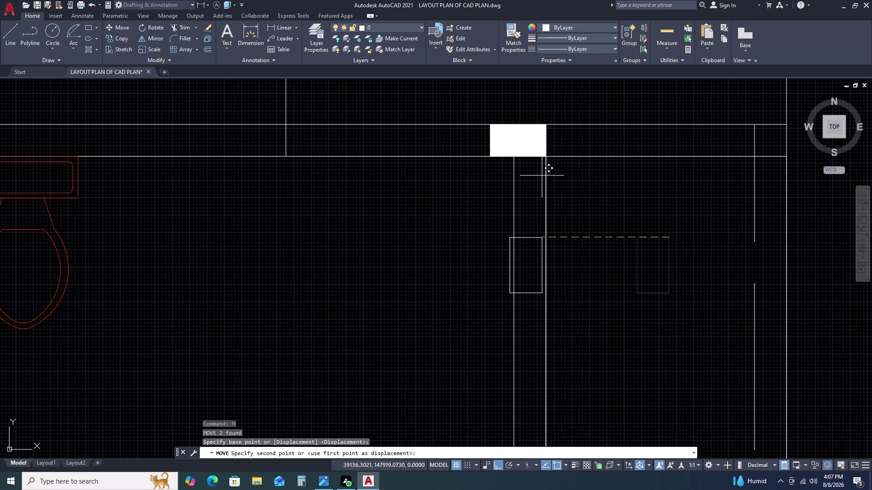
click(543, 157)
scroll(down, 3)
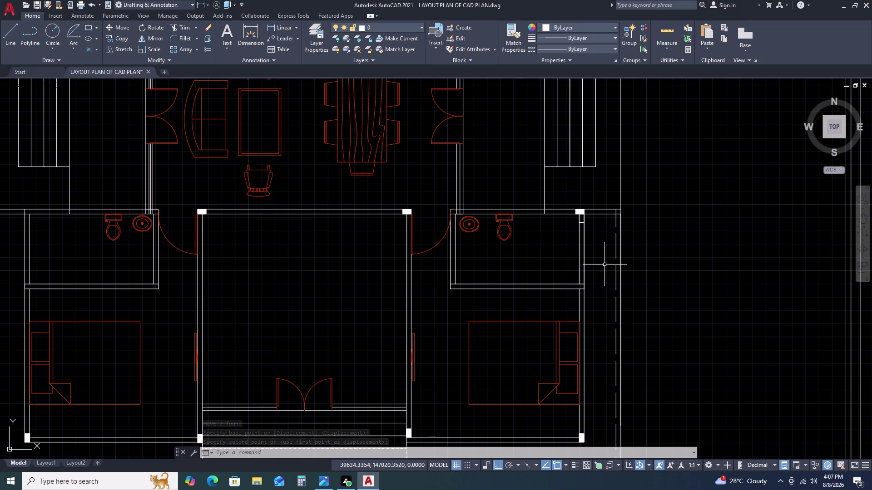
middle_drag(588, 335, 582, 218)
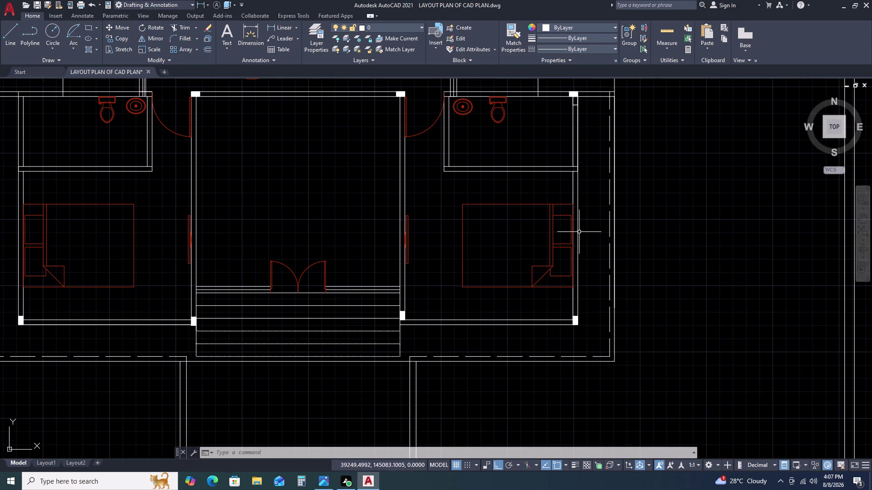
middle_drag(465, 352, 514, 227)
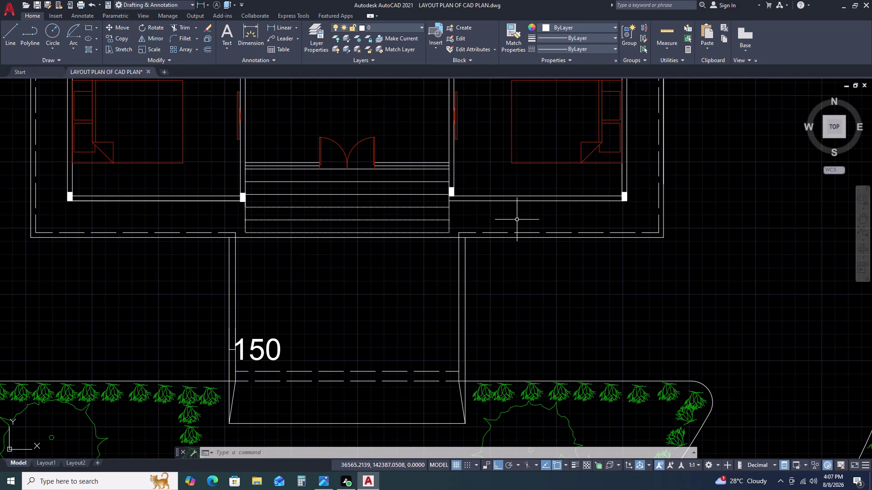
key(r)
key(e)
key(c)
key(space)
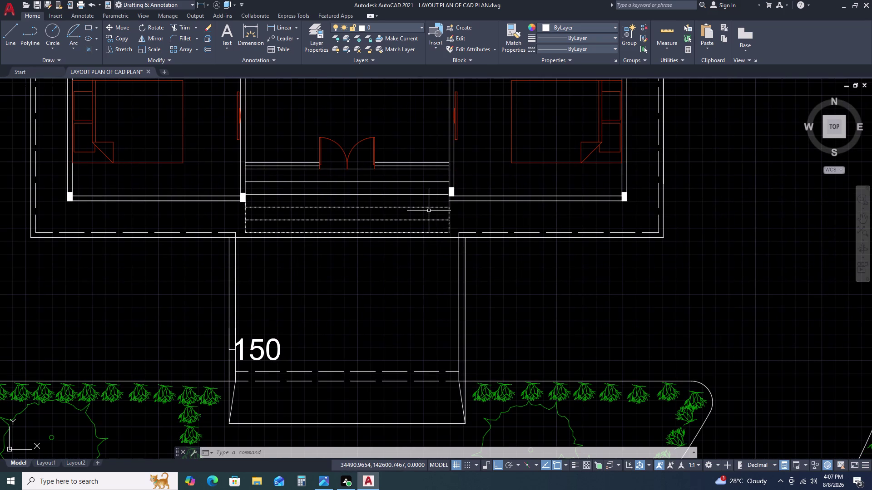
scroll(up, 3)
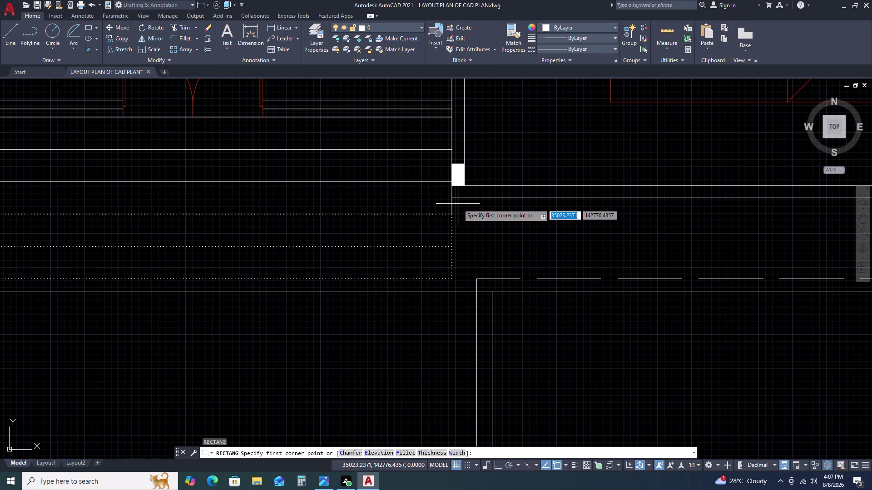
scroll(up, 3)
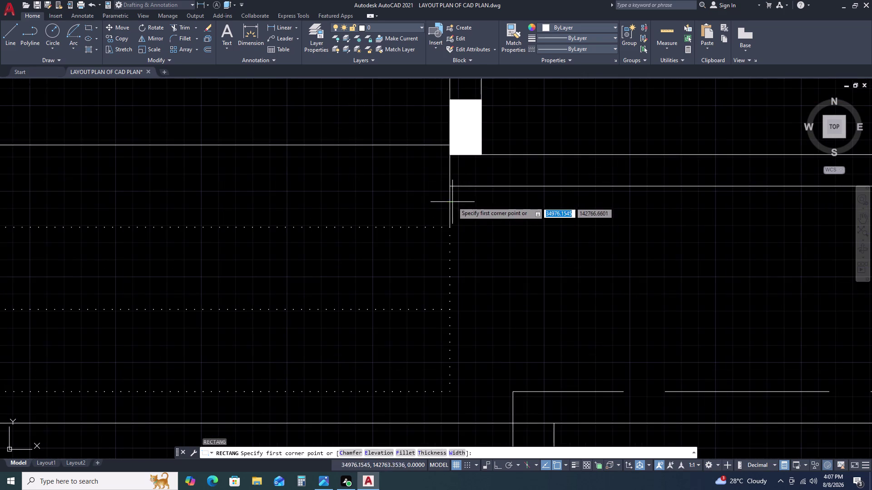
scroll(down, 3)
scroll(down, 3)
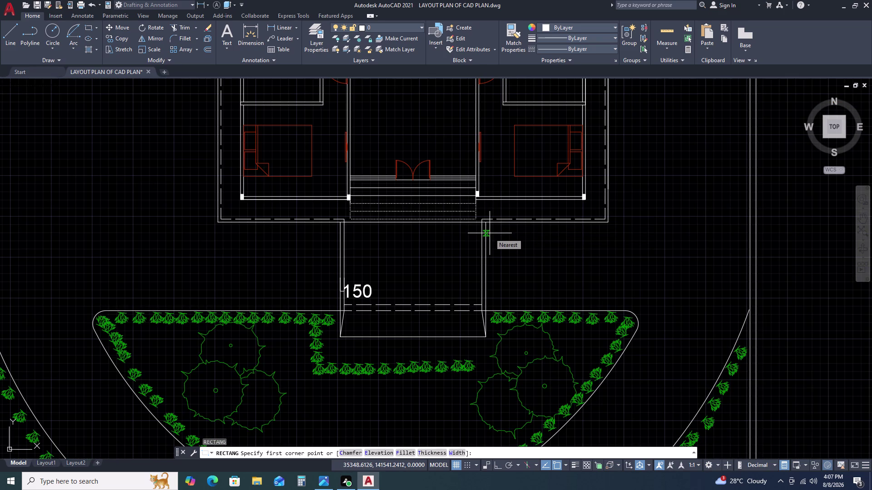
scroll(up, 3)
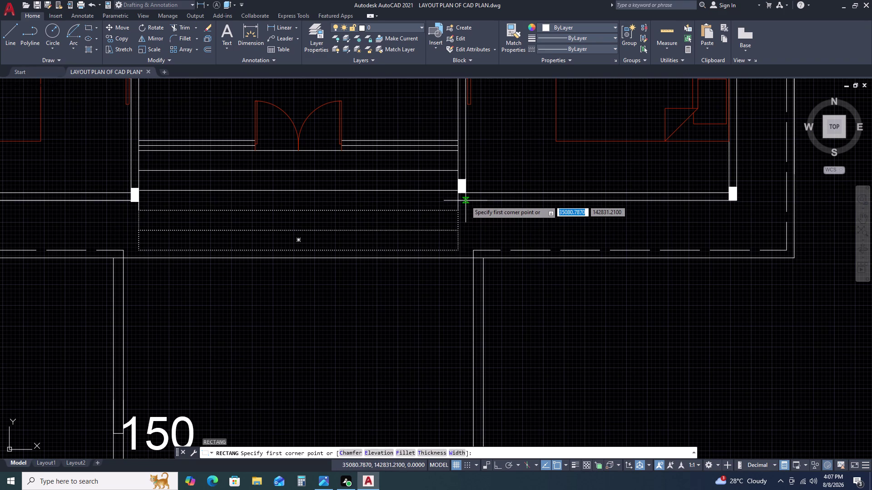
key(Escape)
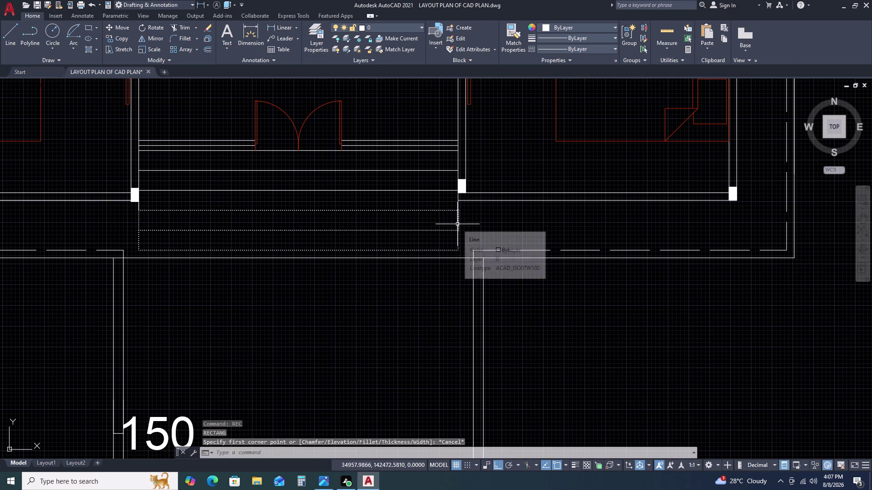
scroll(up, 3)
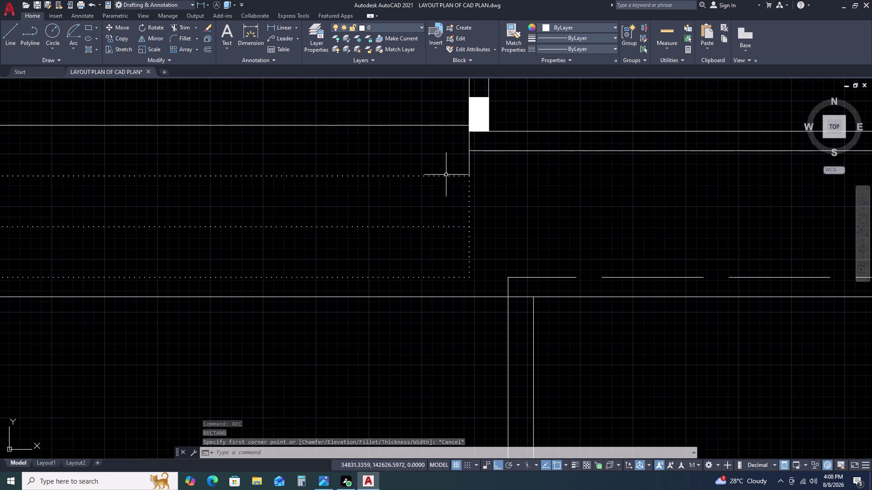
Grip-stretch the two dotted paving lines' ends onto the vertical dotted edge line.
click(447, 163)
click(409, 272)
scroll(down, 3)
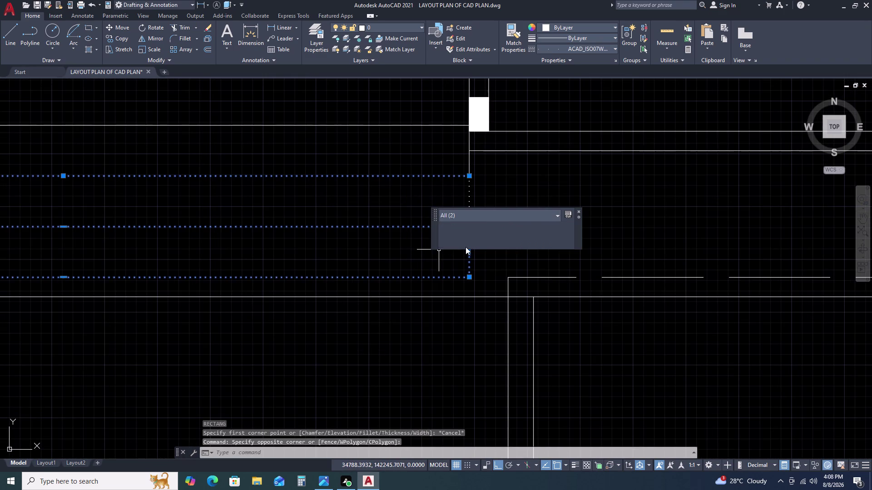
middle_drag(469, 265, 370, 259)
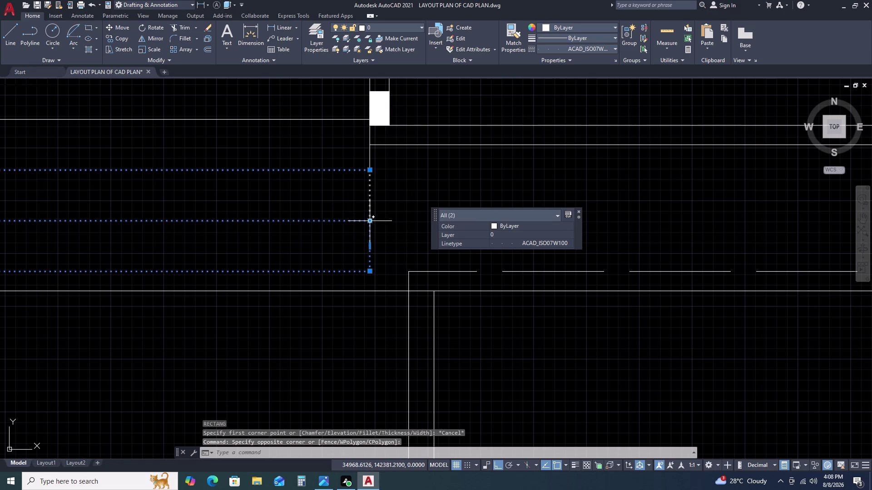
click(369, 220)
key(Escape)
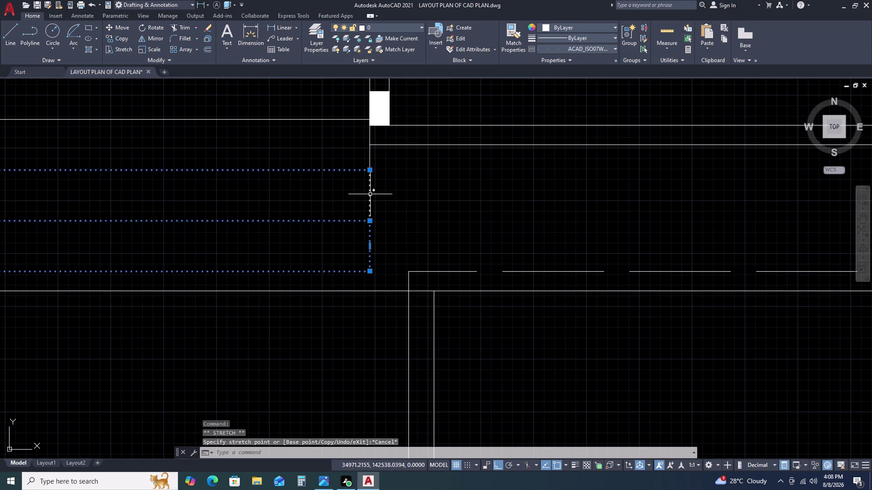
click(370, 195)
click(370, 196)
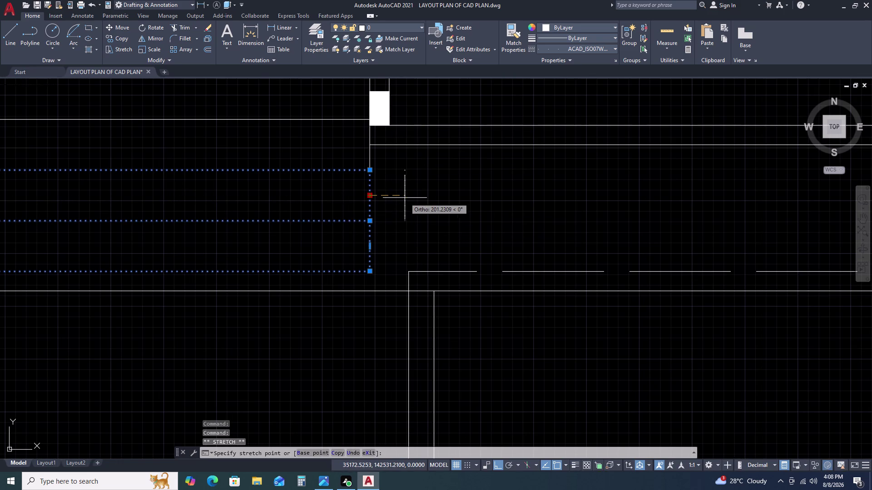
click(389, 195)
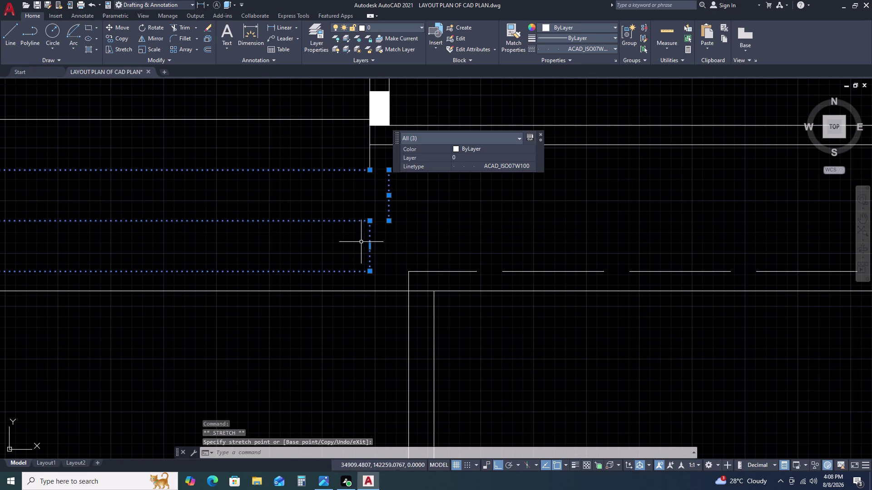
double_click(369, 245)
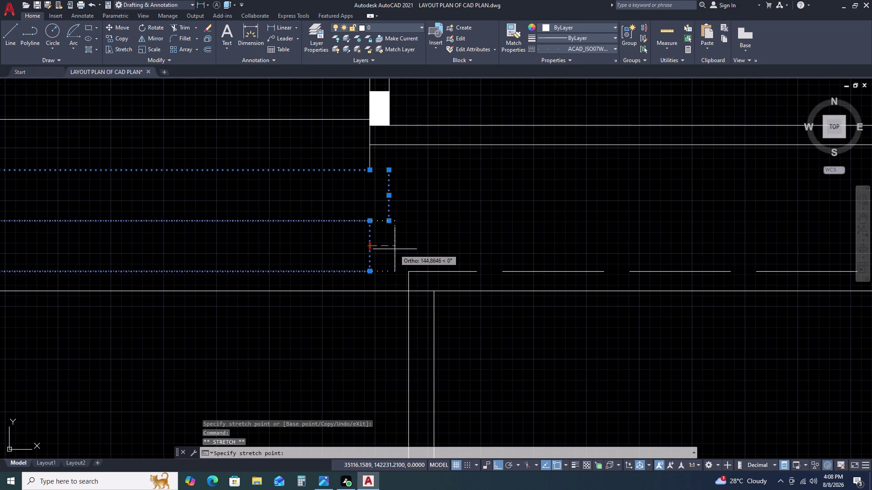
click(389, 247)
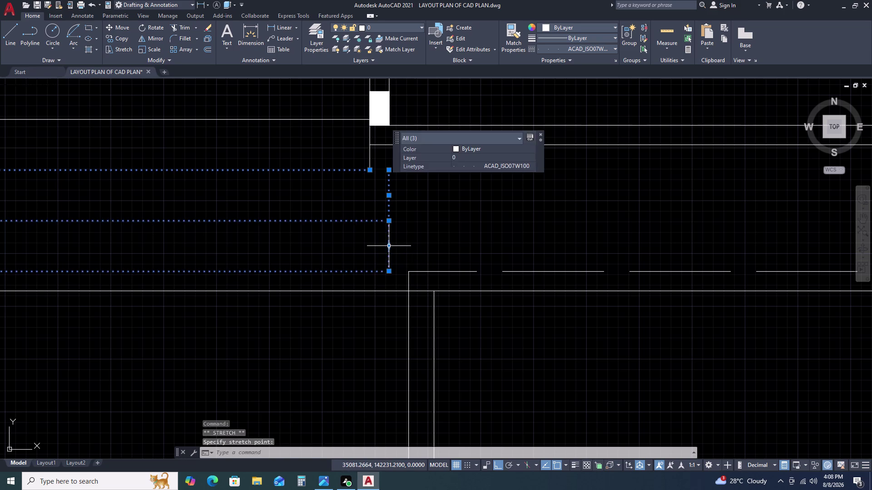
key(Escape)
Stretch another dotted strip line's end onto the edge beside the gate pier.
click(351, 168)
click(333, 191)
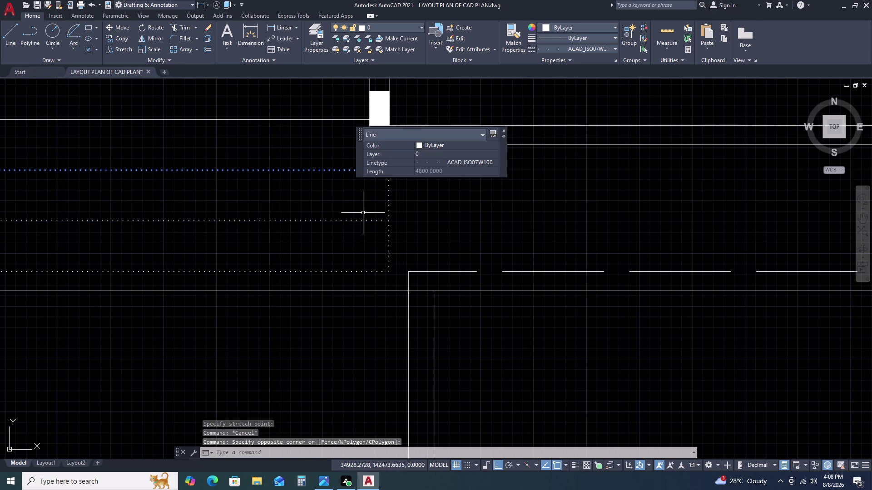
middle_drag(367, 237, 354, 295)
double_click(356, 229)
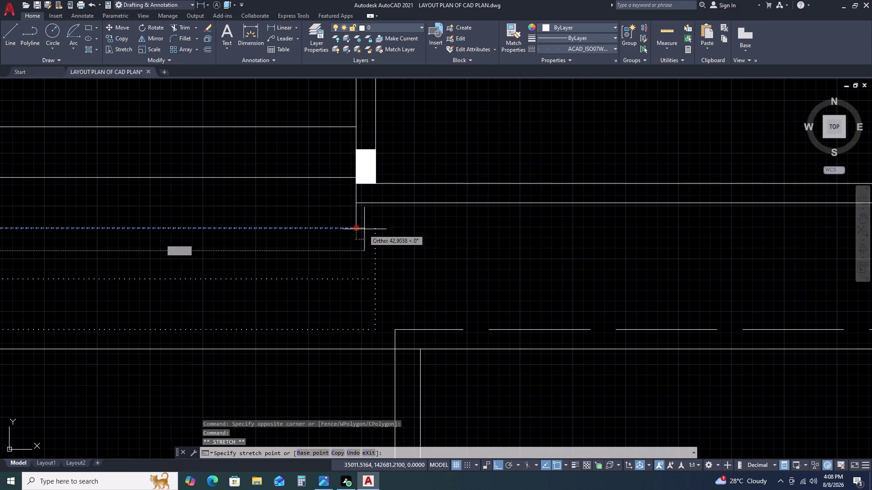
click(374, 231)
key(Escape)
scroll(down, 3)
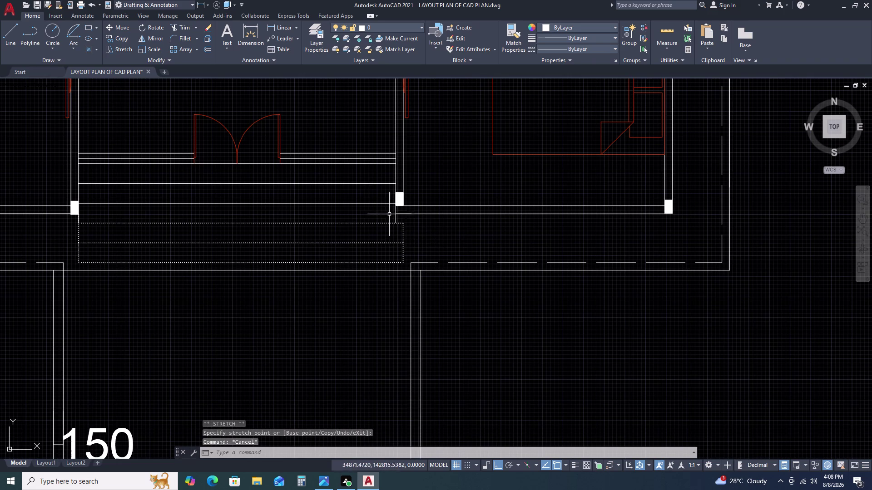
scroll(up, 3)
Draw a guide line from the gate pier corner down to the lower strip line.
text(L)
key(space)
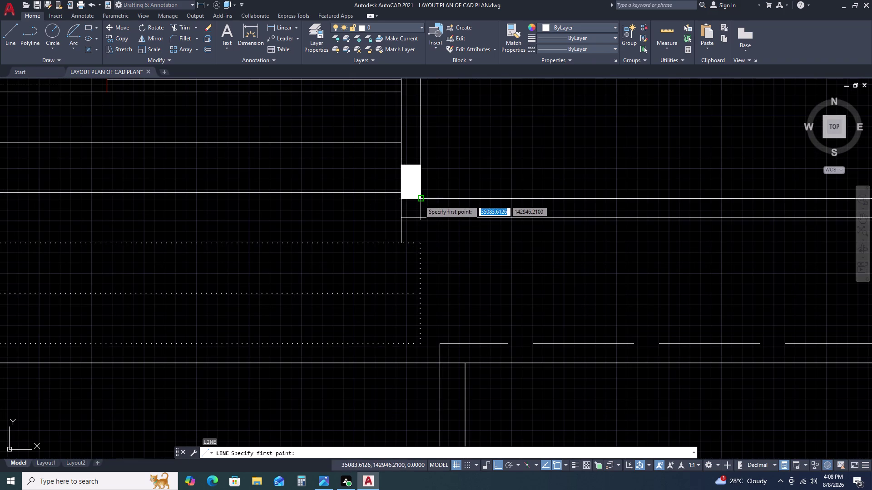
double_click(420, 200)
double_click(422, 344)
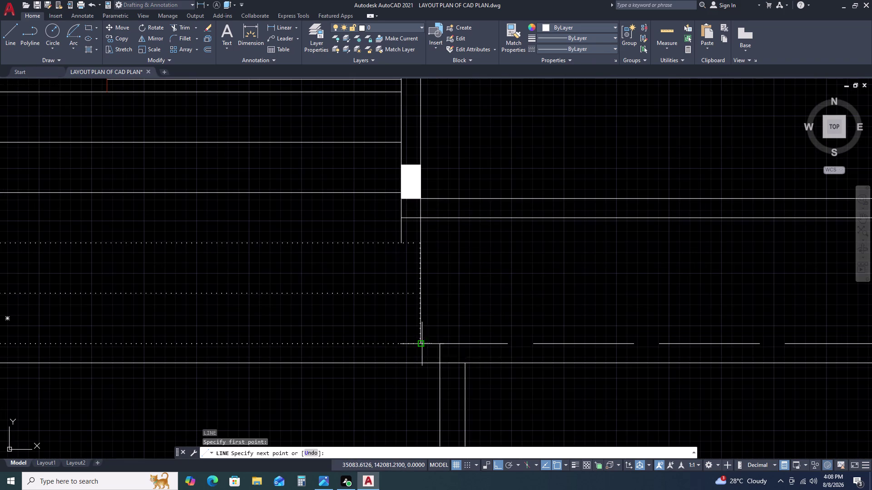
key(Escape)
scroll(up, 3)
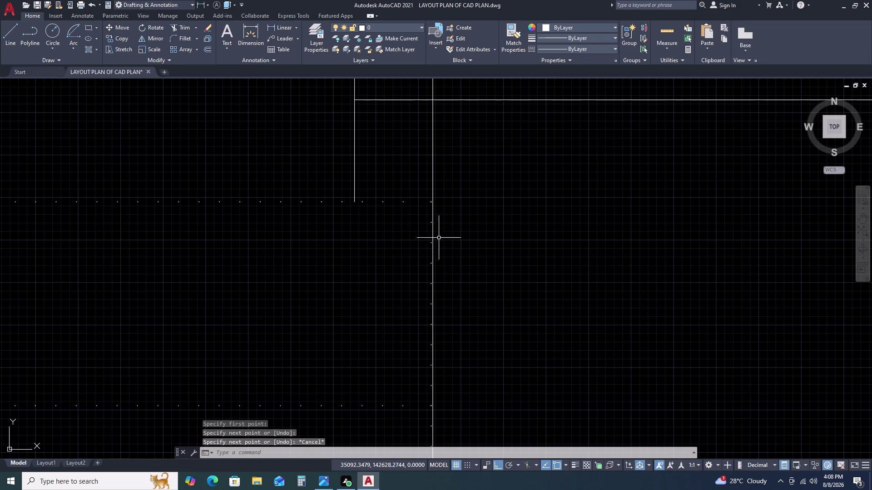
scroll(down, 3)
click(426, 192)
drag(426, 192, 426, 205)
click(443, 328)
scroll(up, 3)
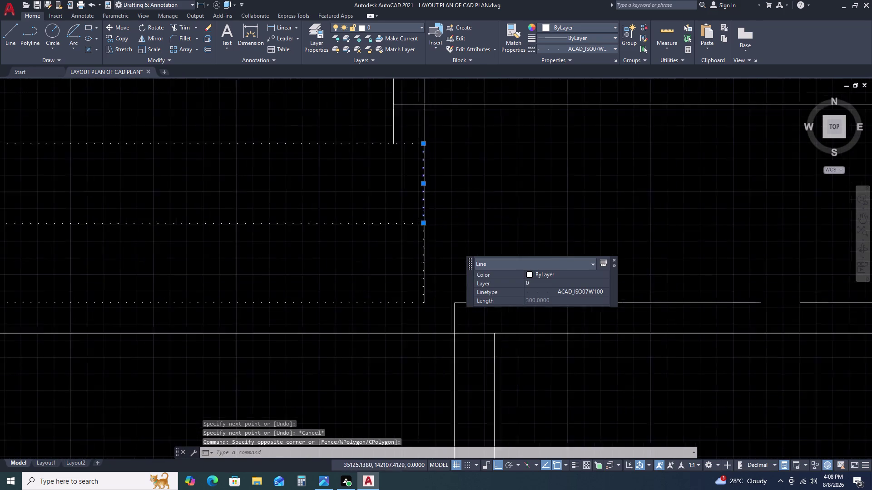
scroll(up, 3)
key(Escape)
scroll(down, 3)
key(Escape)
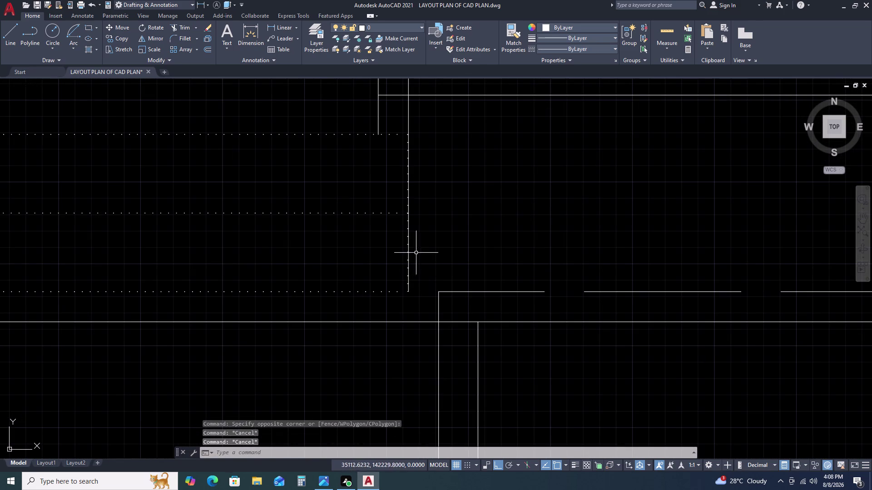
Try extending the bottom and middle strip lines with EXTEND, then cancel.
text(EX)
key(space)
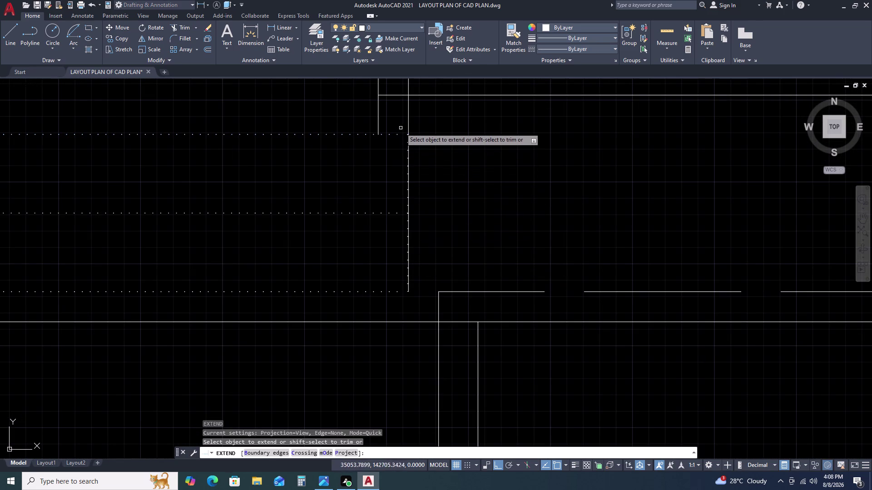
double_click(399, 127)
double_click(406, 306)
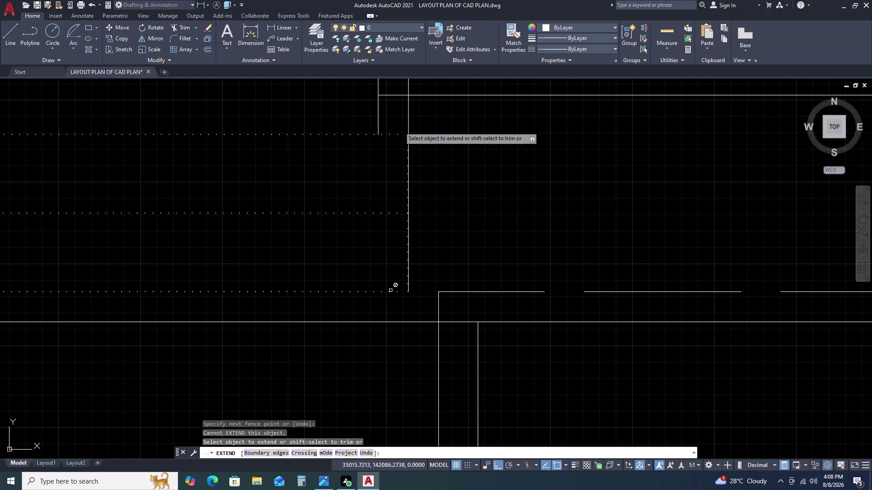
click(391, 291)
double_click(390, 291)
double_click(386, 291)
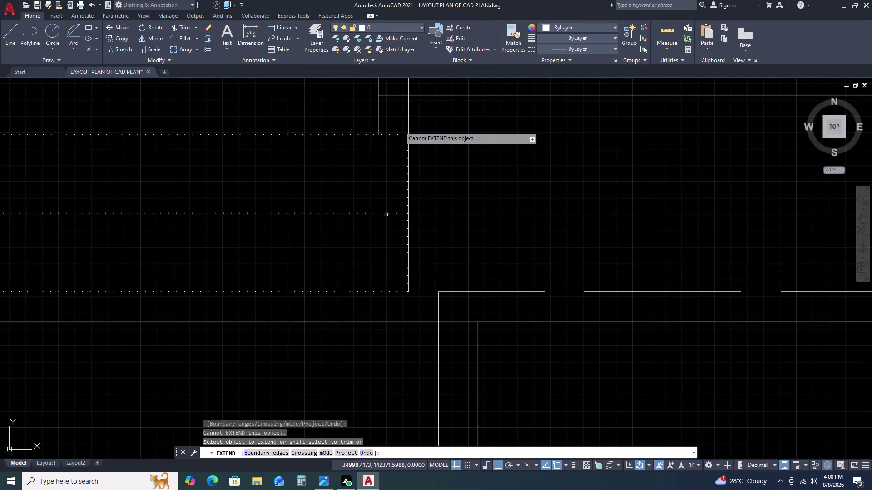
triple_click(386, 215)
double_click(389, 140)
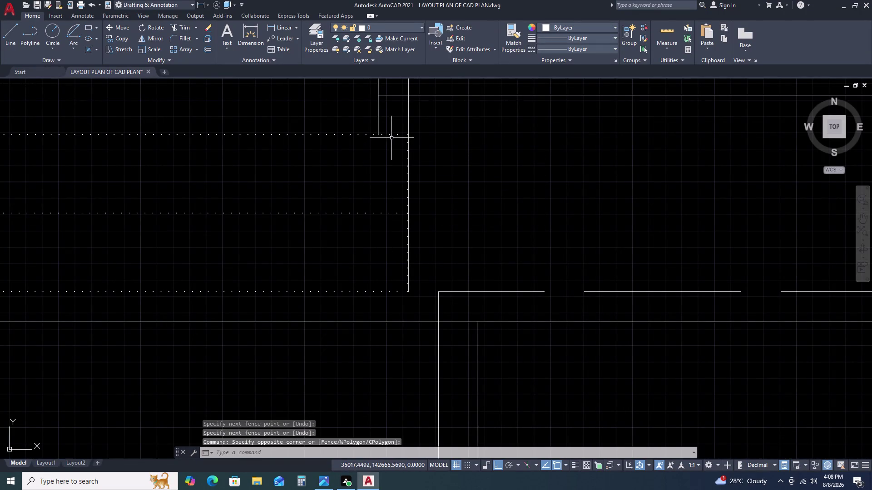
click(399, 134)
key(Escape)
scroll(down, 3)
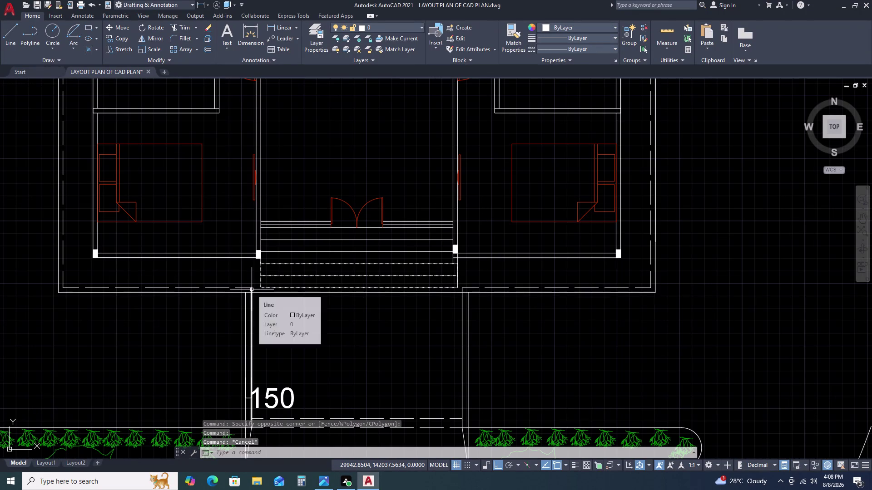
Draw a guide line from the left gate pier down to the lower strip line.
text(L)
key(space)
scroll(up, 3)
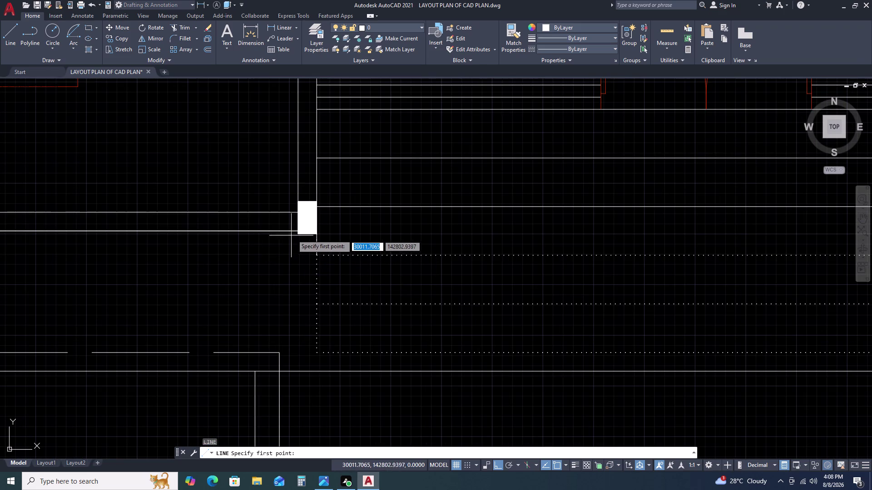
click(296, 235)
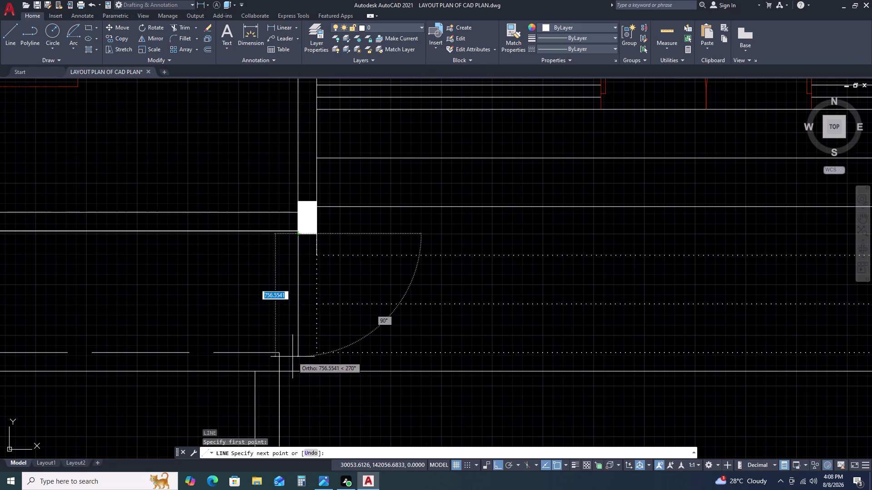
double_click(293, 357)
key(Escape)
Attempt to extend the strip lines to the new guide line, then cancel.
text(EX)
key(space)
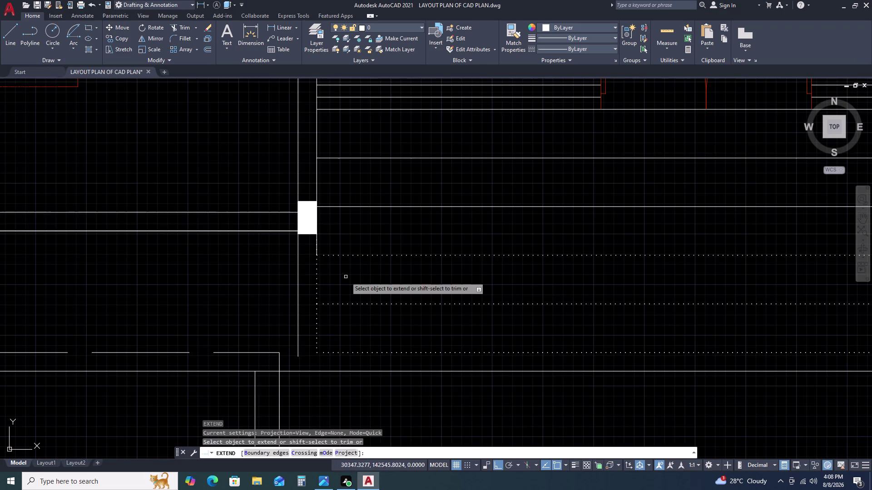
double_click(384, 242)
click(342, 356)
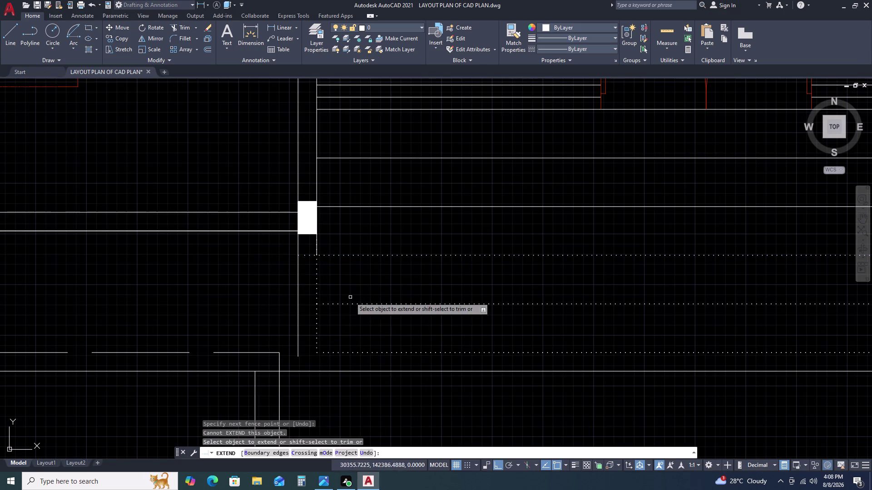
click(353, 294)
click(339, 319)
click(346, 301)
click(336, 315)
key(Escape)
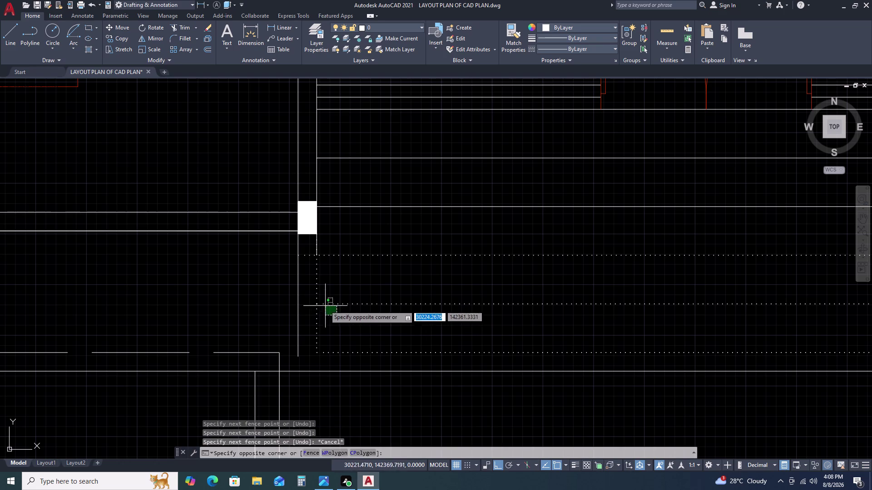
Move the short dotted edge line onto the left pier's outer face.
click(323, 302)
click(316, 330)
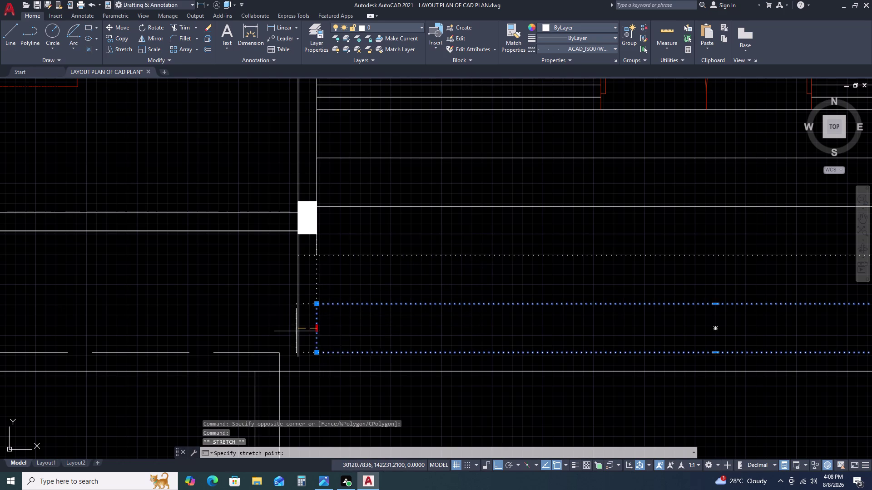
click(297, 332)
key(Escape)
click(321, 280)
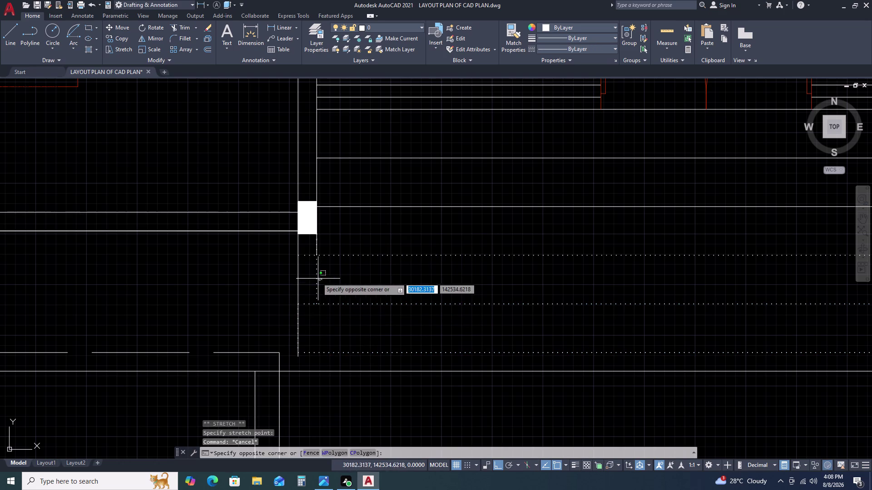
double_click(314, 273)
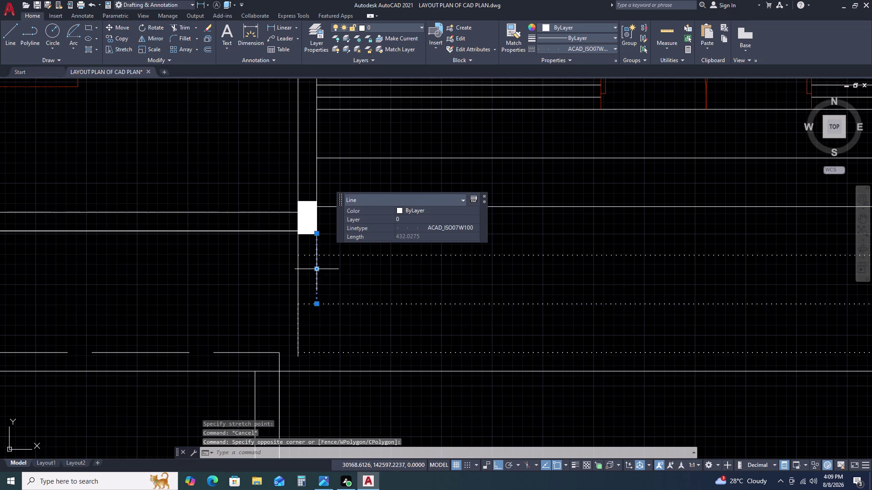
click(317, 268)
double_click(299, 275)
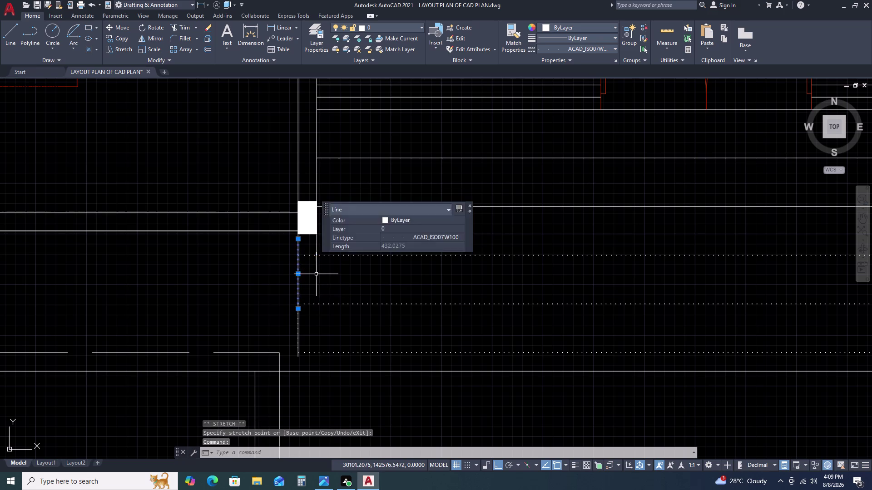
key(Escape)
Delete the selected lines near the strip corner.
click(279, 224)
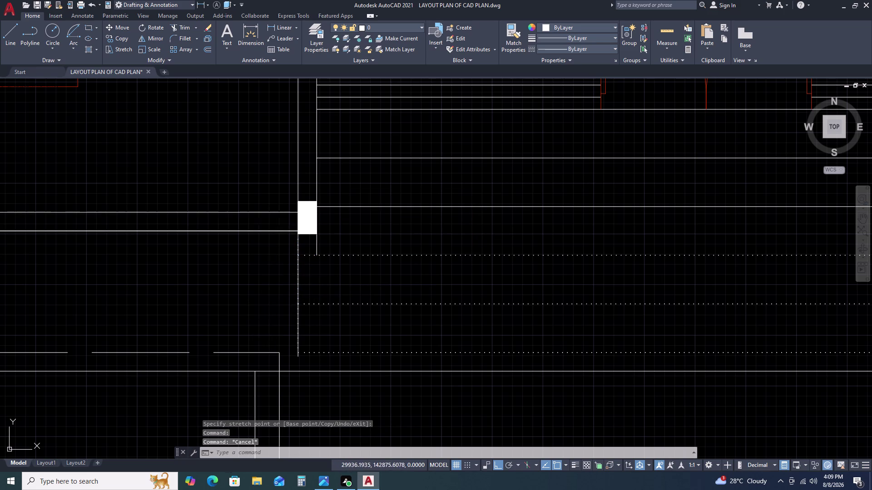
click(311, 363)
key(Delete)
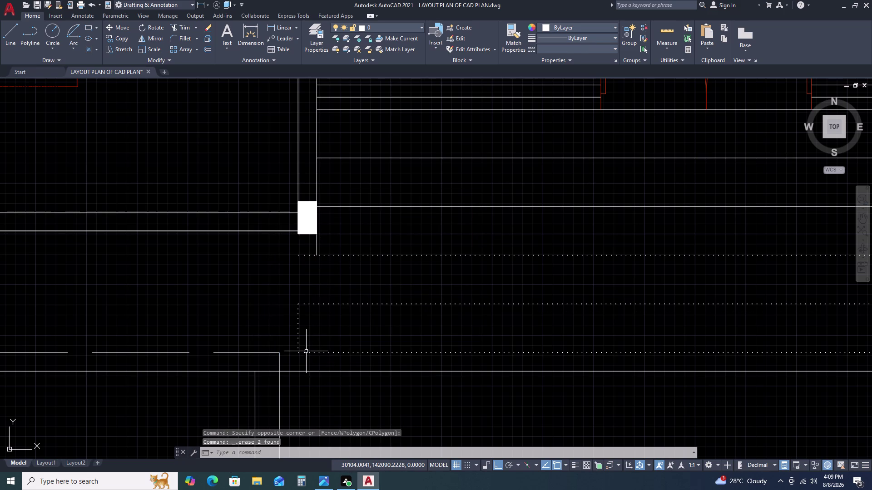
key(Delete)
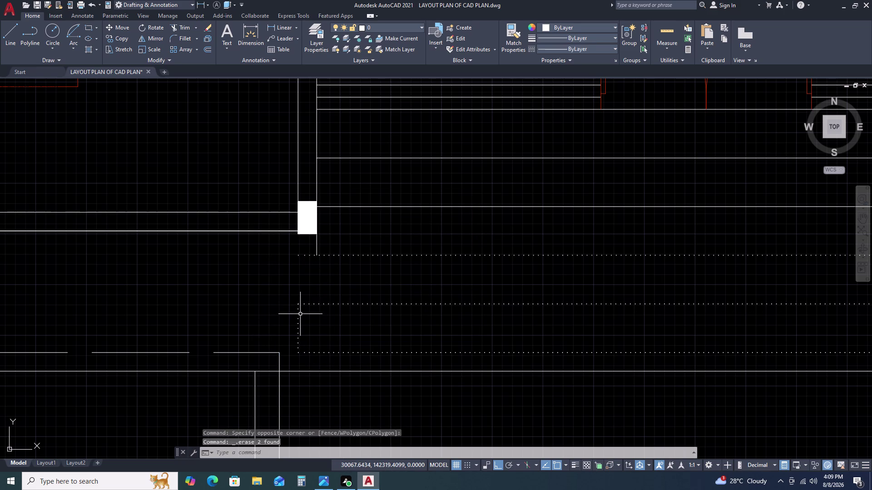
Extend the strip lines again and try editing a strip outline corner.
key(e)
text(X)
key(space)
click(301, 323)
click(293, 318)
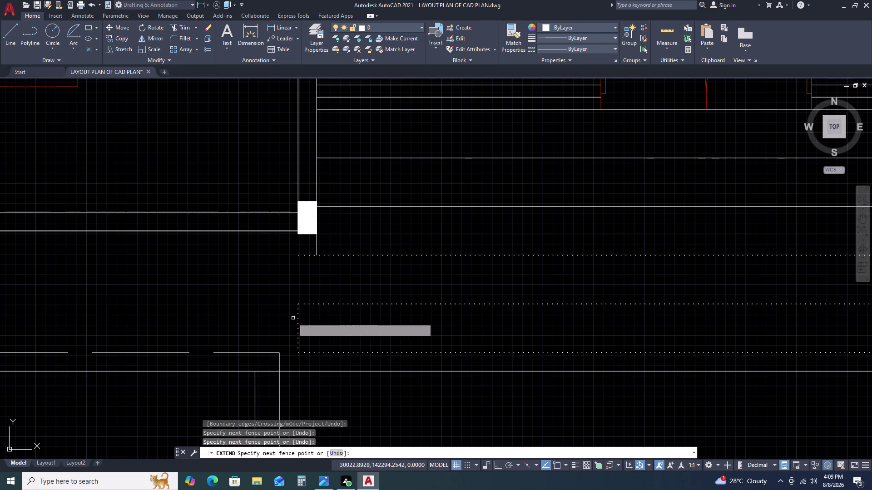
click(297, 312)
double_click(296, 300)
key(Escape)
click(298, 318)
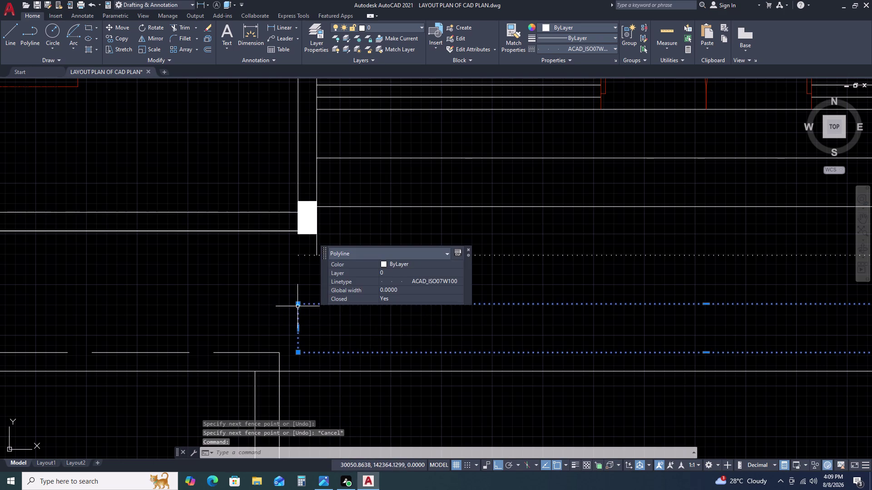
click(298, 305)
key(Escape)
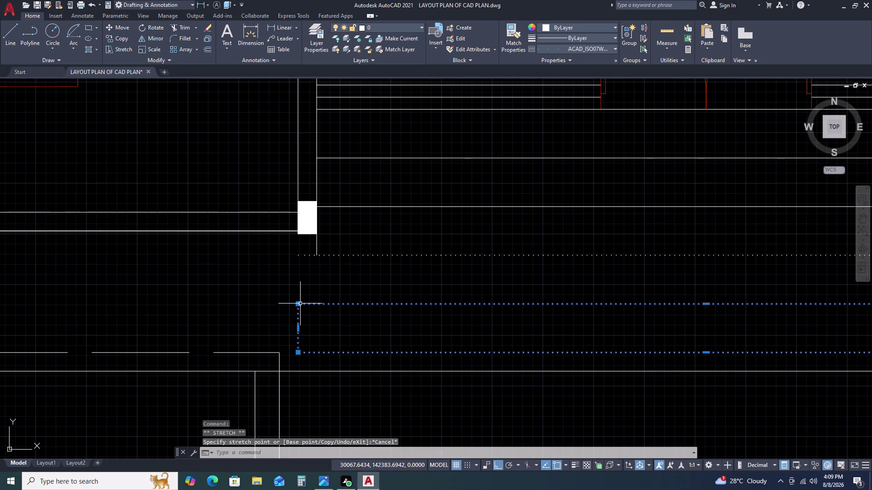
Undo the grip edit, the extend and the deletion.
key(ctrl+z)
key(ctrl+z)
key(ctrl+z)
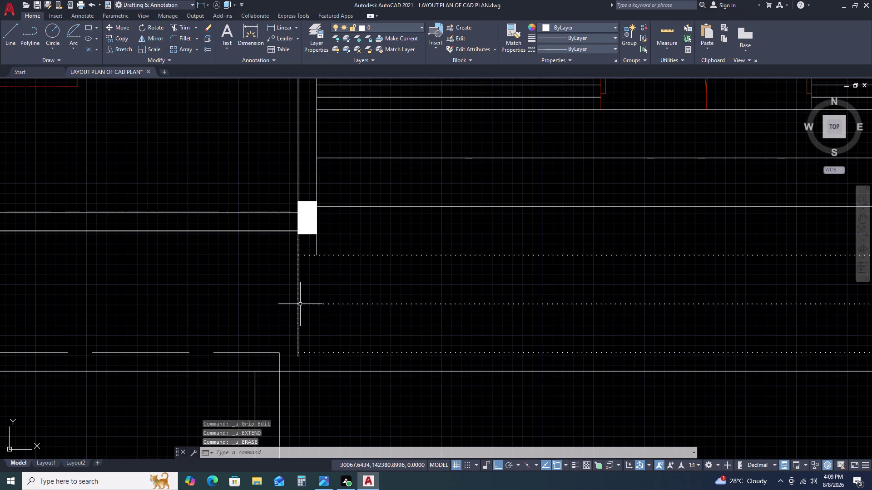
scroll(up, 3)
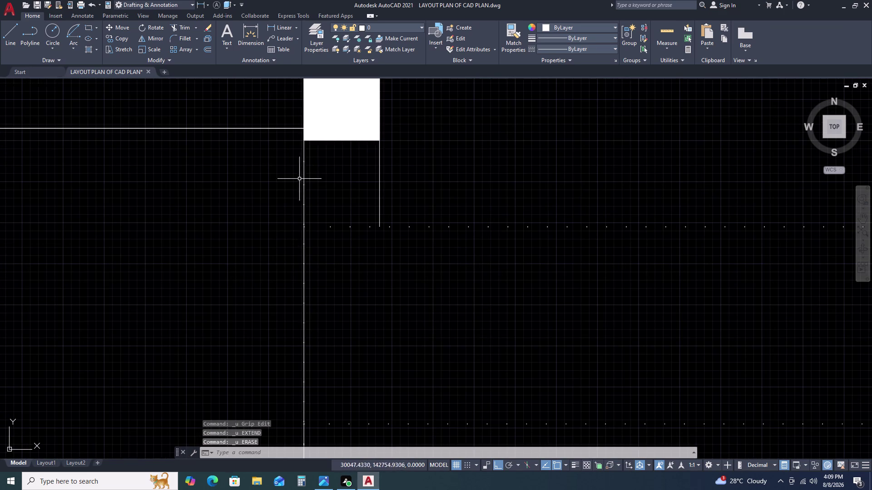
Try stretching the strip's left edge lines with Ortho off, then abandon it.
scroll(up, 3)
scroll(up, 3)
click(316, 185)
click(312, 188)
scroll(down, 3)
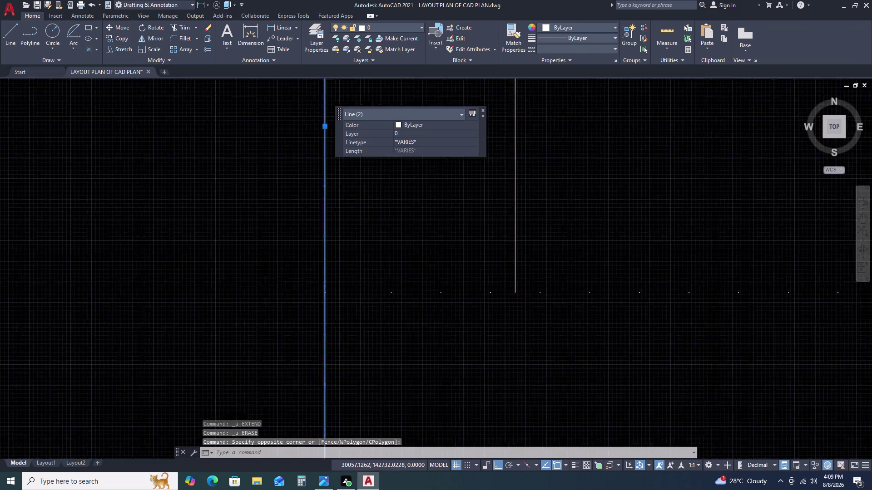
scroll(down, 3)
scroll(up, 3)
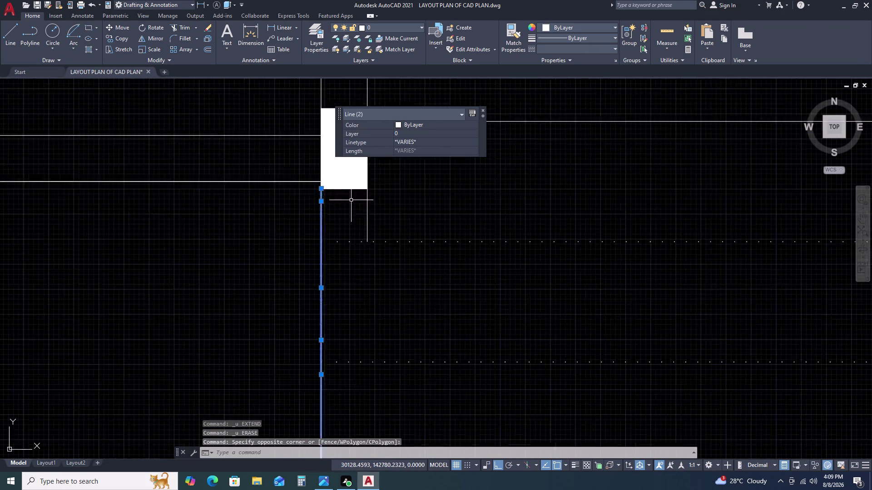
scroll(up, 3)
scroll(up, 3)
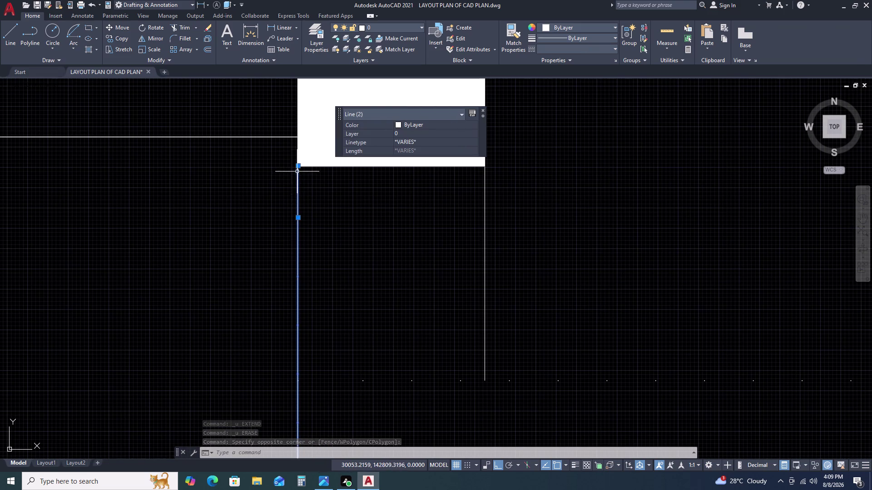
click(298, 164)
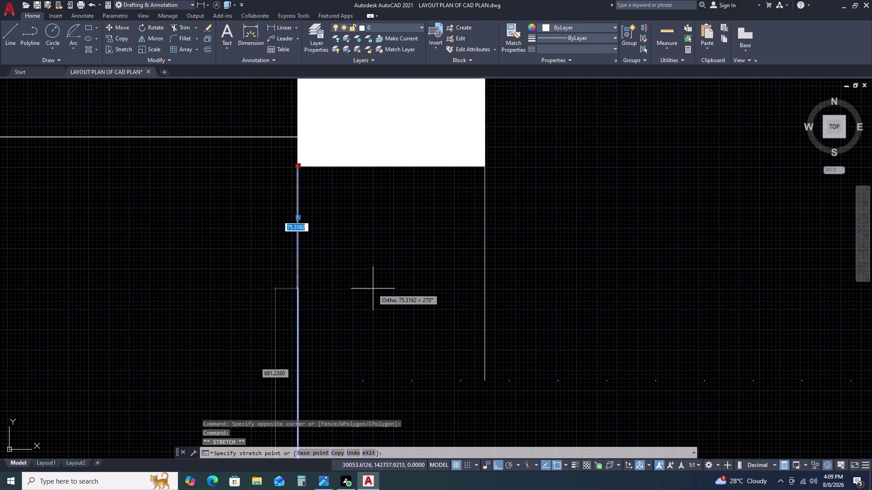
scroll(down, 3)
key(F8)
scroll(down, 3)
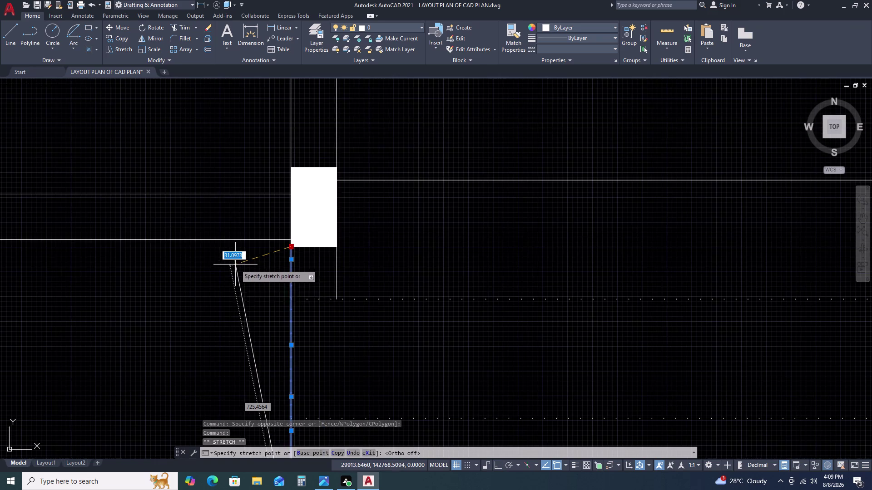
click(235, 265)
key(Escape)
Delete the unwanted line beside the left pillar.
middle_drag(275, 288, 294, 217)
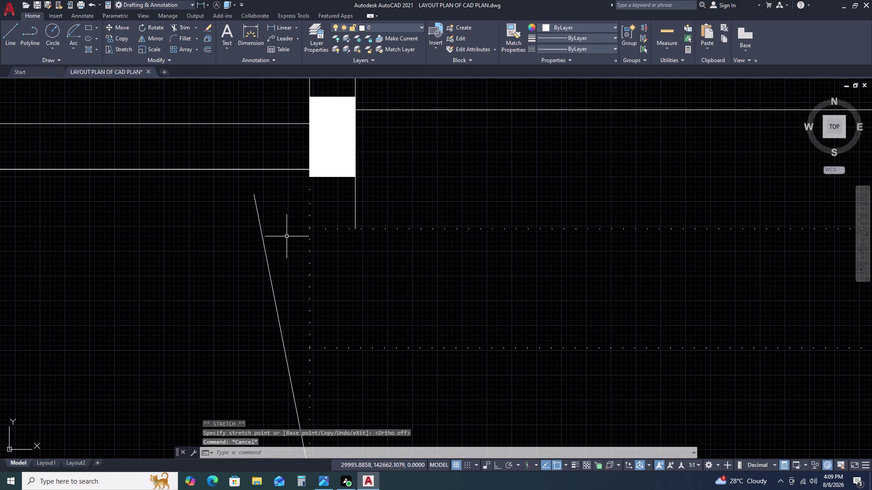
click(287, 237)
click(234, 261)
key(Delete)
Erase the picked line below the right pillar.
scroll(down, 3)
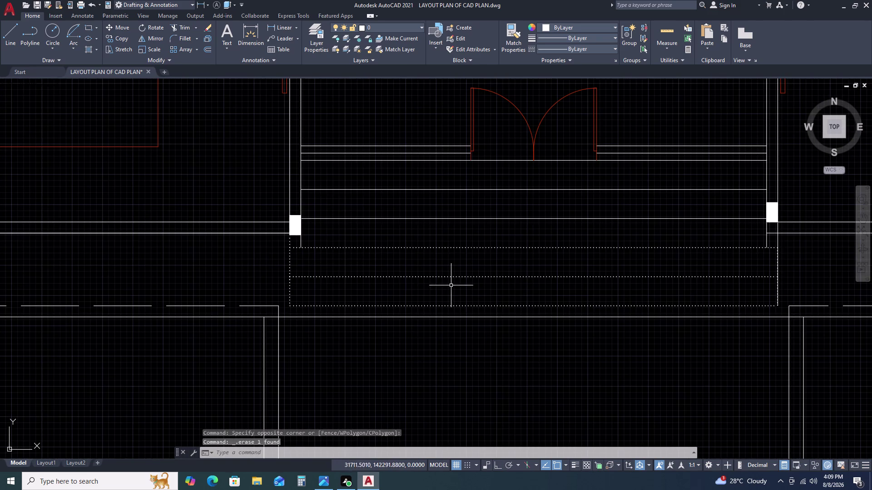
middle_drag(456, 282, 318, 276)
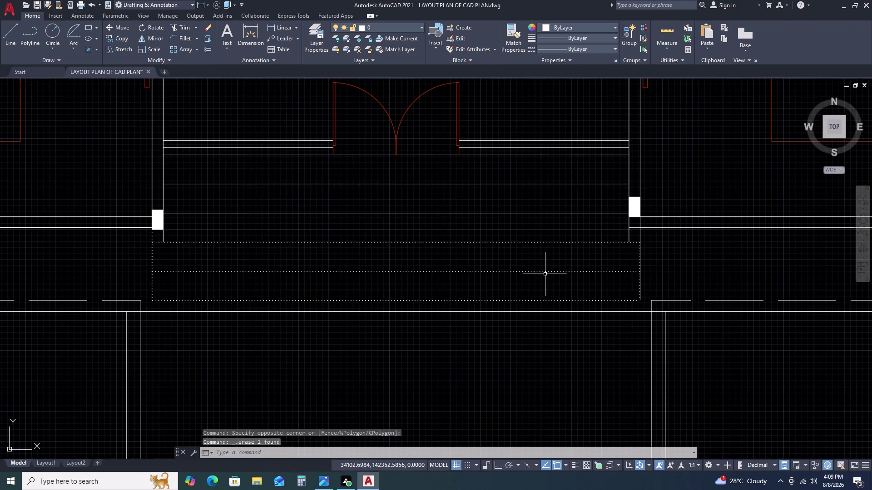
scroll(up, 3)
middle_drag(607, 261, 330, 261)
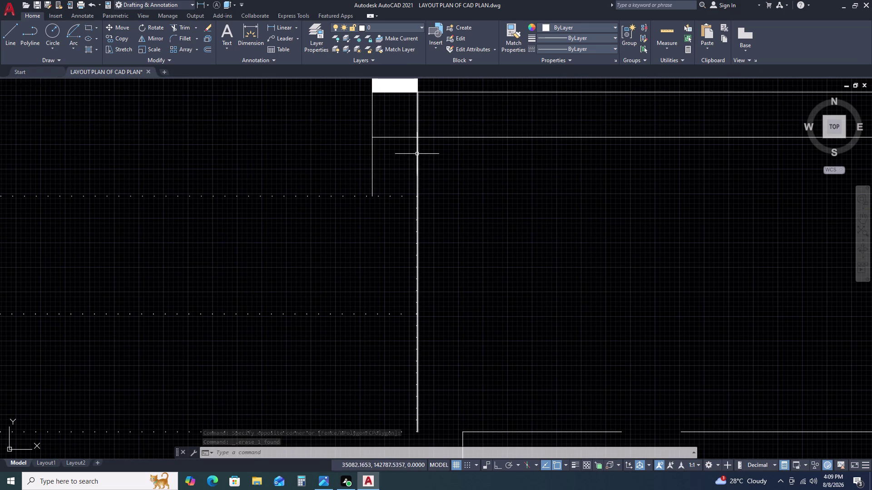
click(417, 153)
key(Delete)
Try stretching the dashed line's endpoint below the pillar, then abandon it.
scroll(down, 3)
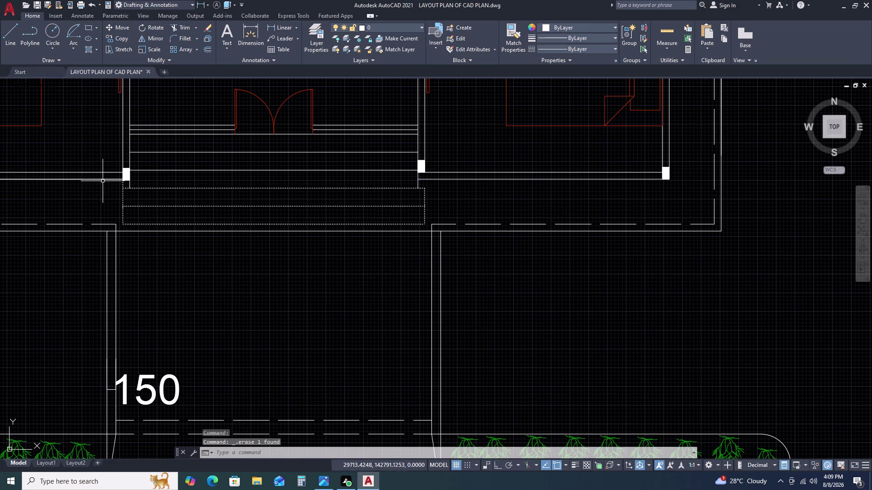
scroll(up, 3)
click(163, 196)
scroll(up, 3)
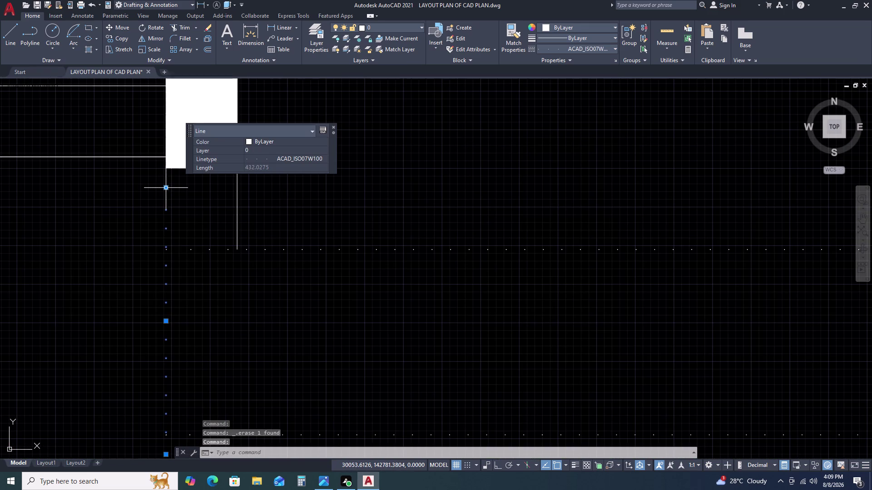
click(167, 186)
click(169, 247)
key(Escape)
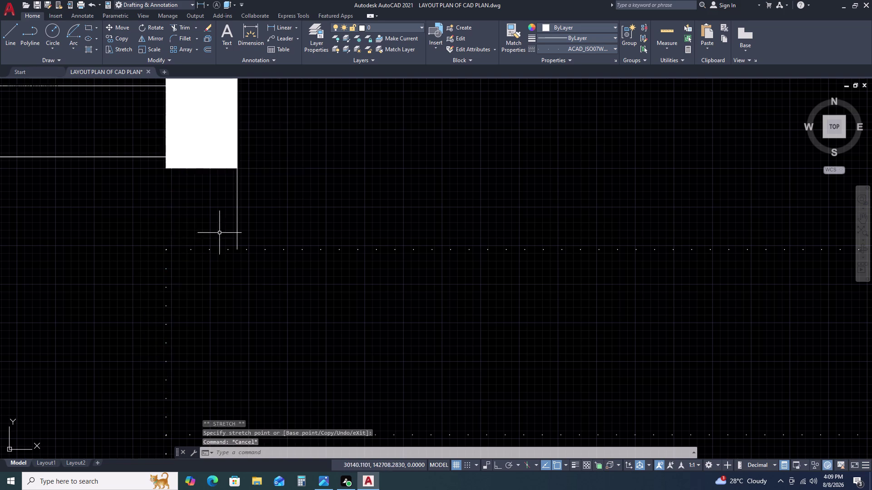
Inspect the polyline at the pillar corner, then pan back across the entrance steps.
scroll(down, 3)
click(244, 221)
click(228, 222)
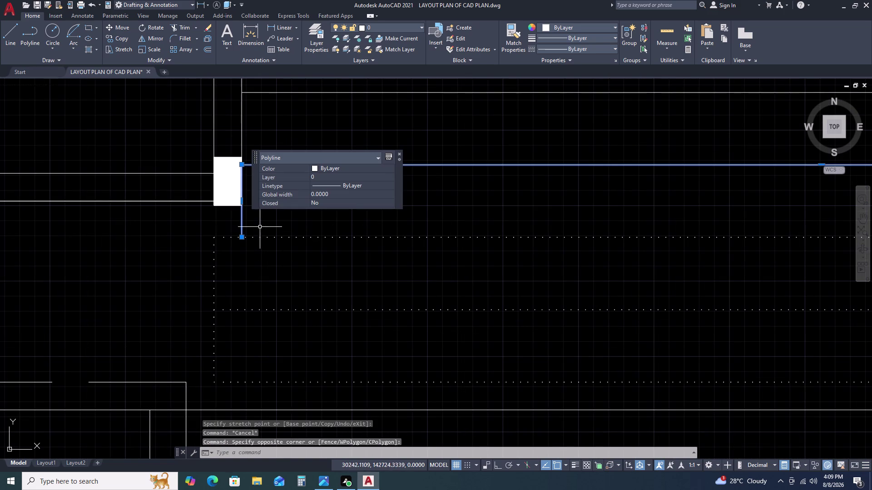
scroll(down, 3)
key(Escape)
middle_drag(351, 228, 312, 238)
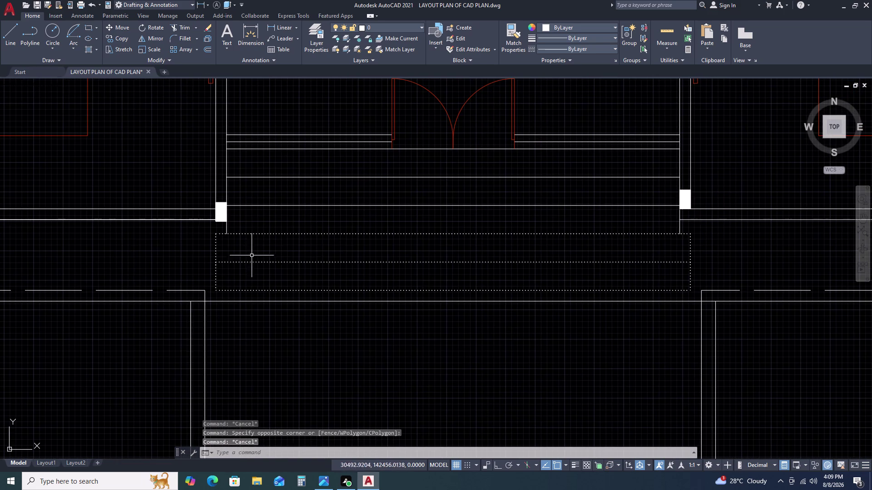
middle_drag(428, 241, 347, 239)
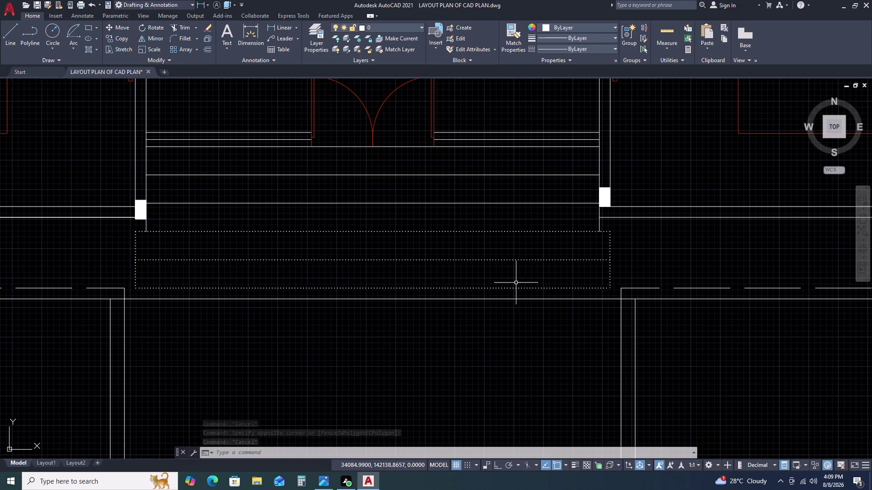
middle_drag(533, 307, 524, 301)
middle_drag(524, 300, 492, 263)
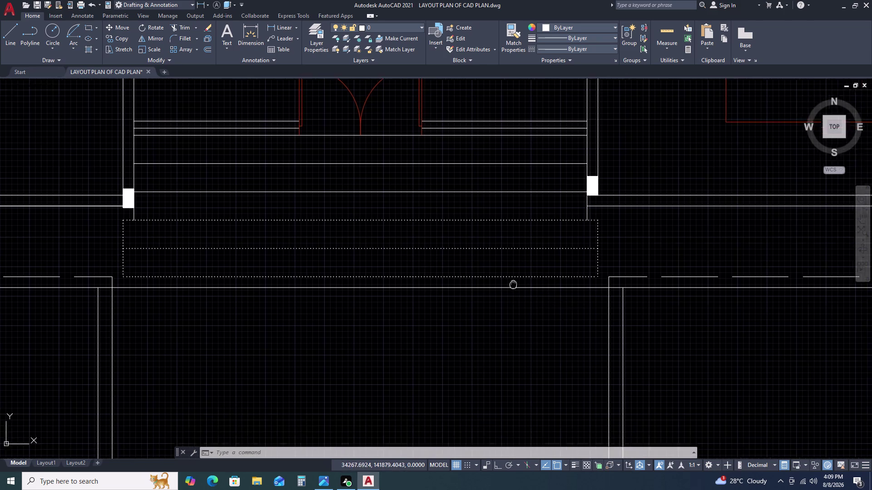
scroll(down, 3)
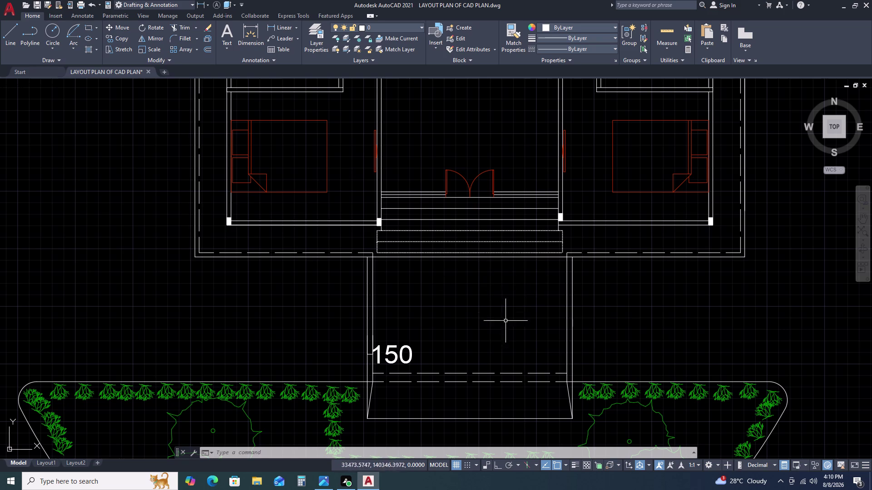
middle_drag(604, 340, 561, 328)
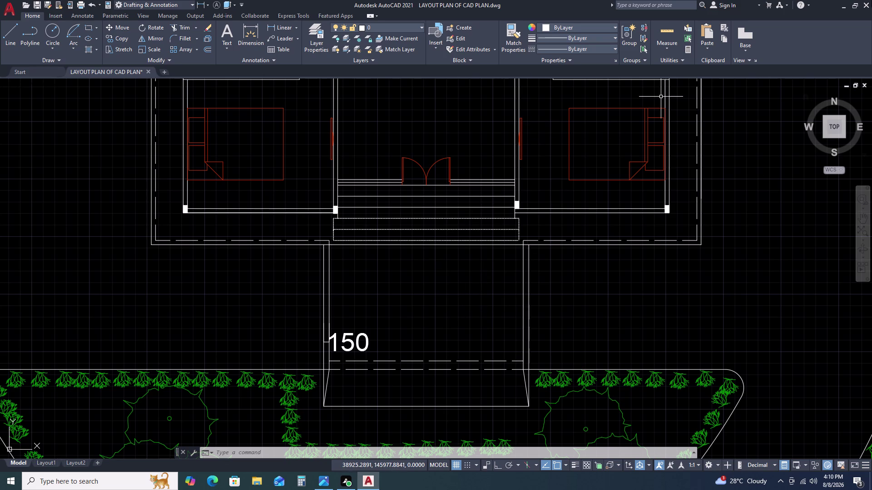
click(665, 31)
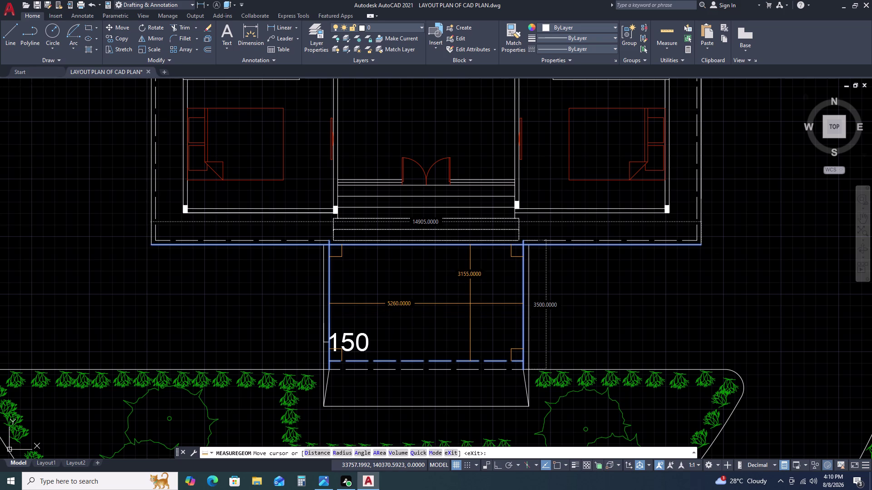
key(Escape)
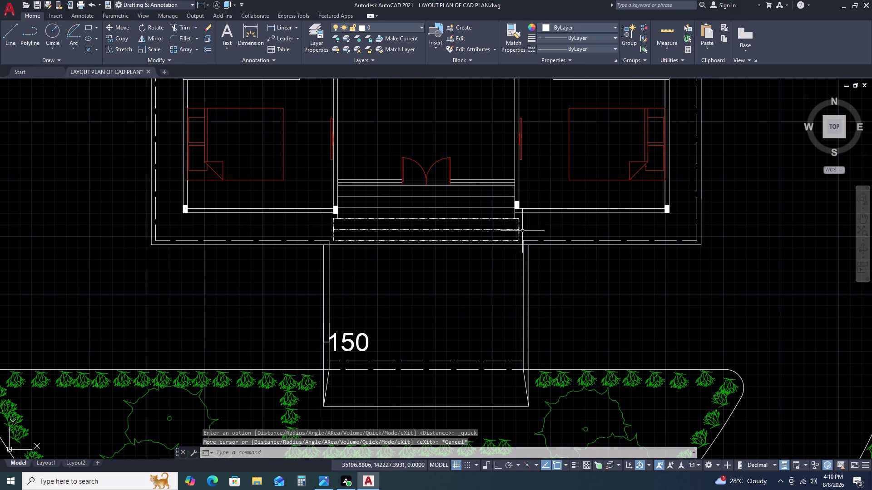
text(L)
key(space)
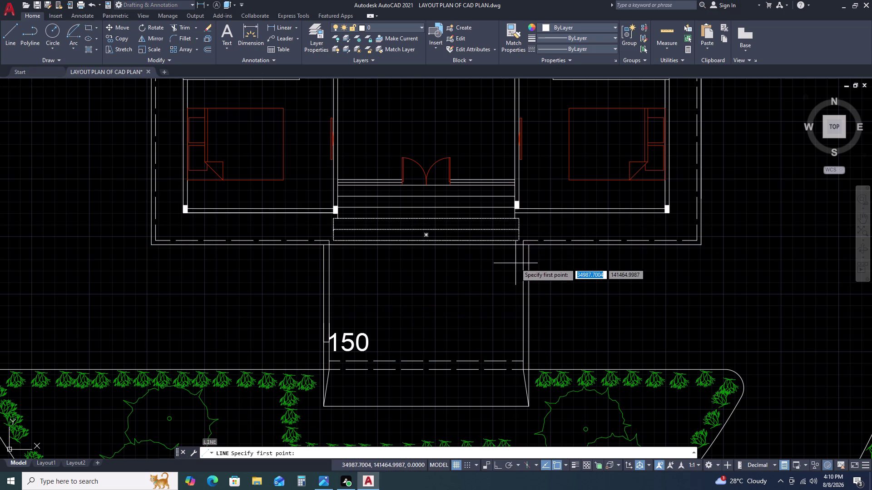
key(Escape)
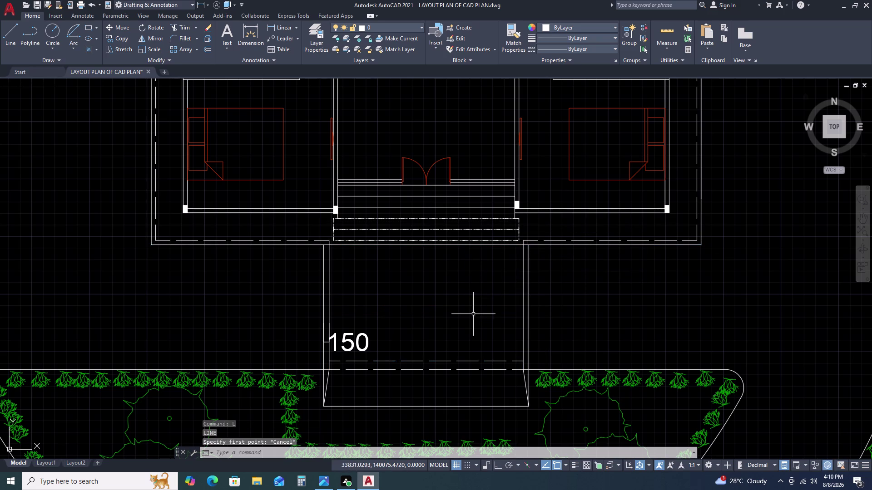
key(space)
key(Escape)
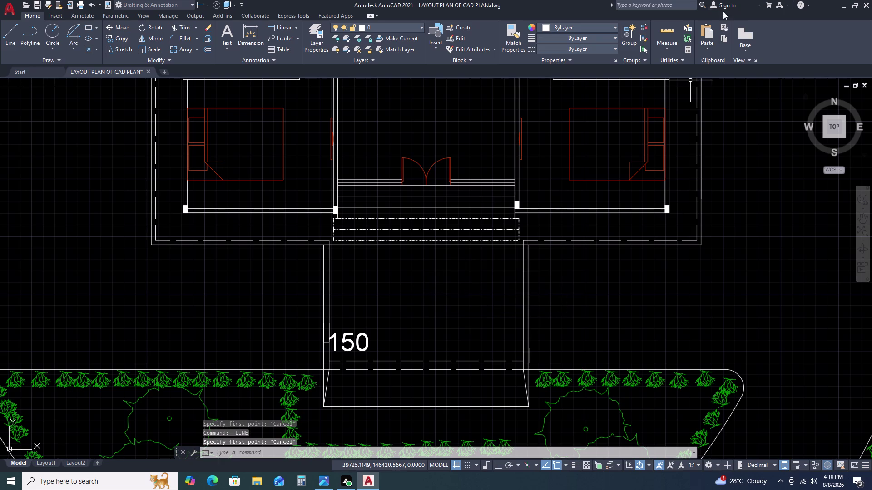
click(670, 33)
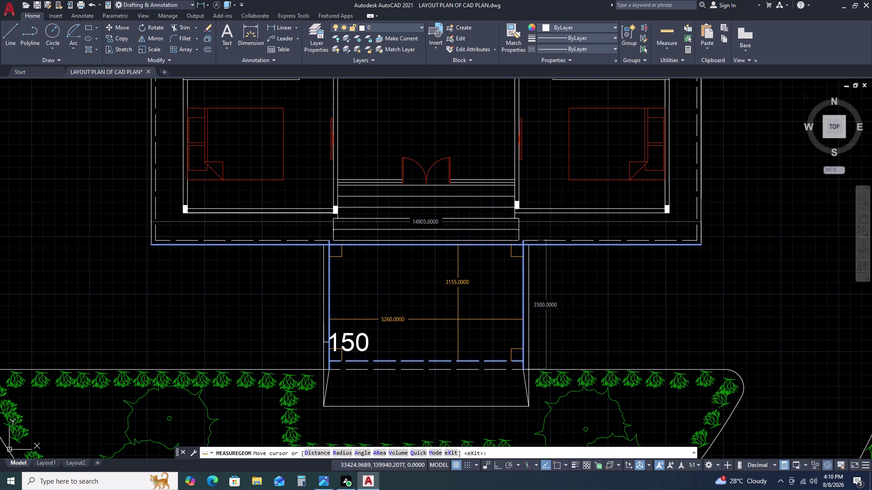
key(Escape)
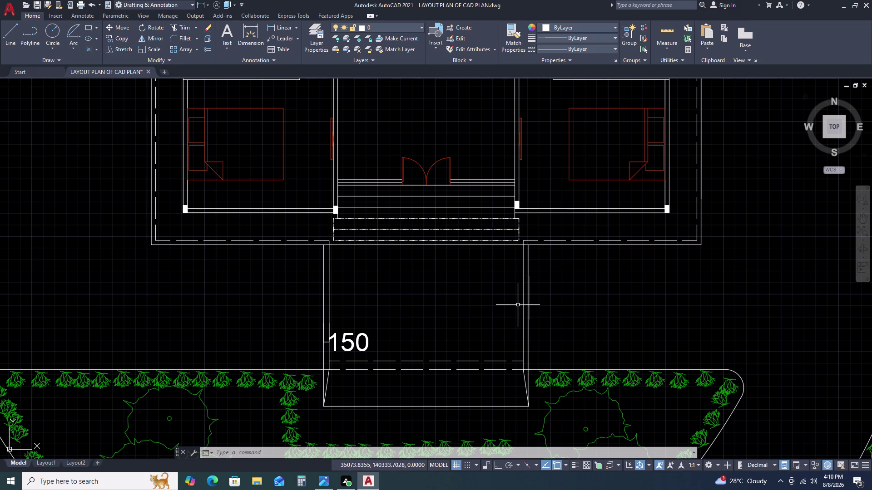
key(Escape)
key(Escape)
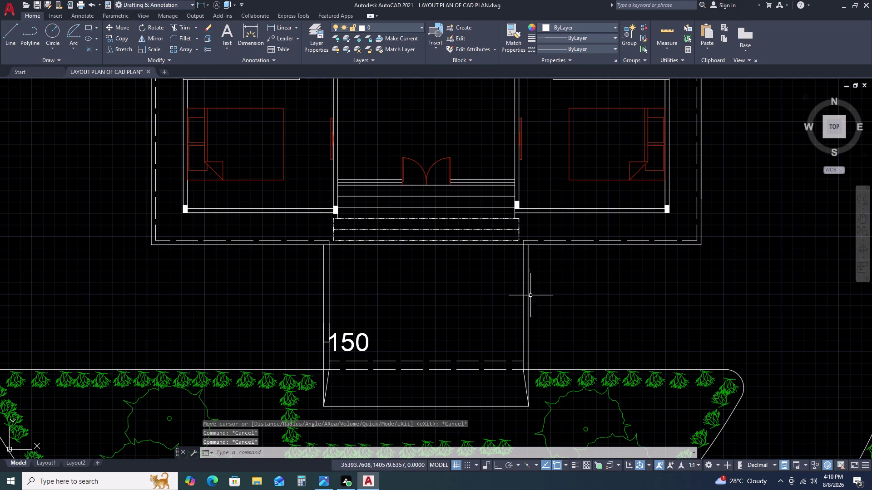
scroll(down, 3)
middle_drag(575, 328, 503, 276)
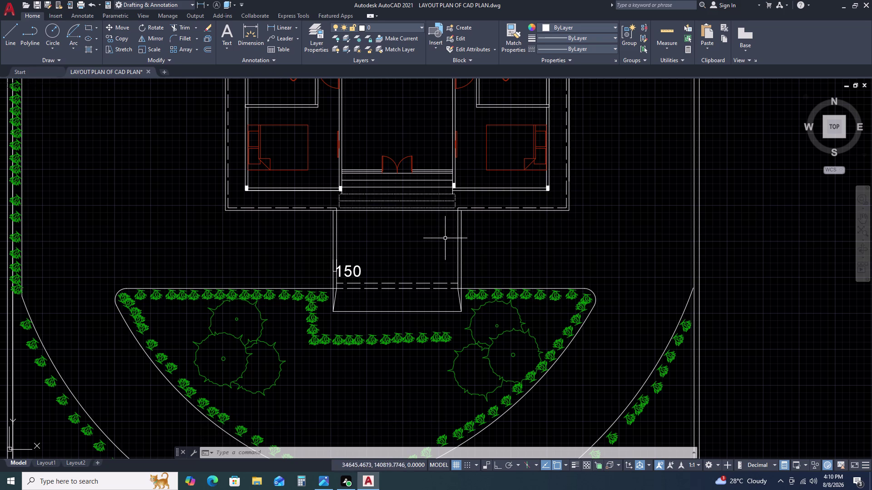
scroll(up, 3)
scroll(up, 3)
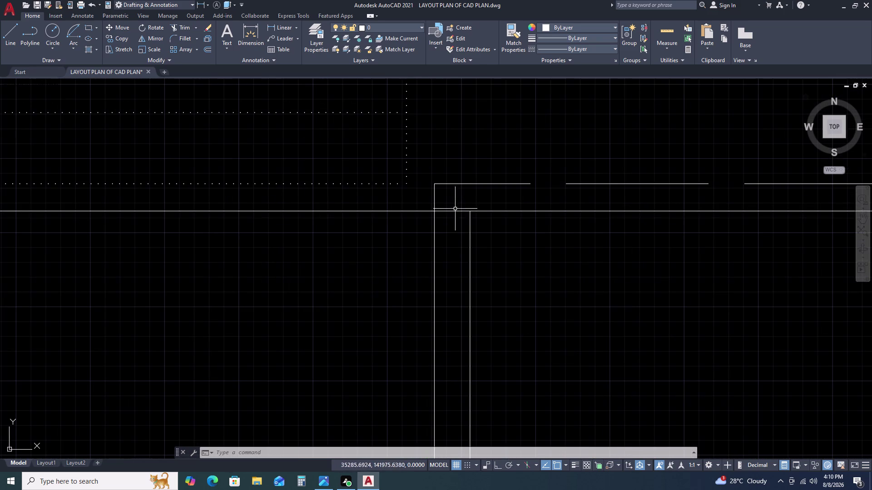
key(Escape)
scroll(down, 3)
scroll(down, 3)
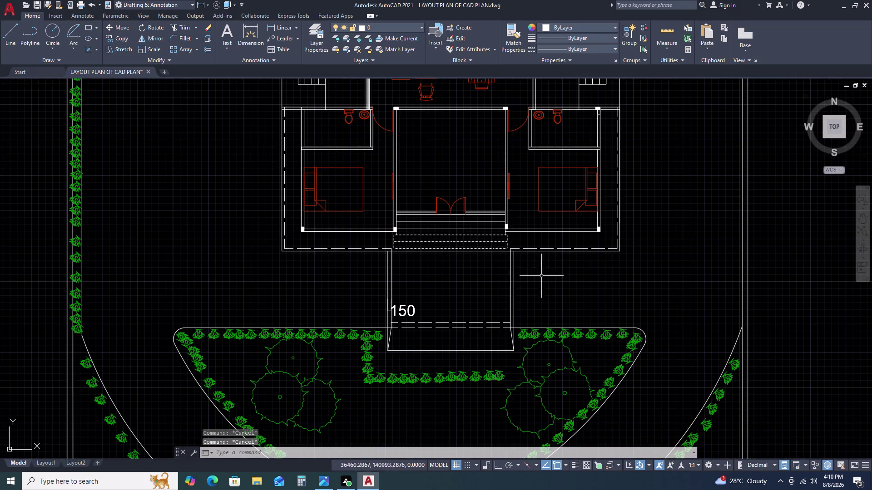
scroll(up, 3)
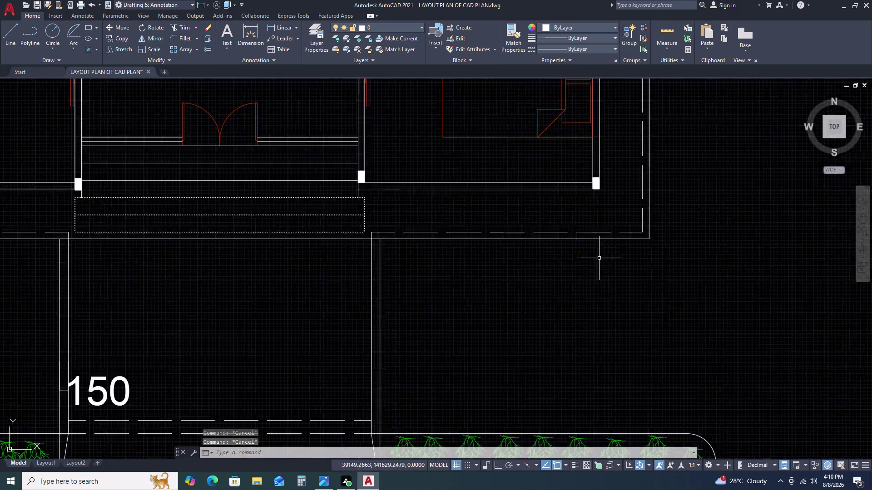
scroll(up, 3)
scroll(down, 3)
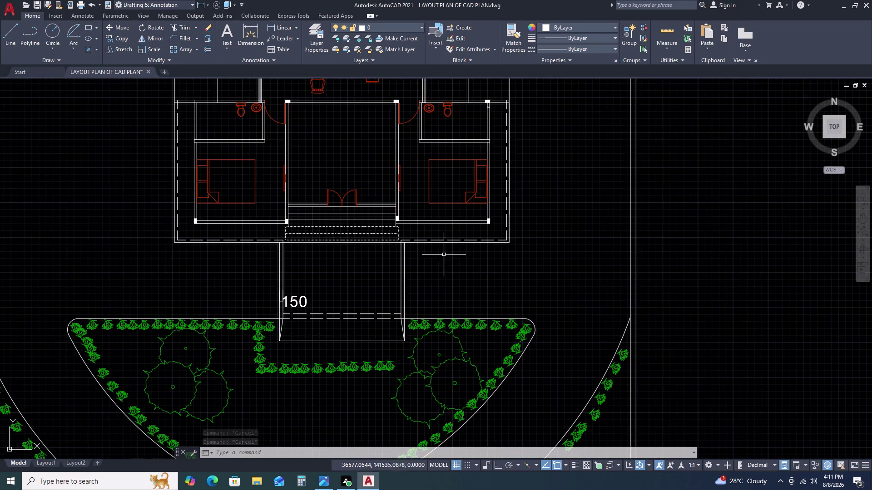
scroll(down, 3)
scroll(up, 3)
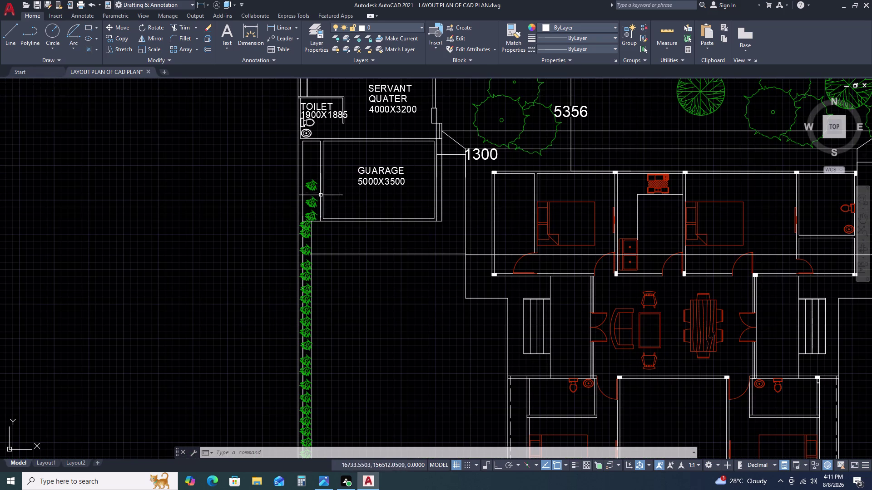
scroll(up, 3)
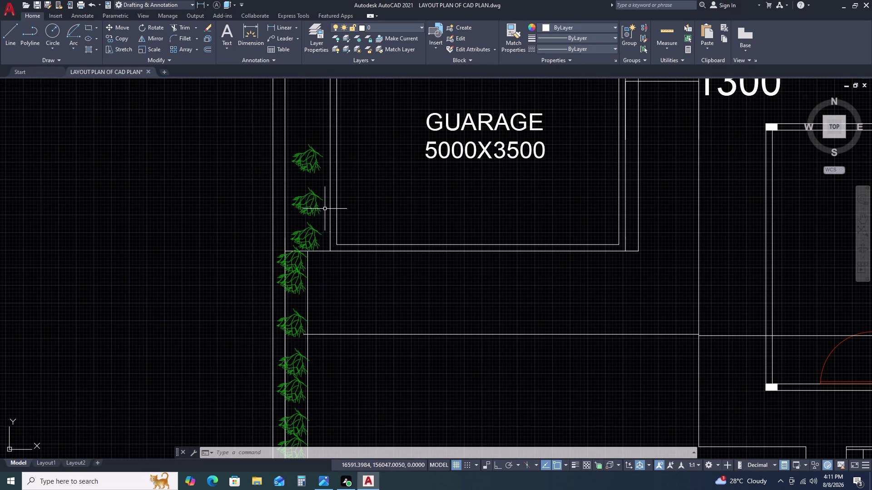
double_click(271, 133)
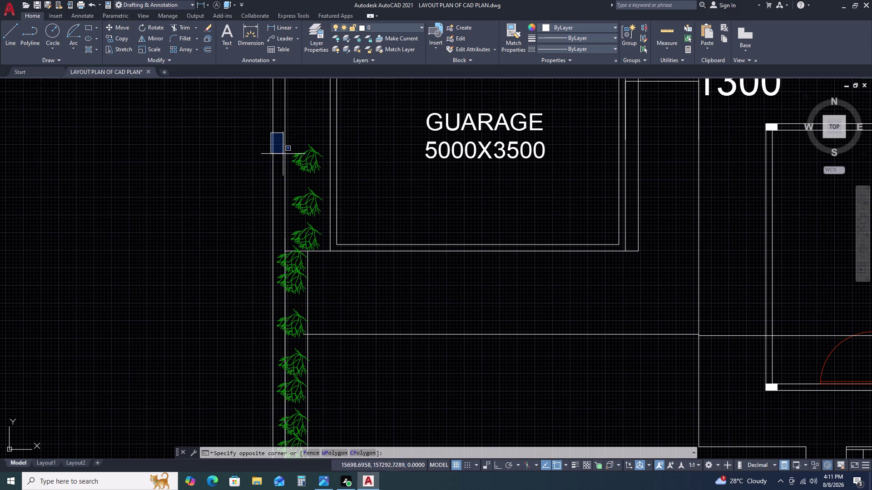
click(342, 253)
key(Escape)
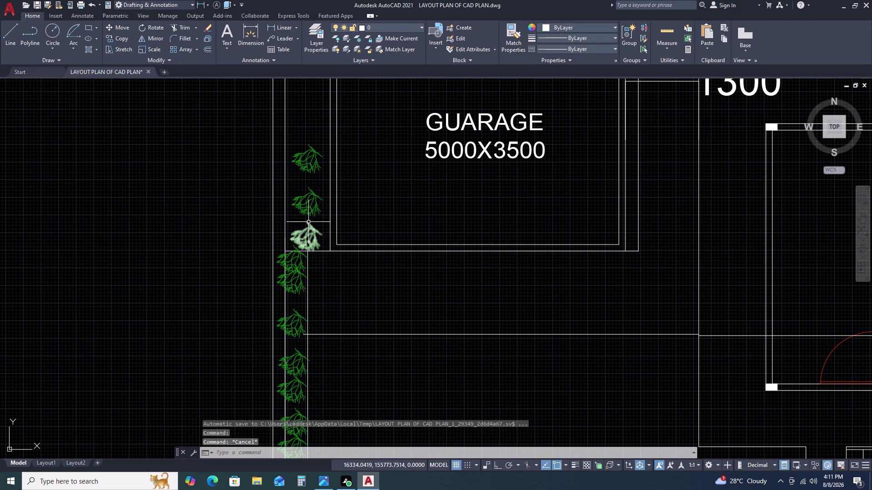
double_click(305, 207)
key(Escape)
key(Escape)
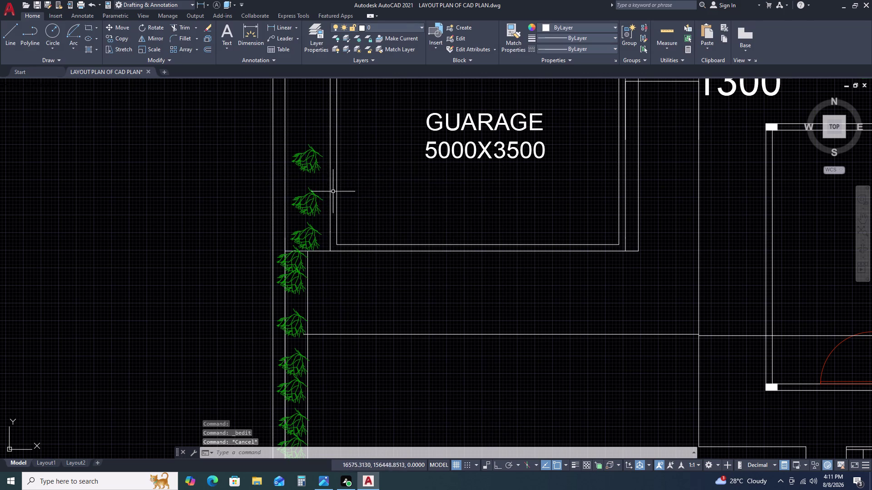
key(Escape)
scroll(down, 3)
middle_drag(466, 337, 342, 243)
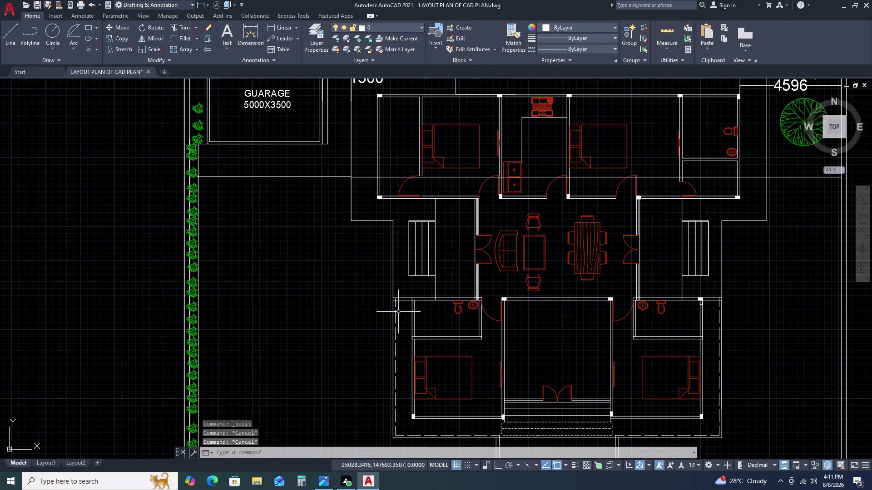
middle_drag(472, 345, 410, 286)
middle_drag(562, 336, 485, 329)
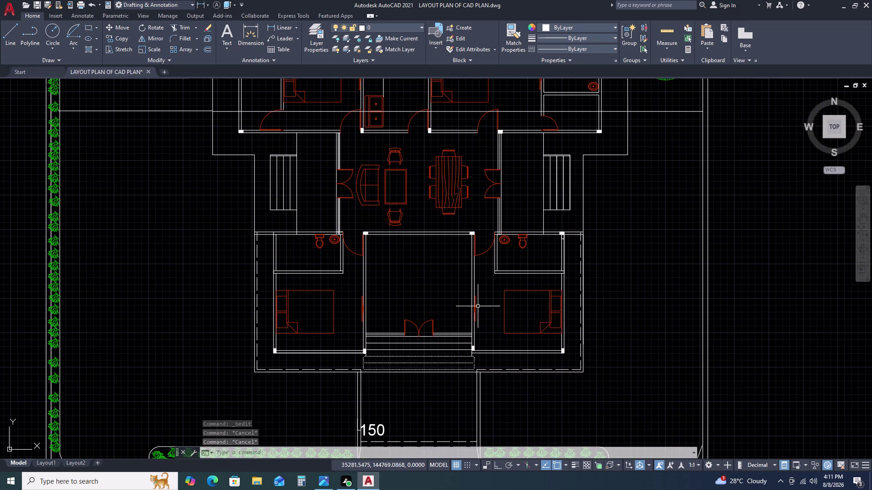
middle_drag(490, 296, 457, 318)
middle_click(497, 292)
middle_drag(490, 298, 457, 323)
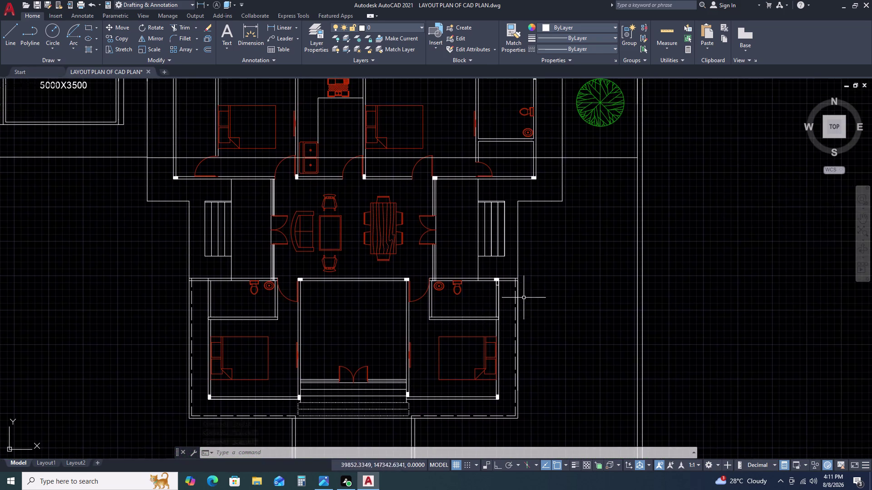
scroll(down, 3)
middle_drag(564, 312, 491, 313)
scroll(up, 3)
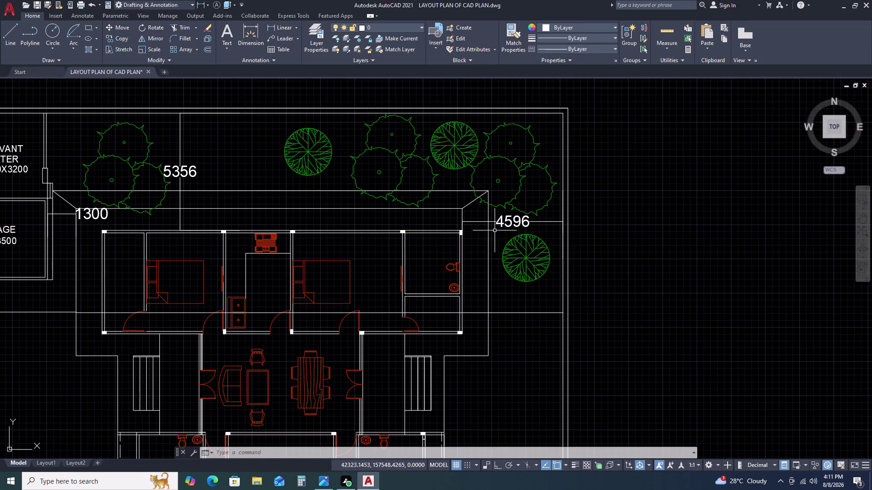
middle_drag(481, 290, 487, 227)
scroll(down, 3)
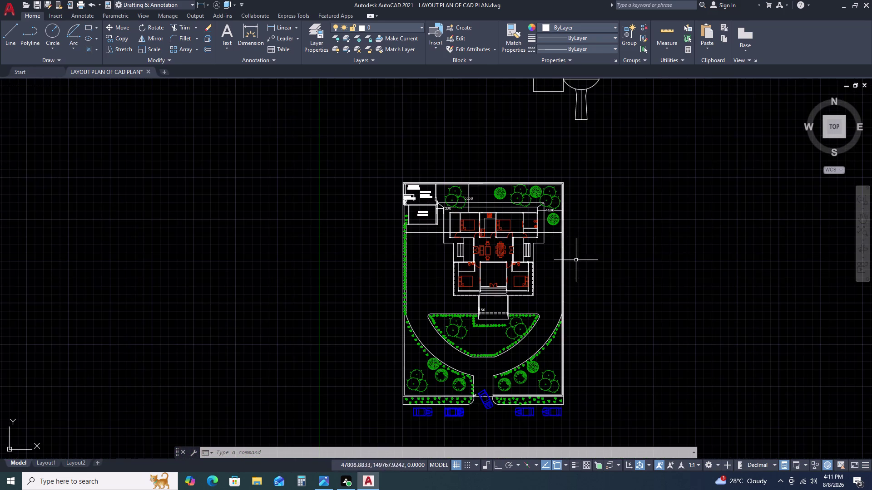
middle_drag(582, 307, 537, 172)
scroll(up, 3)
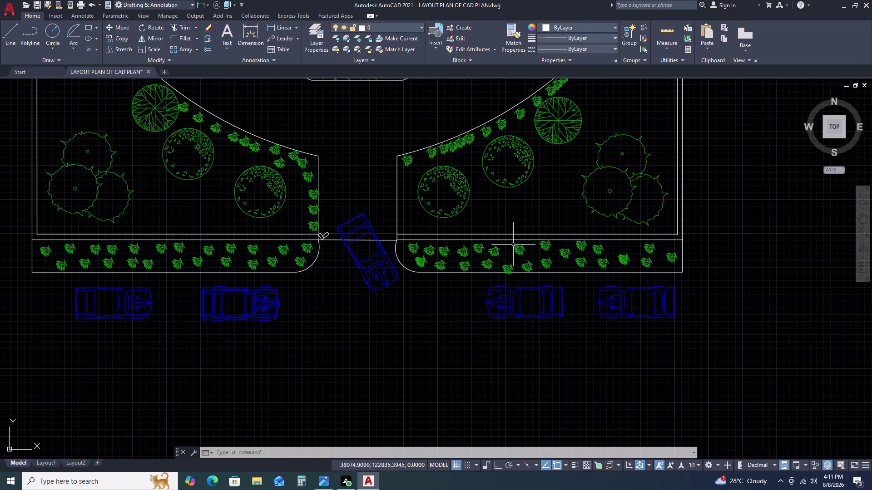
scroll(up, 3)
scroll(up, 3)
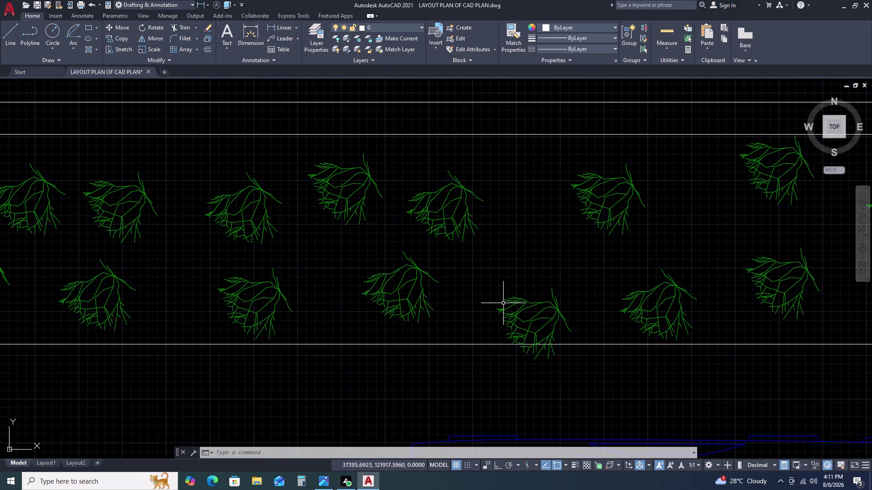
Move a front-border shrub up to a new spot near the gate path.
middle_drag(522, 323, 521, 271)
click(561, 255)
click(517, 239)
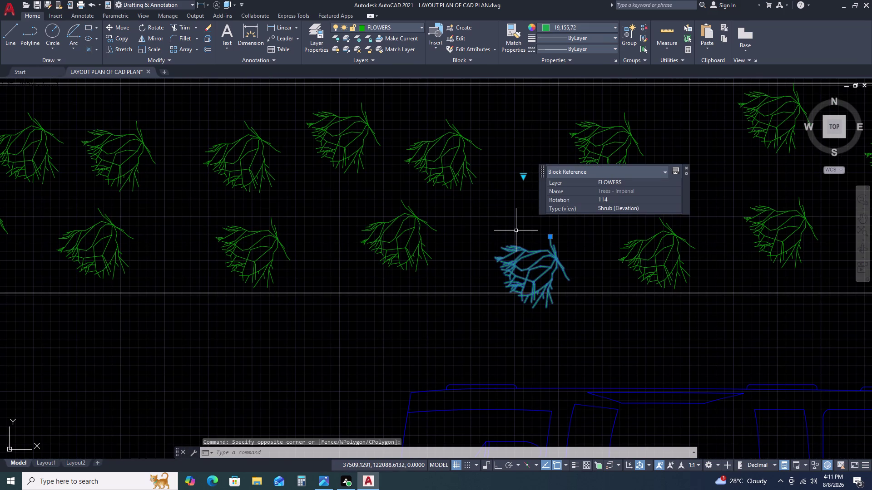
text(M)
key(space)
double_click(516, 231)
click(514, 210)
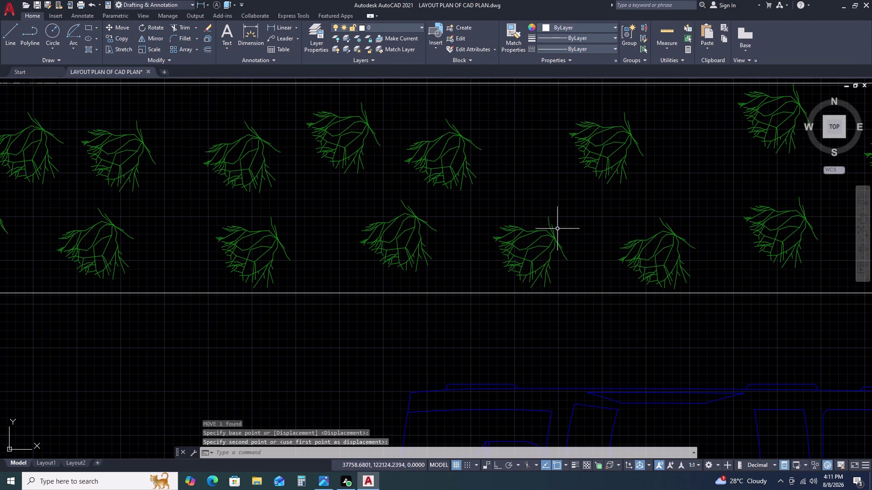
scroll(down, 3)
middle_drag(652, 264, 486, 252)
key(Escape)
scroll(down, 3)
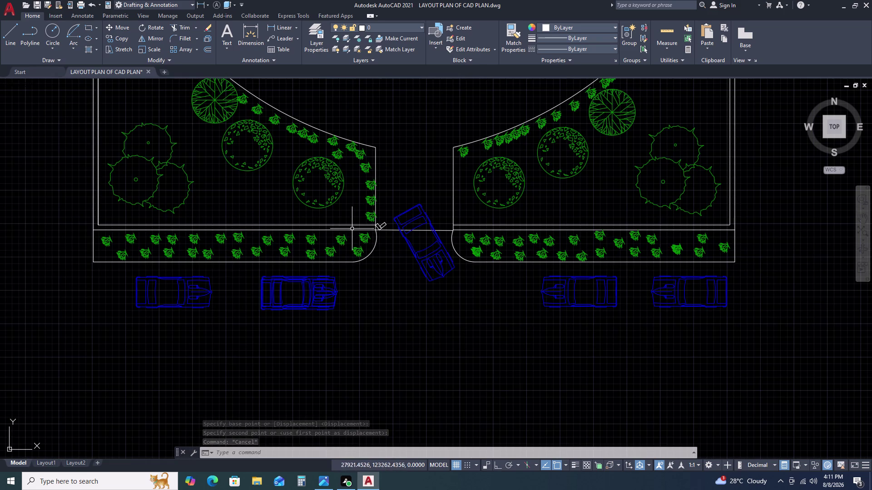
scroll(up, 3)
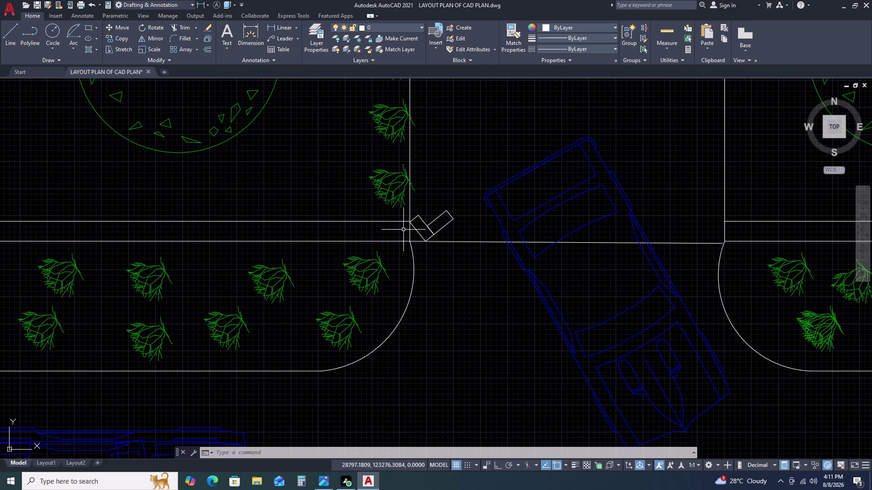
Shift the shrub beside the gate path closer to the path edge.
click(399, 189)
click(364, 190)
text(M)
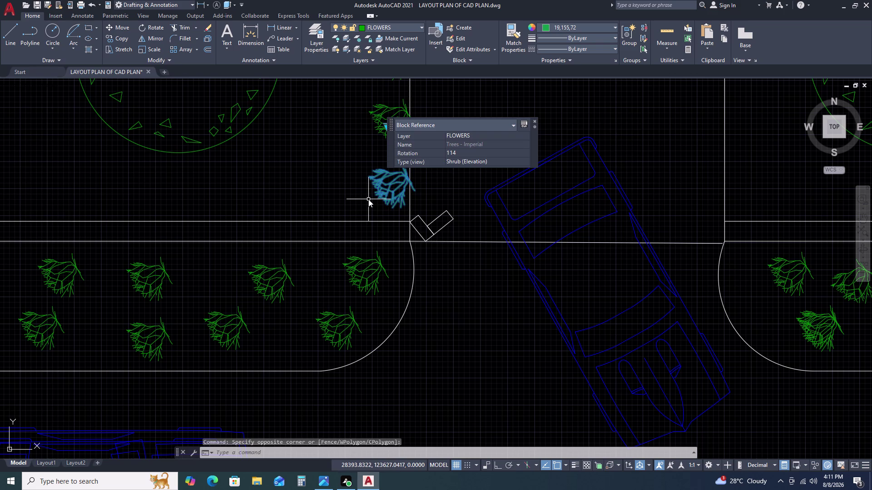
key(space)
click(369, 200)
click(357, 199)
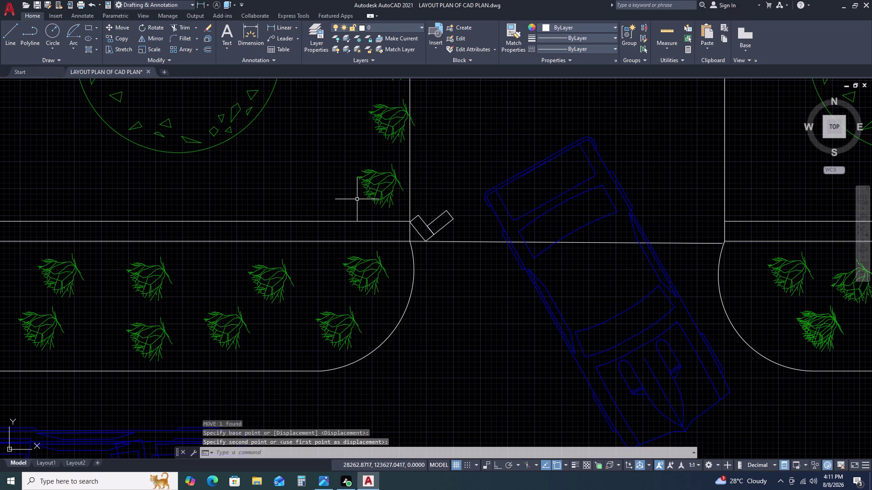
middle_drag(400, 219, 450, 339)
middle_click(451, 339)
Move the next shrub along the path against the left path edge.
click(435, 252)
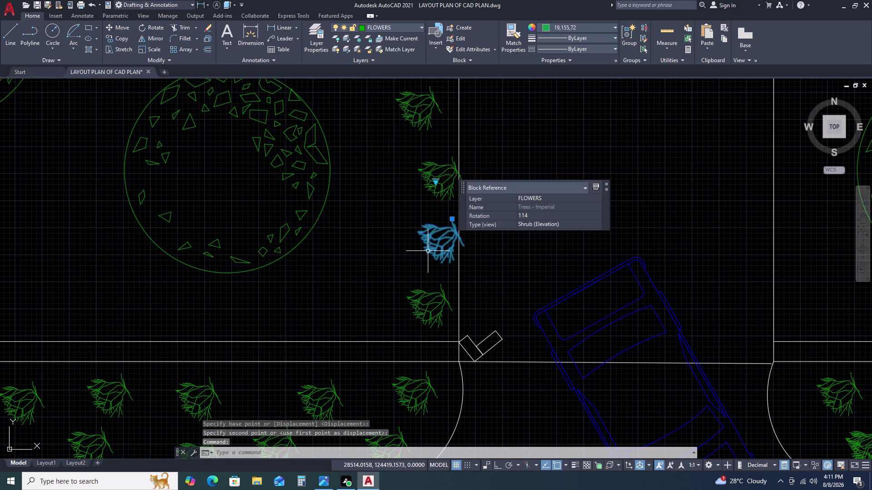
text(M)
key(space)
click(428, 251)
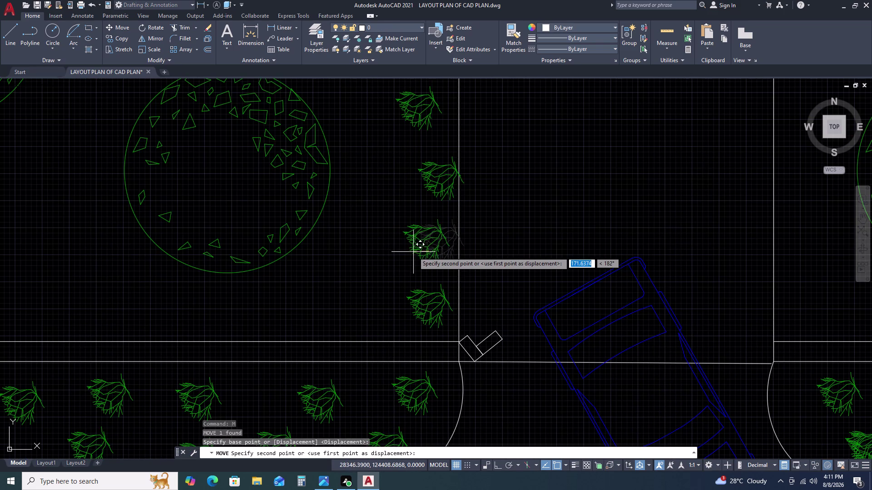
click(413, 252)
key(Escape)
Move another shrub into line along the left path edge.
click(437, 182)
text(M)
key(space)
click(423, 202)
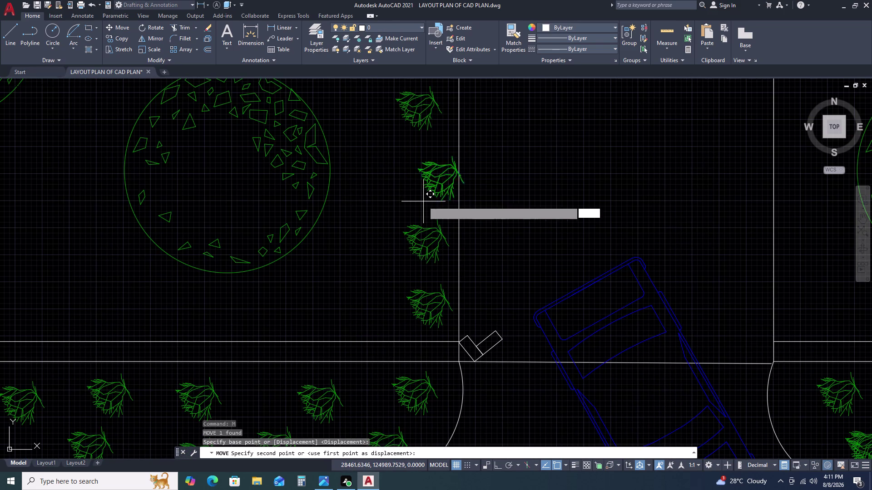
click(412, 203)
key(Escape)
middle_drag(442, 227, 492, 330)
scroll(down, 3)
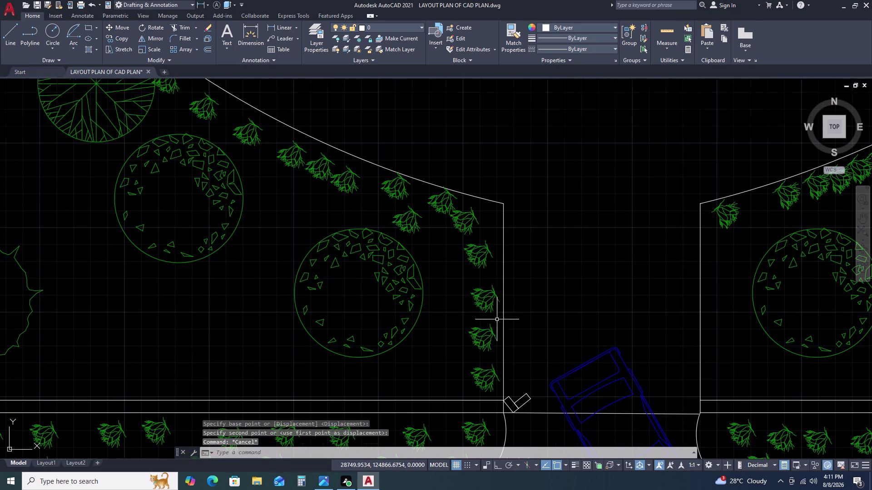
Delete the stray shrub beside the curved border.
click(421, 227)
click(411, 218)
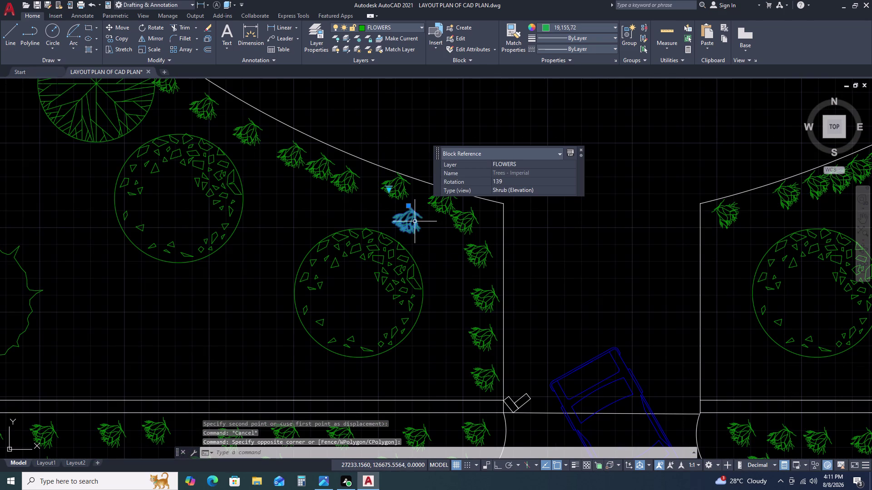
key(Delete)
scroll(down, 3)
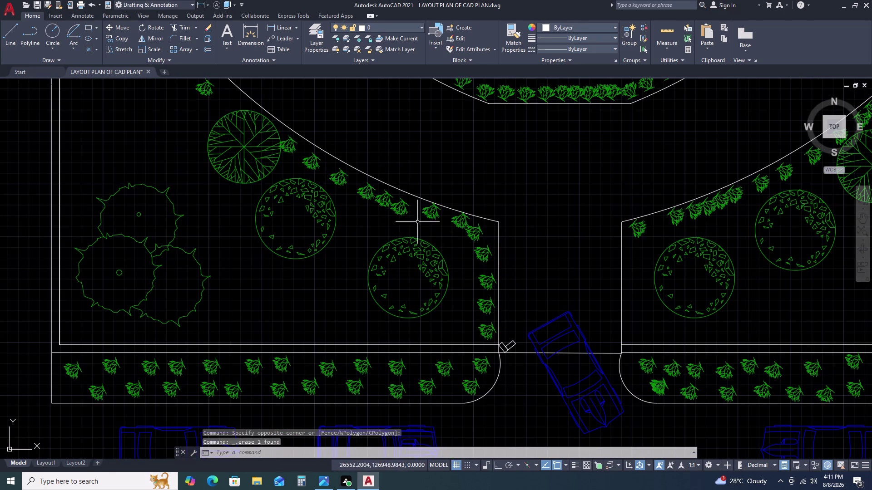
scroll(up, 3)
scroll(up, 3)
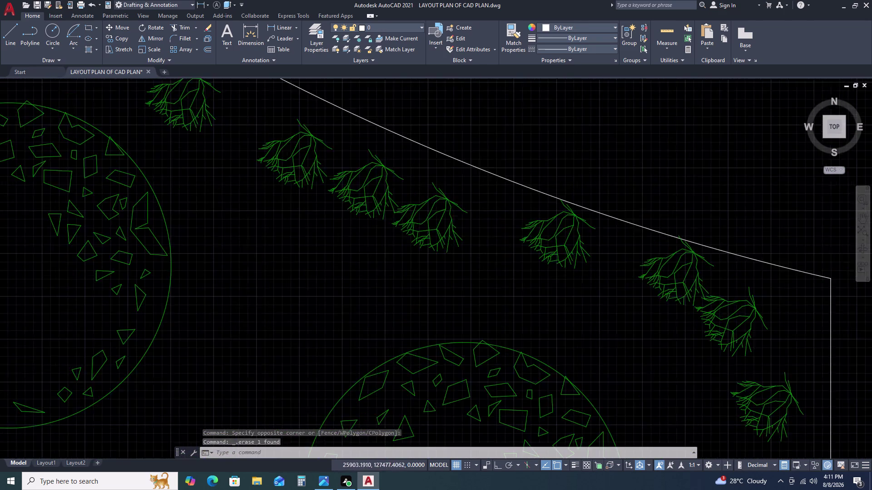
scroll(down, 3)
scroll(down, 3)
scroll(down, 3)
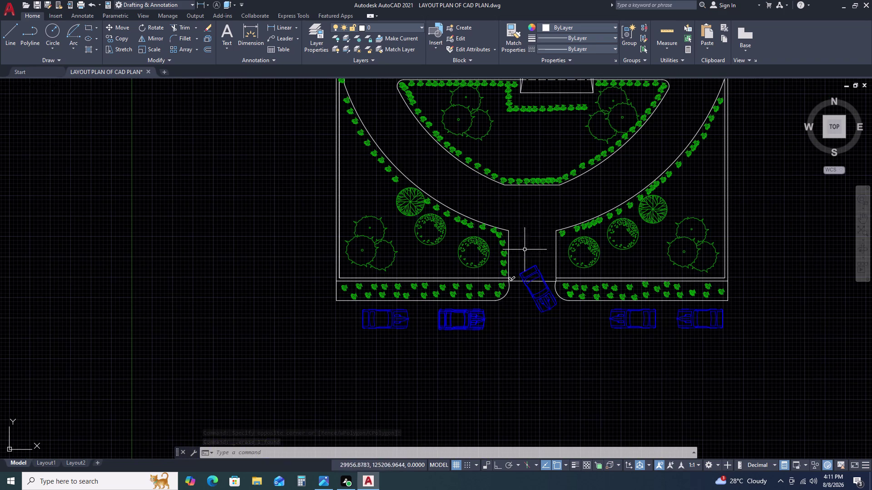
middle_drag(548, 243, 509, 244)
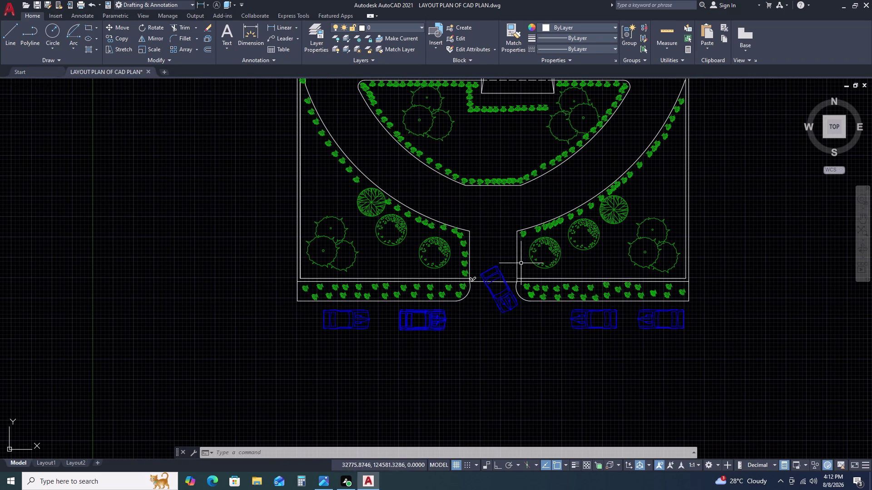
scroll(up, 3)
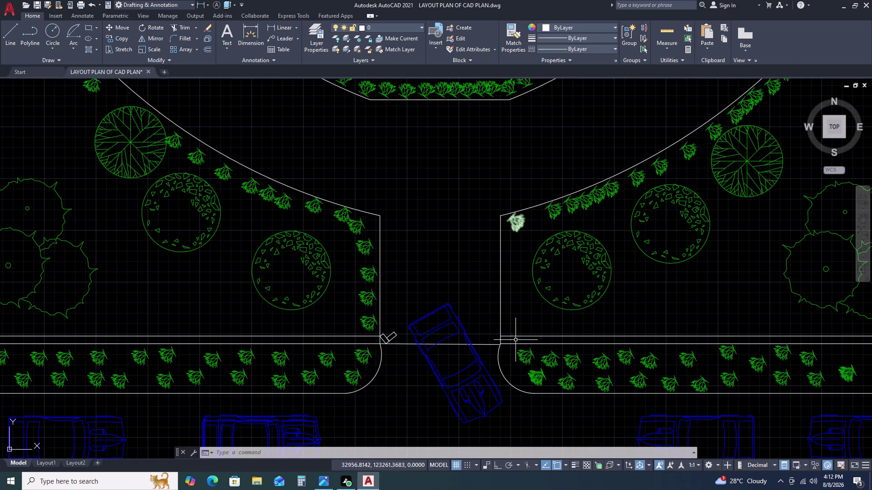
Copy the right path-corner shrub to a first spot down the right path edge.
click(518, 230)
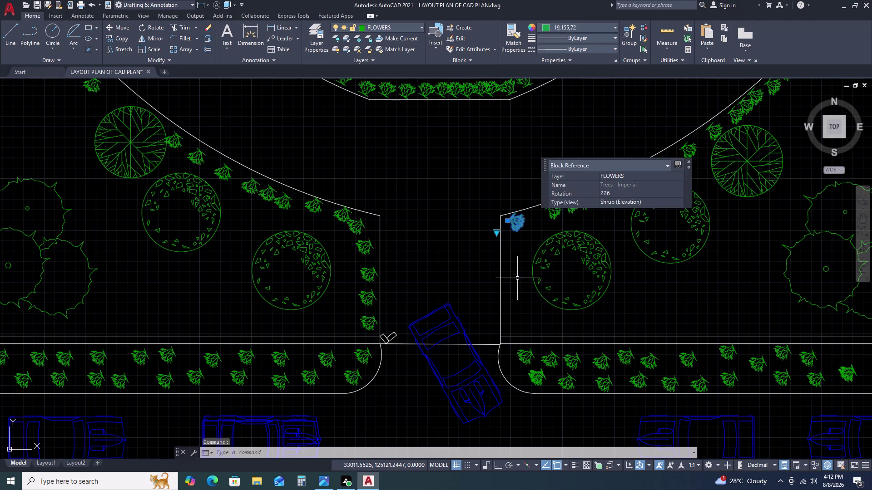
key(c)
key(o)
key(space)
click(517, 244)
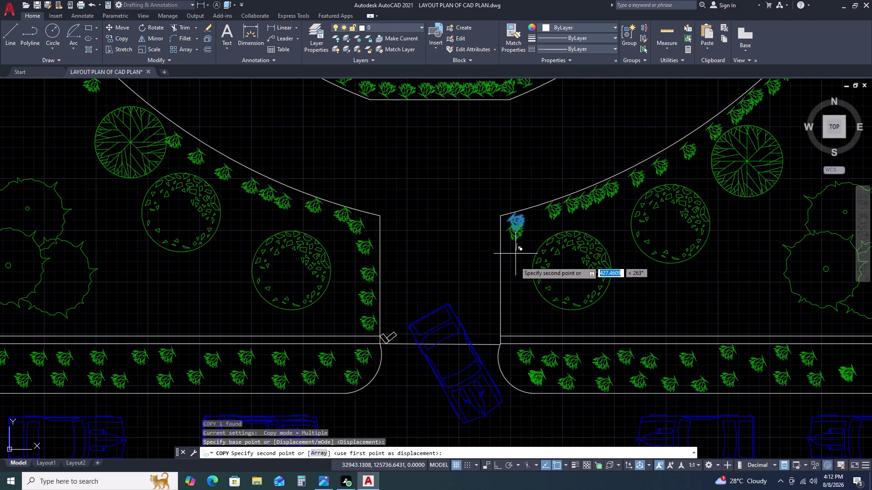
click(512, 275)
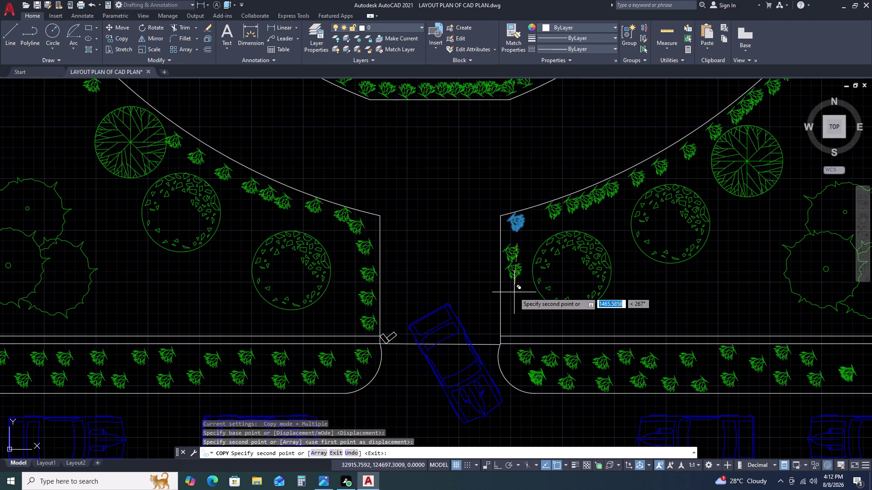
Place four more shrub copies down the border to the gate, then end copying.
click(513, 293)
click(513, 313)
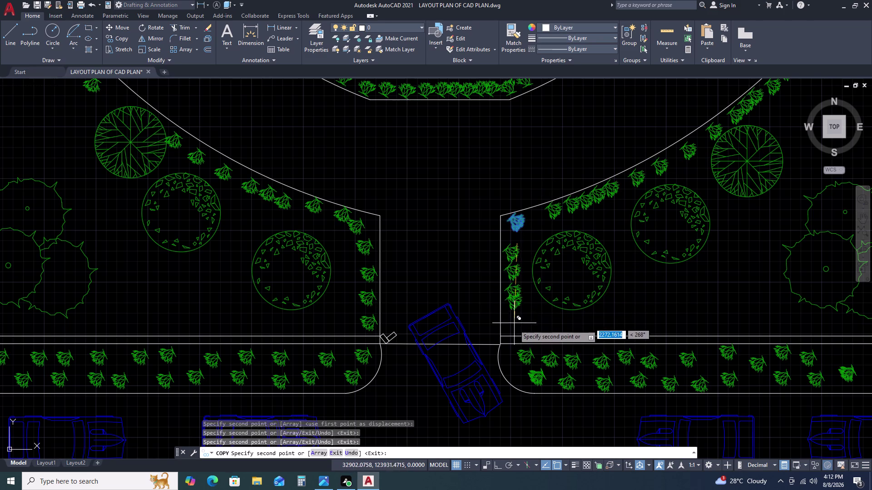
click(513, 335)
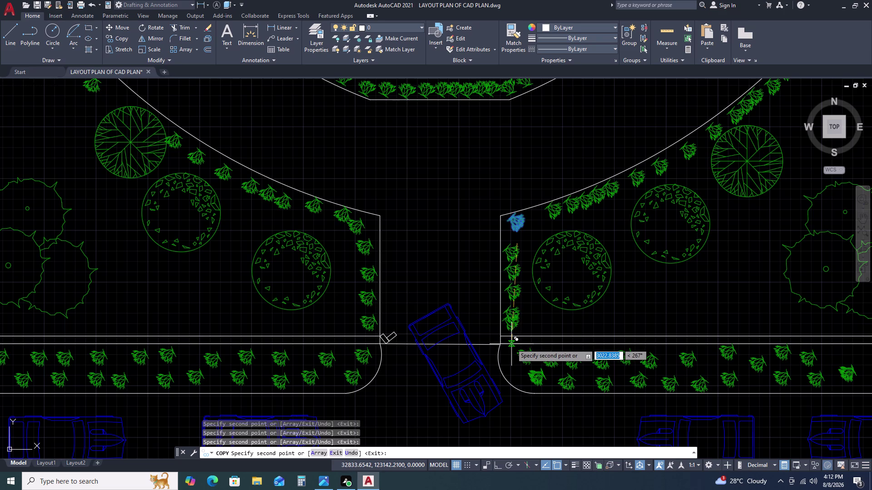
click(511, 348)
key(Escape)
scroll(down, 3)
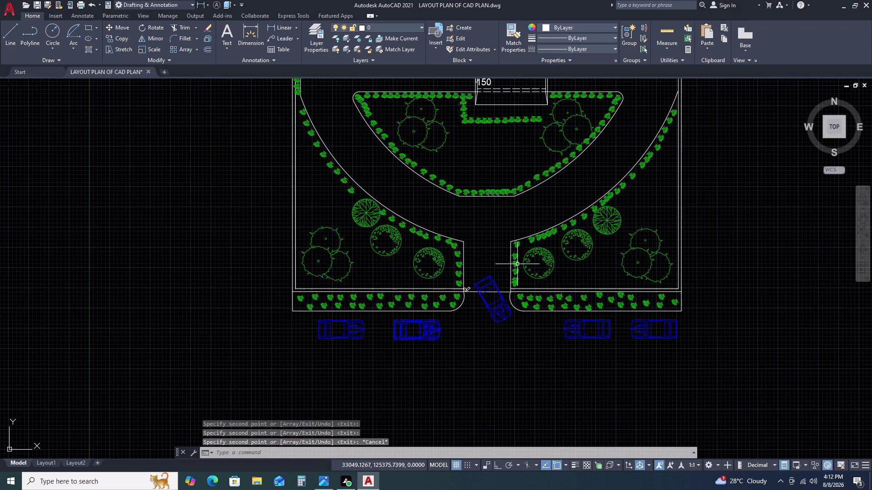
scroll(down, 3)
middle_drag(576, 256, 476, 262)
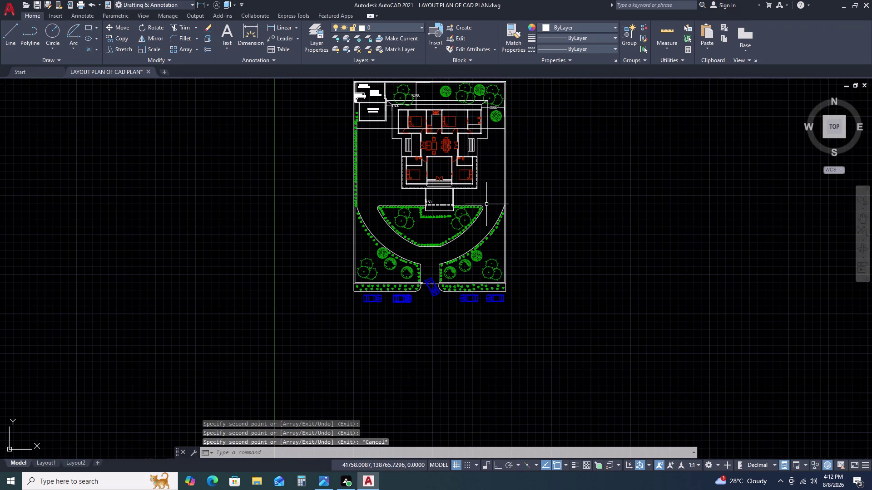
text(H)
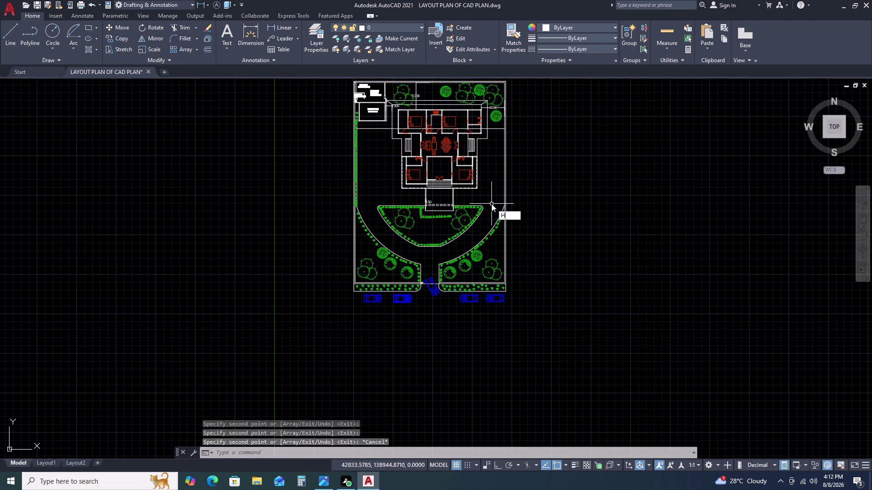
key(space)
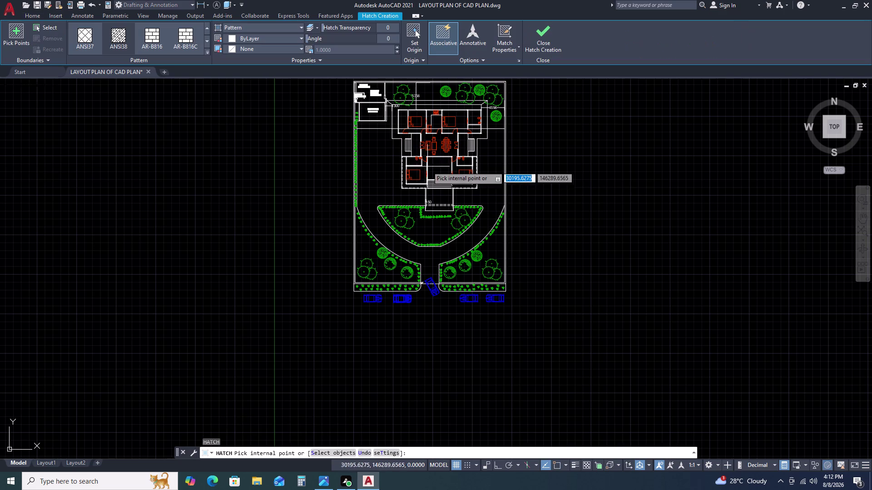
double_click(488, 192)
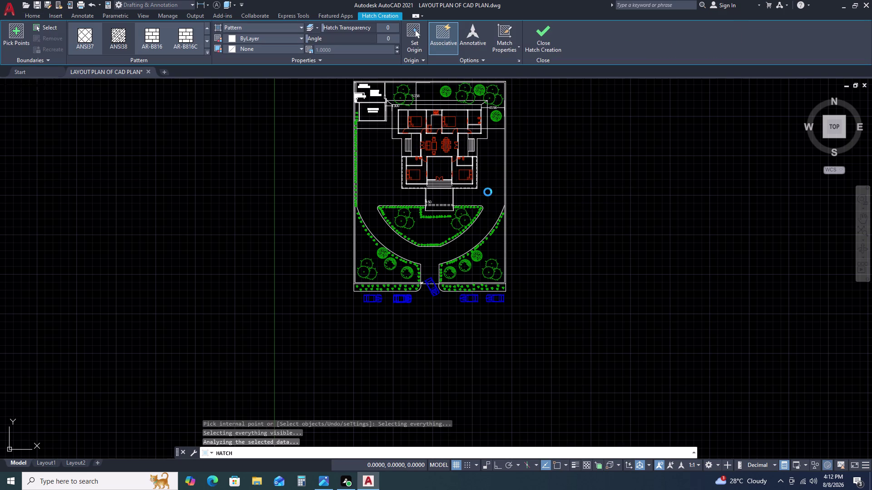
click(545, 49)
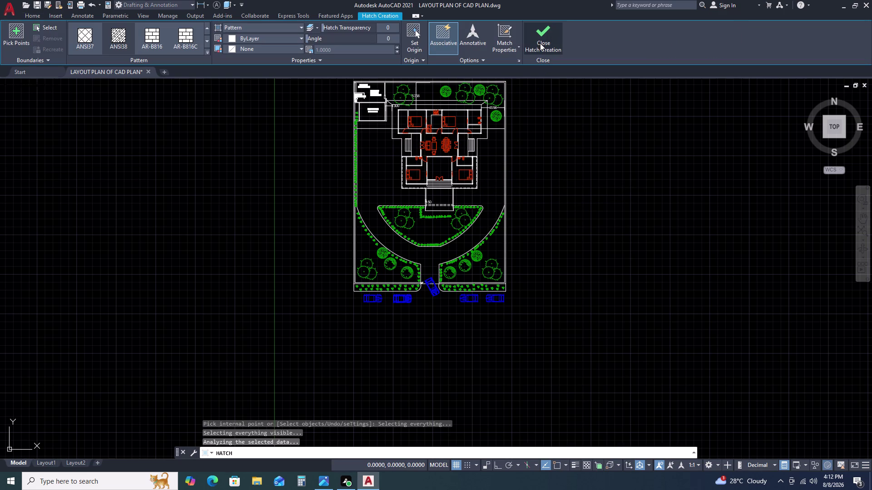
click(535, 50)
click(544, 43)
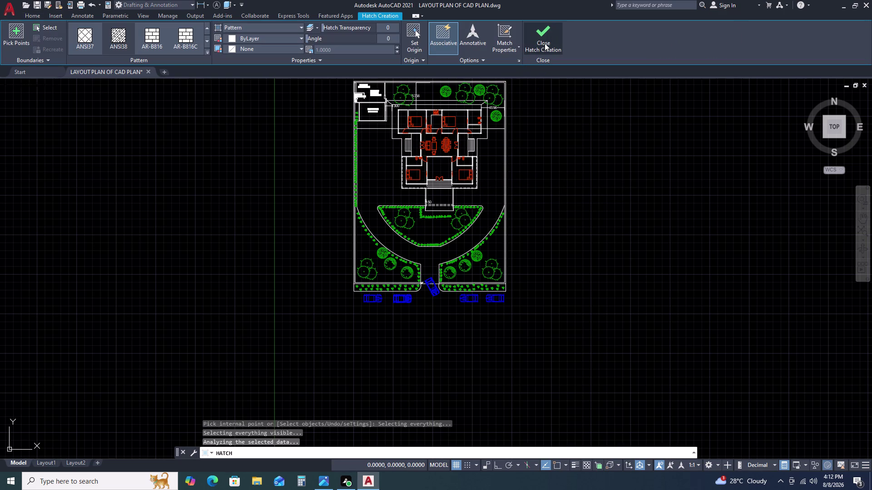
triple_click(545, 43)
click(545, 43)
key(Escape)
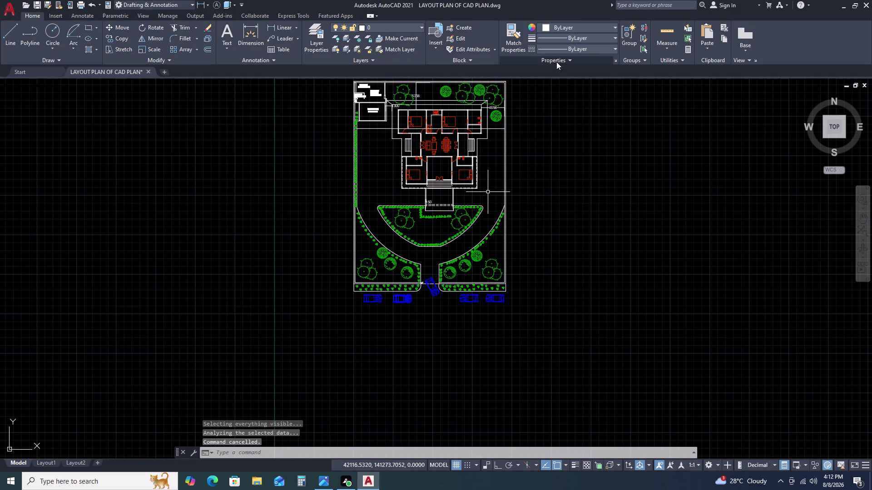
key(Escape)
key(Escape)
click(490, 194)
drag(485, 181, 485, 177)
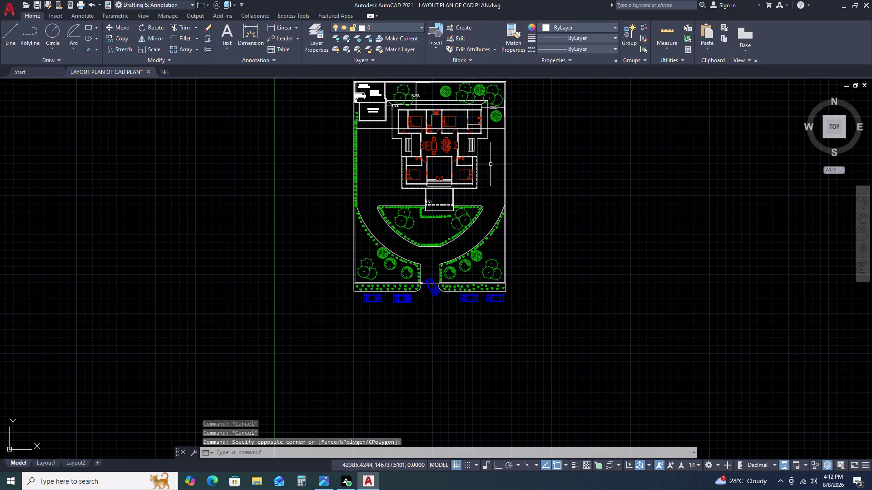
key(Escape)
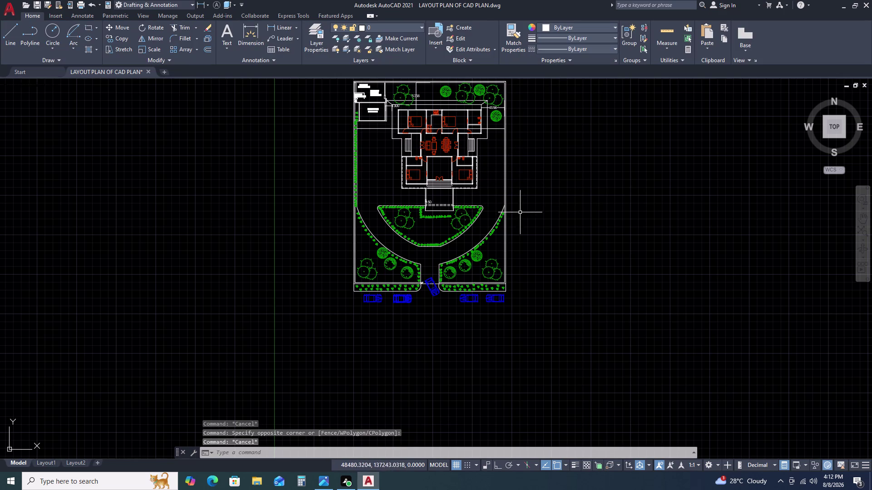
scroll(up, 3)
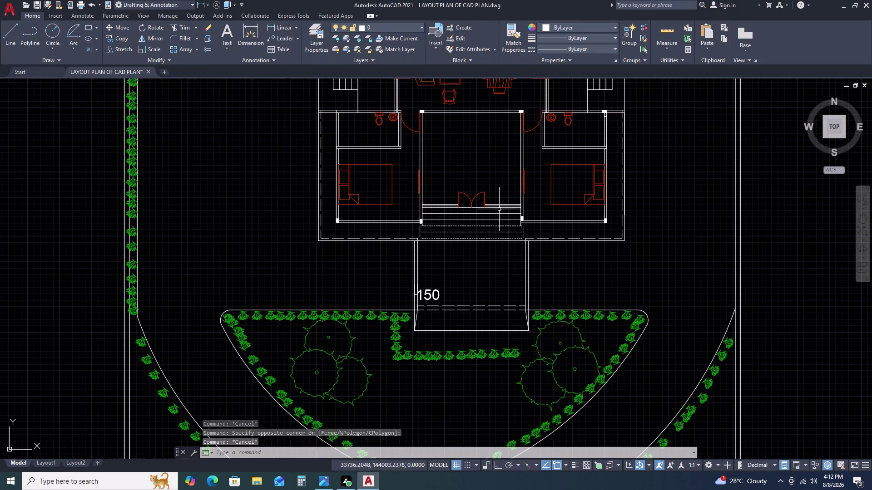
scroll(up, 3)
scroll(down, 3)
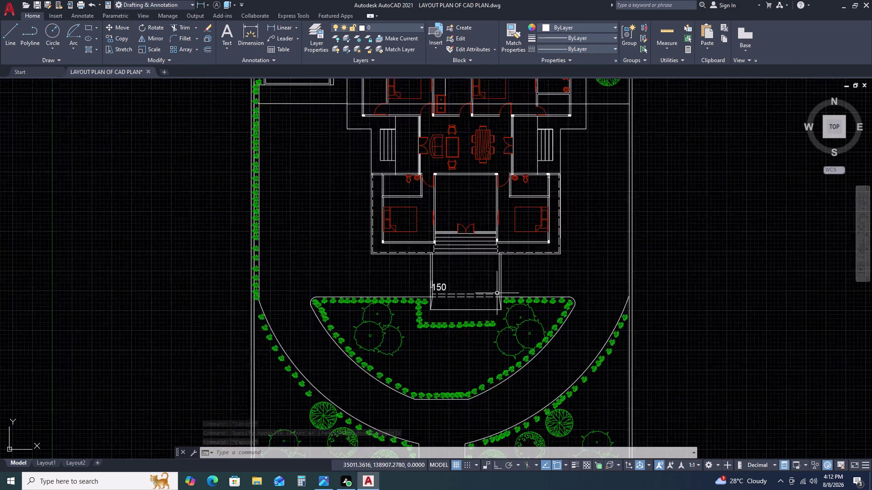
scroll(down, 3)
scroll(up, 3)
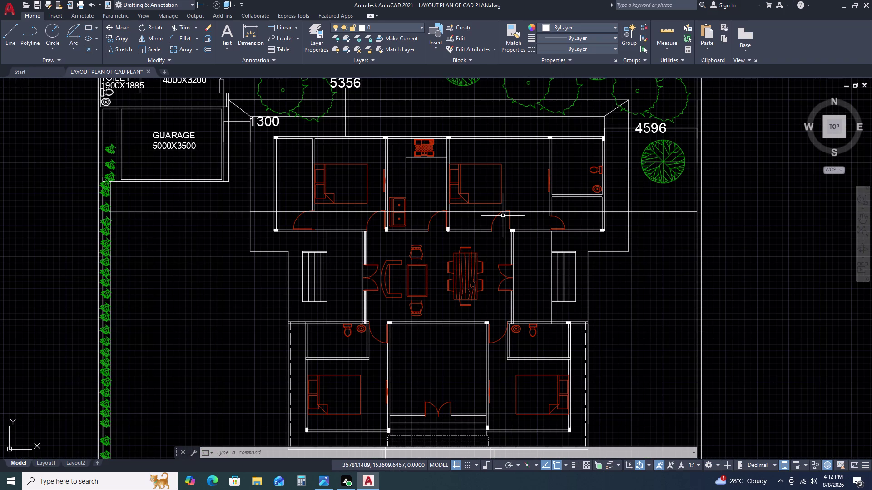
middle_drag(549, 310, 541, 289)
middle_drag(539, 281, 530, 219)
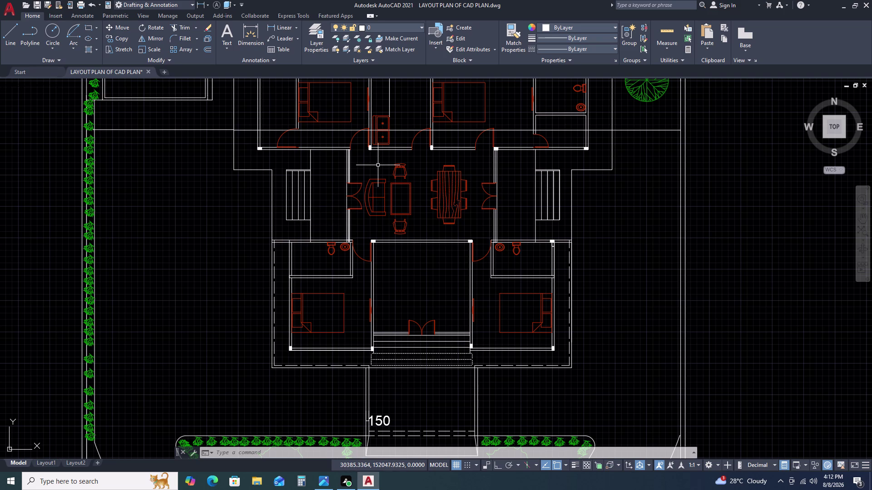
scroll(down, 3)
scroll(up, 3)
scroll(down, 3)
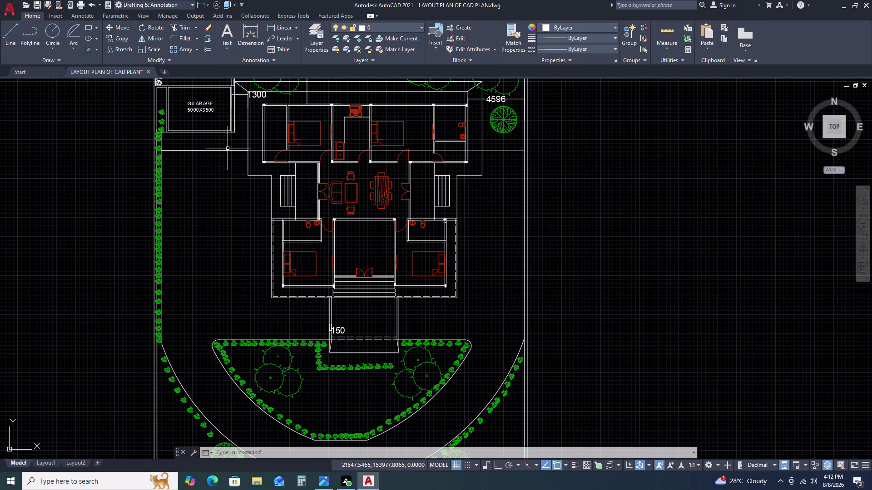
scroll(down, 3)
Select both chevron paver rectangles at the gate, start a copy, then cancel it.
scroll(up, 3)
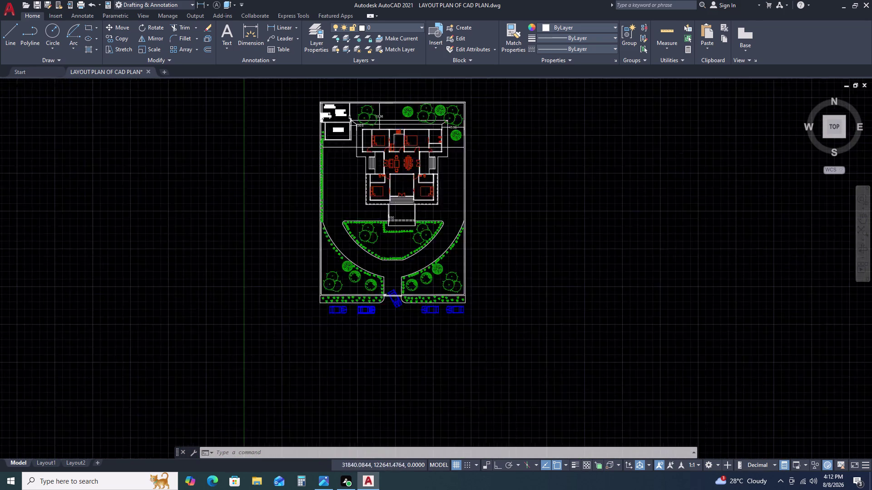
scroll(up, 3)
scroll(up, 3)
scroll(up, 3)
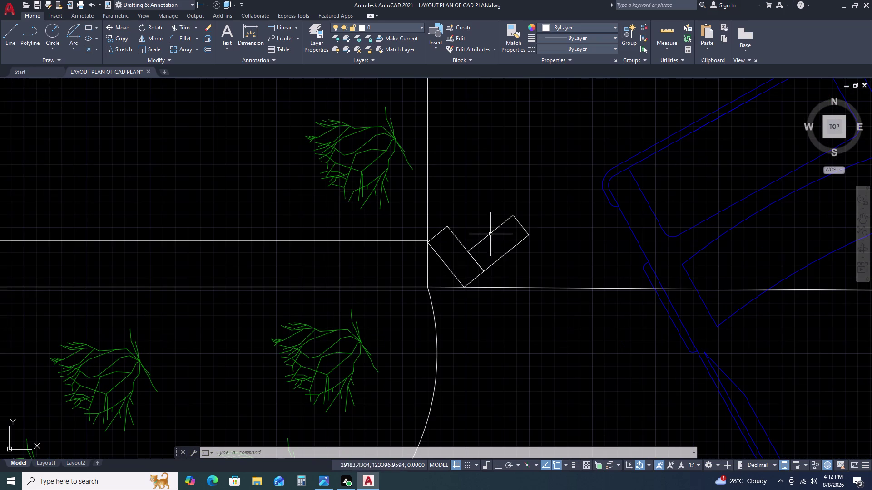
drag(524, 263, 516, 262)
click(454, 248)
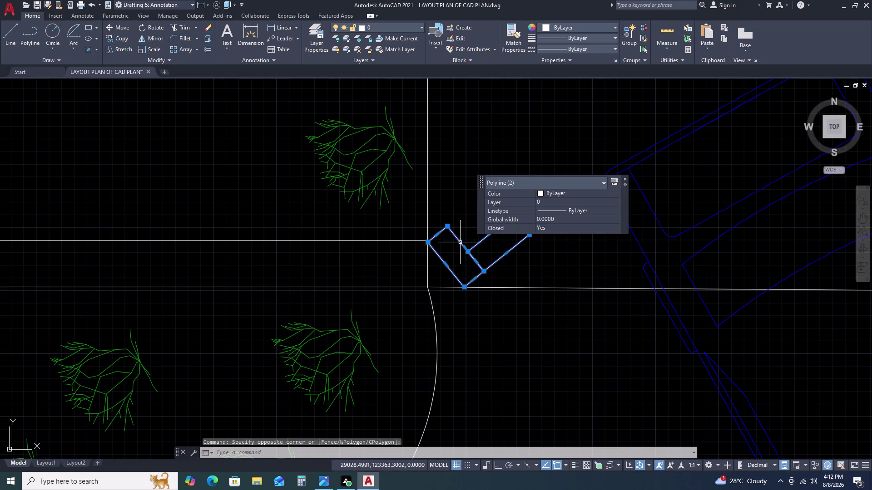
text(CO)
key(space)
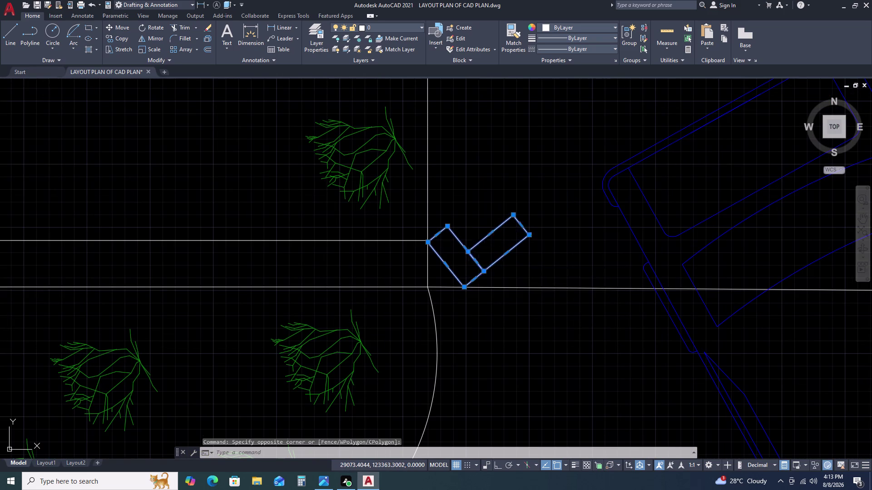
click(463, 290)
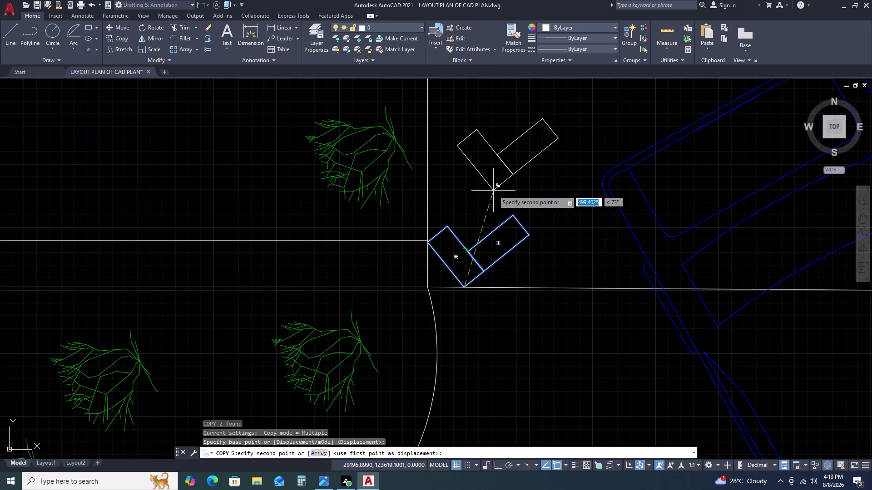
key(Escape)
Reselect the two paver rectangles for rotation.
click(414, 223)
click(530, 291)
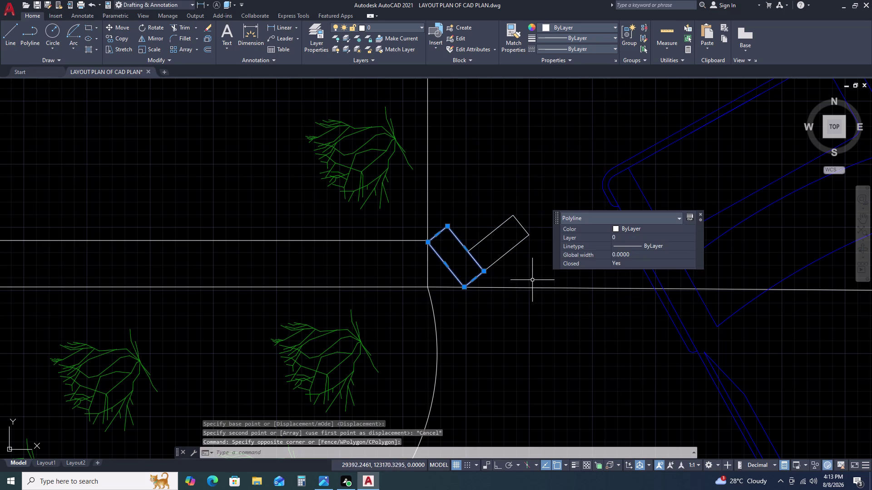
drag(521, 269, 516, 261)
click(498, 227)
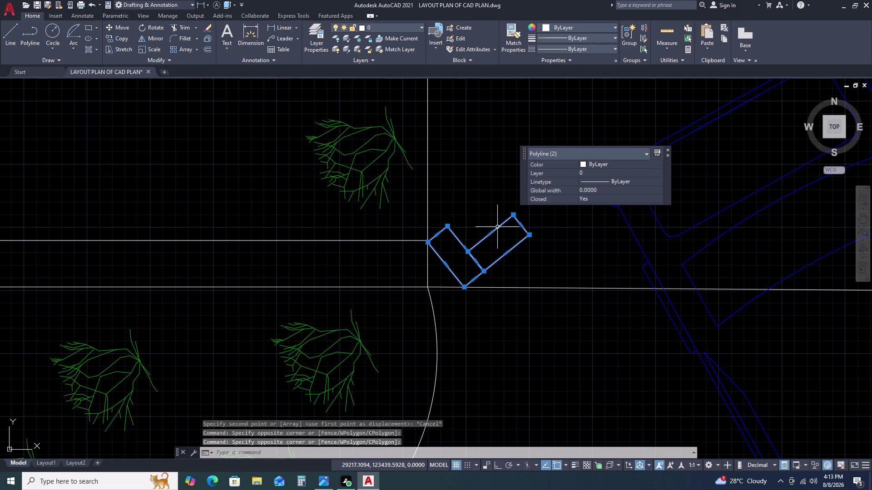
key(e)
key(BackSpace)
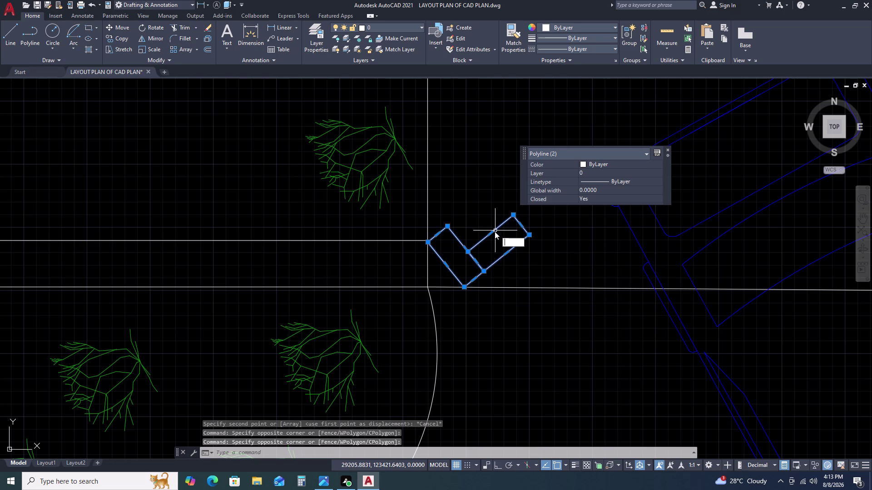
Rotate the two paver rectangles about their corner point, constrained to right angles.
text(RO)
key(space)
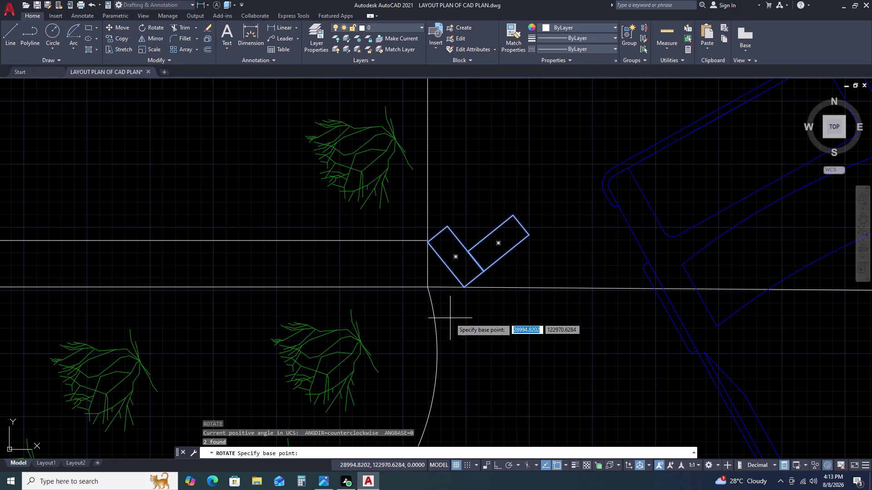
click(463, 288)
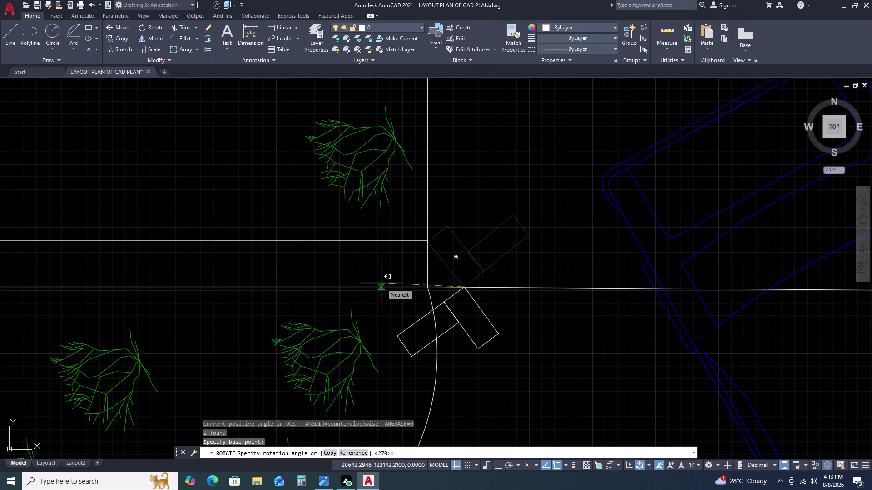
key(F8)
click(370, 287)
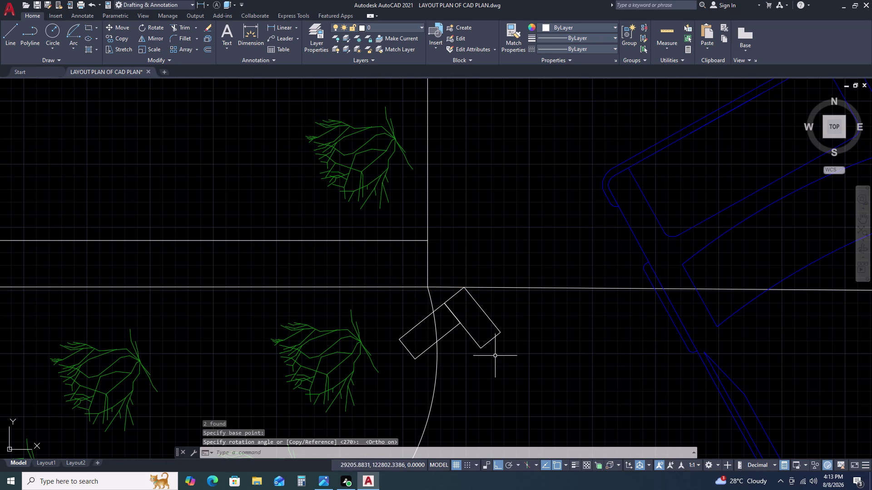
Move the rotated pavers into the gate opening.
drag(489, 350, 482, 340)
click(458, 317)
text(M)
key(space)
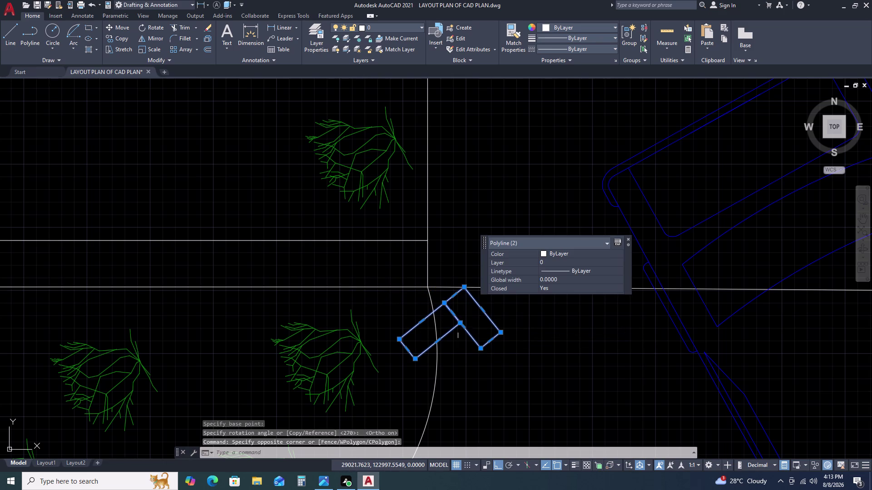
click(482, 351)
key(F8)
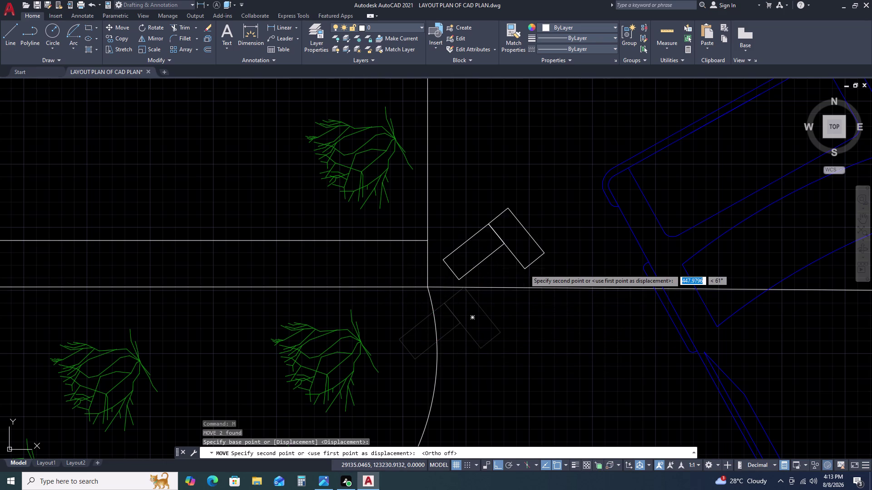
click(546, 275)
drag(502, 277, 486, 248)
click(526, 217)
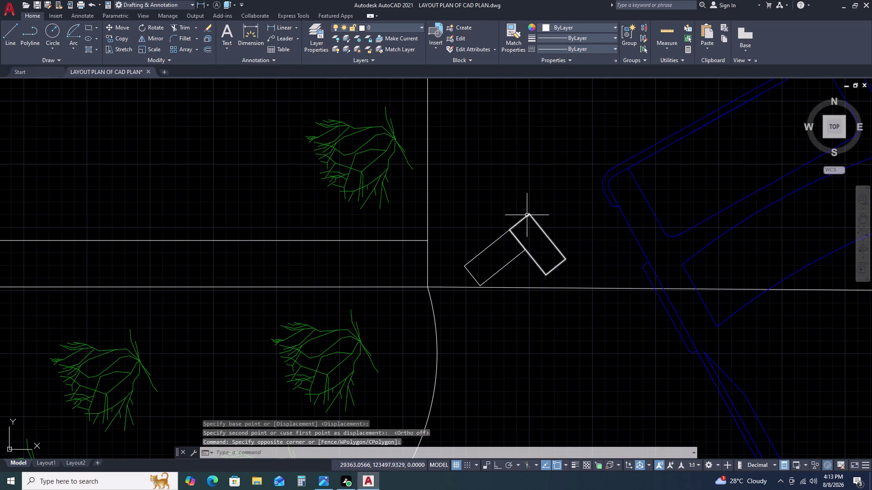
Move the chevron blocks again, using their corner as the base point.
click(539, 260)
click(487, 223)
text(M)
key(space)
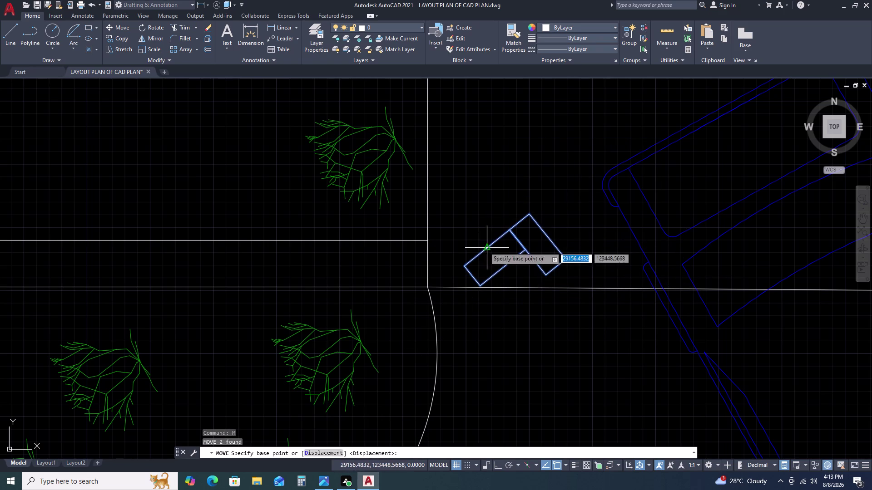
scroll(up, 3)
click(480, 263)
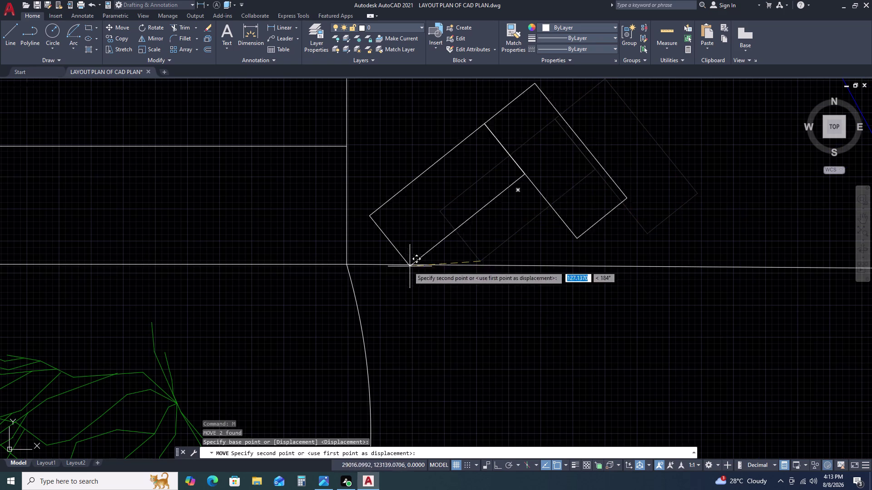
click(384, 267)
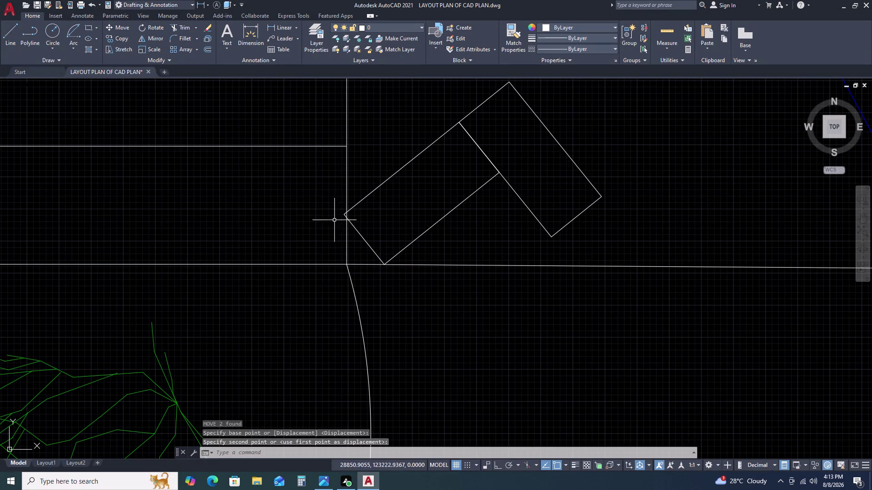
Select the left paving block, then clear the selection.
drag(437, 241, 429, 228)
click(415, 204)
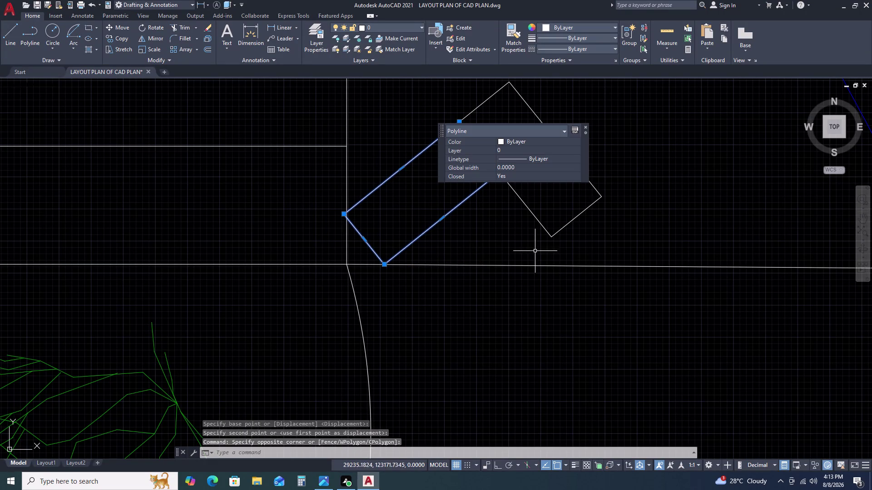
click(554, 256)
click(544, 207)
key(n)
key(space)
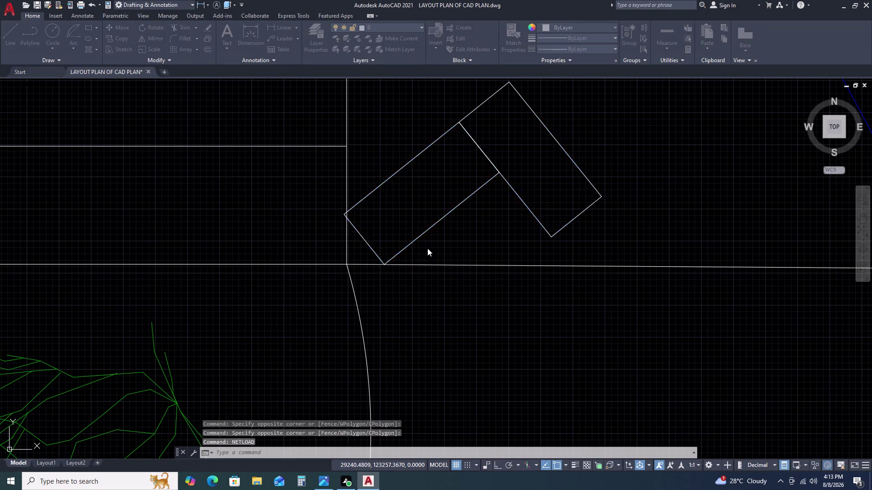
key(Escape)
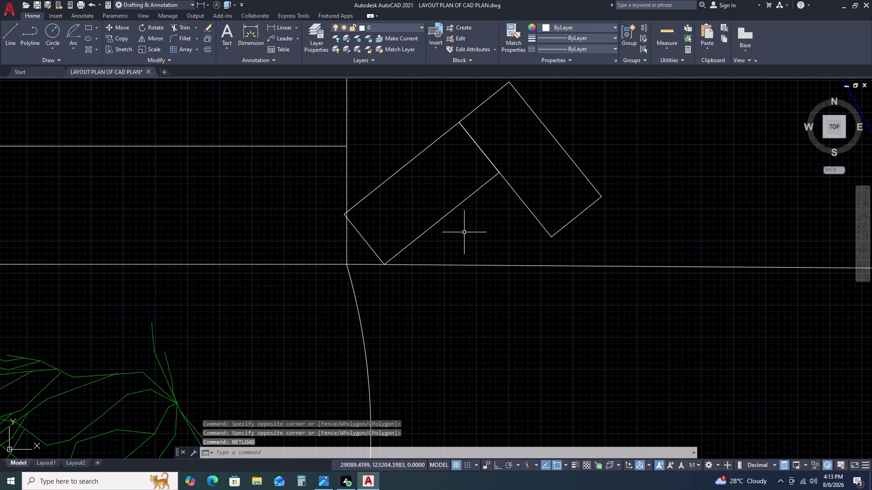
Move both paving blocks so the chevron's left corner sits on the boundary line.
click(540, 185)
click(442, 188)
text(M)
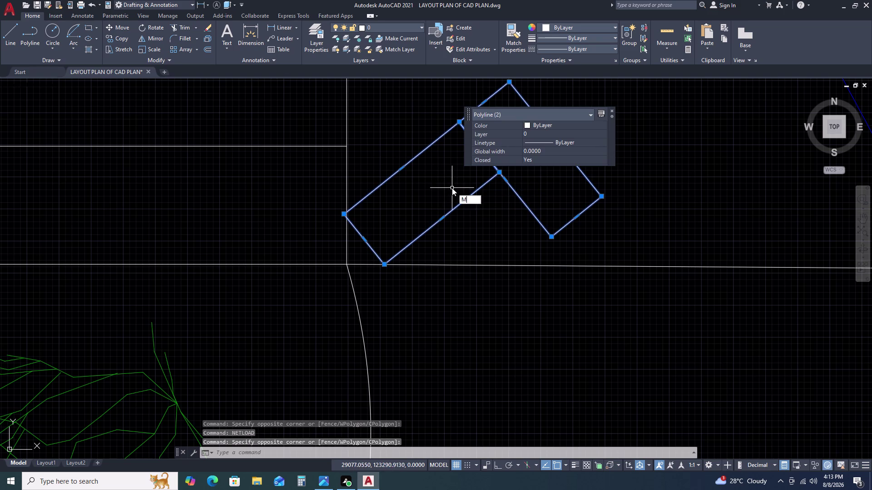
key(space)
scroll(up, 3)
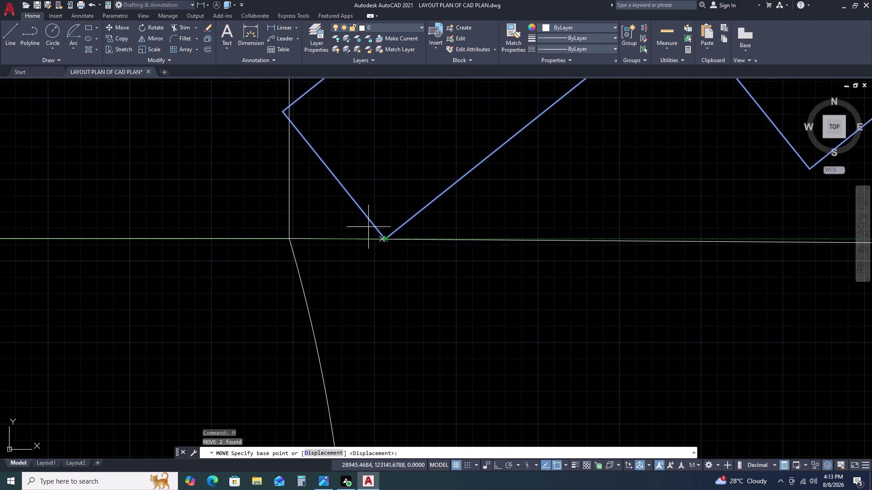
scroll(down, 3)
scroll(up, 3)
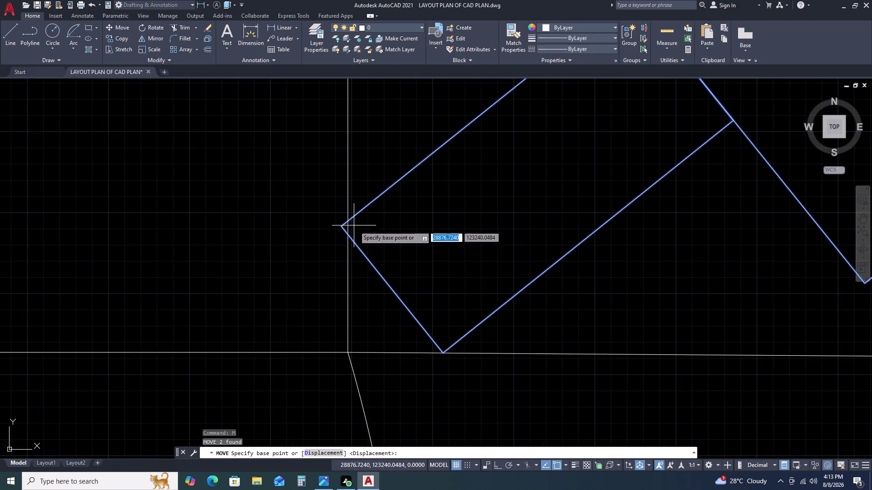
scroll(up, 3)
click(299, 219)
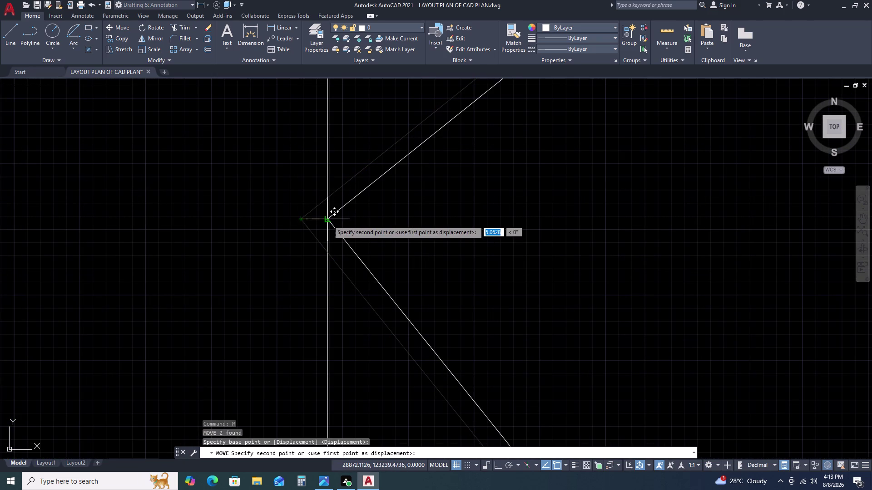
click(328, 221)
Pan to the gate area and select the right paving block.
scroll(down, 3)
scroll(down, 3)
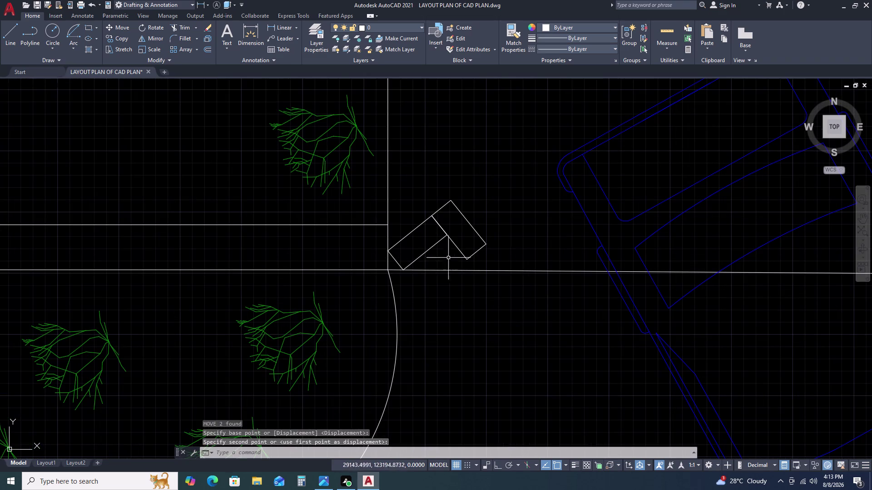
middle_drag(480, 251, 408, 249)
click(402, 252)
scroll(up, 3)
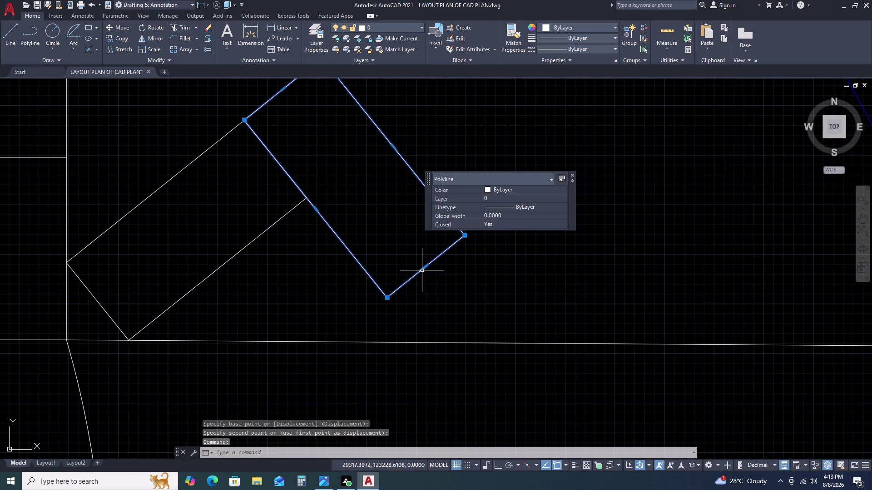
Grip-stretch the right paving block's lower edge down to the horizontal road line.
click(425, 269)
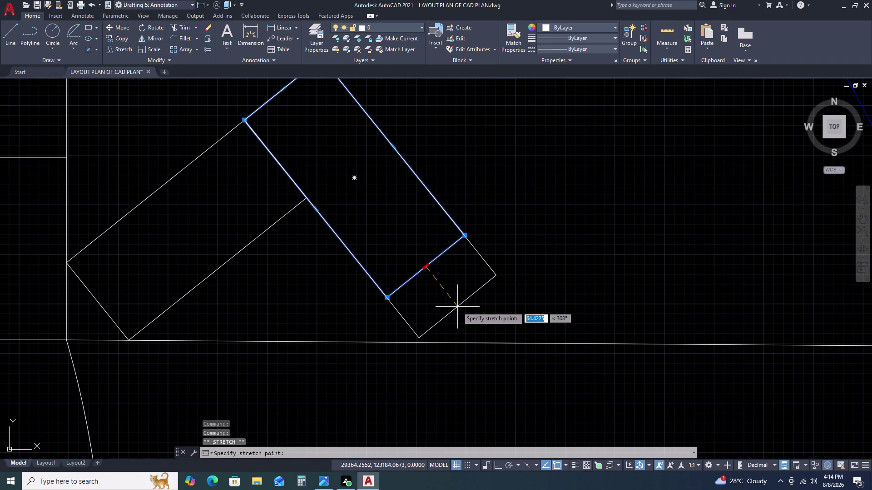
click(462, 311)
key(Escape)
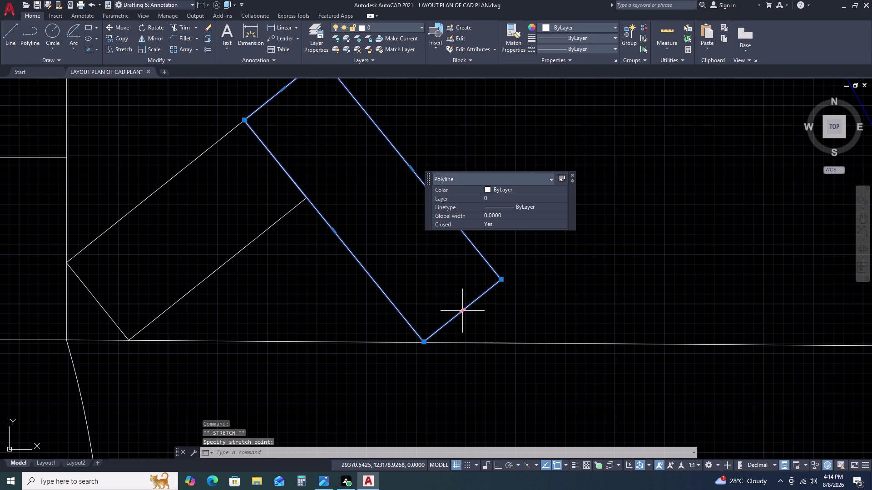
scroll(down, 3)
key(Escape)
key(Escape)
key(Escape)
scroll(down, 3)
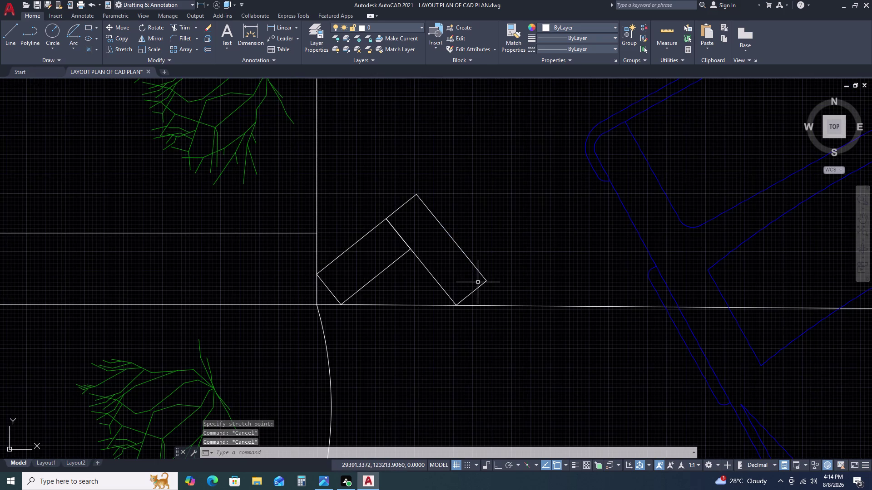
scroll(up, 3)
scroll(up, 3)
scroll(down, 3)
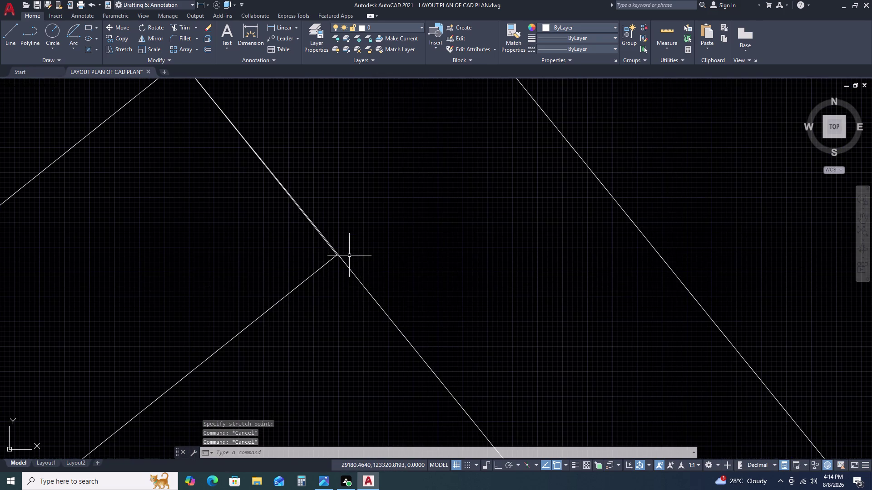
Slightly adjust the right block's inner corner grip and check the block junction.
click(371, 277)
click(354, 298)
middle_drag(423, 312, 390, 164)
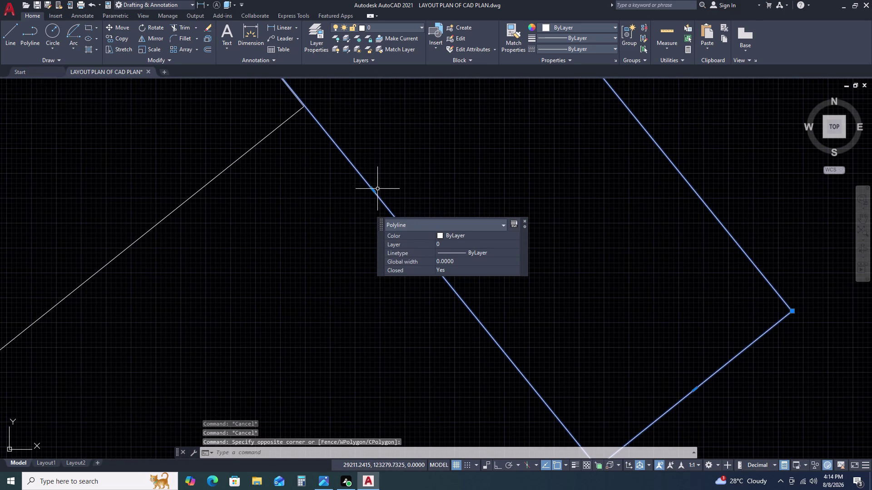
click(371, 193)
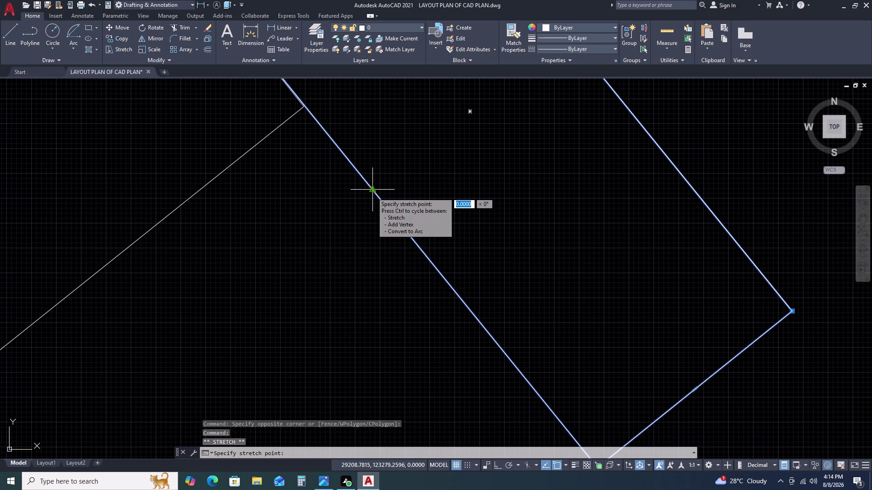
click(374, 193)
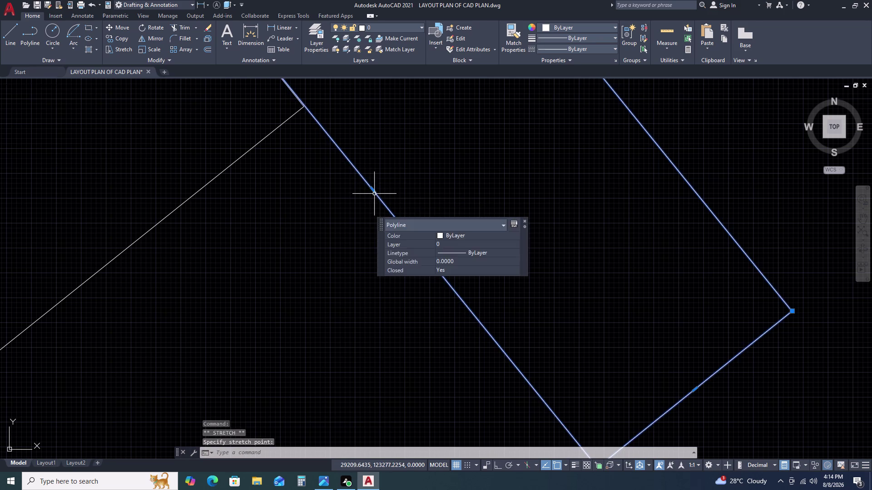
key(Escape)
scroll(down, 3)
scroll(up, 3)
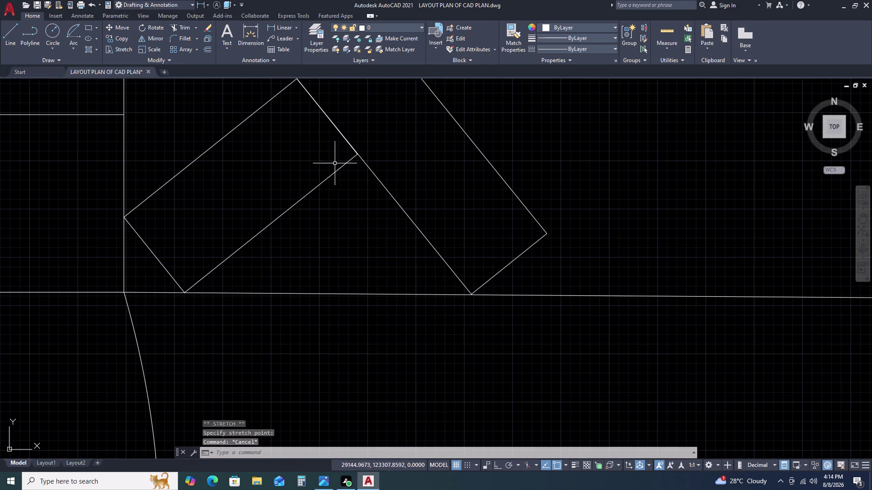
click(355, 172)
click(332, 152)
middle_drag(345, 176, 343, 270)
key(Escape)
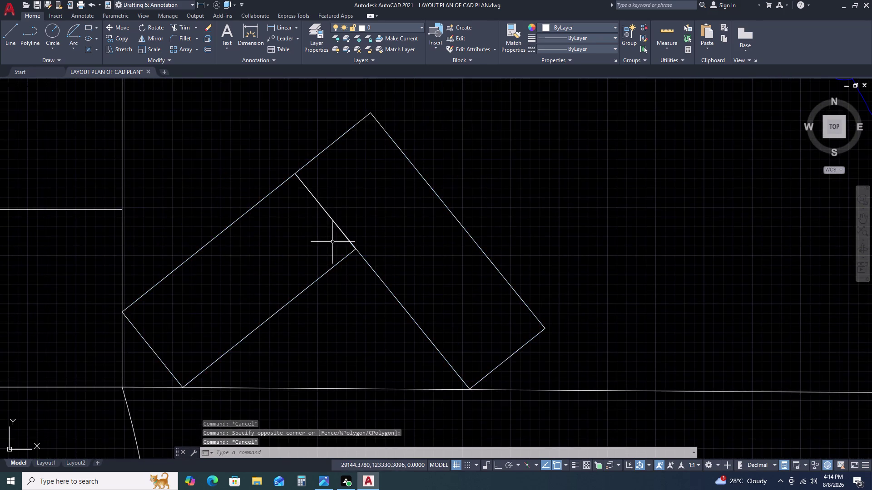
scroll(up, 3)
Try another corner adjustment on the right block, then select both chevron paving blocks.
drag(385, 355, 382, 349)
click(360, 311)
scroll(up, 3)
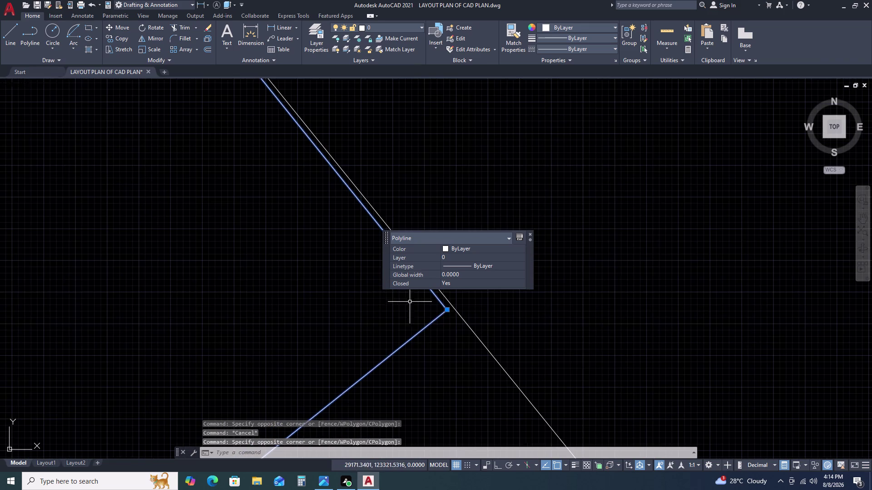
click(448, 311)
click(451, 309)
scroll(down, 3)
key(Escape)
scroll(down, 3)
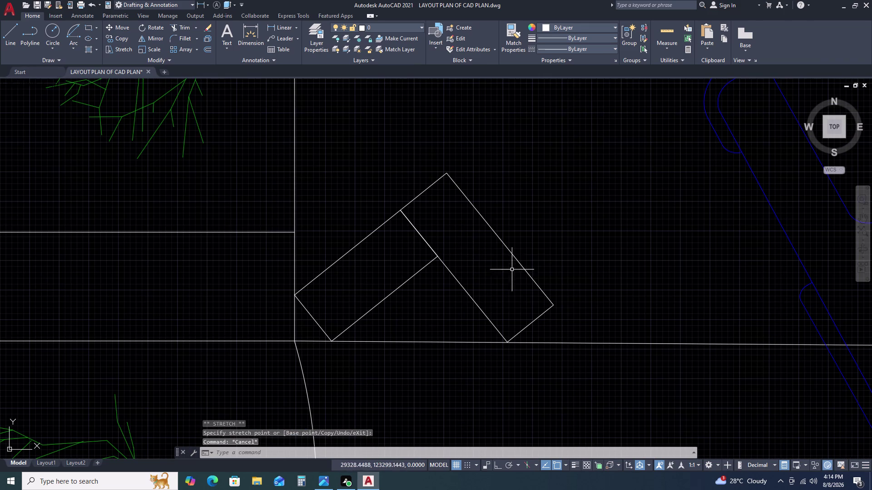
drag(548, 217, 539, 222)
click(375, 283)
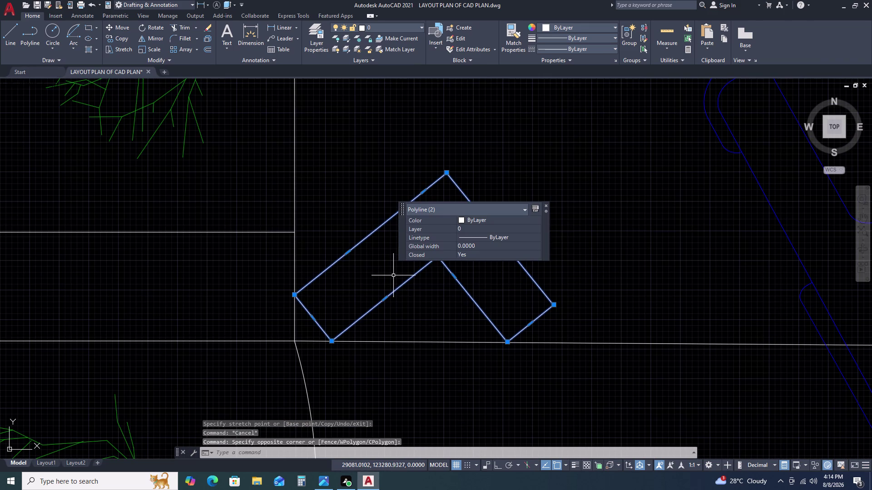
Copy the chevron block pair from its inner corner, placing the first three copies up the strip.
text(CO)
key(space)
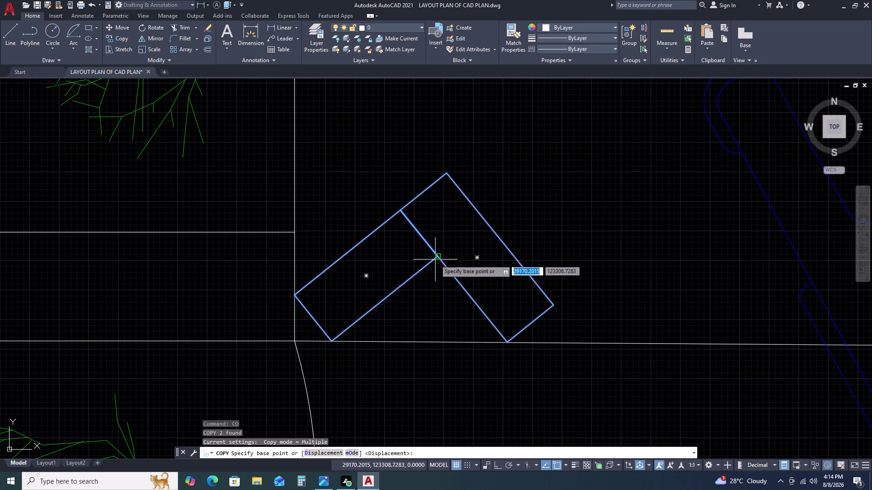
click(435, 260)
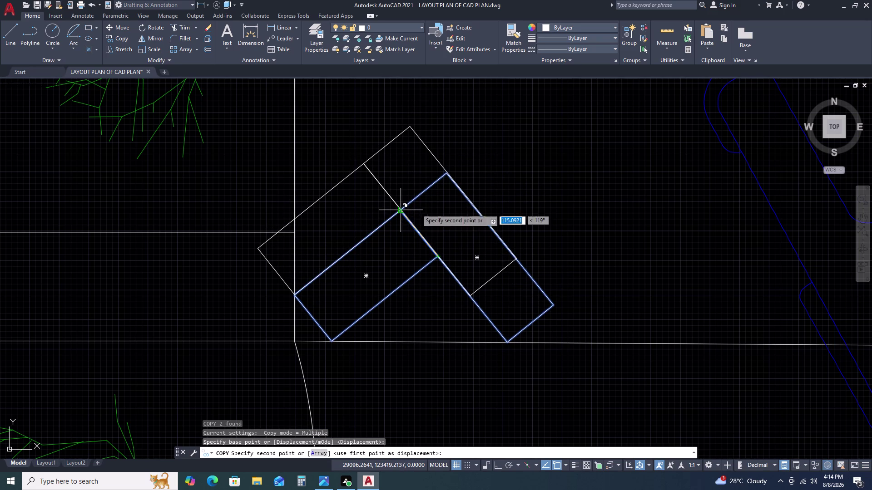
click(447, 171)
scroll(down, 3)
scroll(up, 3)
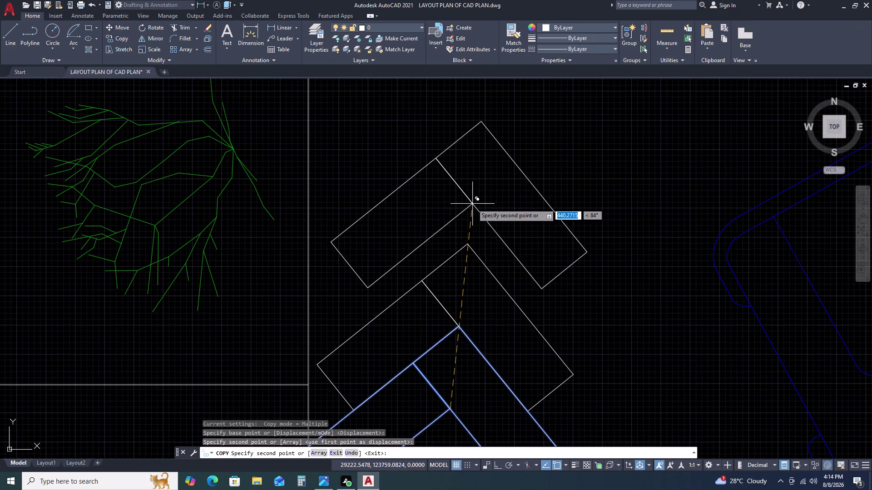
click(469, 247)
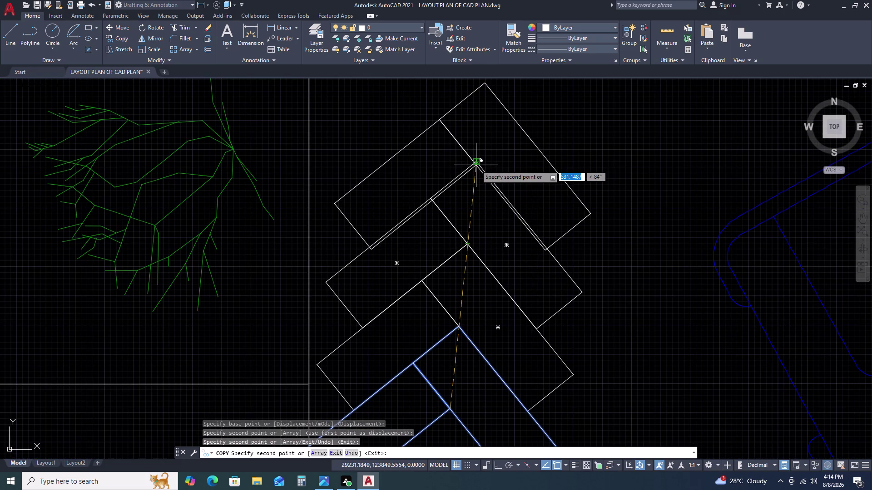
scroll(up, 3)
click(474, 150)
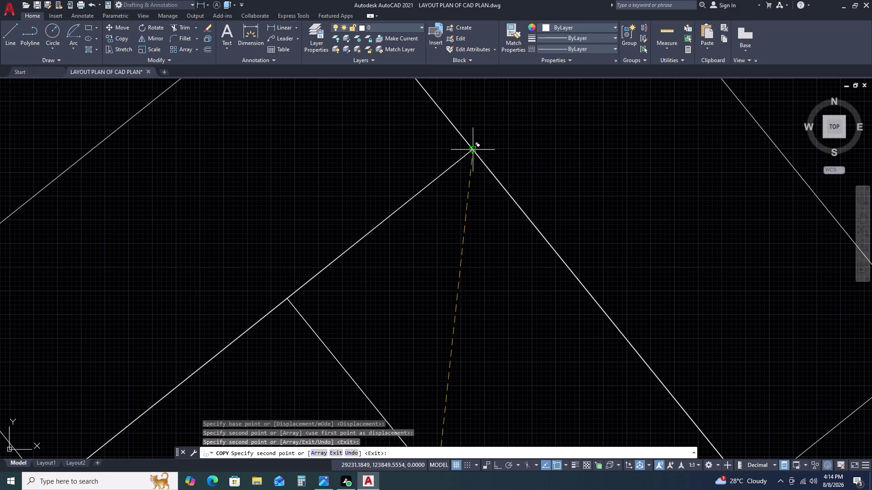
scroll(down, 3)
scroll(down, 3)
scroll(up, 3)
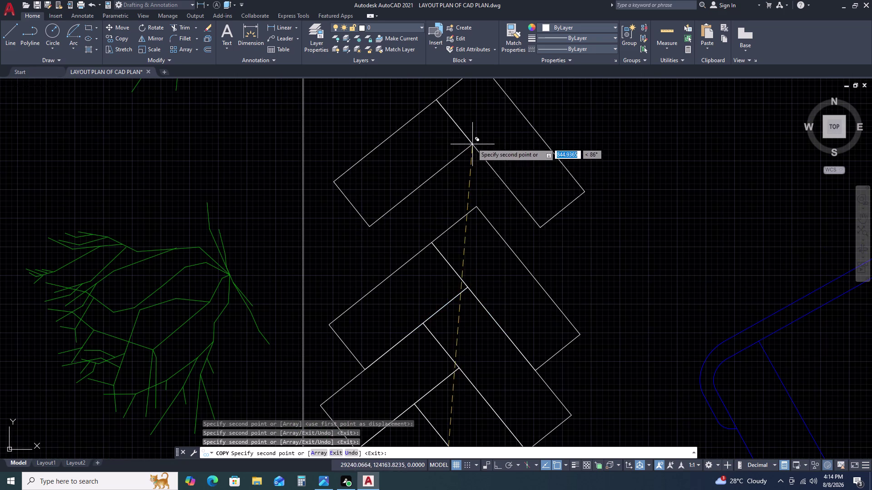
Place the remaining chevron copies further along the strip, then end copying.
click(478, 207)
scroll(down, 3)
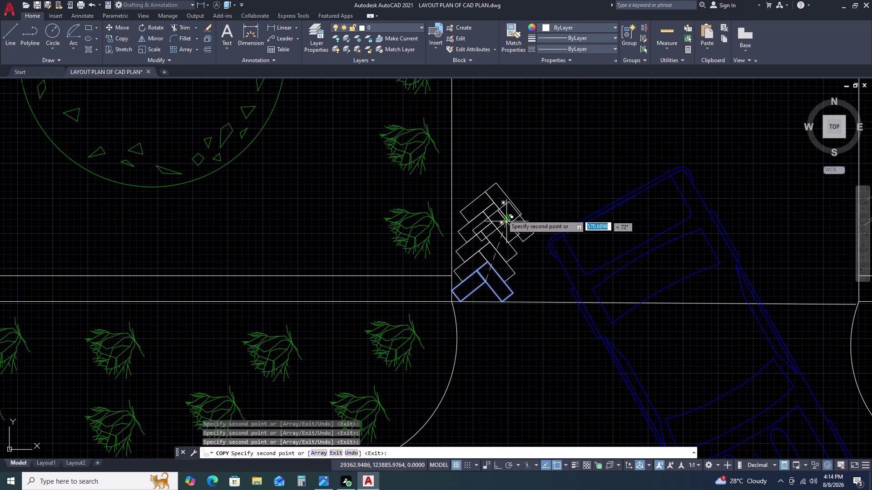
scroll(up, 3)
click(517, 239)
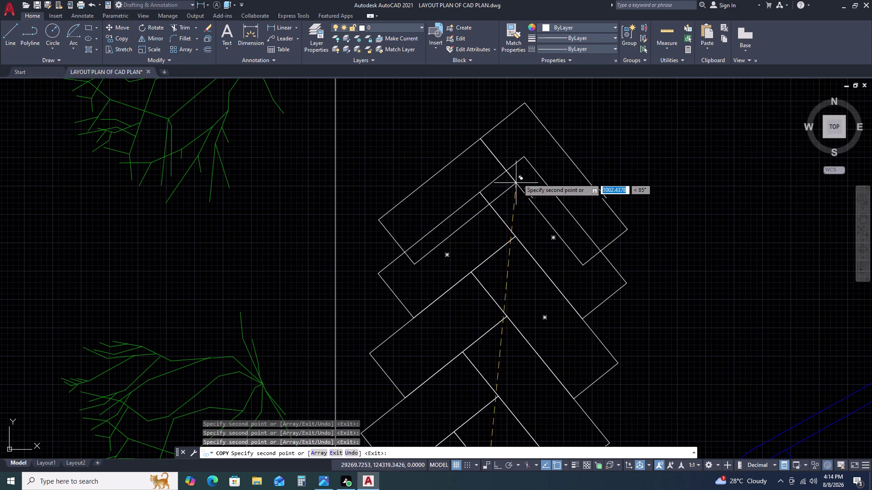
click(526, 153)
scroll(down, 3)
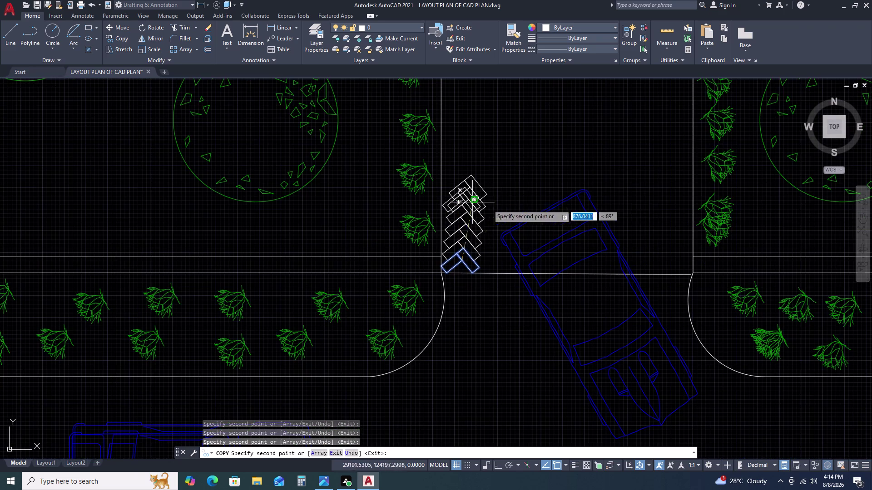
middle_drag(476, 147, 445, 248)
scroll(up, 3)
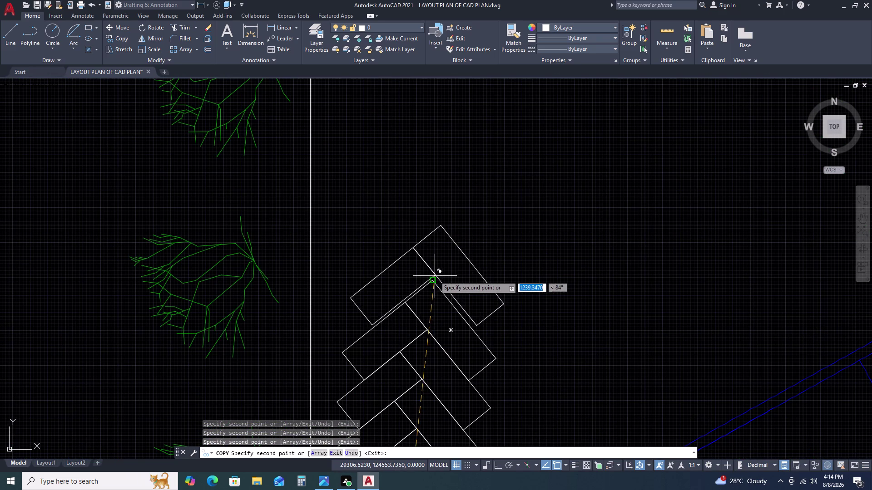
click(431, 279)
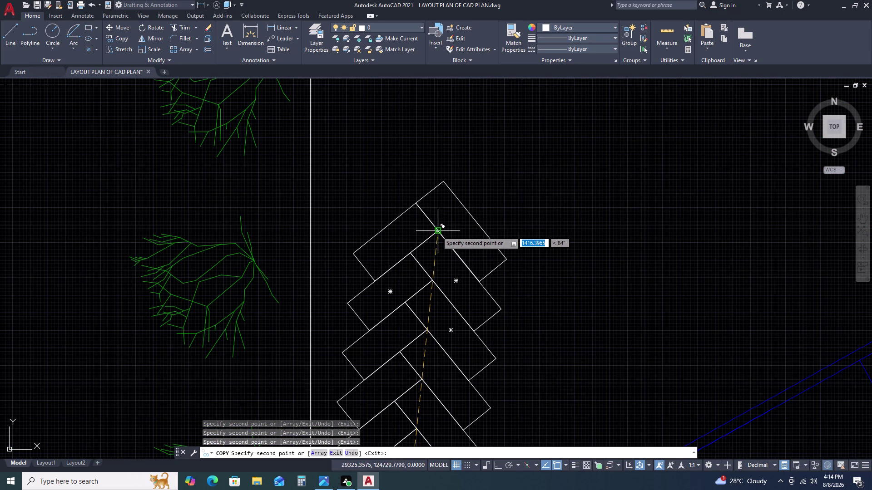
click(436, 231)
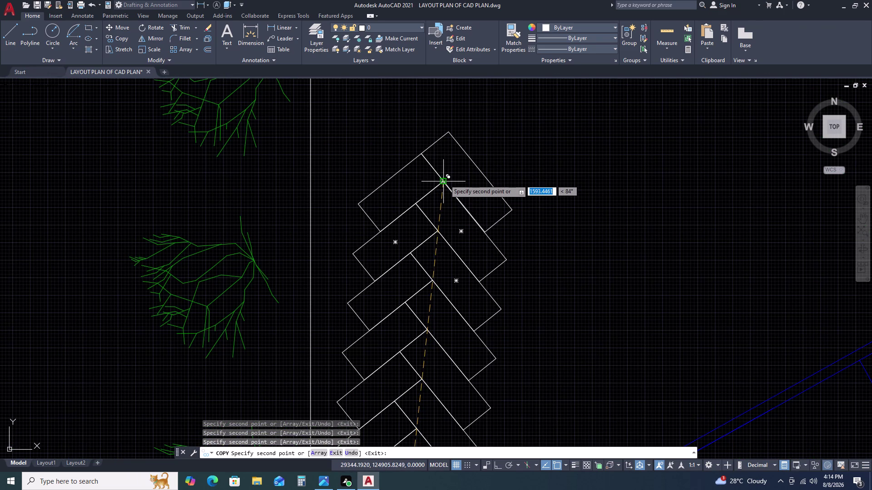
double_click(445, 180)
scroll(down, 3)
key(Escape)
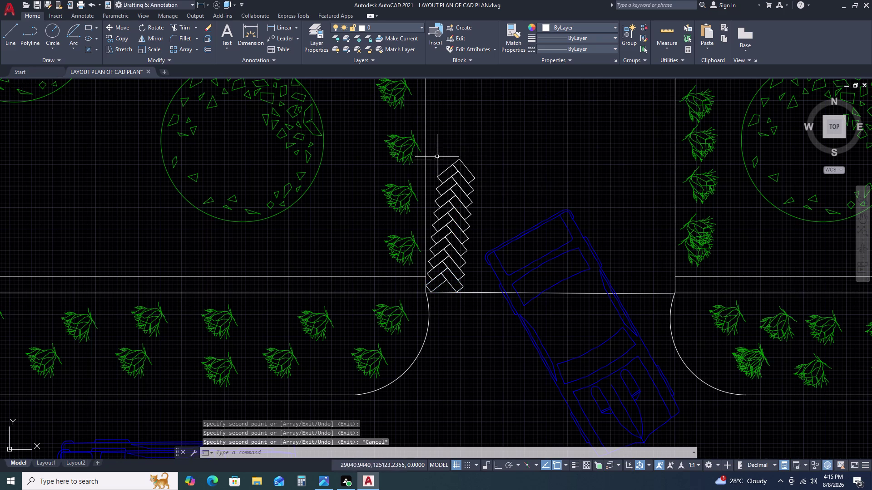
Select the twenty chevron pieces and rotate them about the strip's bottom corner.
click(421, 158)
click(478, 322)
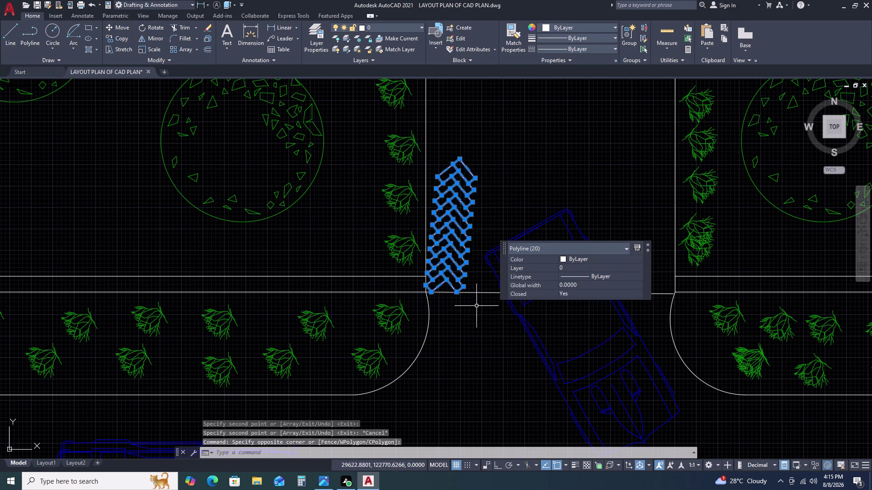
scroll(up, 3)
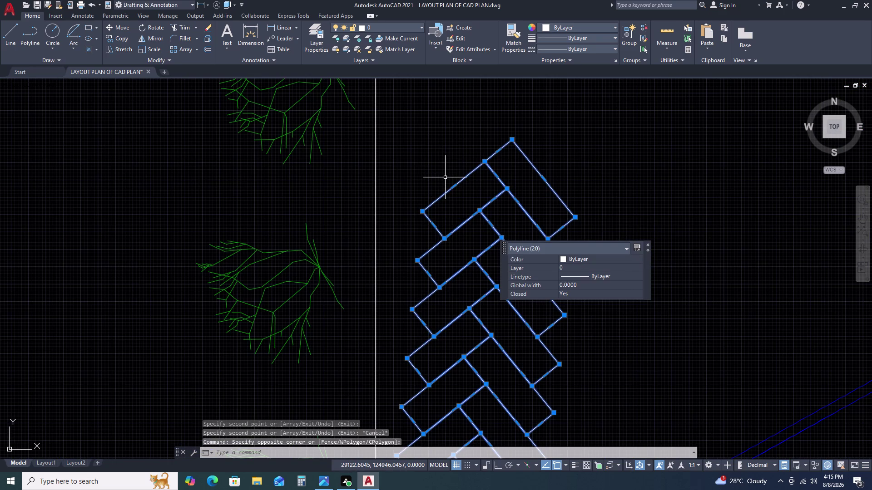
text(RO)
key(space)
scroll(down, 3)
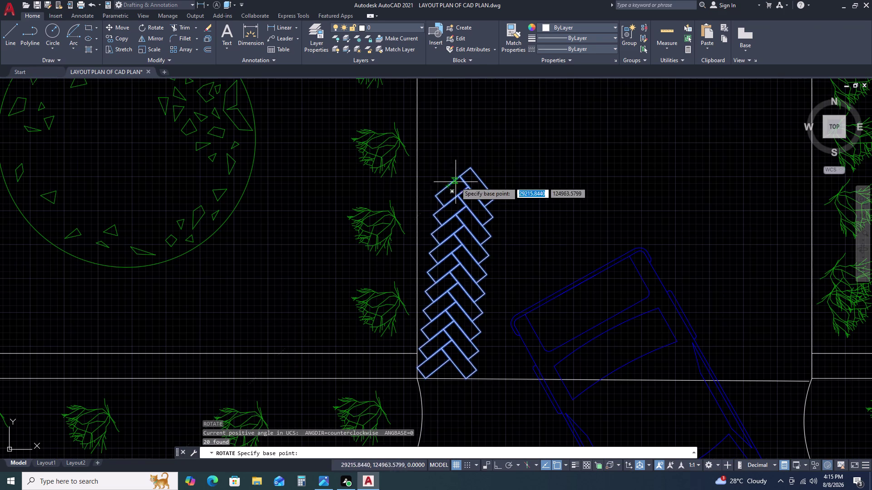
scroll(up, 3)
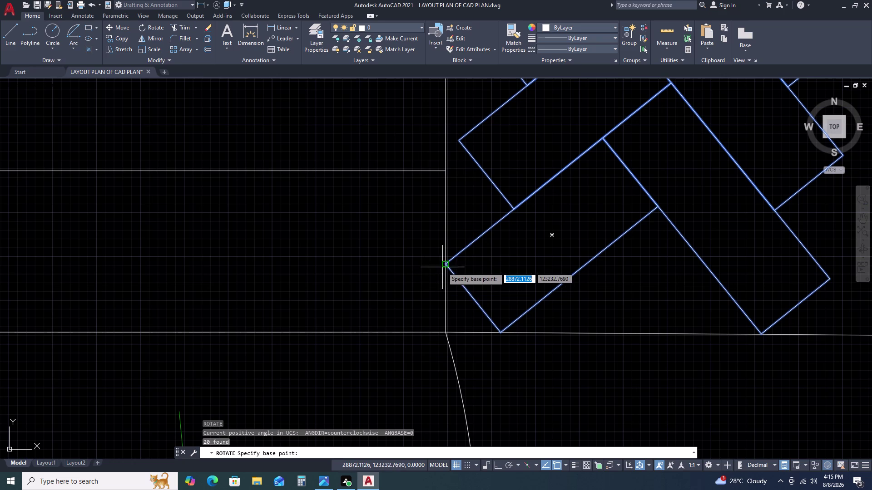
click(443, 265)
scroll(down, 3)
scroll(down, 3)
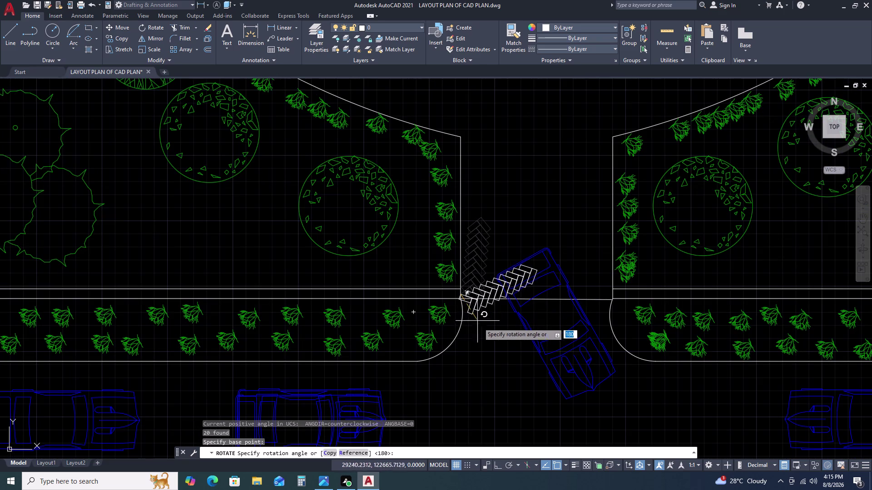
Toggle Ortho and set the rotation angle that makes the strip run vertically.
key(F8)
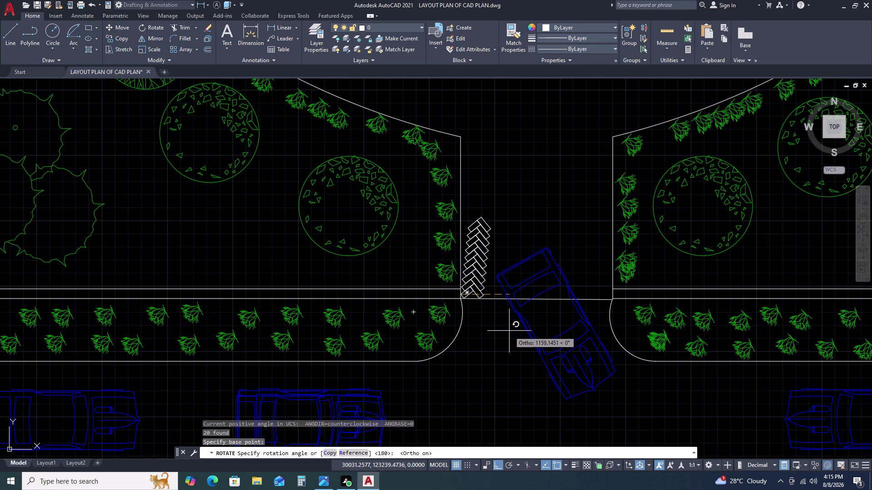
scroll(up, 3)
key(F8)
scroll(up, 3)
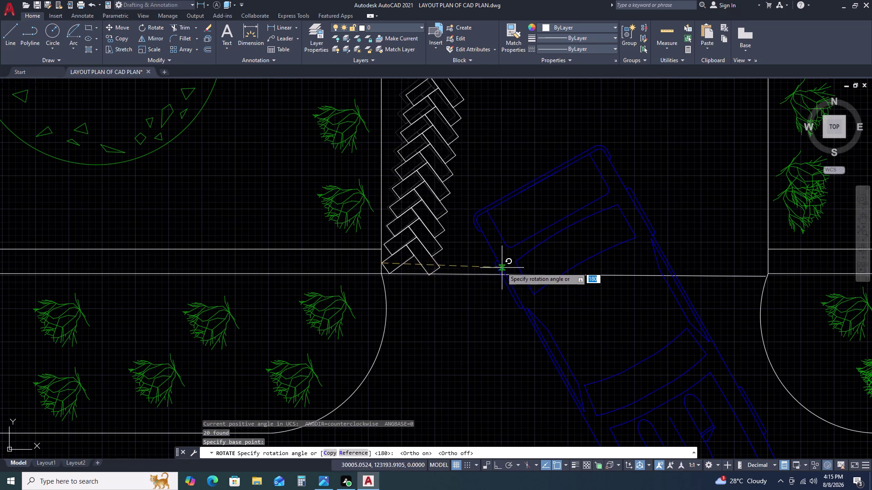
scroll(up, 3)
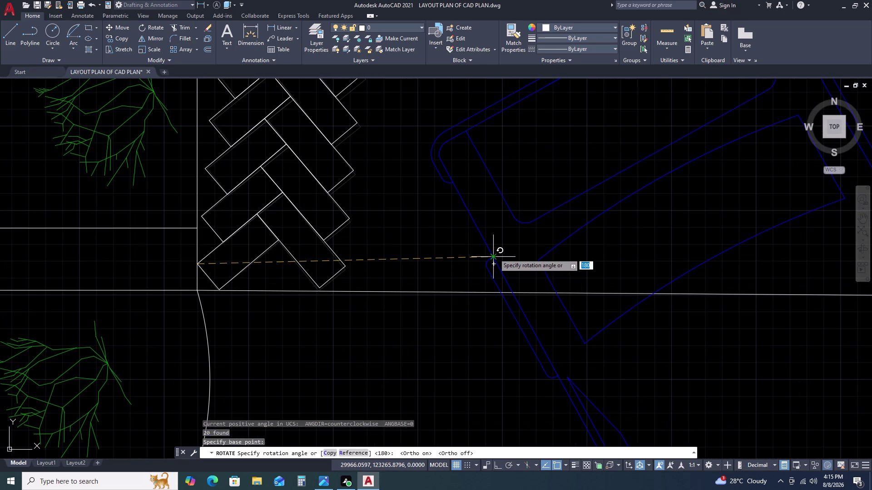
double_click(487, 232)
scroll(down, 3)
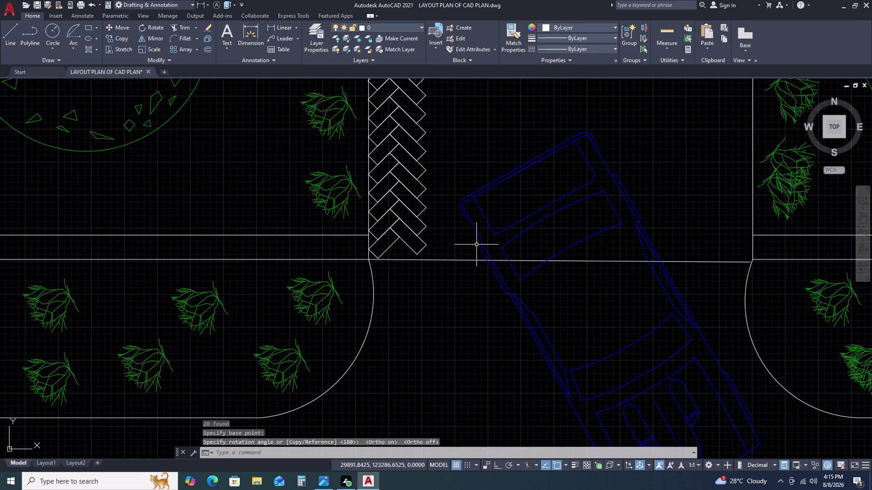
scroll(down, 3)
middle_drag(448, 228, 445, 253)
Select all twenty pieces of the straightened strip and copy them from a base point.
middle_click(439, 271)
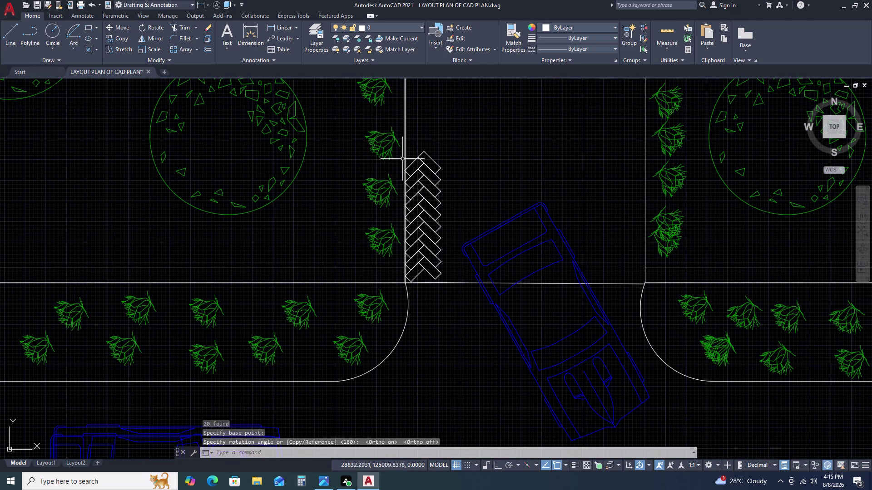
click(400, 152)
click(449, 305)
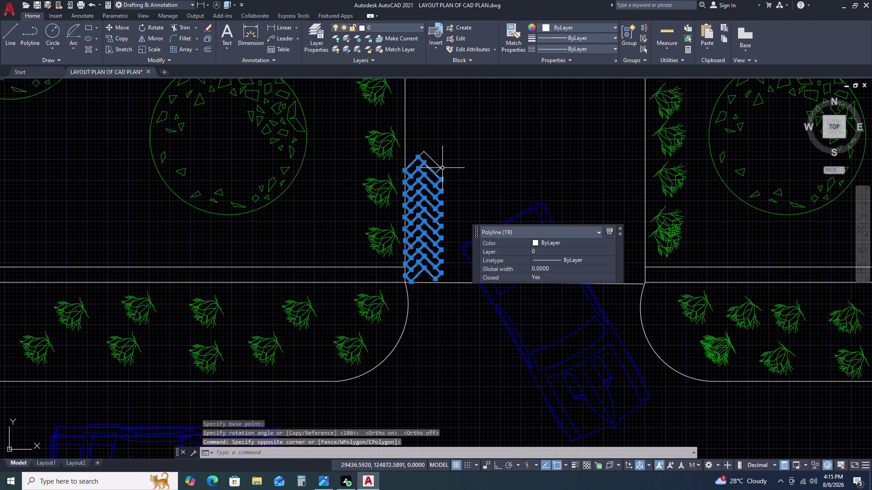
click(446, 153)
click(432, 177)
key(m)
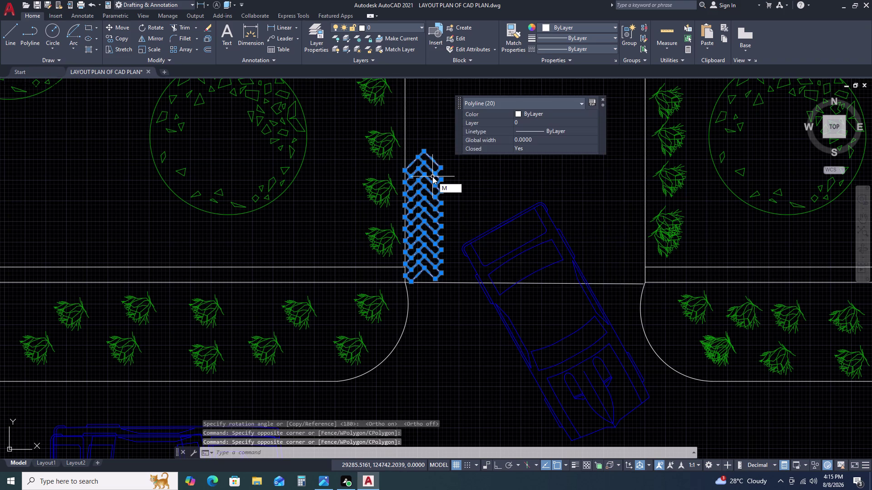
key(BackSpace)
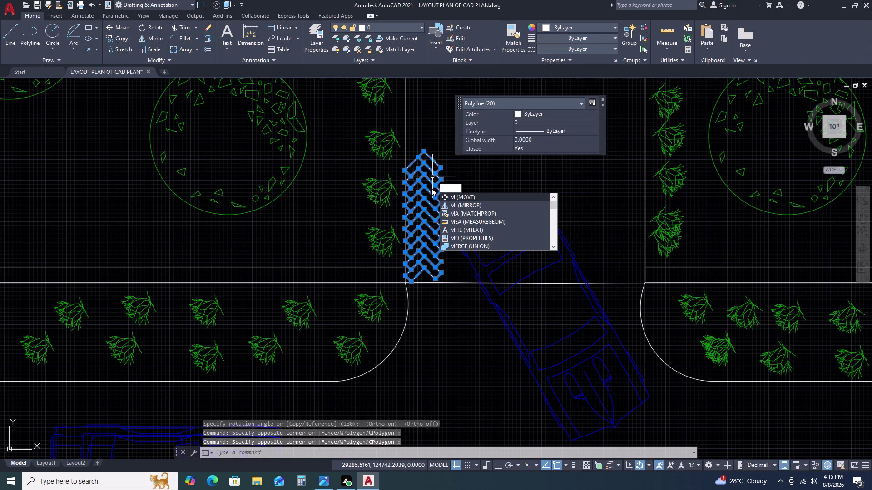
text(CO)
key(space)
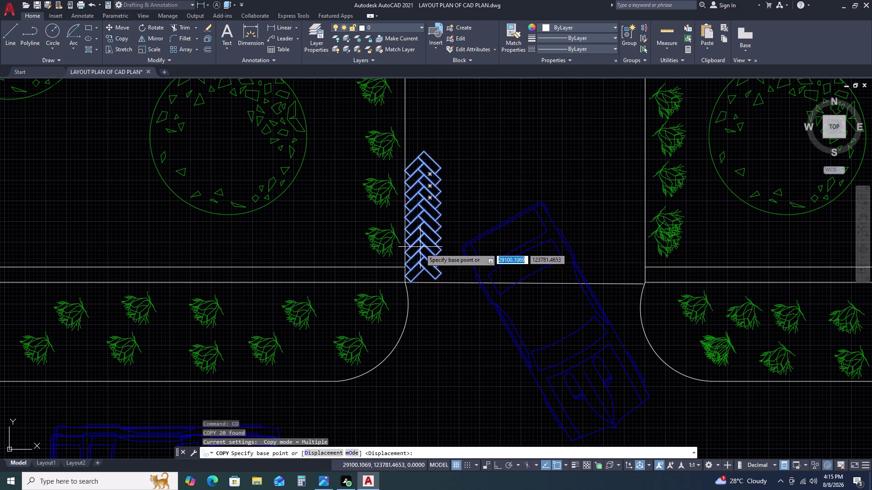
drag(423, 271, 423, 255)
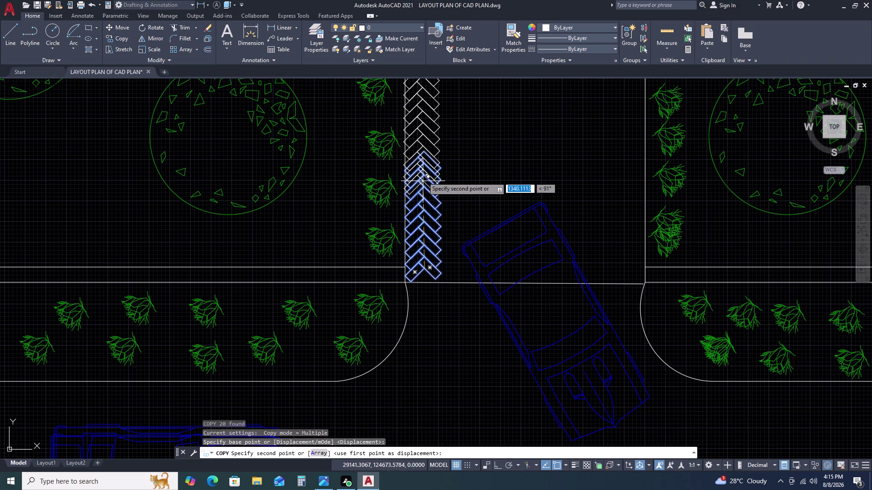
Place two strip copies further up the path and one spare copy to the left.
click(421, 150)
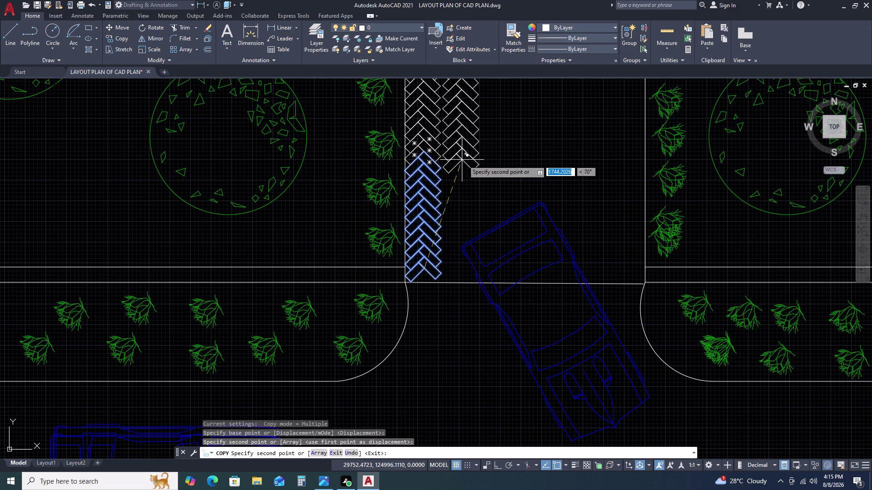
scroll(down, 3)
scroll(down, 3)
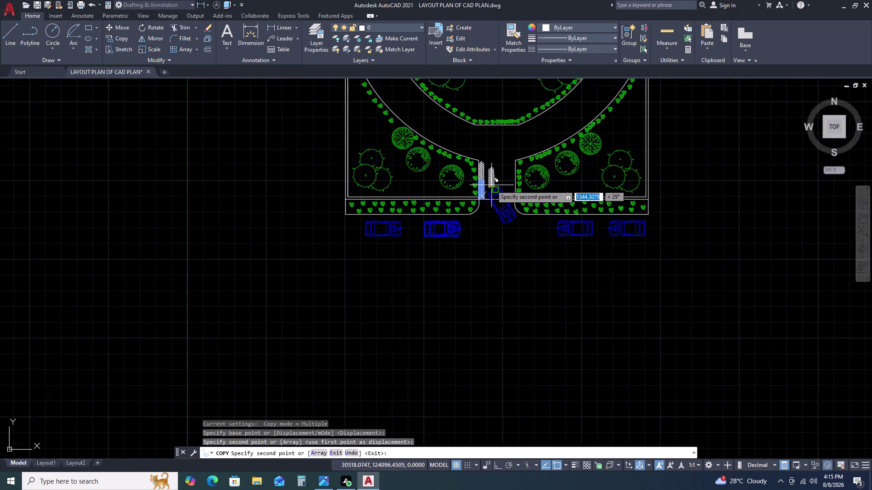
scroll(up, 3)
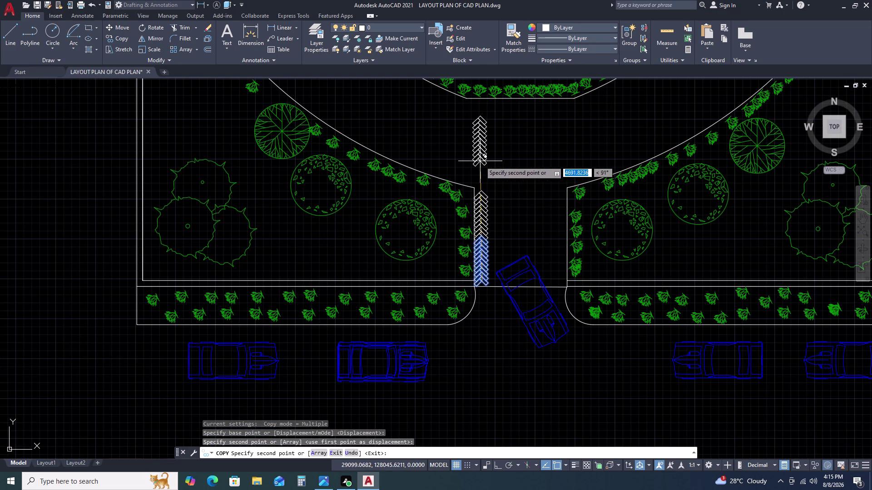
scroll(up, 3)
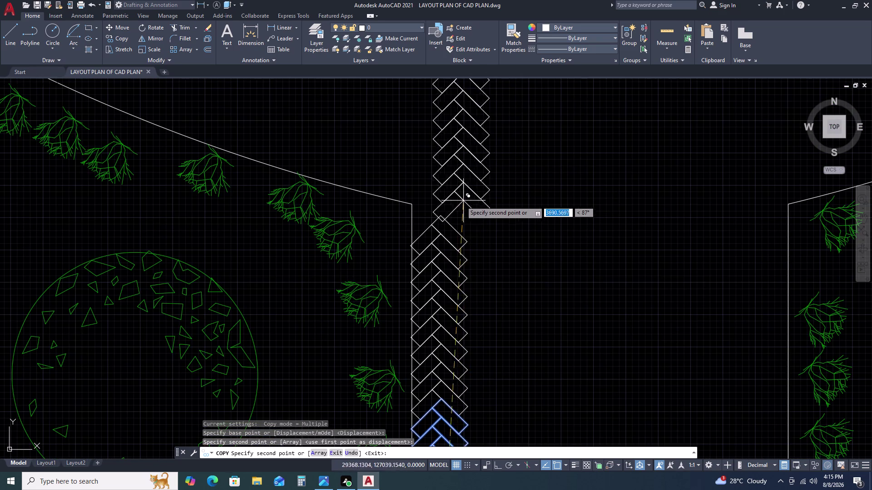
scroll(up, 3)
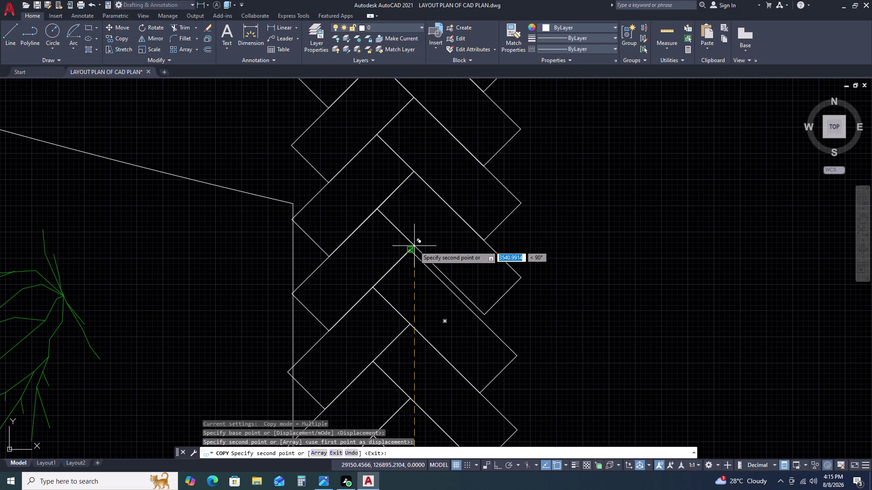
double_click(414, 246)
scroll(down, 3)
scroll(down, 3)
scroll(up, 3)
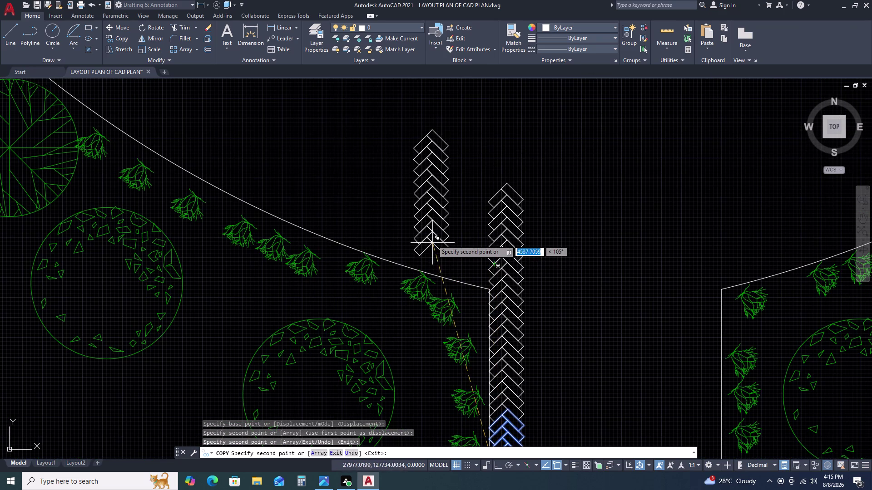
click(434, 236)
key(Escape)
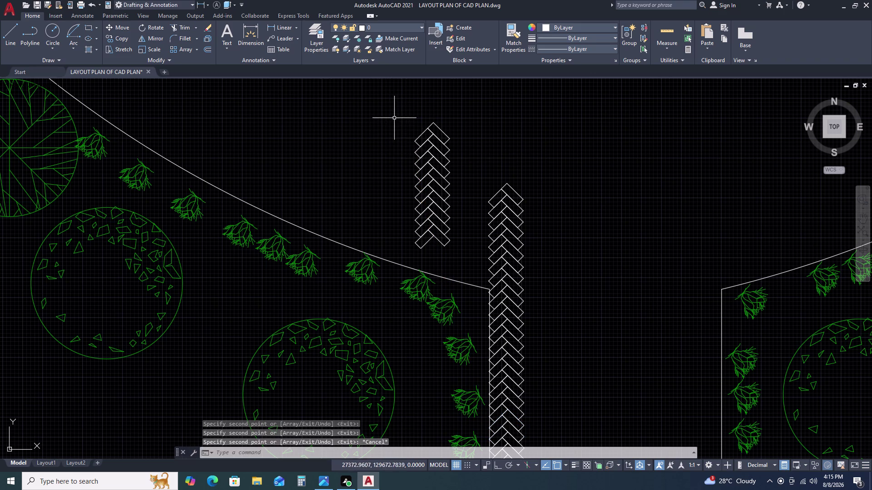
Rotate the spare chevron group so it angles along the border curve.
double_click(394, 118)
click(471, 257)
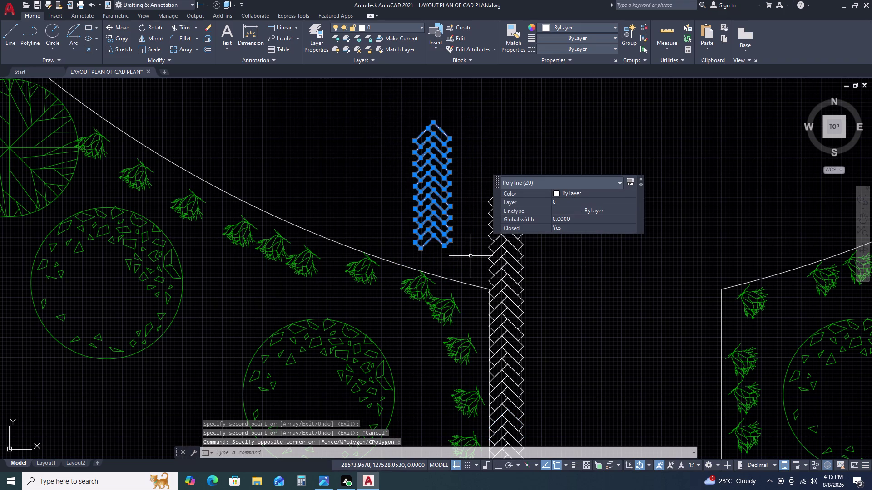
text(RO)
key(space)
click(451, 256)
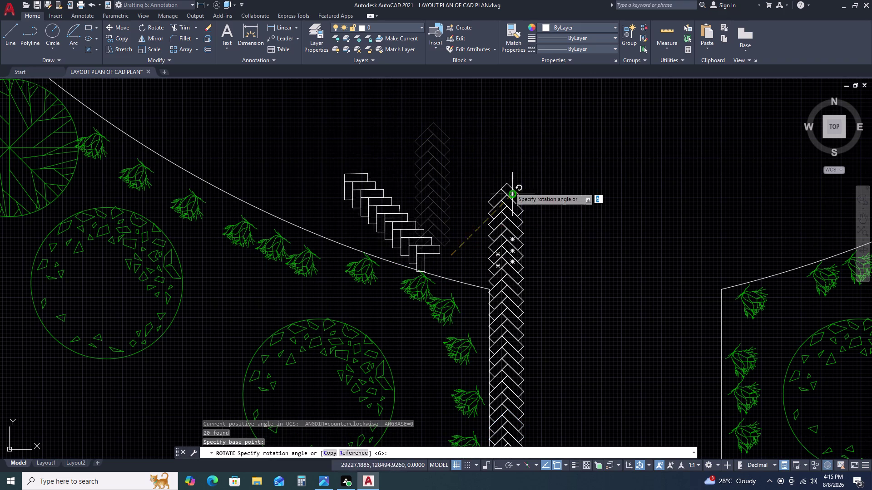
click(494, 159)
click(462, 253)
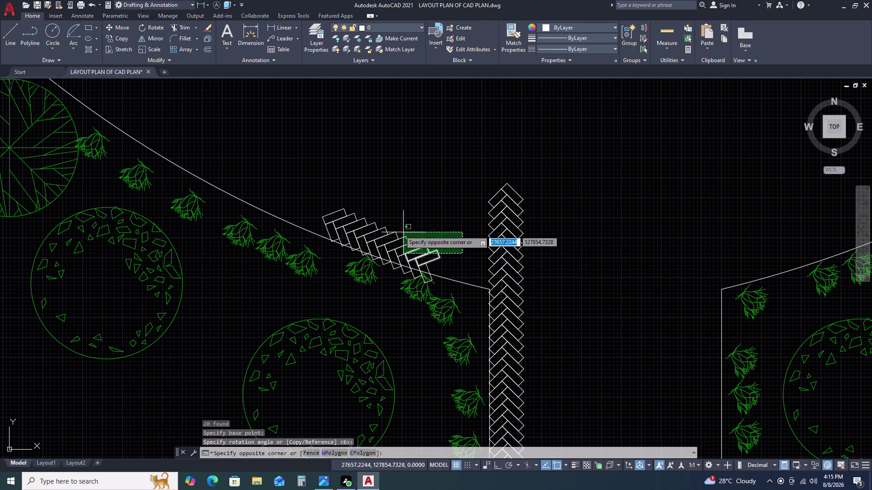
key(Escape)
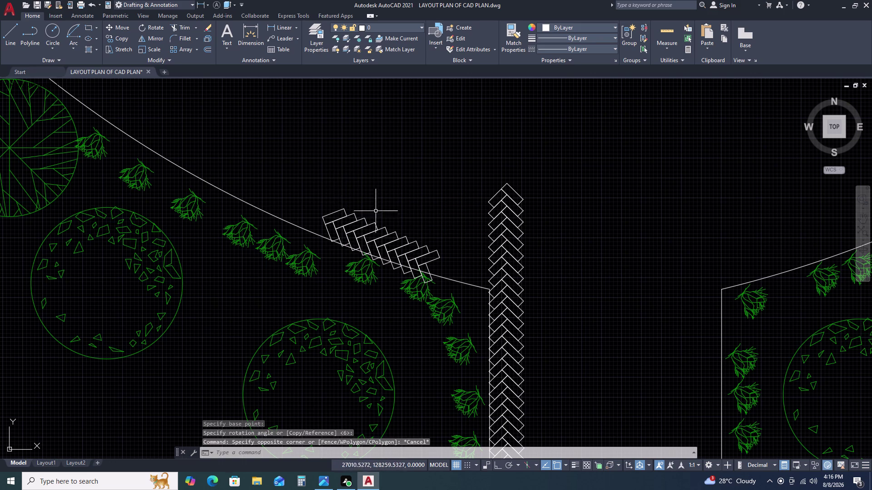
Select all the angled chevron pavers of the spare group.
click(459, 255)
drag(458, 255, 454, 252)
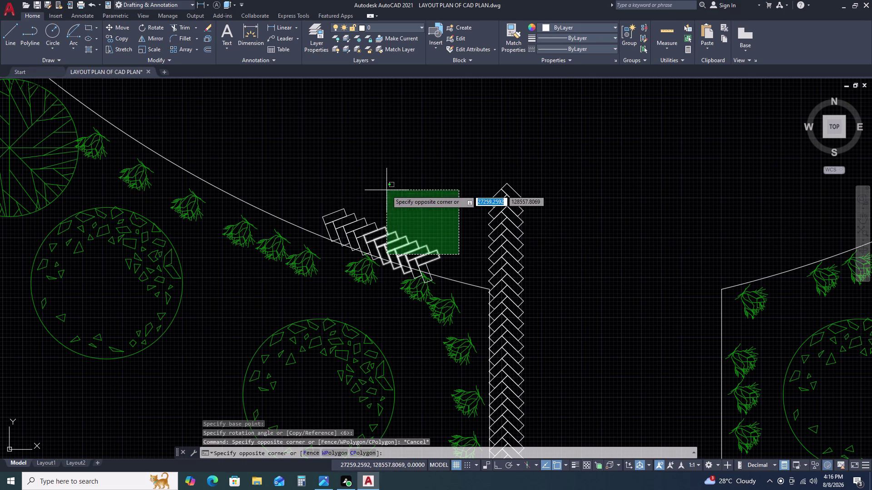
click(386, 190)
scroll(up, 3)
scroll(down, 3)
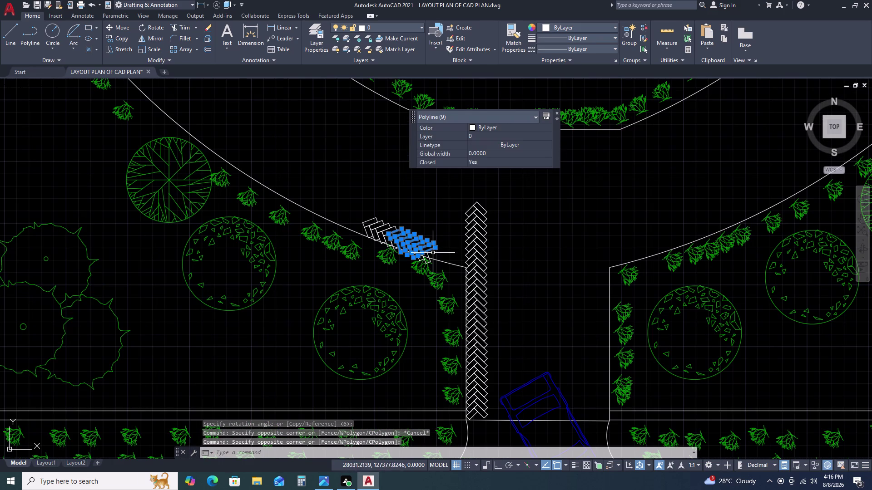
drag(355, 201, 358, 205)
click(450, 274)
scroll(up, 3)
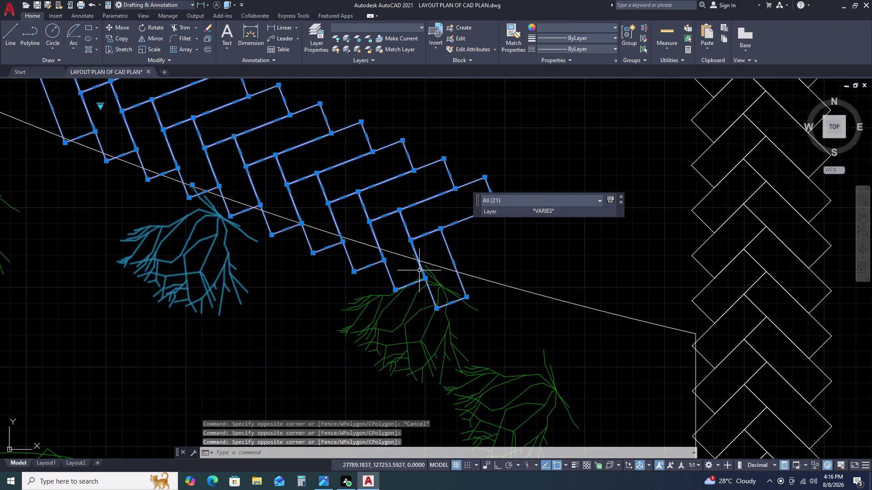
drag(286, 293, 274, 289)
click(192, 261)
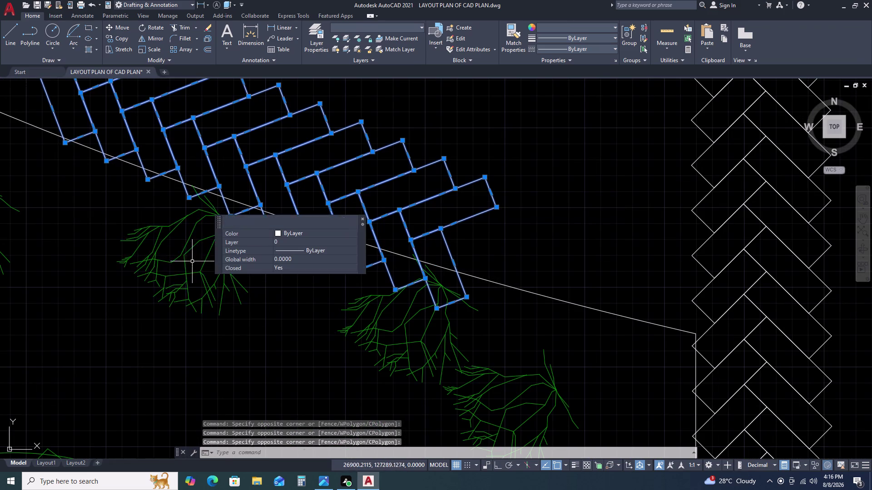
scroll(down, 3)
Move the angled pavers against the upper end of the straight paving strip.
text(M)
key(space)
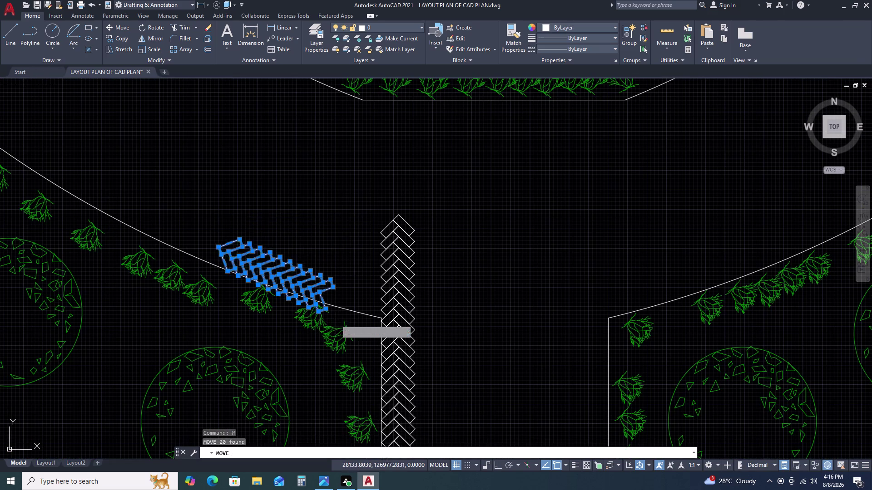
scroll(up, 3)
click(305, 374)
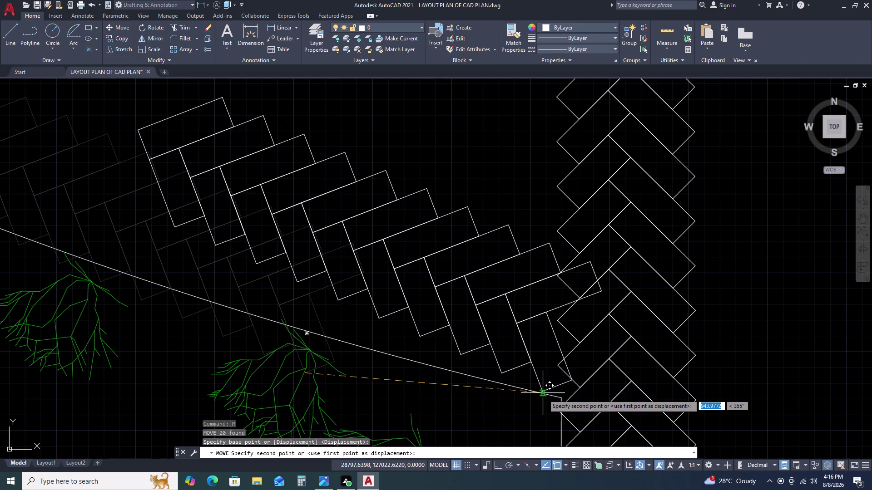
click(560, 399)
scroll(down, 3)
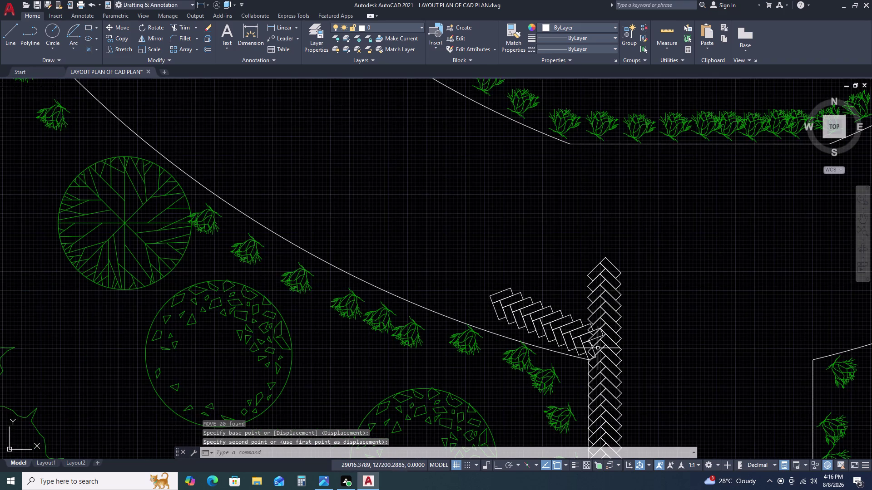
middle_click(597, 350)
middle_drag(597, 350, 525, 291)
middle_drag(494, 339, 500, 219)
scroll(up, 3)
middle_drag(397, 338, 411, 246)
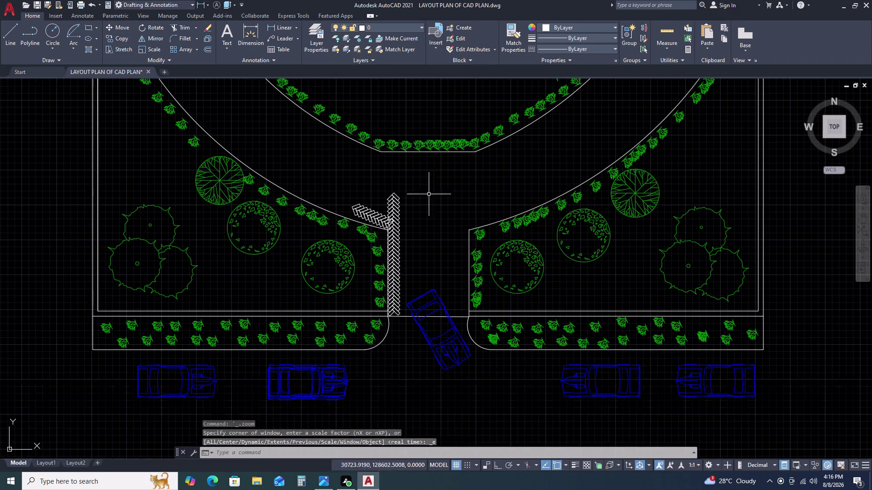
Delete the top ten pavers of the straight chevron paving strip.
scroll(up, 3)
middle_drag(368, 281, 379, 265)
scroll(down, 3)
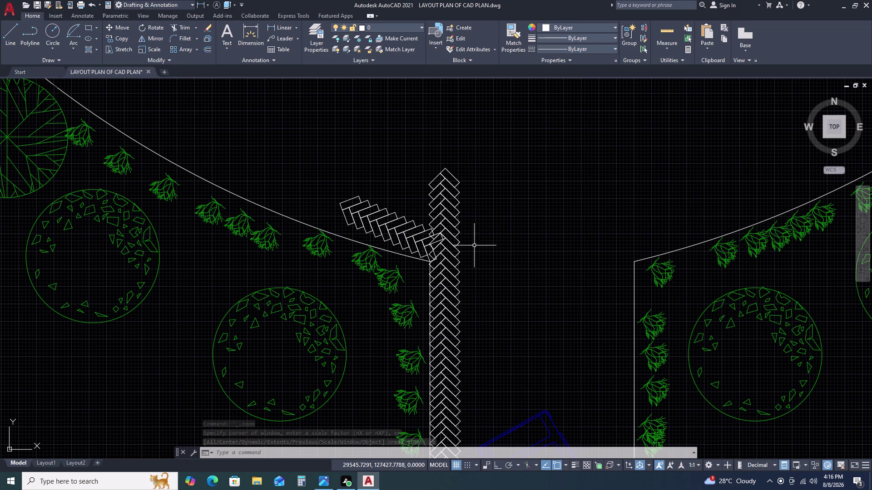
drag(414, 147, 414, 157)
click(469, 231)
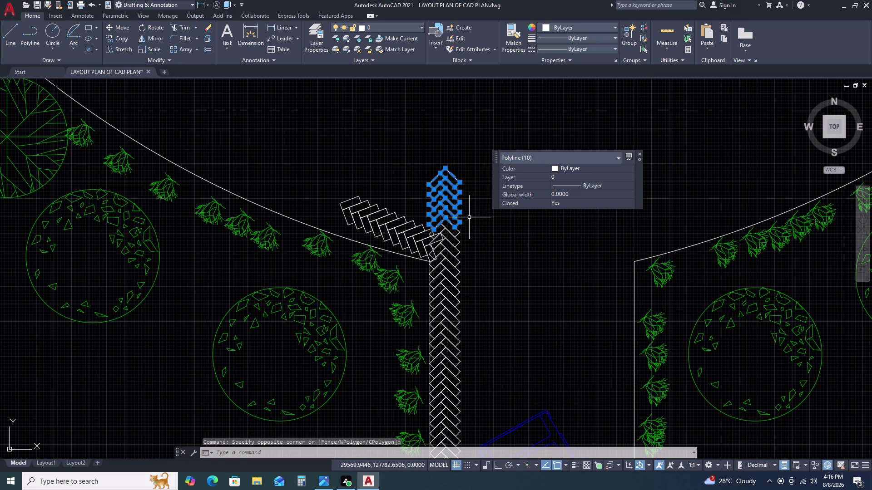
key(Delete)
Rotate the angled chevron section with RO, pivoting at its joint with the strip.
scroll(up, 3)
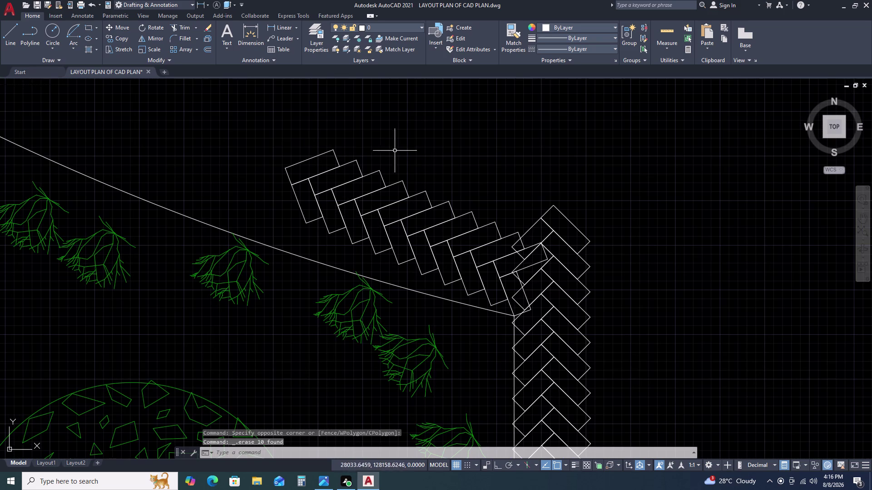
click(214, 131)
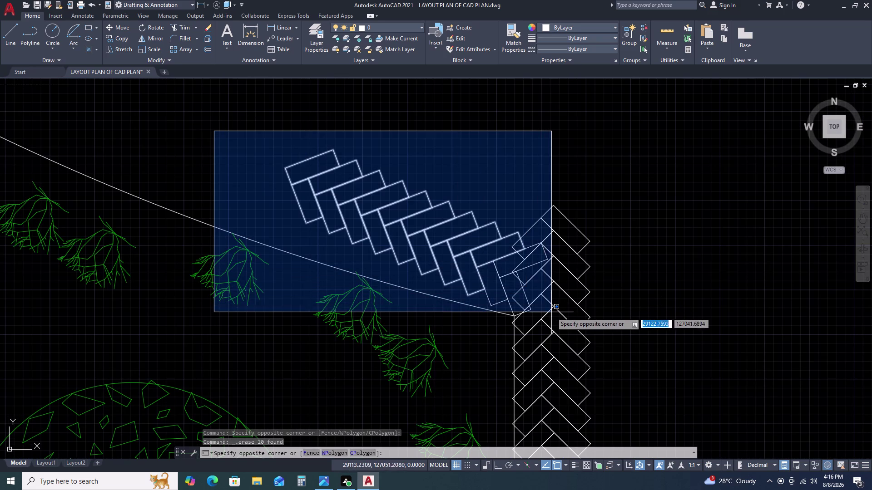
click(551, 312)
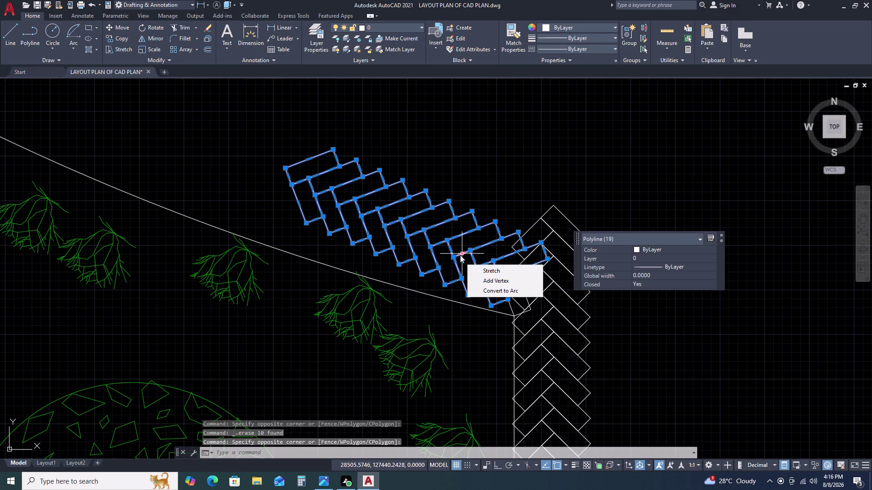
text(RO)
key(space)
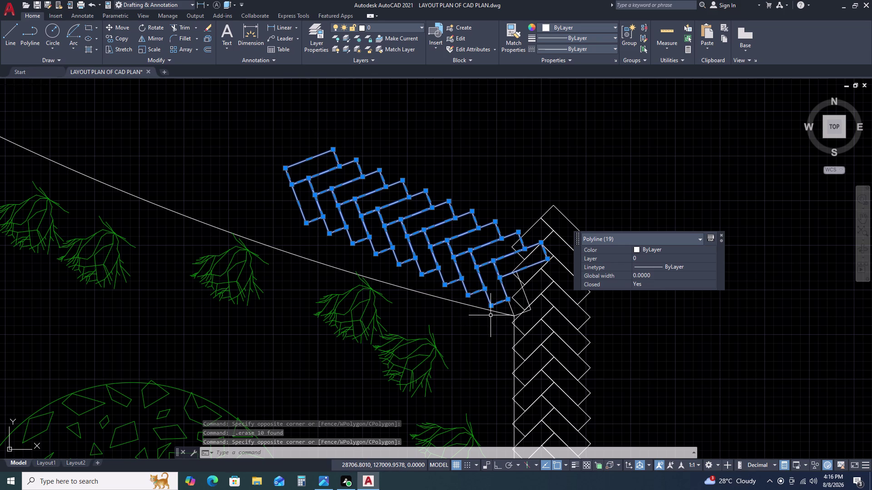
text(RO)
key(space)
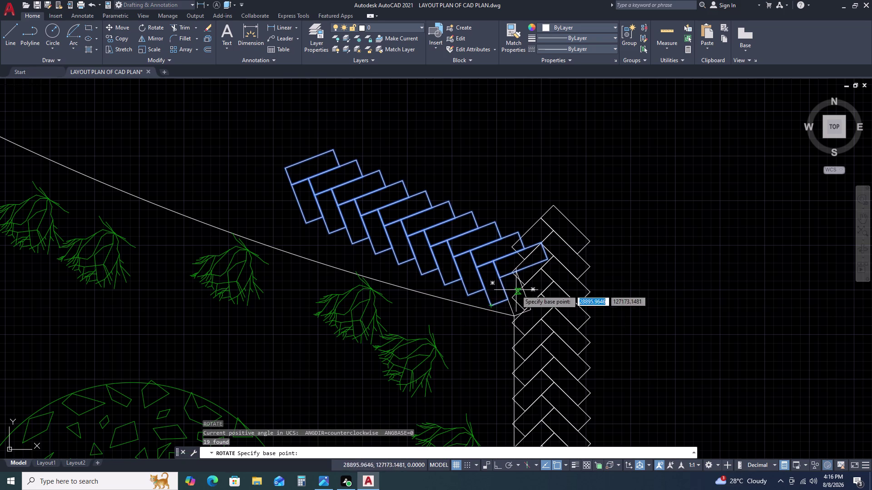
scroll(up, 3)
click(554, 266)
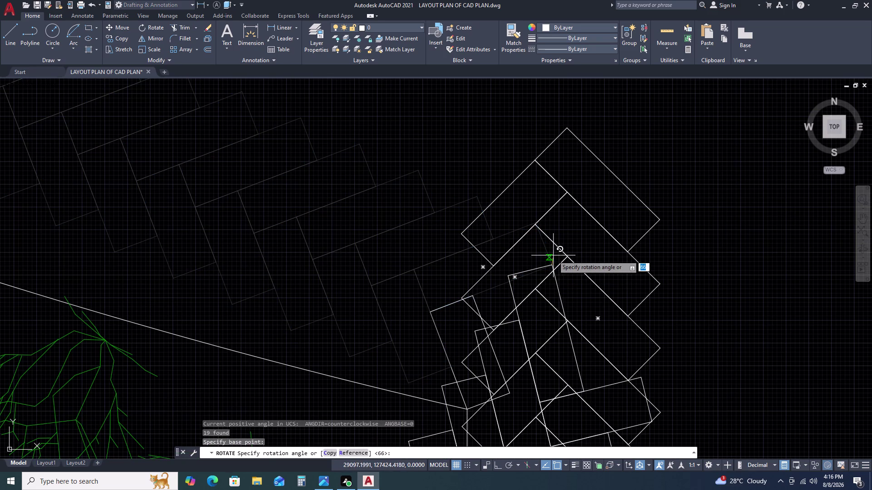
scroll(up, 3)
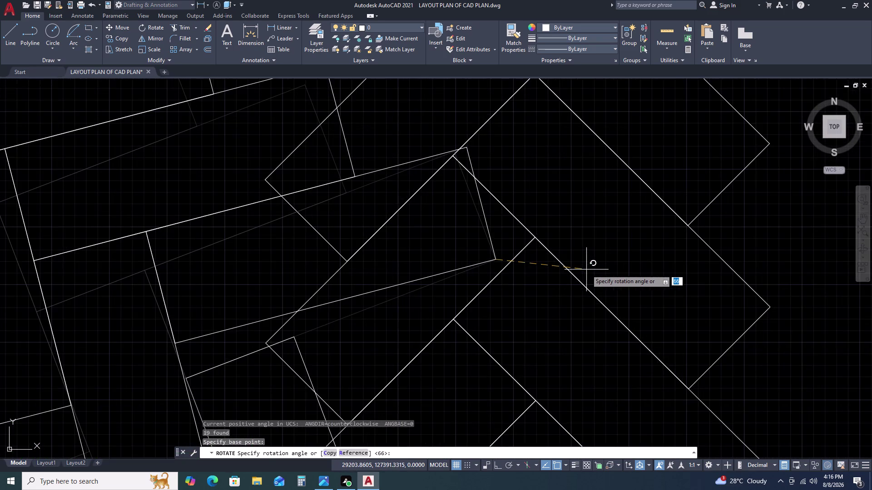
scroll(down, 3)
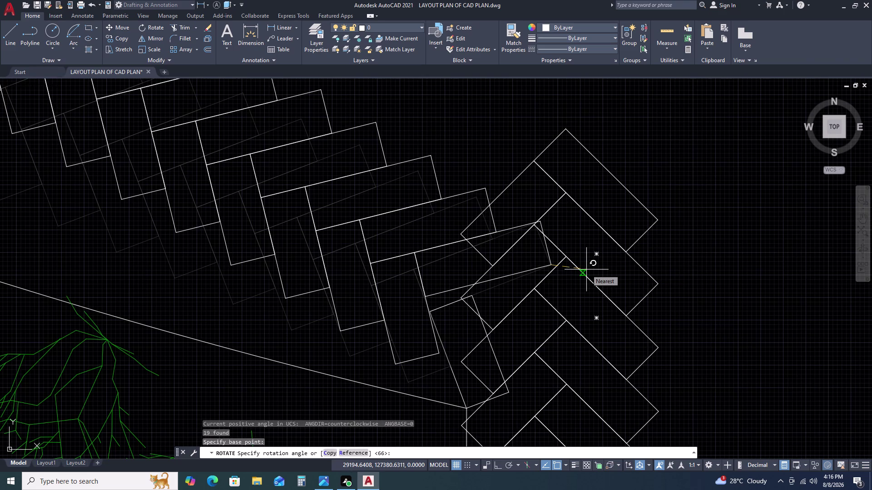
scroll(up, 3)
scroll(down, 3)
scroll(down, 3)
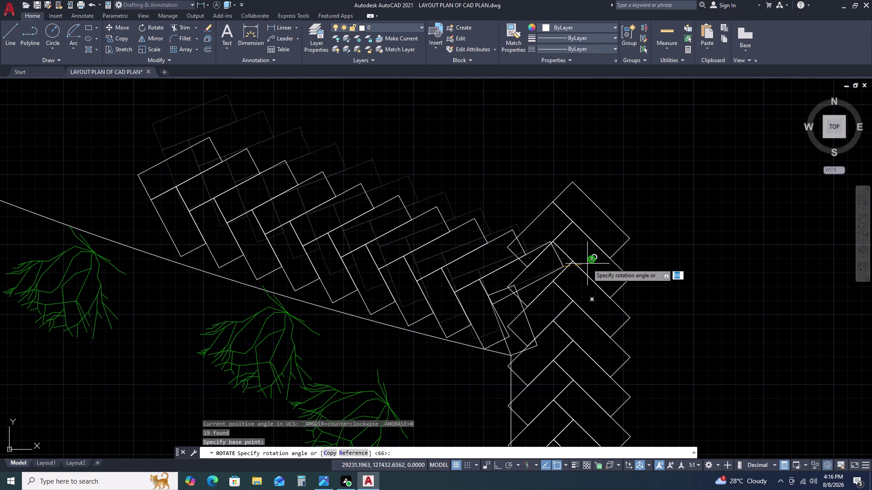
click(587, 264)
Select the twenty angled chevron polylines near the gate.
scroll(down, 3)
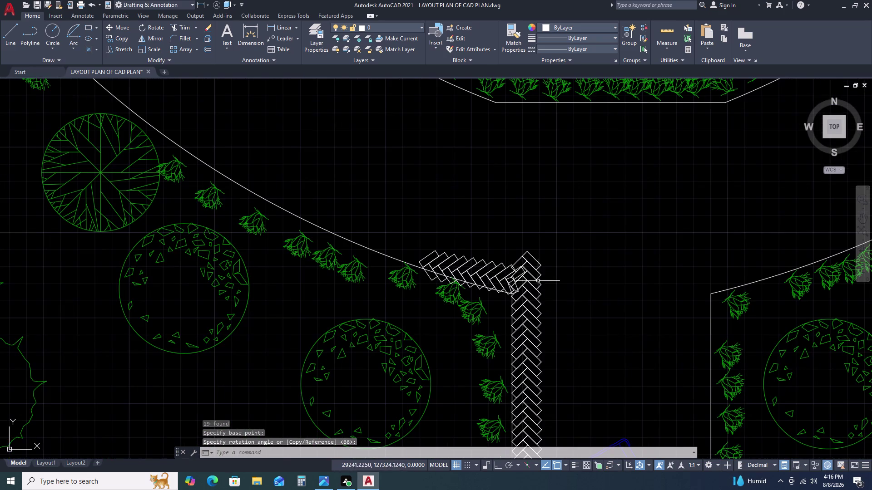
middle_drag(525, 306, 490, 267)
scroll(down, 3)
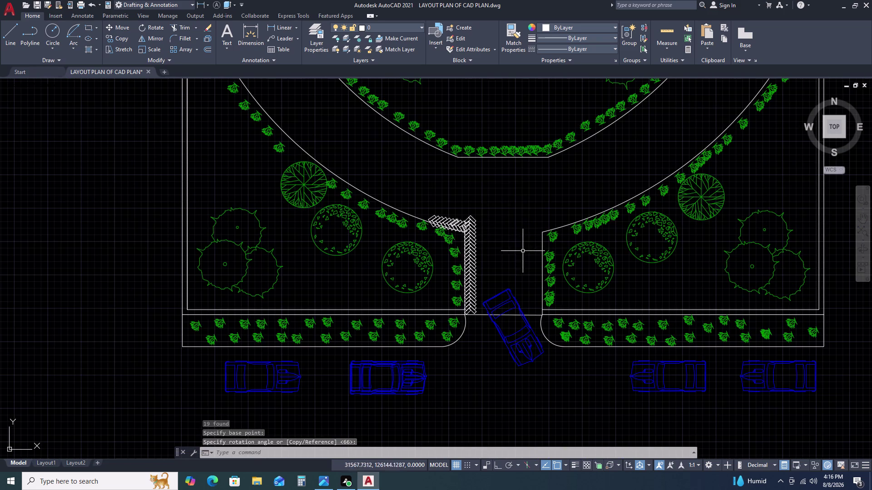
scroll(up, 3)
click(365, 208)
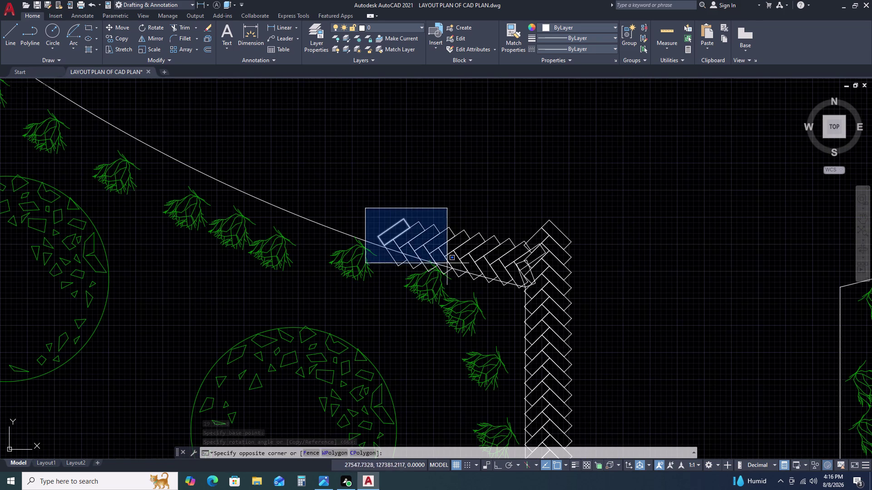
click(548, 292)
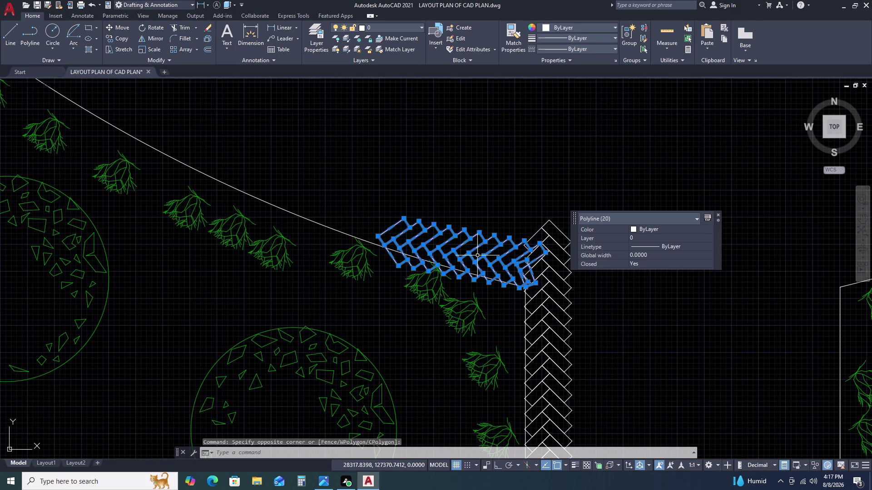
Rotate the selected pavers further about the joint, briefly toggling Ortho.
text(RO)
key(space)
scroll(up, 3)
click(517, 325)
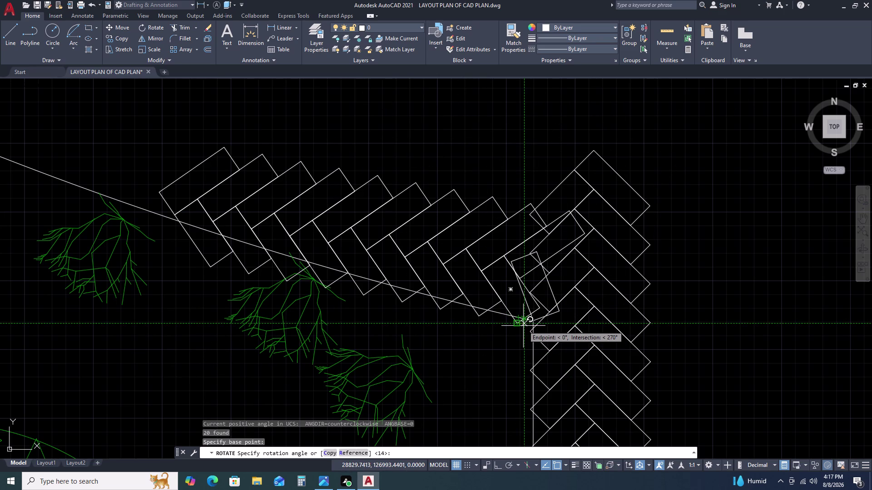
key(F8)
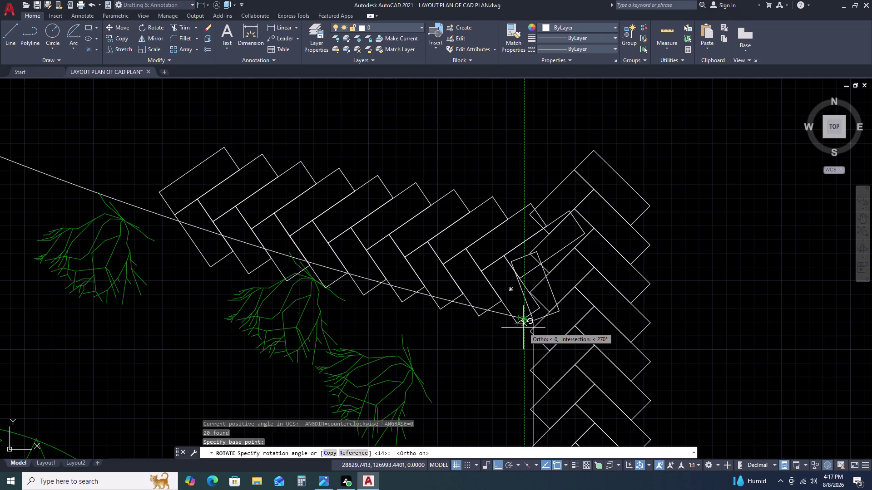
key(F8)
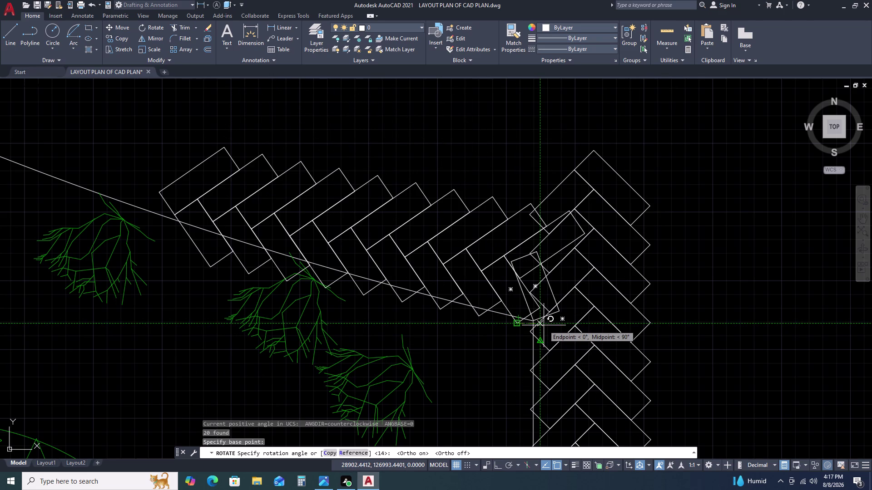
scroll(down, 3)
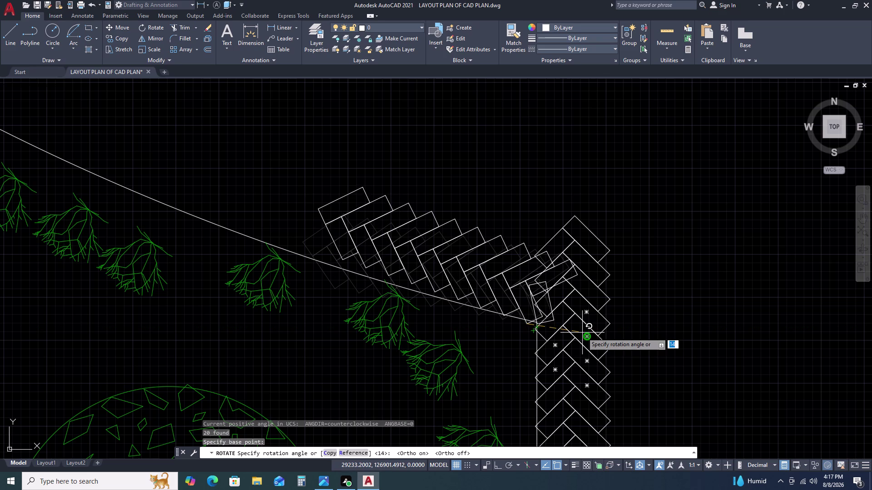
click(582, 333)
scroll(down, 3)
middle_drag(552, 324, 541, 332)
middle_drag(539, 333, 536, 333)
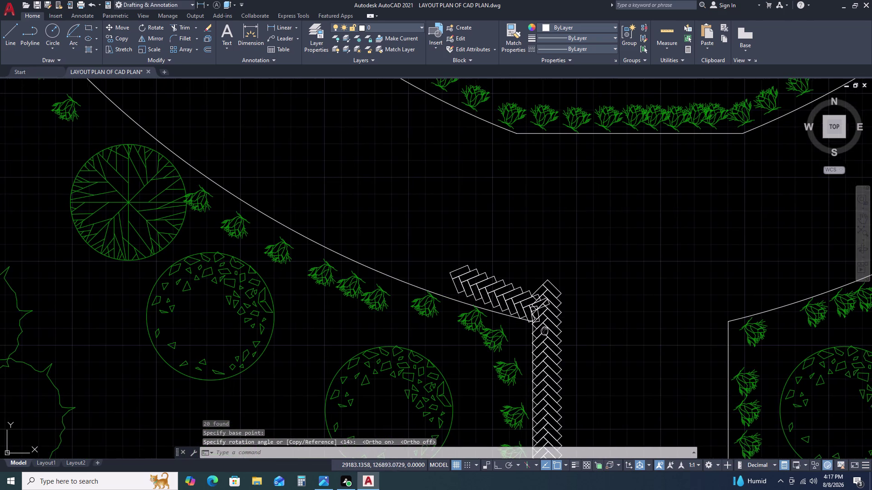
middle_drag(536, 333, 527, 331)
scroll(up, 3)
scroll(up, 3)
middle_drag(568, 318, 431, 333)
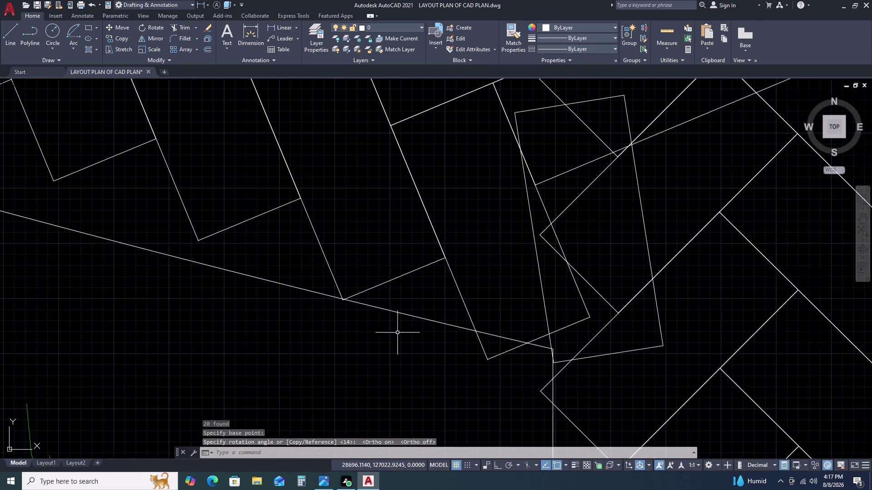
scroll(down, 3)
scroll(down, 3)
scroll(up, 3)
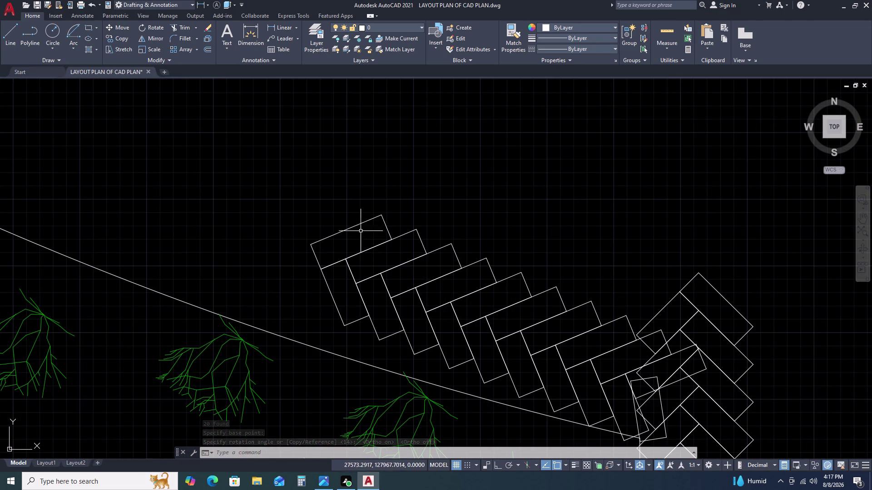
click(279, 186)
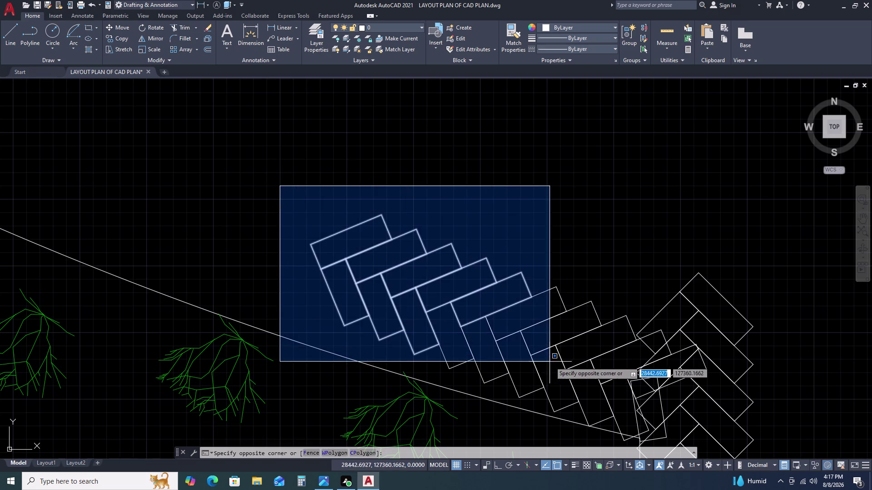
right_click(558, 425)
key(Escape)
middle_drag(480, 355, 385, 257)
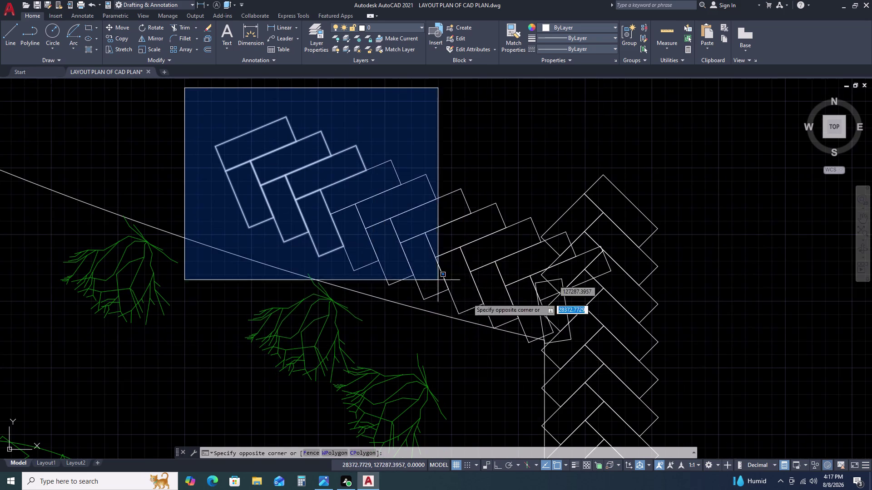
click(509, 330)
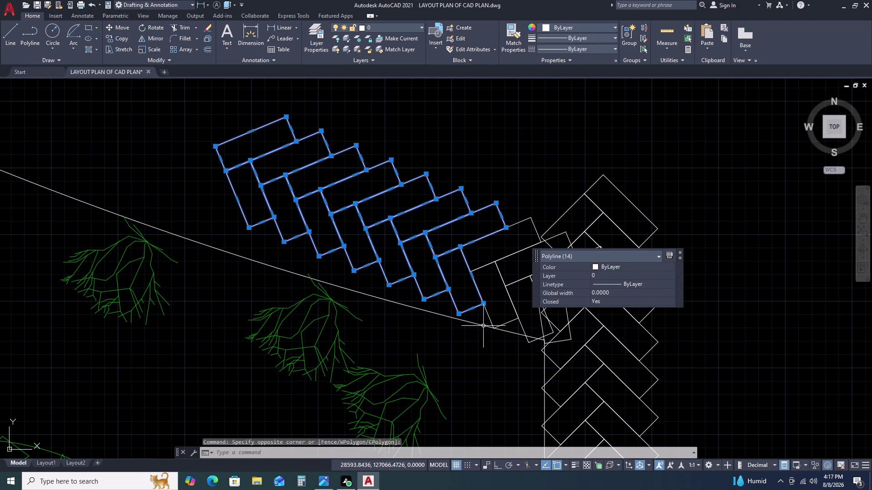
text(RO)
key(space)
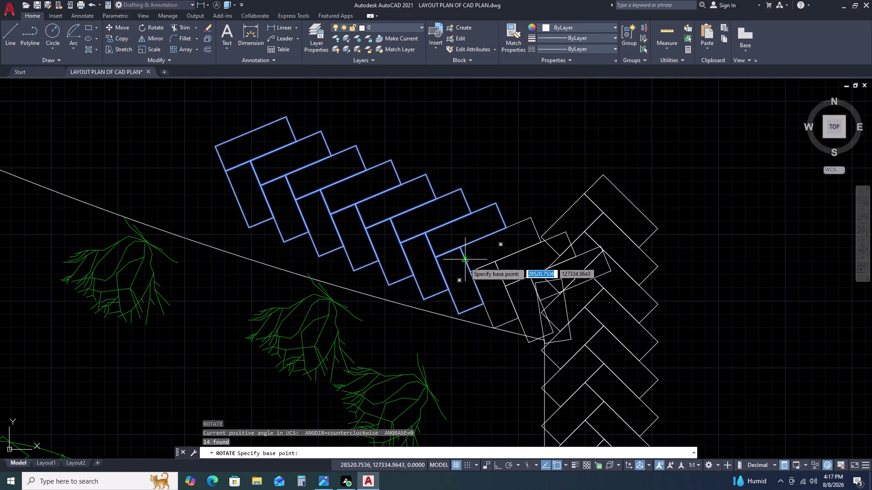
click(471, 272)
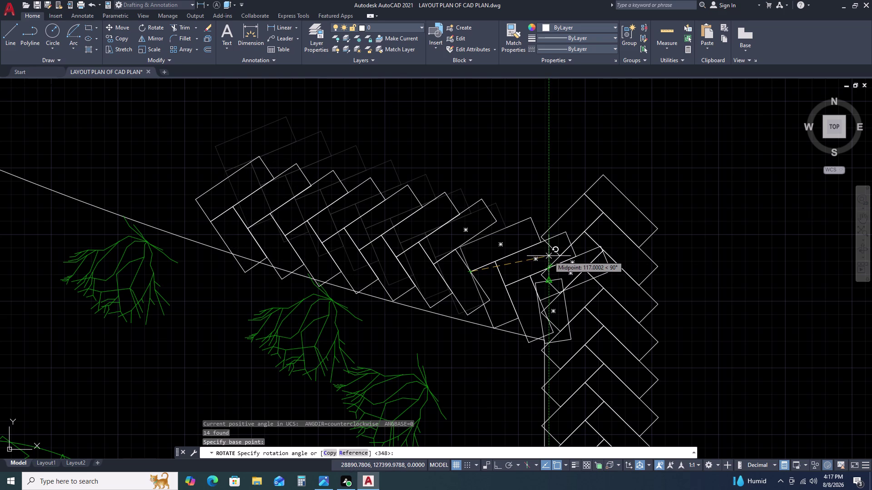
key(Escape)
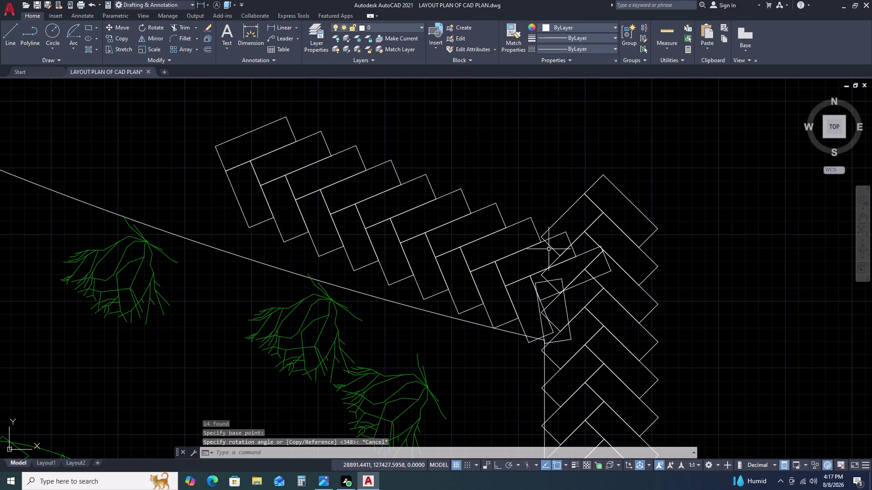
scroll(down, 3)
scroll(down, 3)
middle_drag(558, 333, 513, 261)
scroll(up, 3)
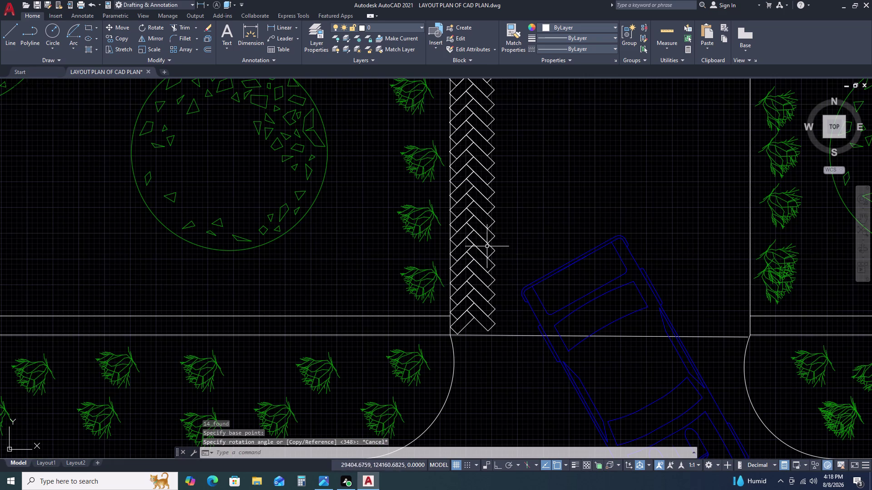
middle_drag(481, 239, 486, 264)
scroll(down, 3)
scroll(up, 3)
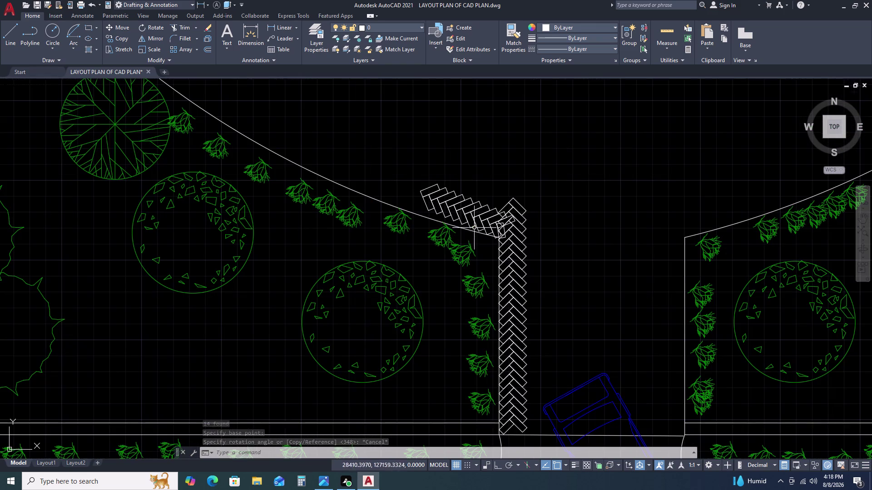
click(413, 176)
Erase the cluster of 23 tilted pavers.
double_click(520, 243)
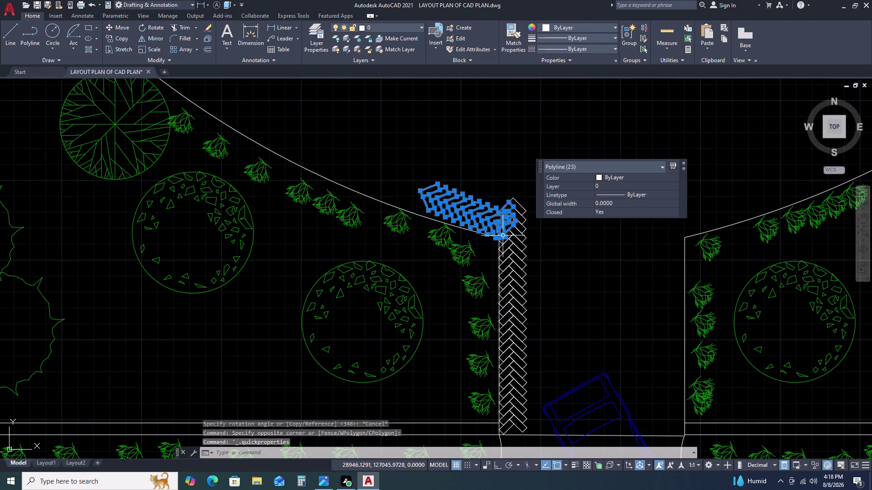
key(Delete)
key(Delete)
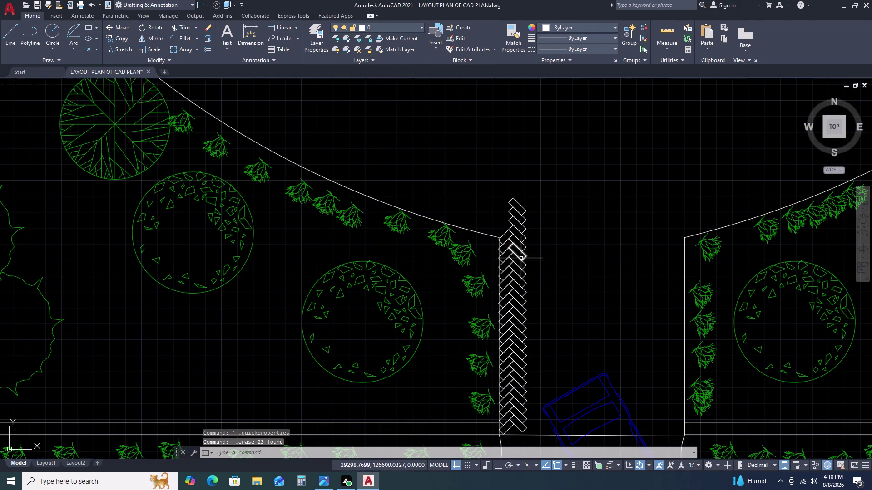
Delete the three pavers protruding above the boundary line.
scroll(up, 3)
double_click(553, 276)
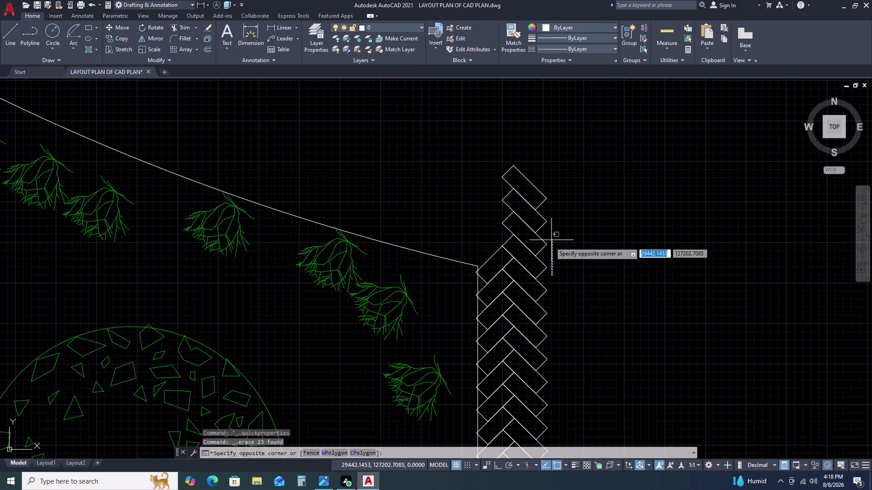
drag(550, 242, 540, 233)
click(541, 180)
click(518, 223)
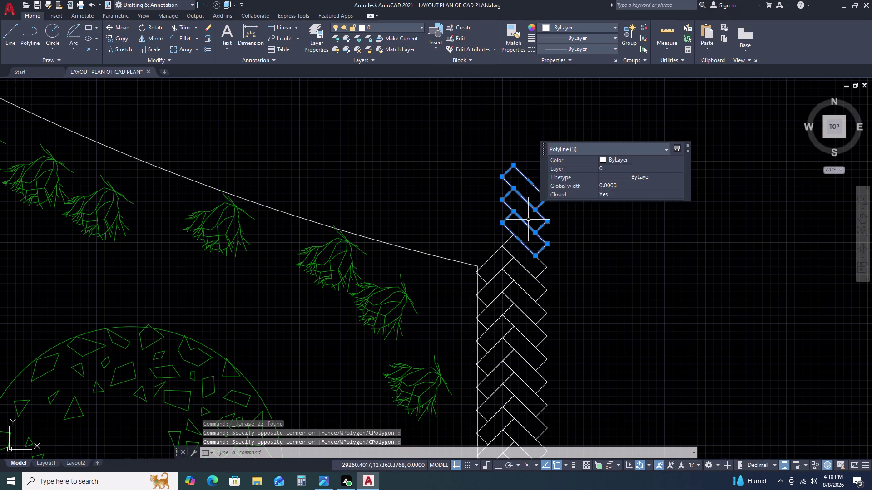
key(Delete)
Select the entire remaining 45-piece chevron paving strip.
scroll(down, 3)
scroll(up, 3)
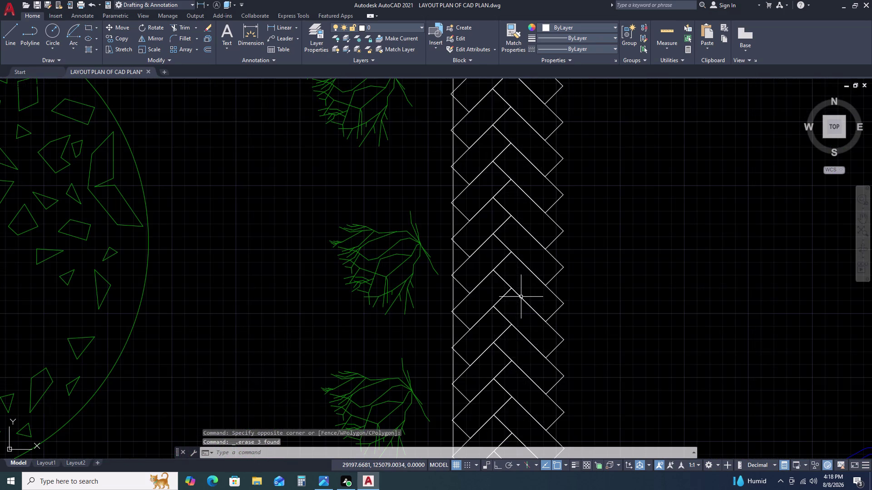
scroll(down, 3)
scroll(down, 3)
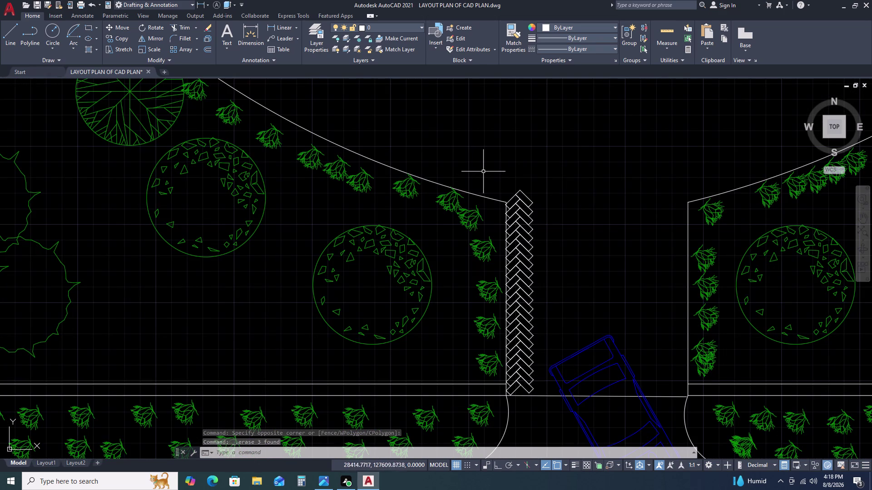
click(483, 171)
click(545, 409)
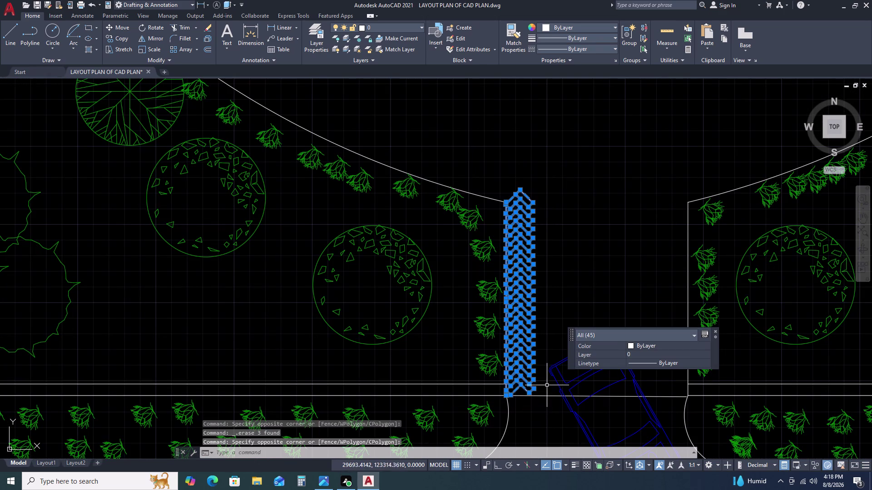
scroll(up, 3)
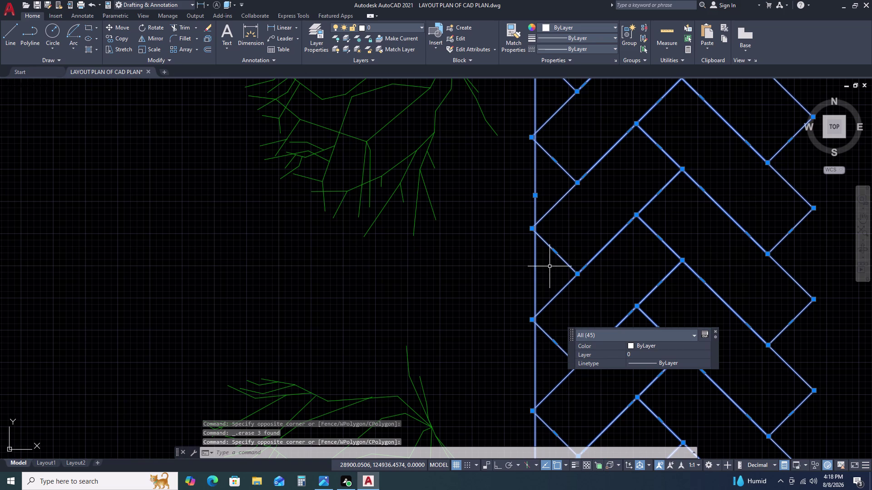
click(546, 269)
click(499, 284)
scroll(down, 3)
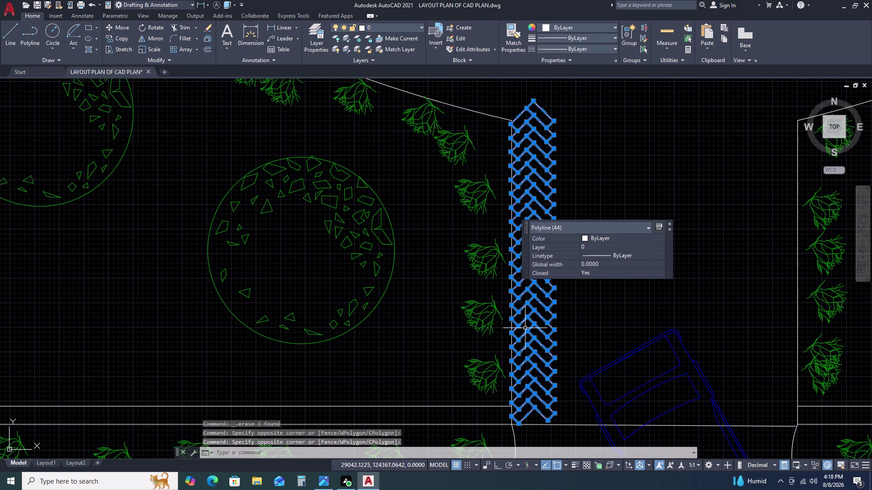
text(M)
key(space)
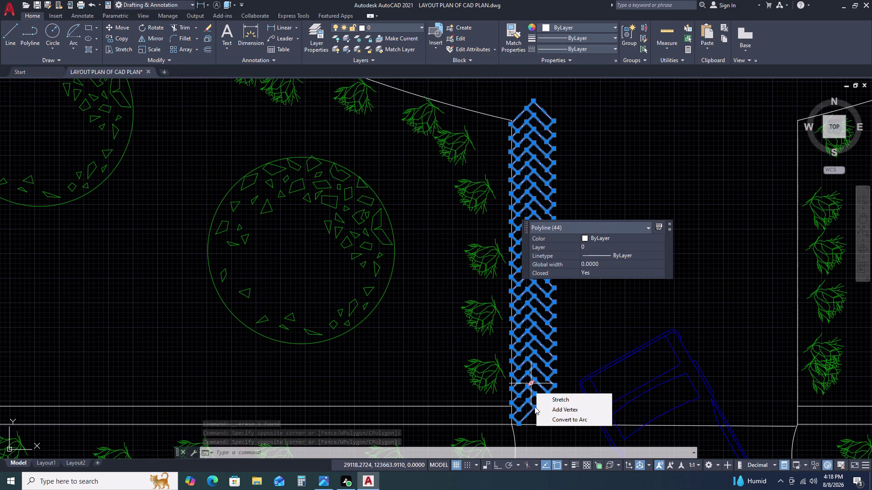
text(M)
key(space)
text(M)
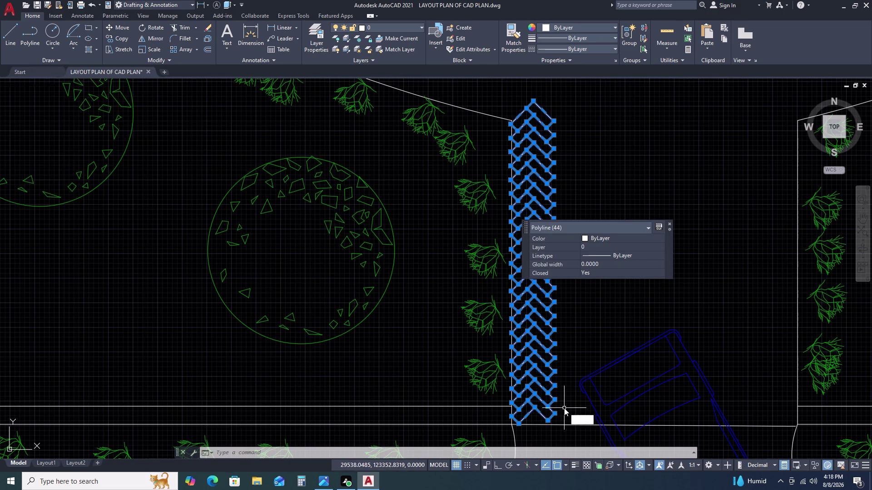
key(space)
drag(547, 402, 547, 392)
scroll(down, 3)
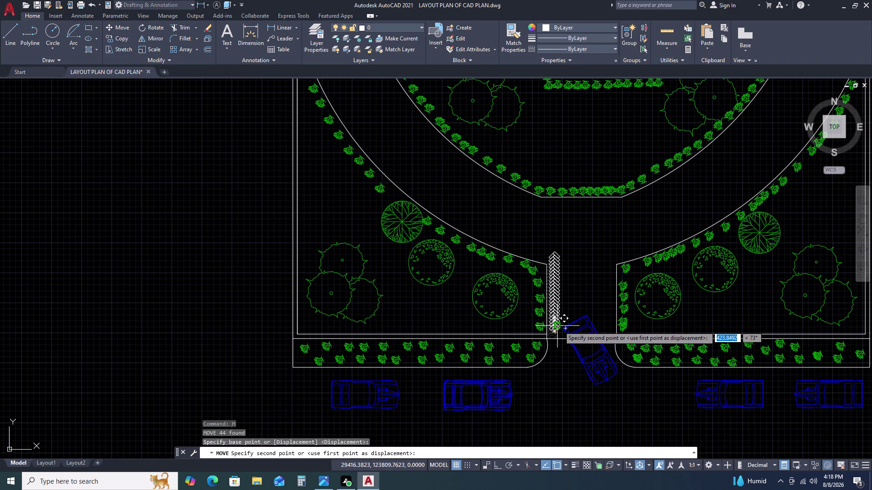
key(Escape)
scroll(up, 3)
scroll(down, 3)
click(550, 173)
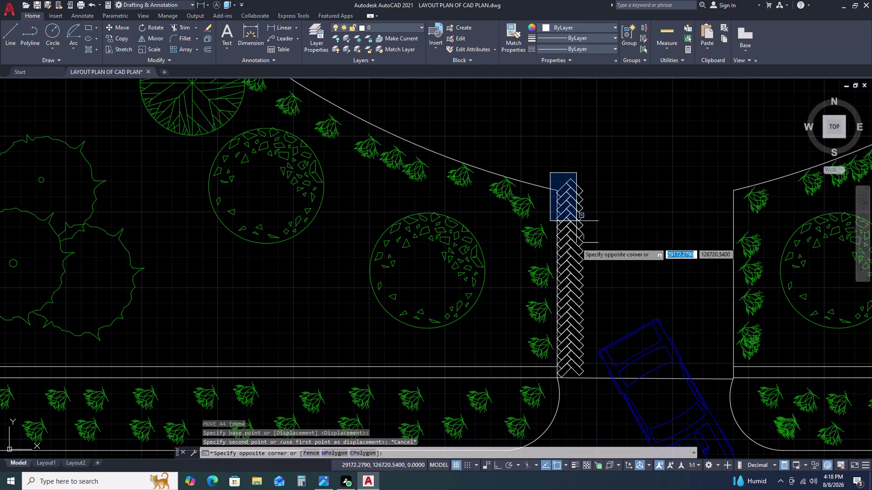